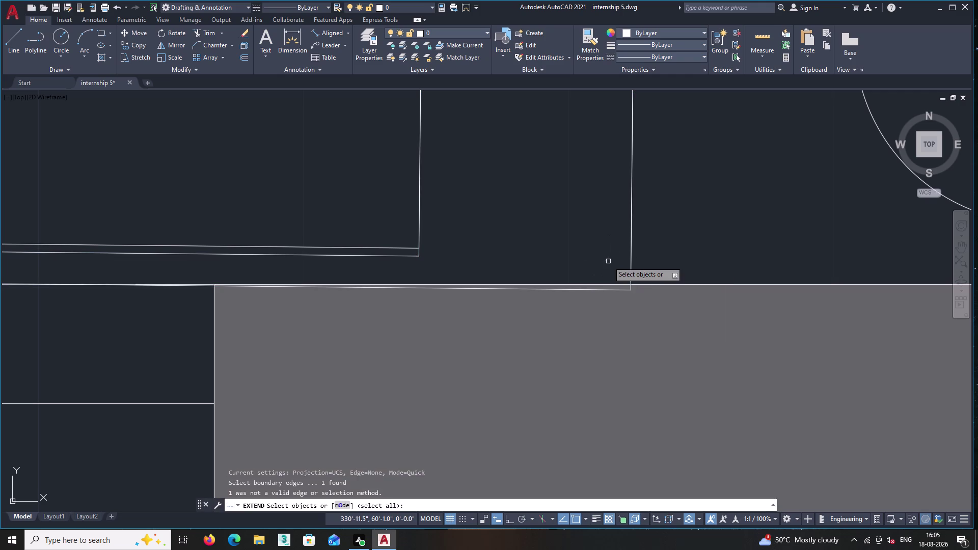
Cancel EXTEND and try trimming the wall-corner line ends with TR, then cancel.
key(Escape)
text(tr)
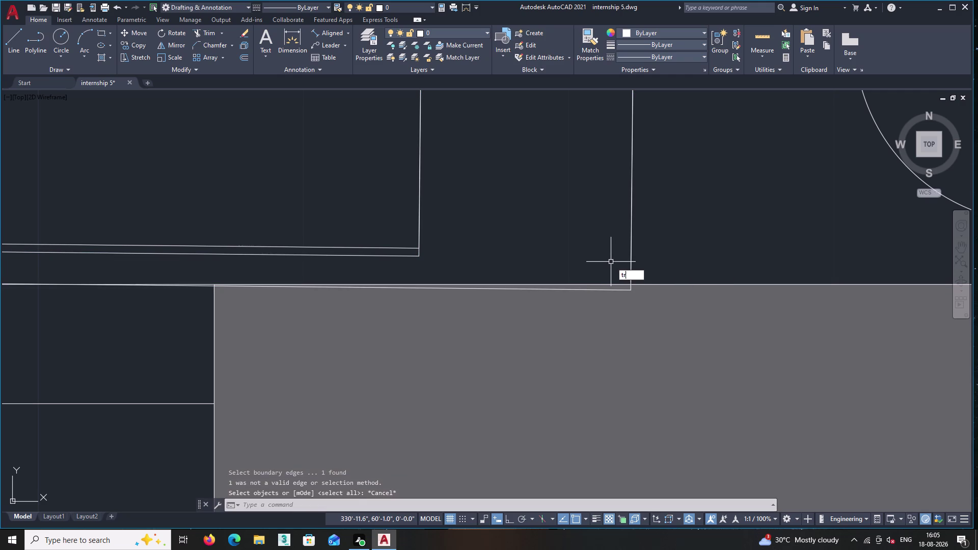
key(Return)
click(611, 291)
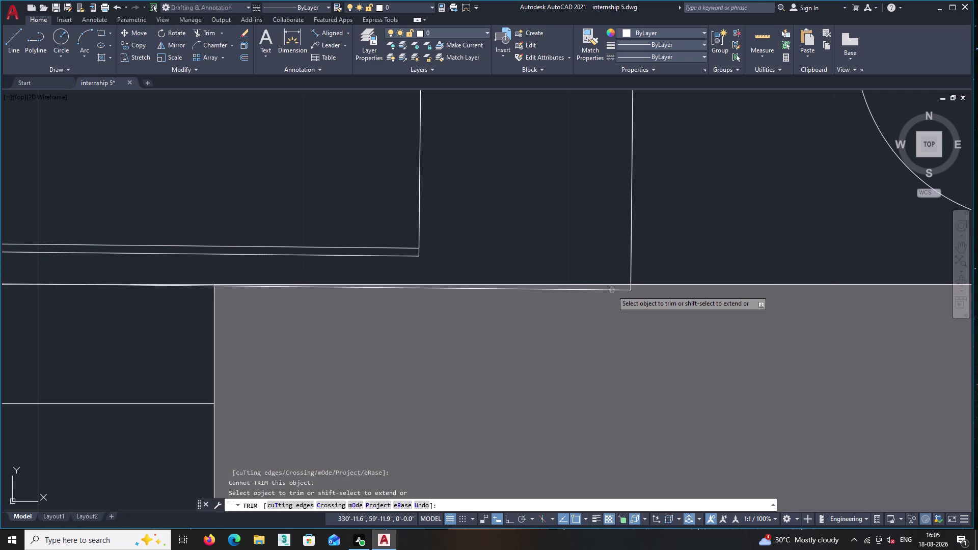
scroll(up, 3)
scroll(up, 3)
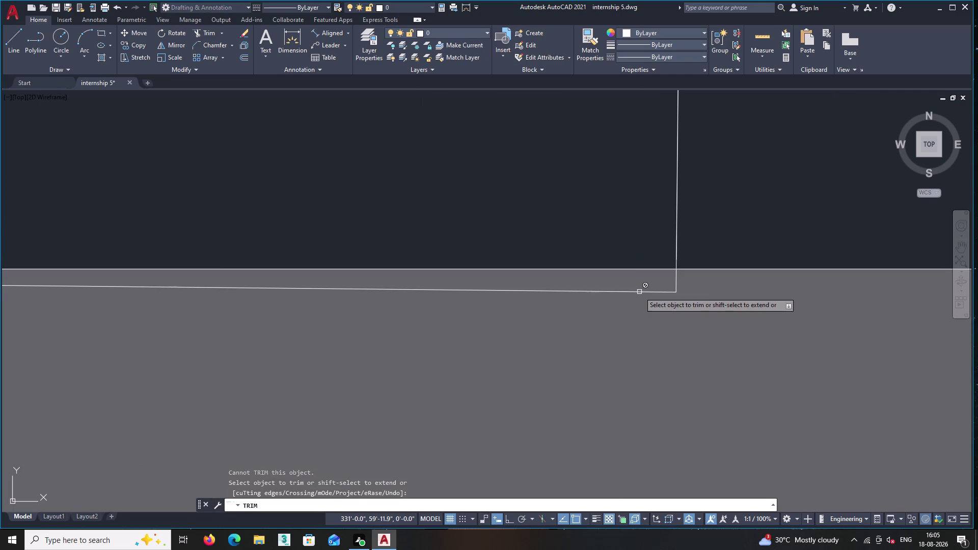
double_click(639, 292)
key(Escape)
Erase the stray line along the bedroom's wall opening.
scroll(down, 3)
scroll(down, 3)
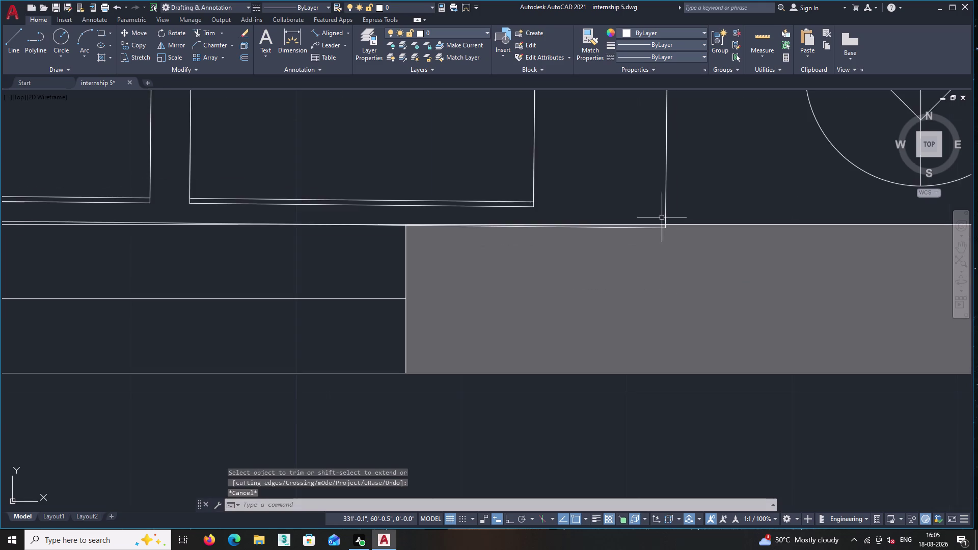
scroll(down, 3)
scroll(up, 3)
scroll(up, 3)
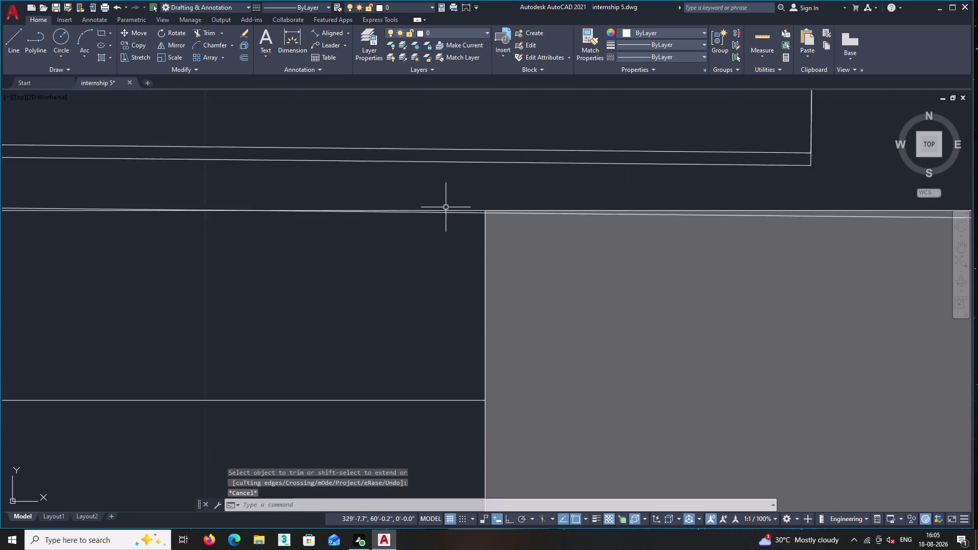
scroll(up, 3)
click(446, 216)
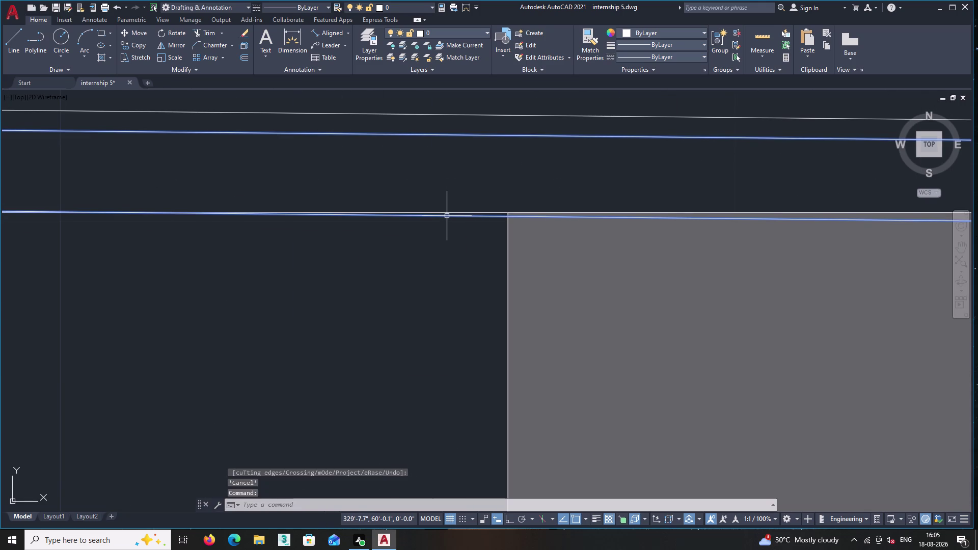
key(Delete)
scroll(down, 3)
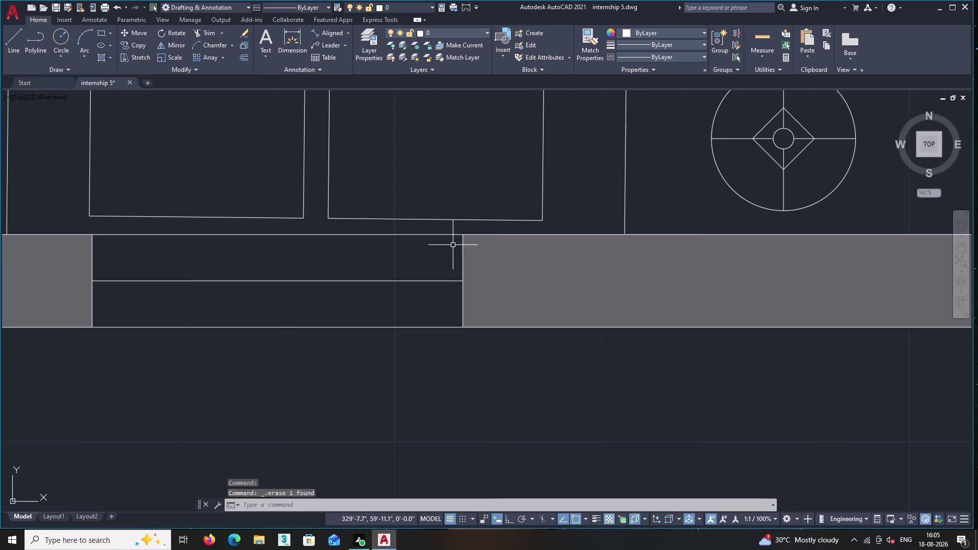
scroll(down, 3)
scroll(down, 3)
middle_drag(440, 251, 480, 335)
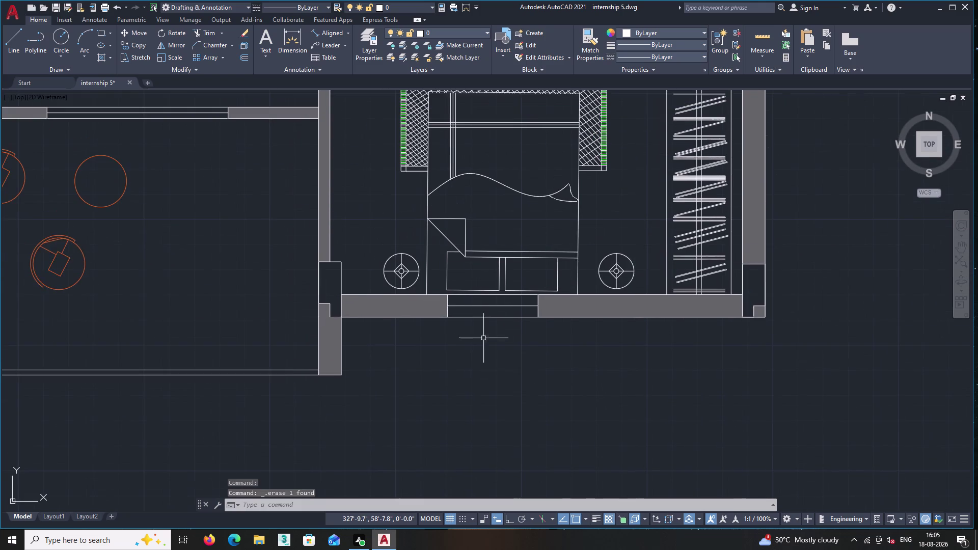
middle_drag(532, 376, 620, 422)
middle_click(572, 385)
scroll(down, 3)
middle_drag(438, 376, 510, 367)
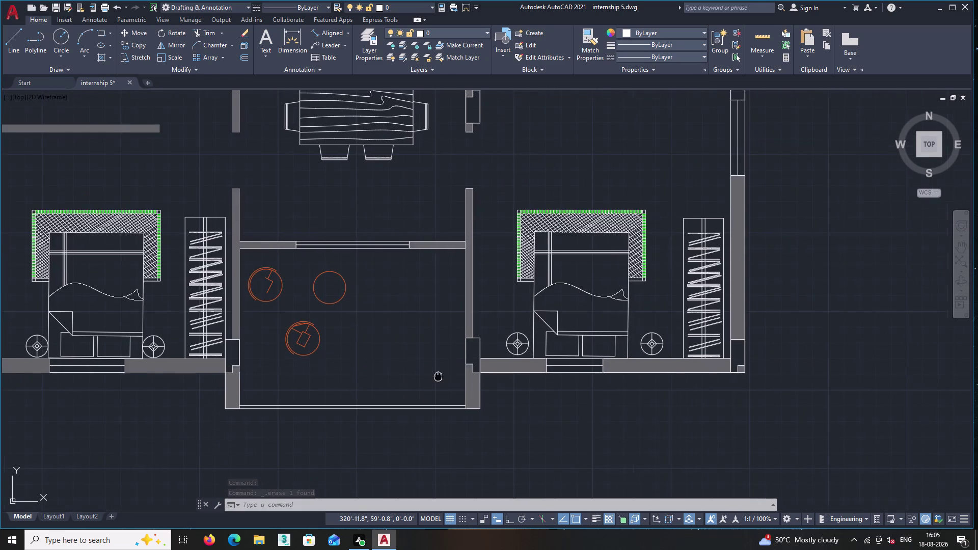
middle_drag(510, 367, 560, 365)
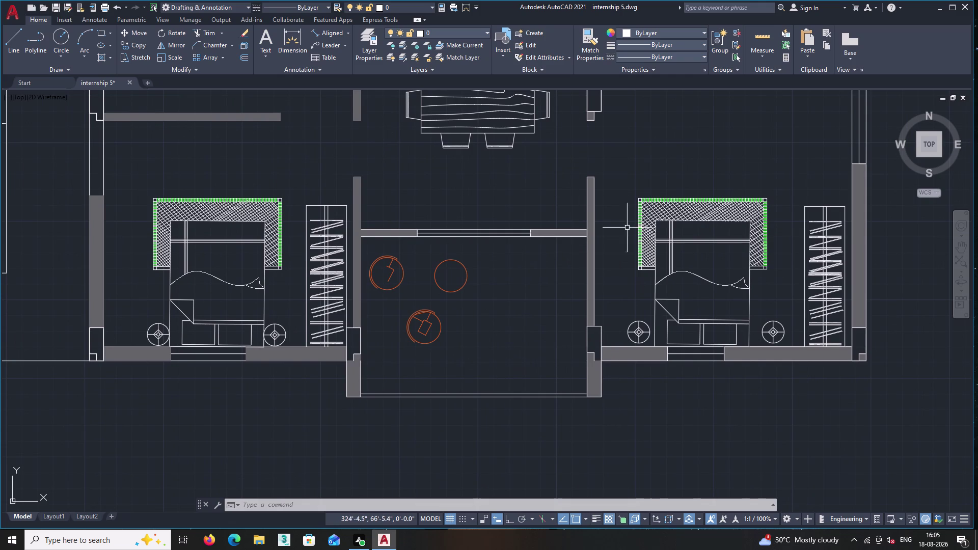
middle_drag(686, 309, 637, 322)
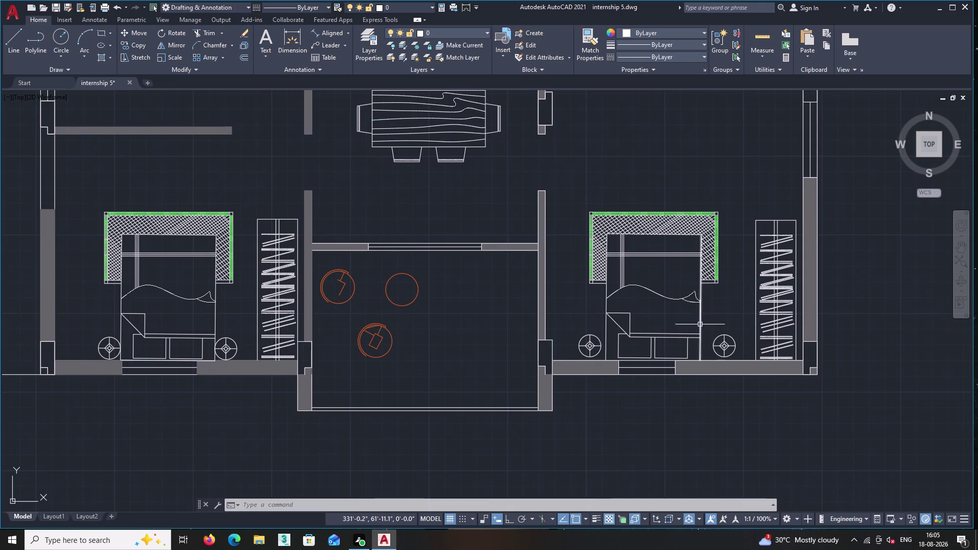
scroll(up, 3)
double_click(693, 361)
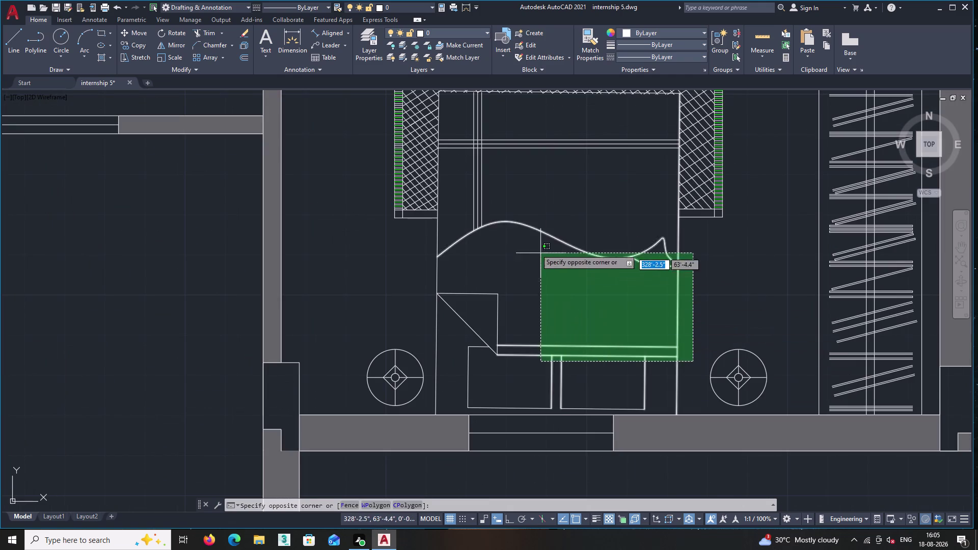
middle_drag(384, 166, 460, 222)
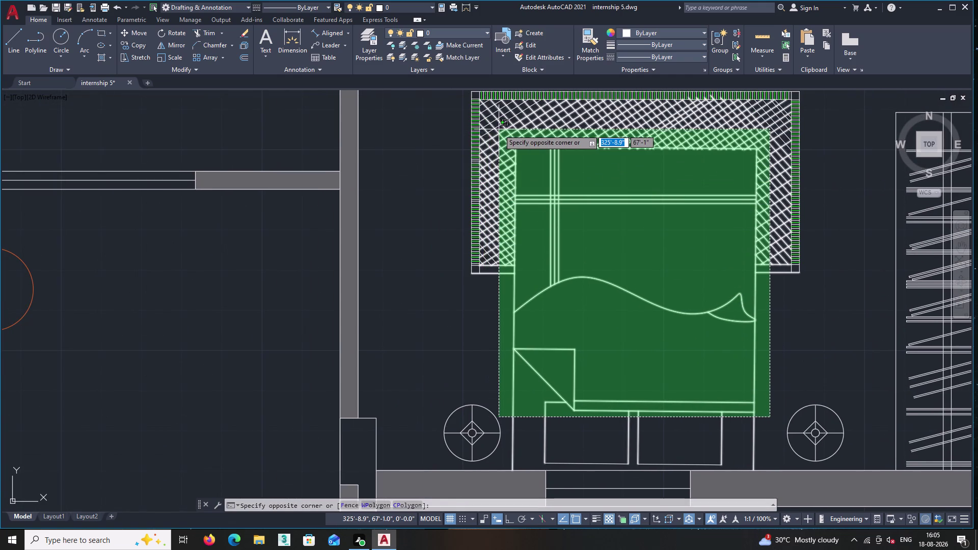
click(498, 129)
scroll(up, 3)
middle_drag(633, 426, 622, 311)
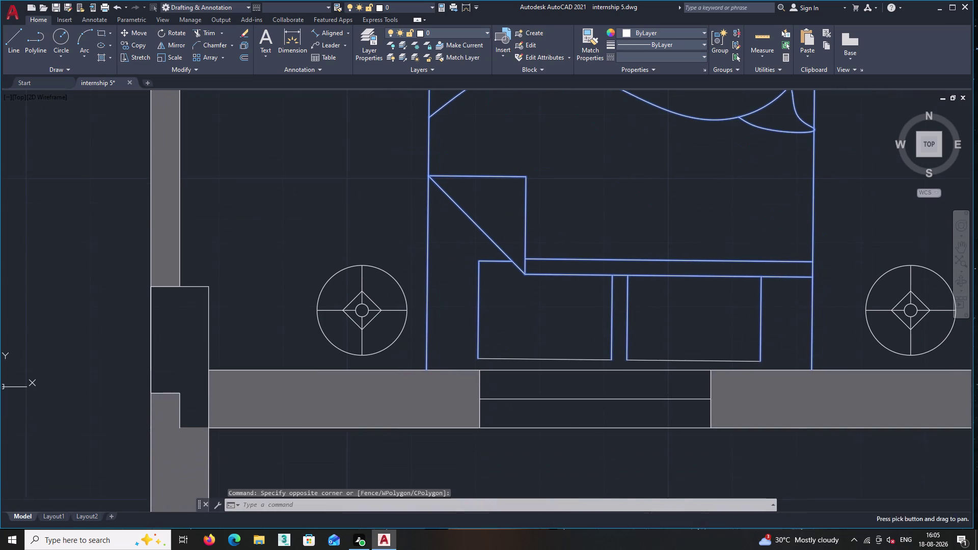
scroll(up, 3)
scroll(down, 3)
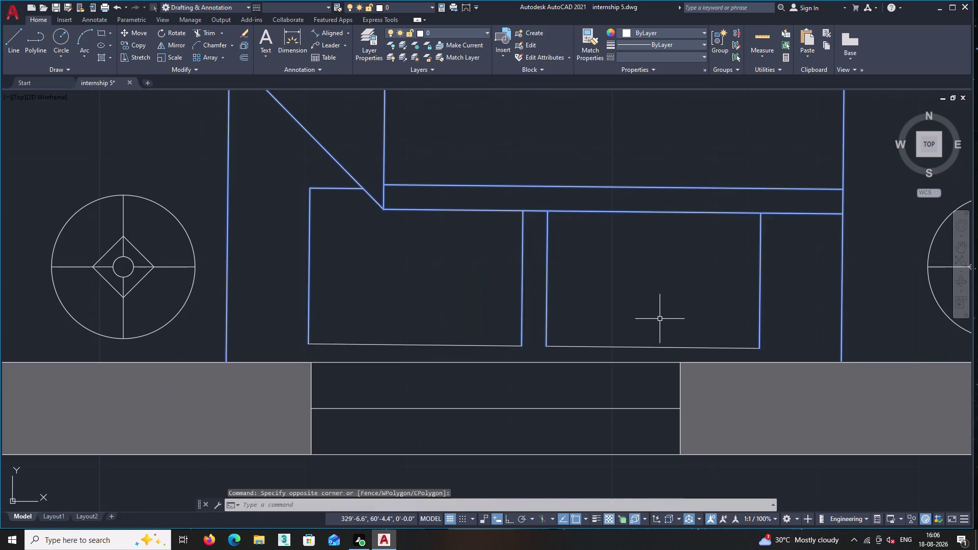
key(Escape)
scroll(down, 3)
scroll(down, 3)
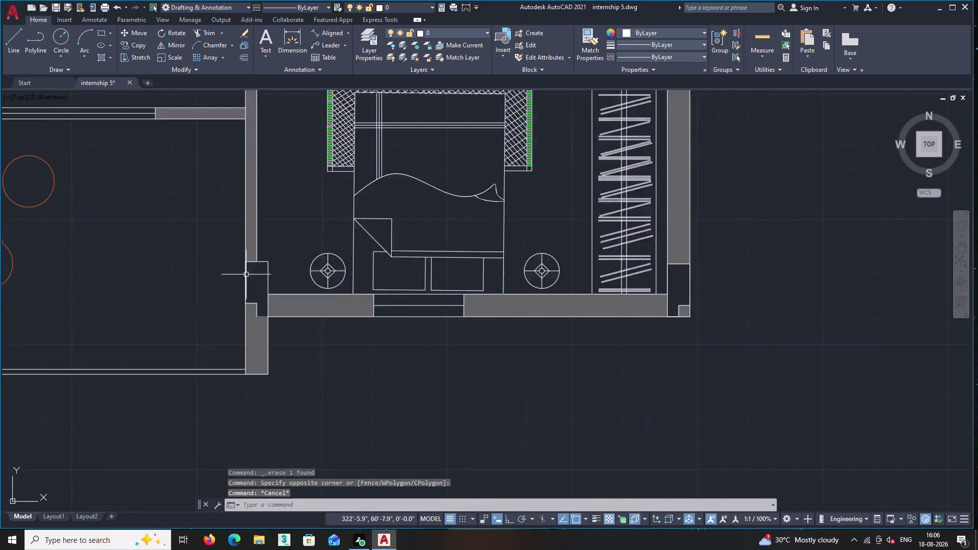
scroll(down, 3)
middle_drag(200, 285, 754, 294)
scroll(up, 3)
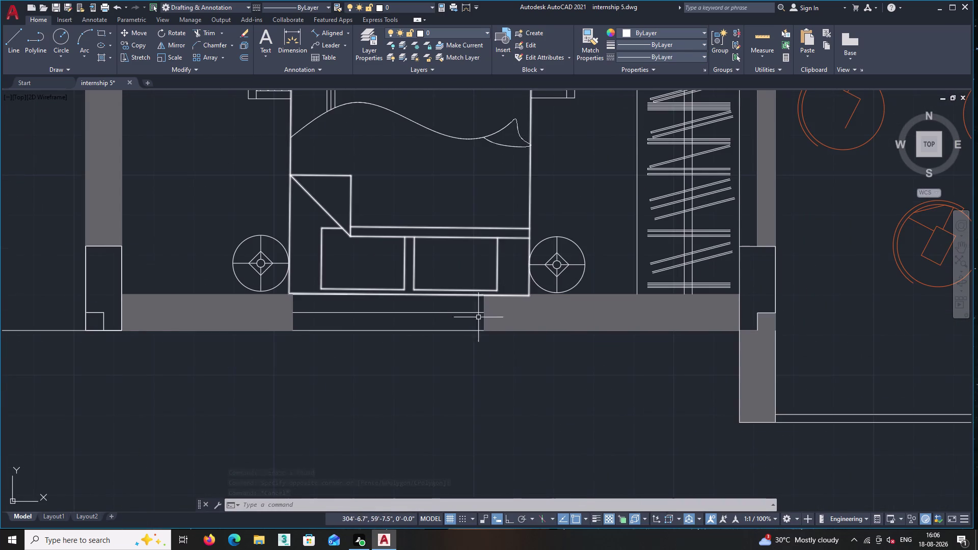
scroll(up, 3)
middle_drag(428, 301, 569, 298)
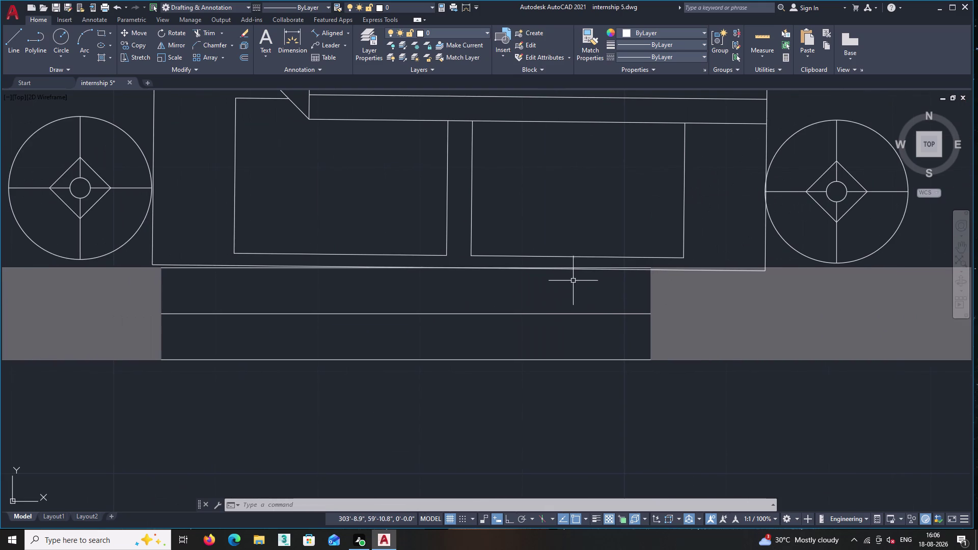
scroll(up, 3)
Break the long wall line above the door-stop box into separate pieces.
click(636, 272)
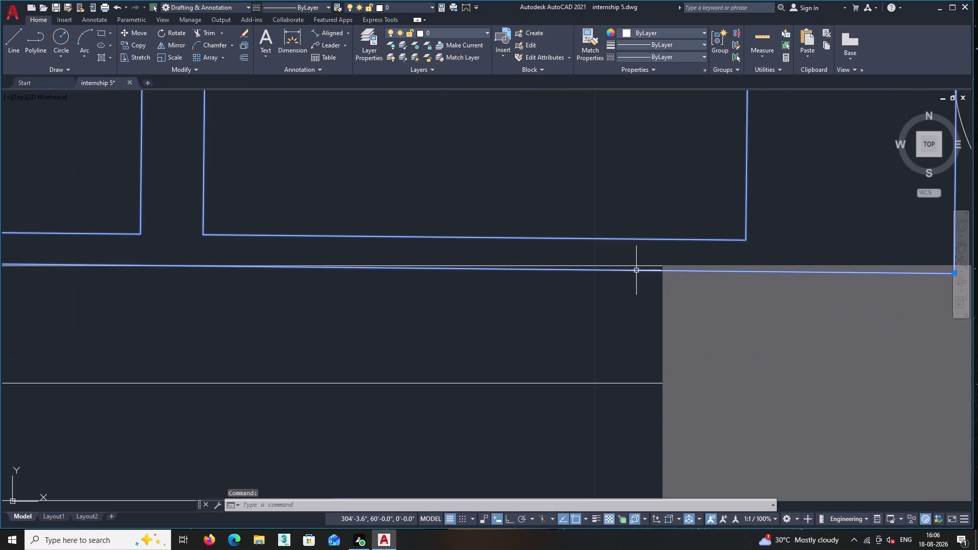
key(Escape)
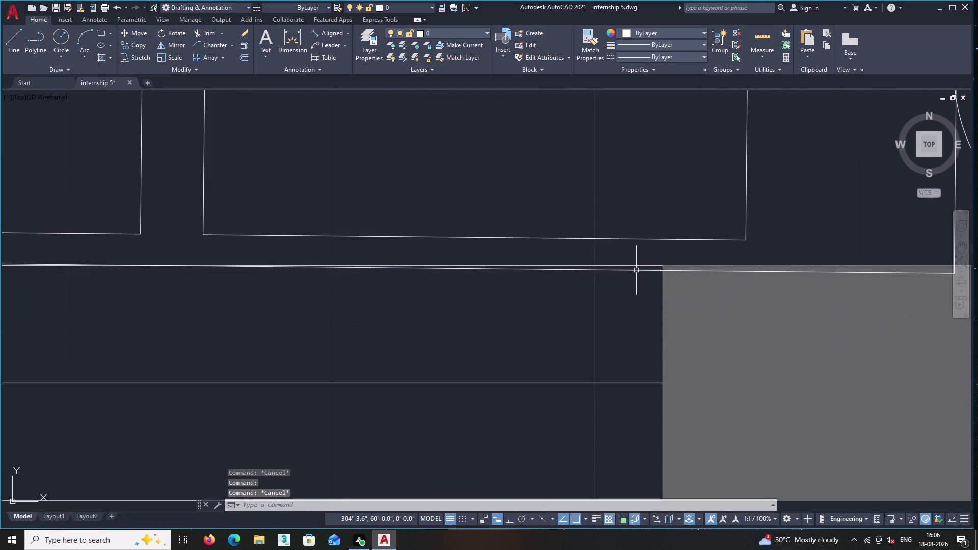
click(610, 271)
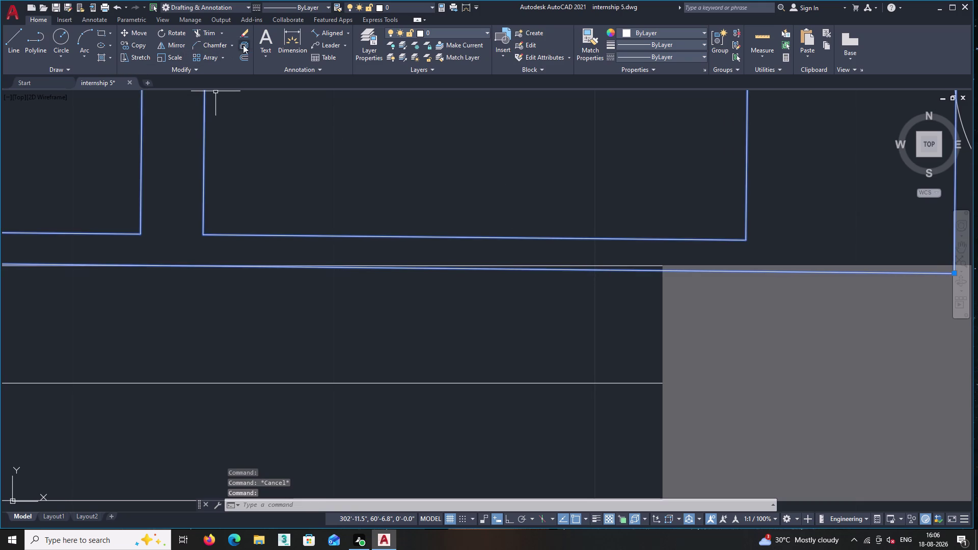
click(244, 44)
key(Return)
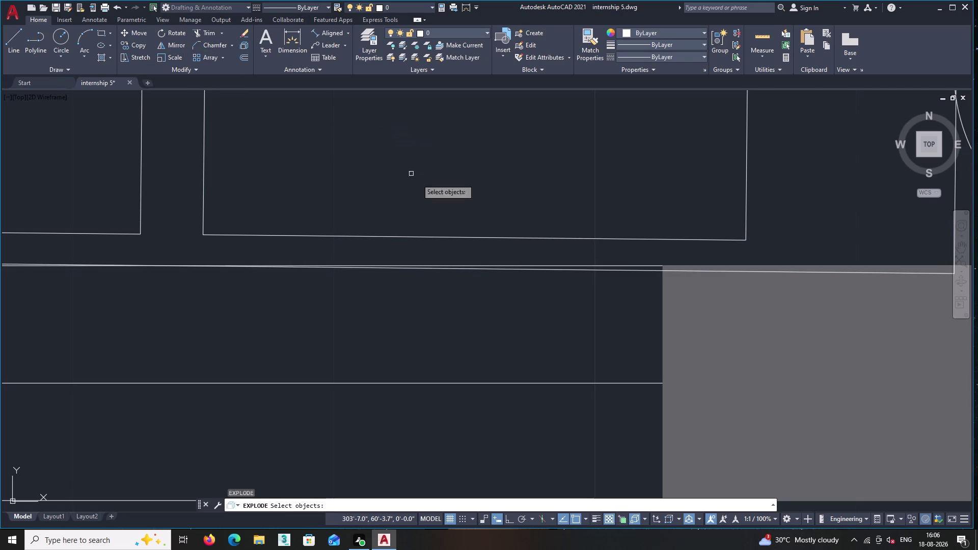
click(586, 269)
key(Return)
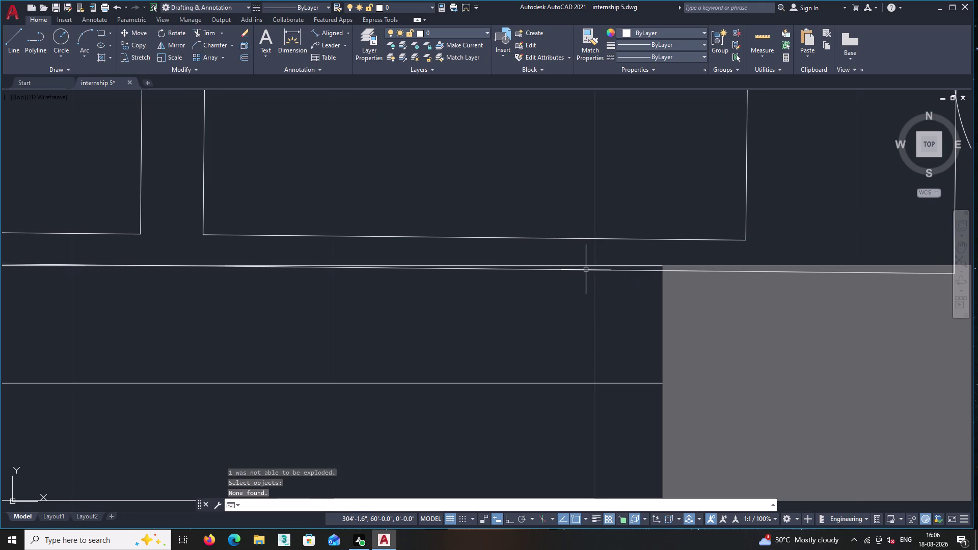
Trim the line pieces over the door-stop box, beside it, and at the right wall.
text(tr)
key(Return)
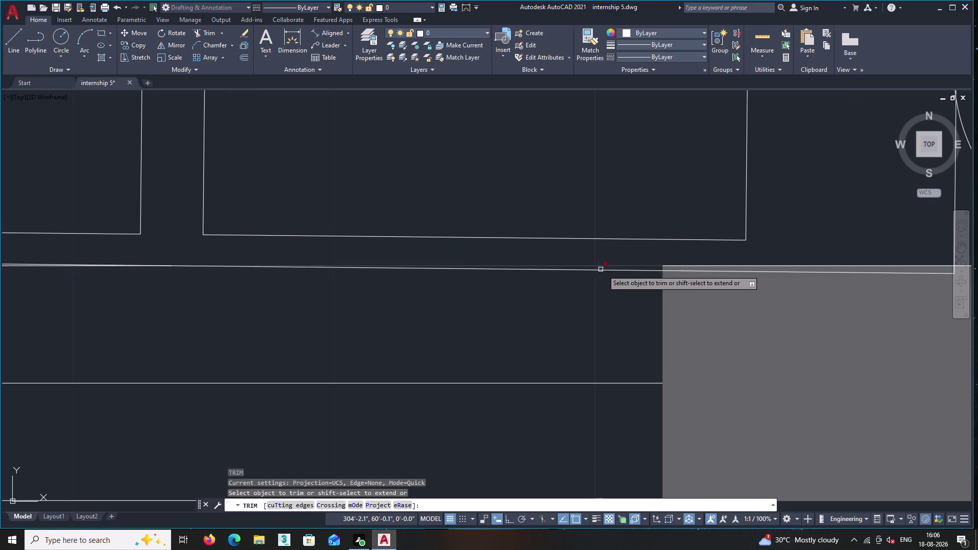
click(657, 269)
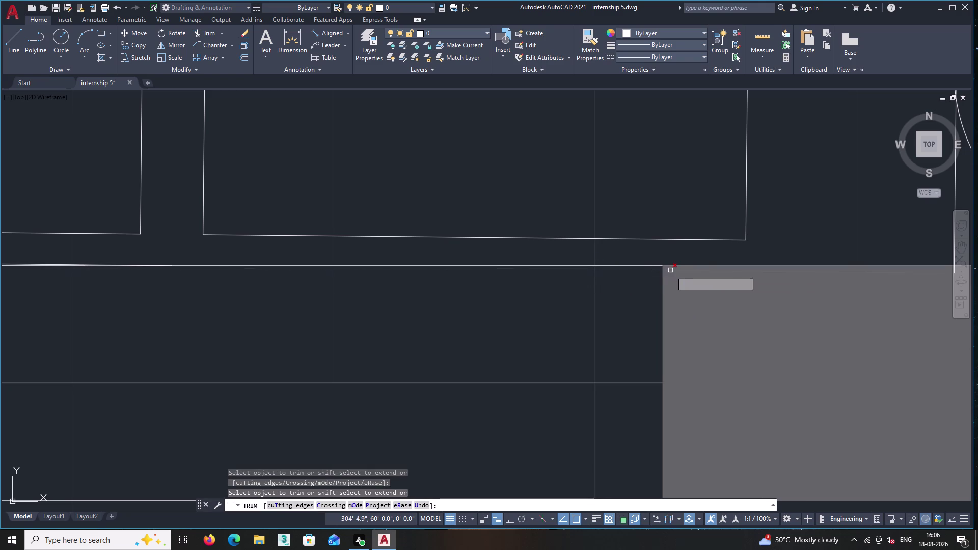
click(670, 270)
scroll(down, 3)
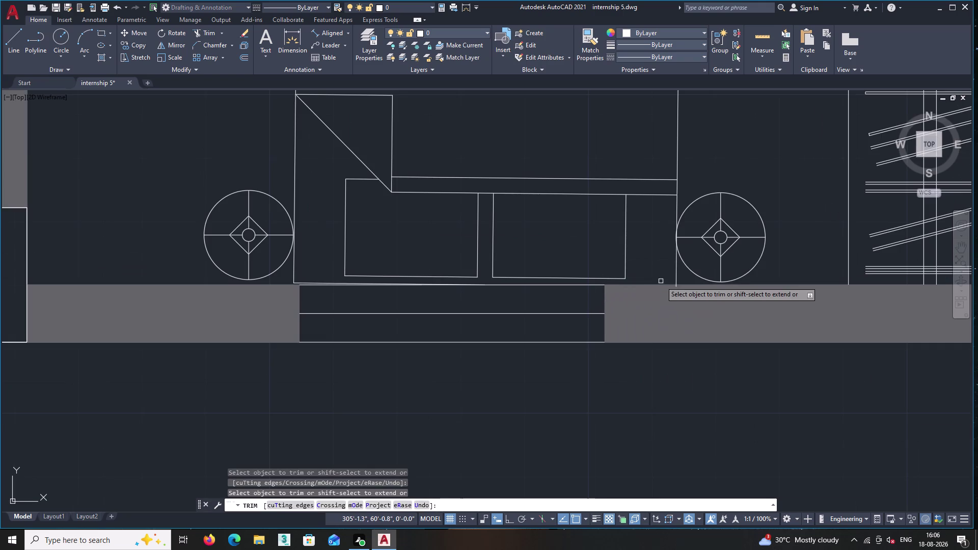
scroll(up, 3)
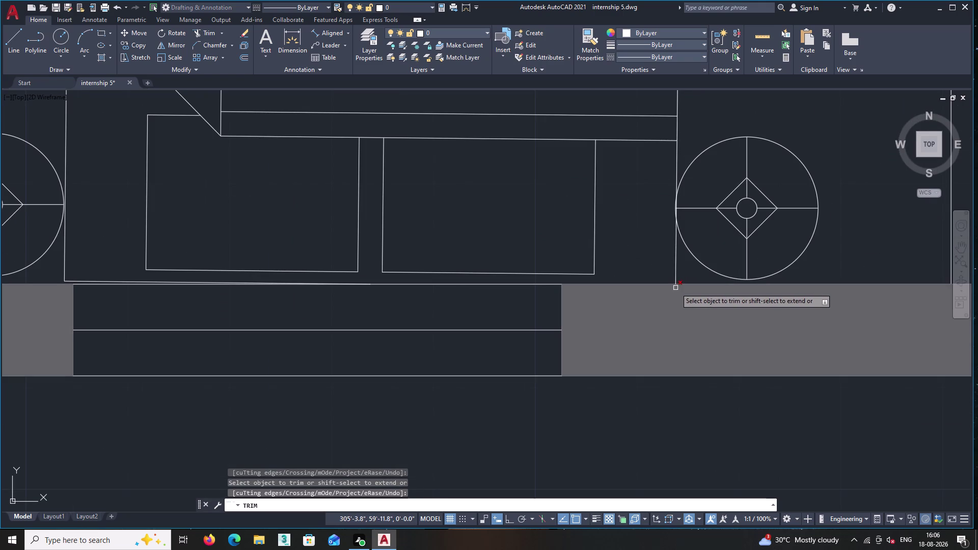
click(675, 288)
key(Return)
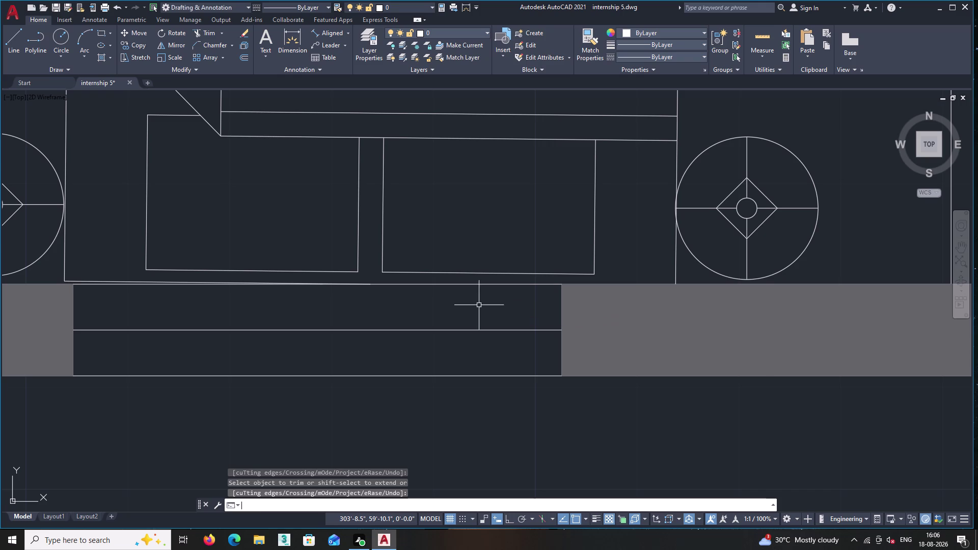
scroll(down, 3)
scroll(up, 3)
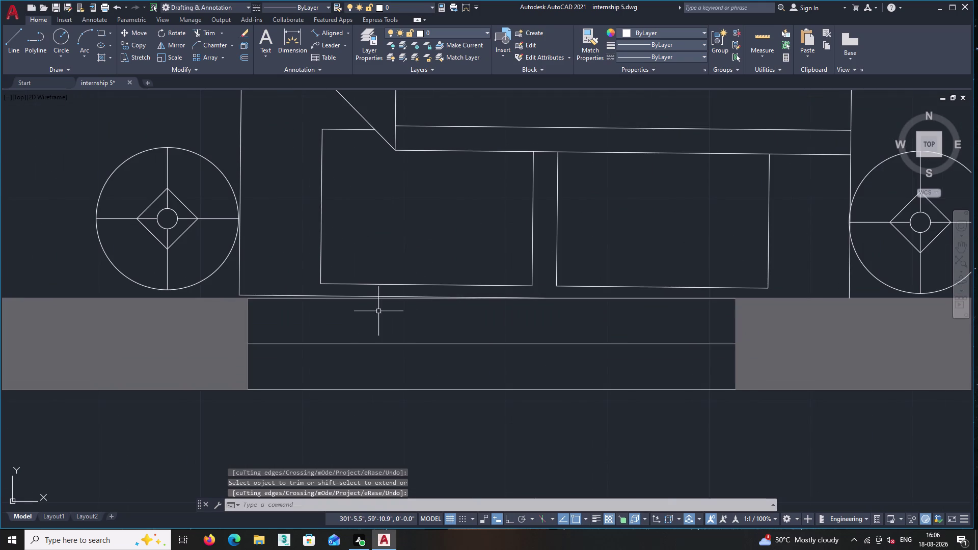
scroll(up, 3)
Erase the line across the door-stop box's top edge.
click(382, 294)
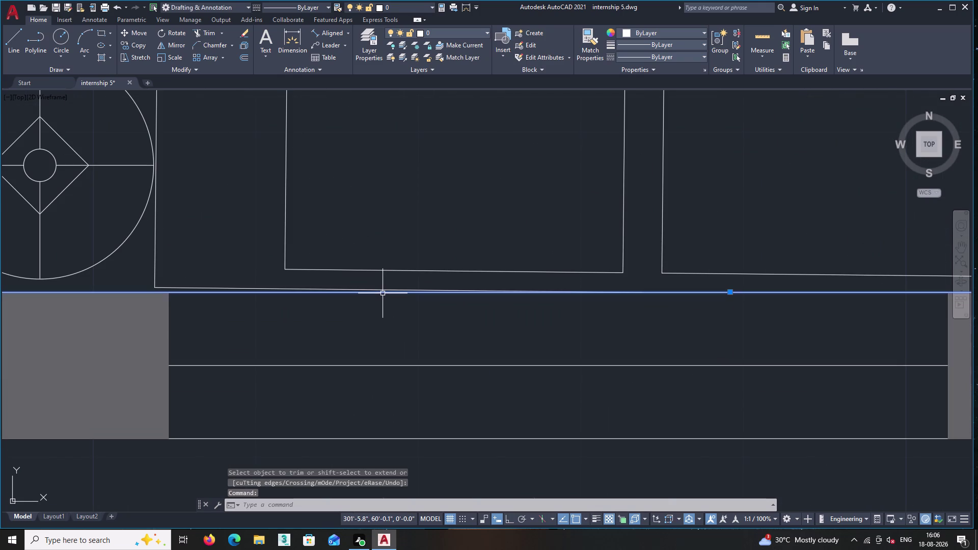
key(Delete)
scroll(down, 3)
scroll(down, 3)
scroll(down, 3)
scroll(up, 3)
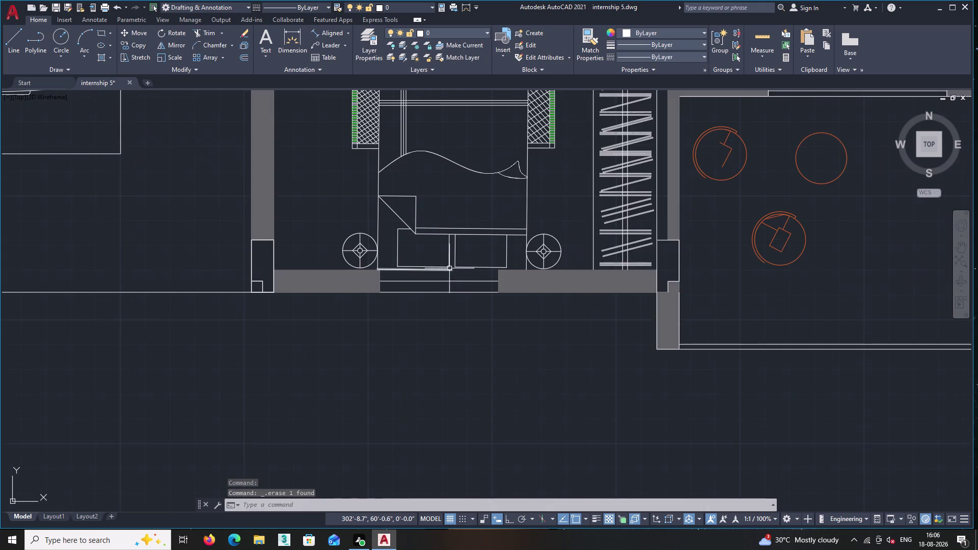
scroll(up, 3)
Draw a line from the bed's left foot point to its right foot corner.
click(6, 41)
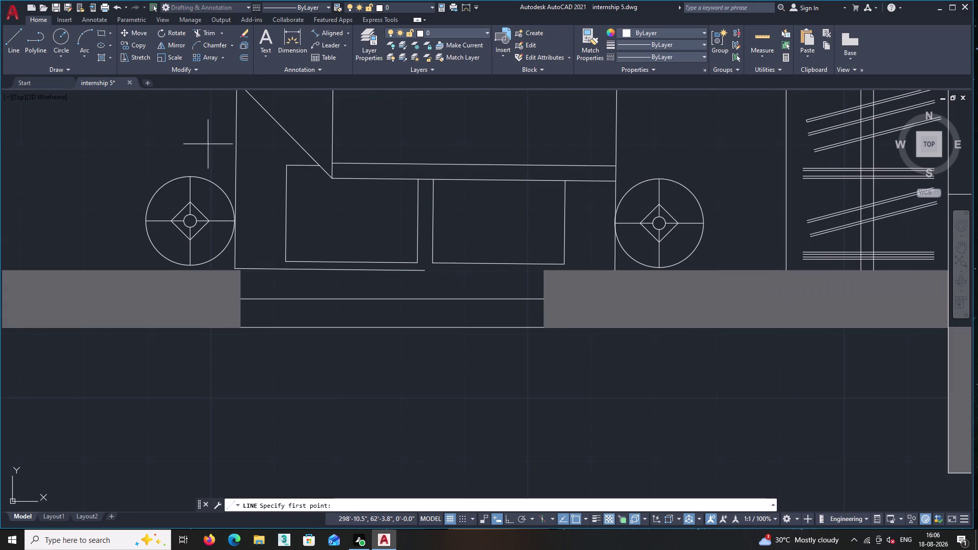
click(425, 271)
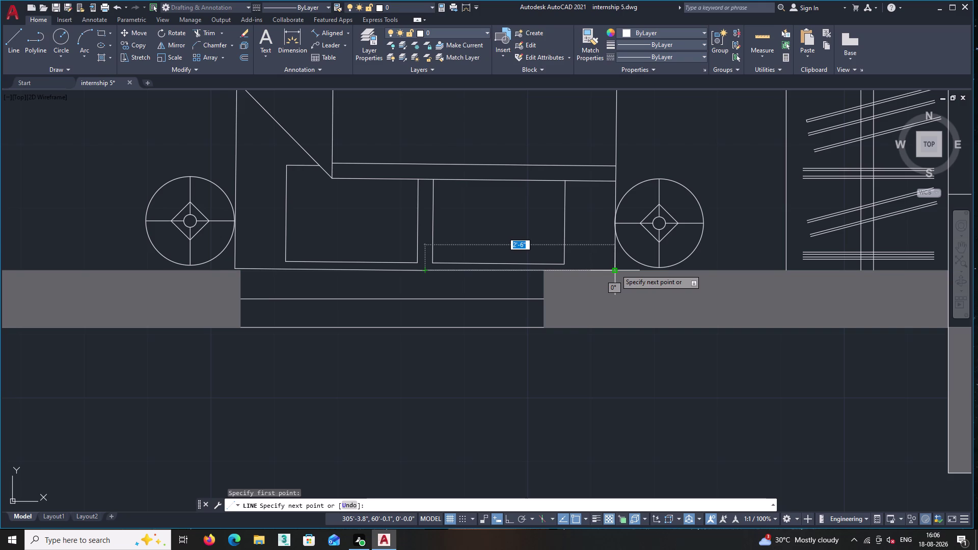
click(615, 269)
key(Return)
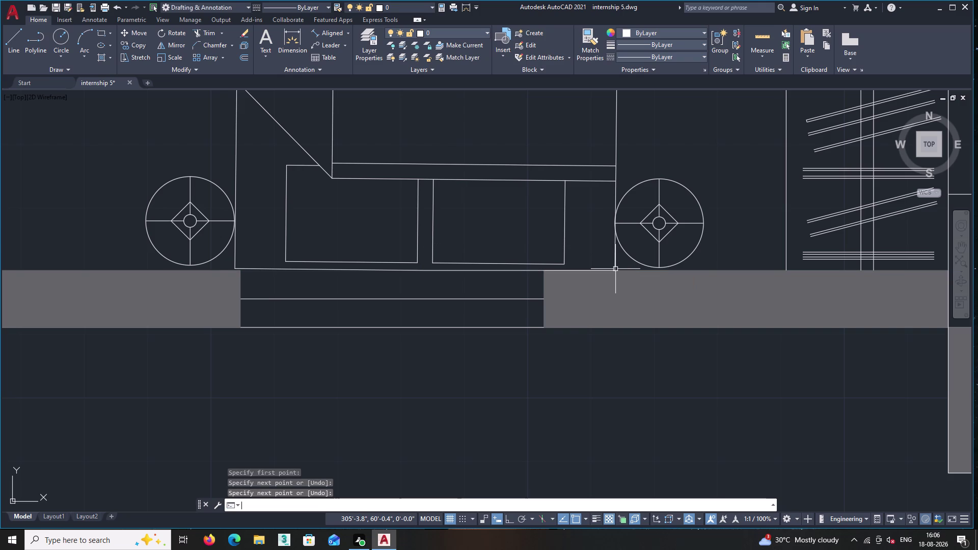
scroll(down, 3)
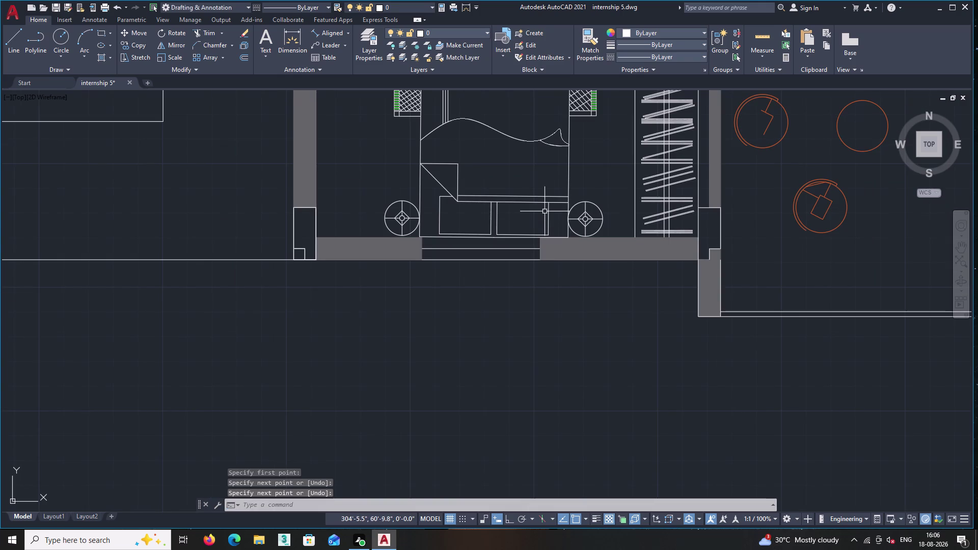
middle_drag(550, 205, 547, 390)
scroll(down, 3)
scroll(down, 3)
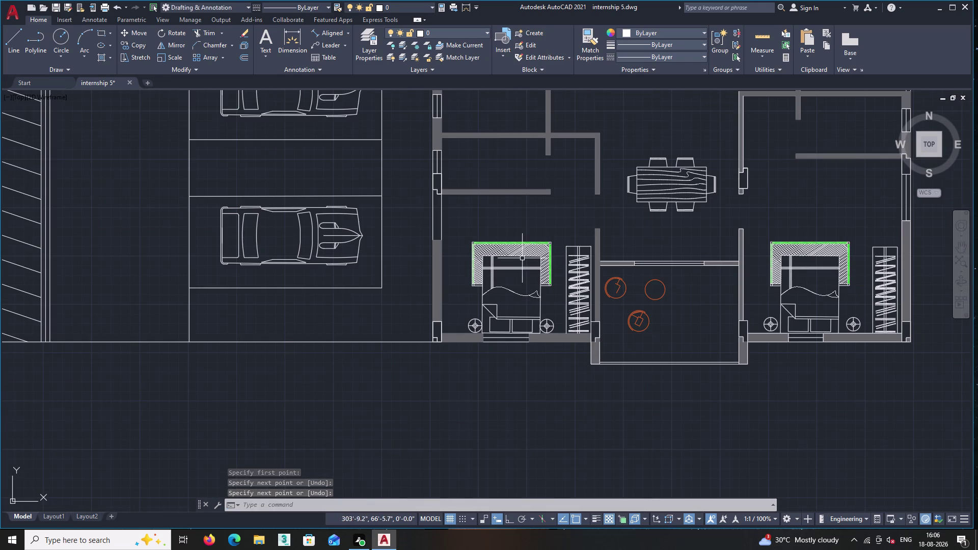
Window-select the bed and its cross-hatched headboard.
scroll(down, 3)
middle_drag(550, 250, 541, 297)
scroll(up, 3)
scroll(up, 3)
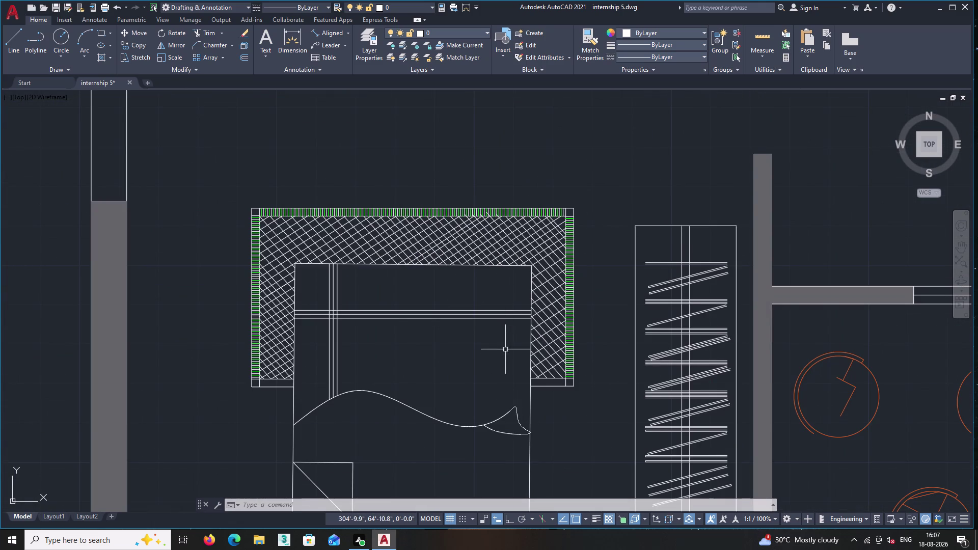
middle_drag(505, 355, 494, 293)
middle_drag(535, 435, 535, 359)
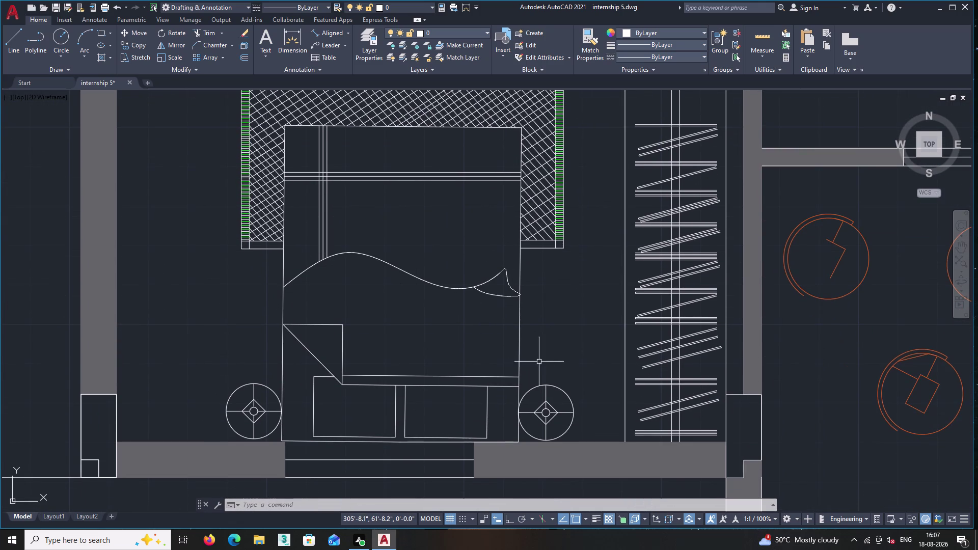
click(544, 364)
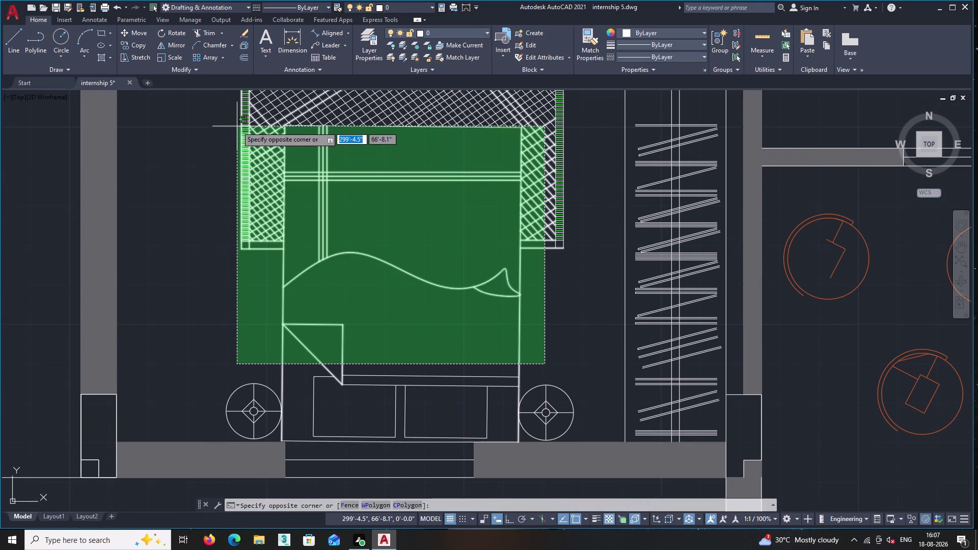
middle_drag(237, 126, 274, 250)
click(282, 179)
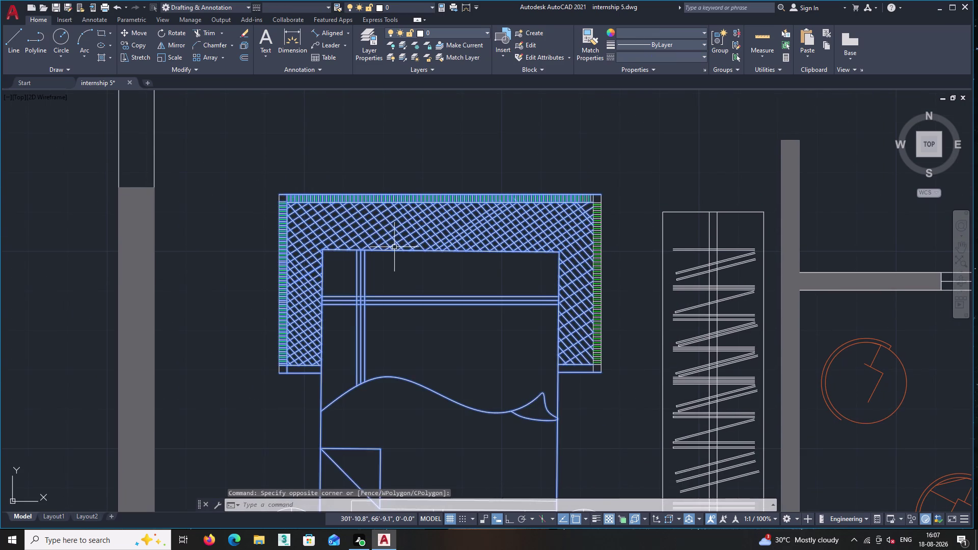
middle_drag(396, 245, 425, 124)
click(640, 275)
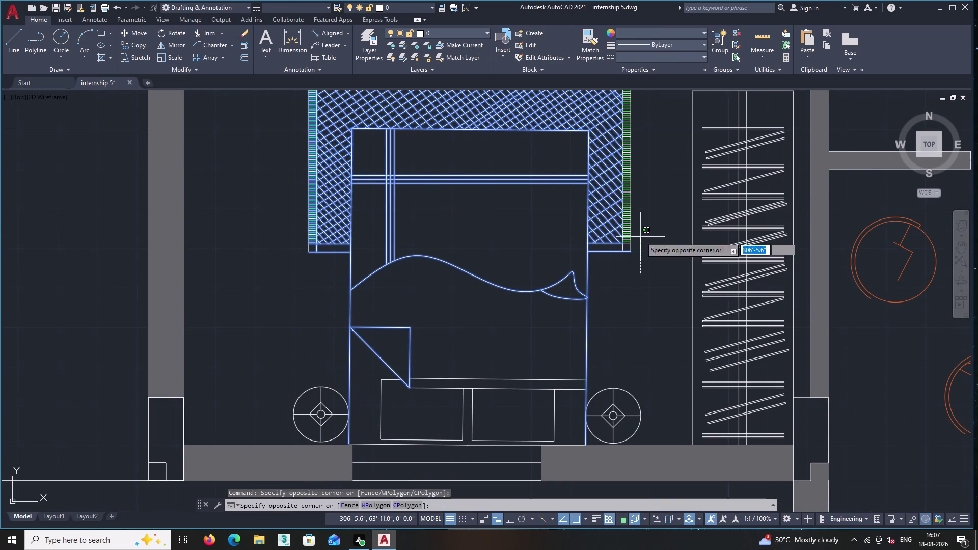
middle_drag(545, 127, 525, 234)
click(527, 166)
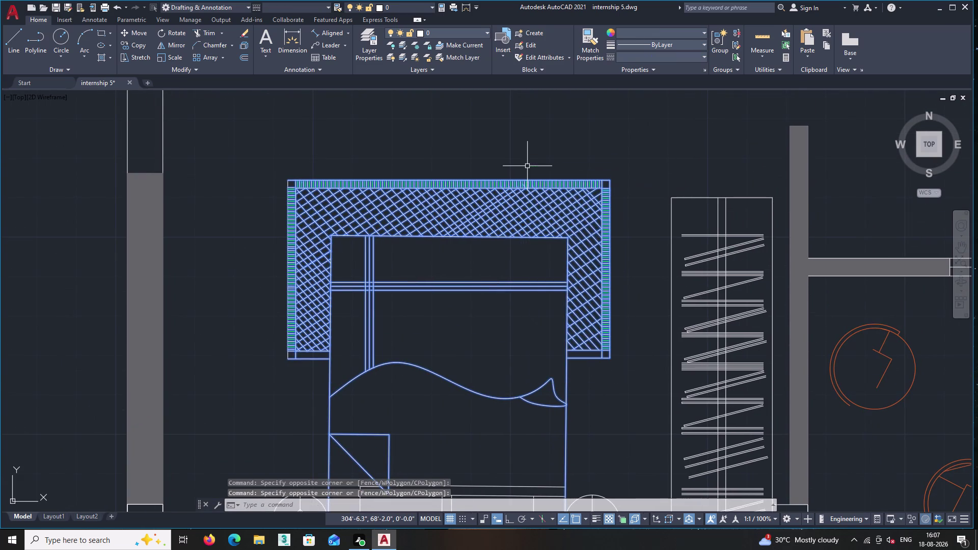
middle_drag(512, 288, 465, 91)
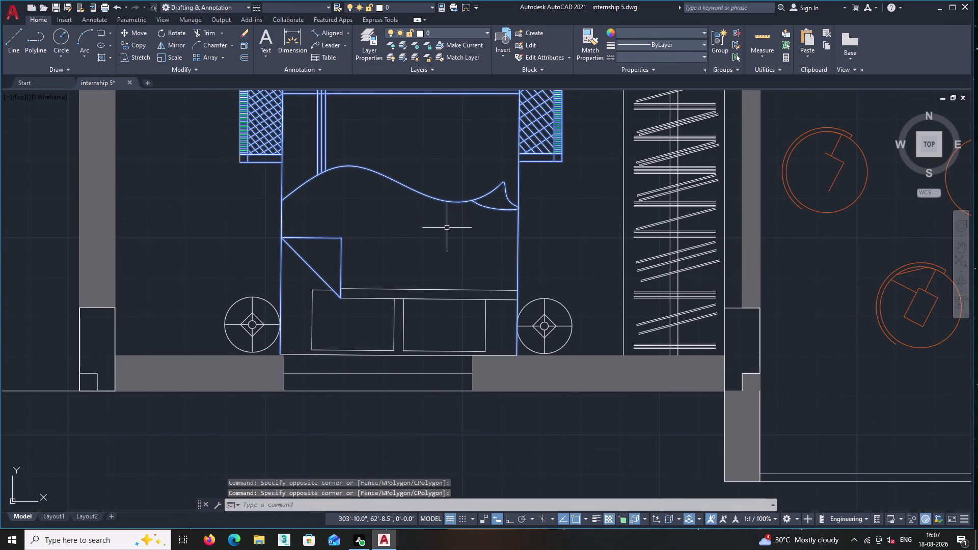
Copy the bed from its foot corner onto the upper-left bedroom bed's foot corner.
right_click(416, 229)
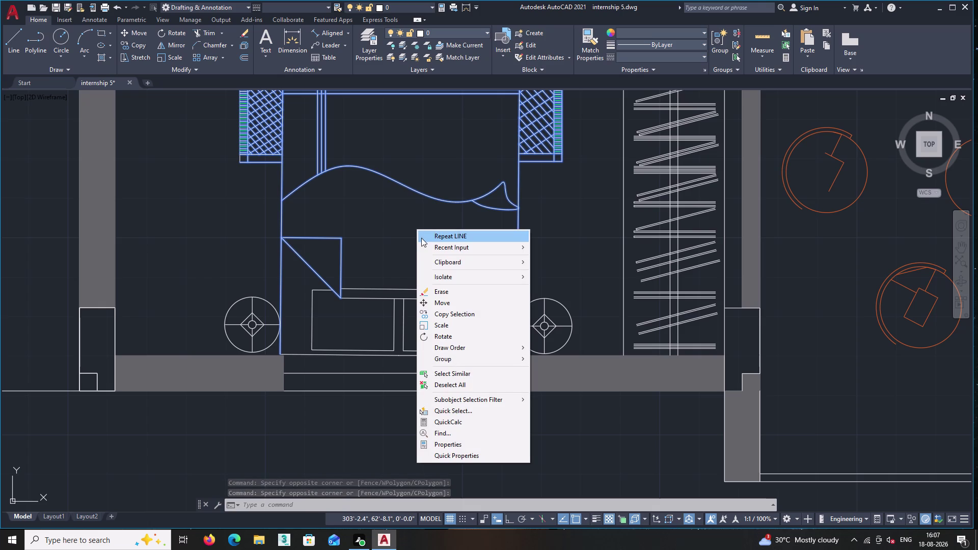
click(458, 314)
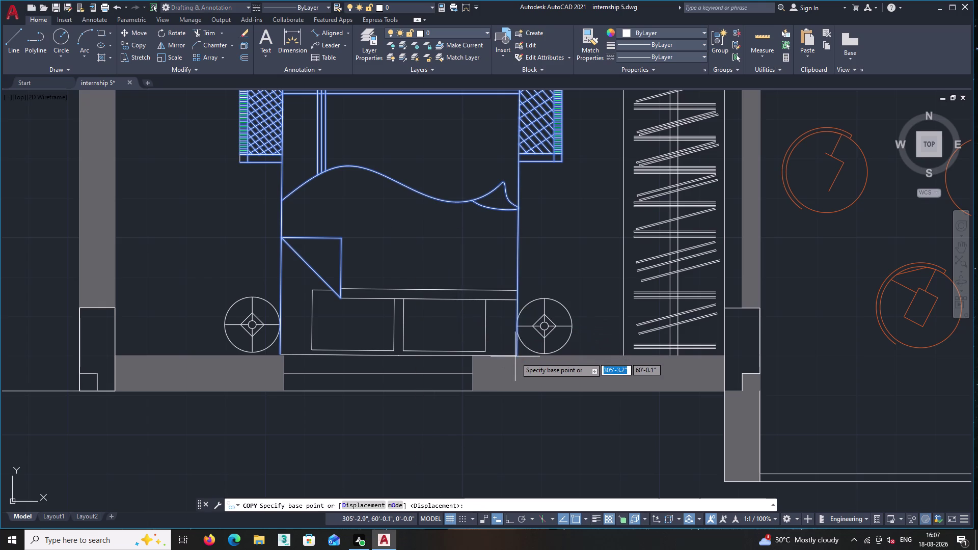
click(517, 355)
middle_drag(450, 247, 605, 549)
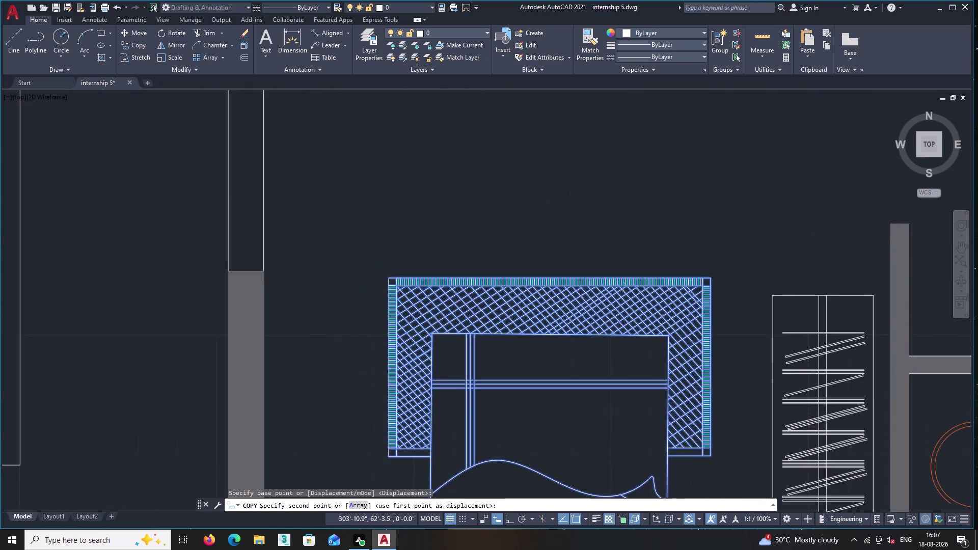
scroll(down, 3)
middle_drag(478, 257, 665, 549)
scroll(down, 3)
middle_drag(480, 215, 409, 311)
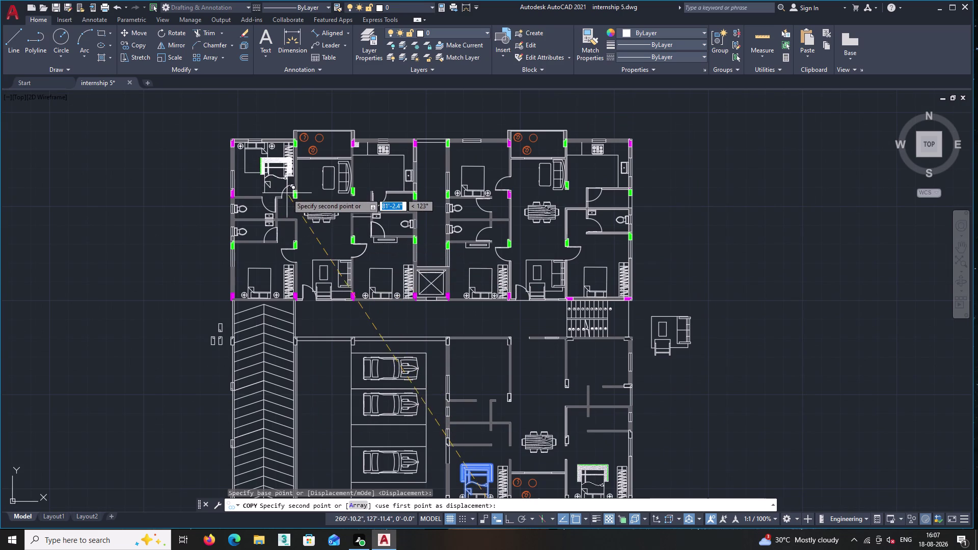
scroll(up, 3)
scroll(up, 3)
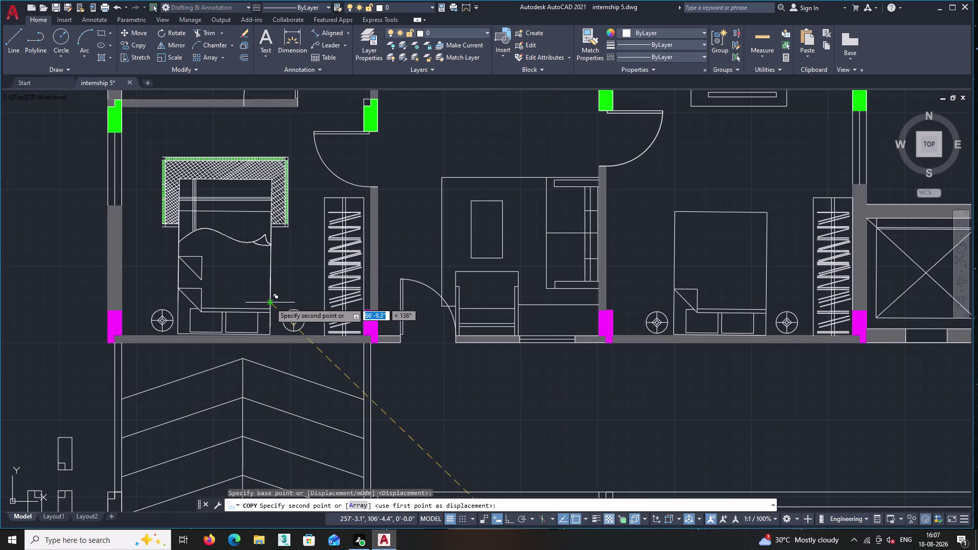
scroll(up, 3)
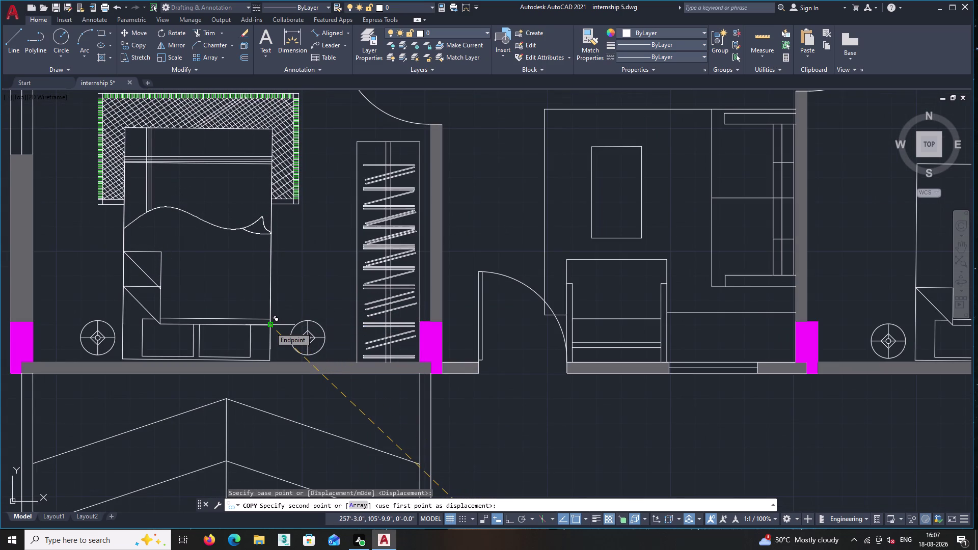
click(270, 327)
key(Escape)
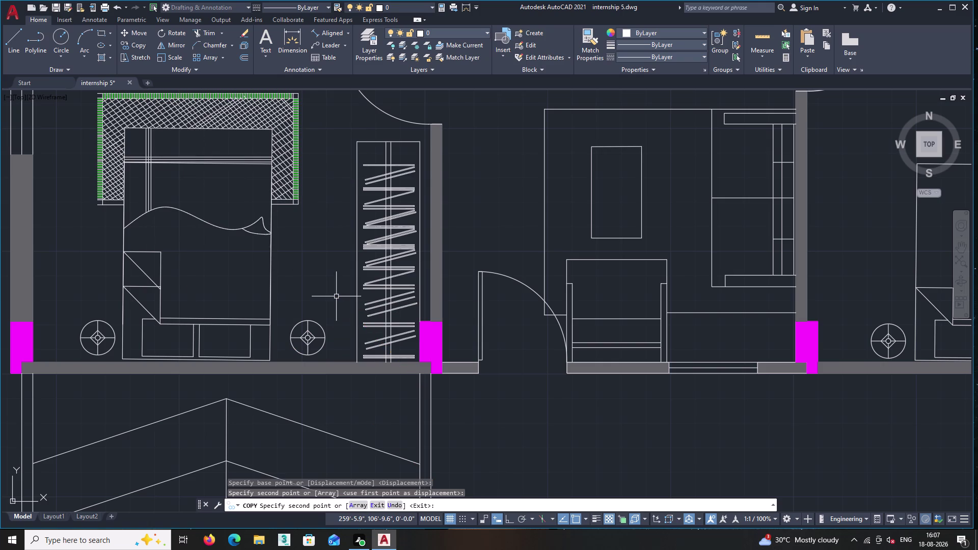
scroll(down, 3)
middle_drag(319, 283, 330, 309)
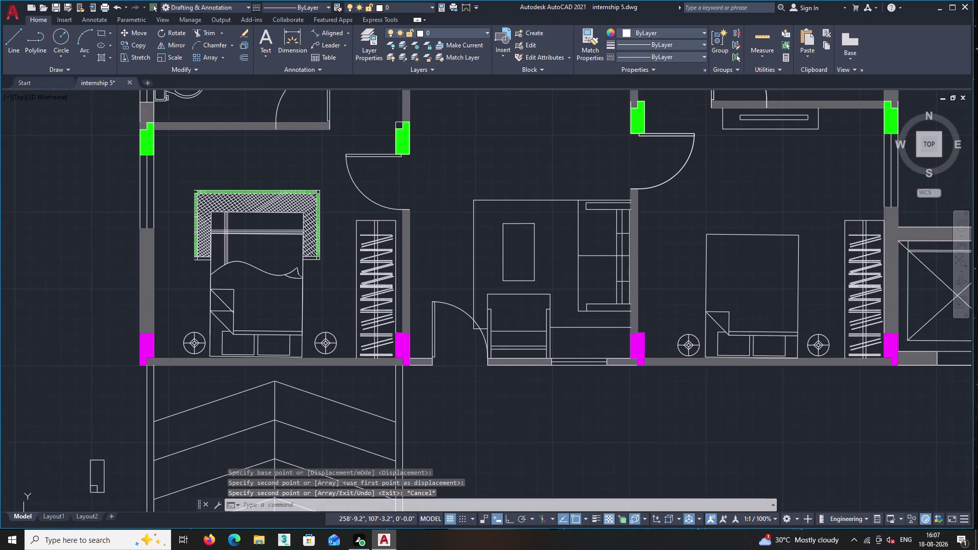
scroll(up, 3)
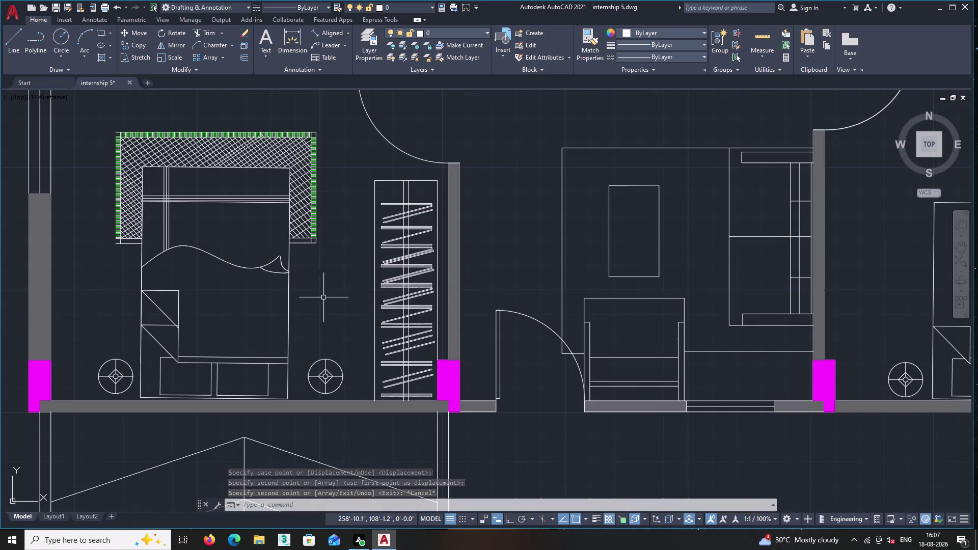
Draw a short line from the upper-left headboard's top-left corner, then start selecting the headboard.
click(7, 40)
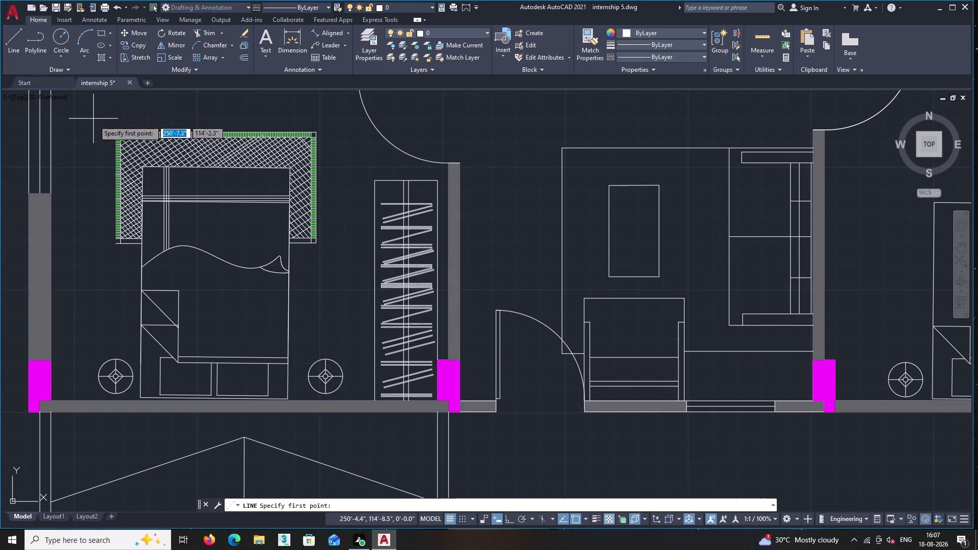
scroll(up, 3)
scroll(up, 3)
click(118, 139)
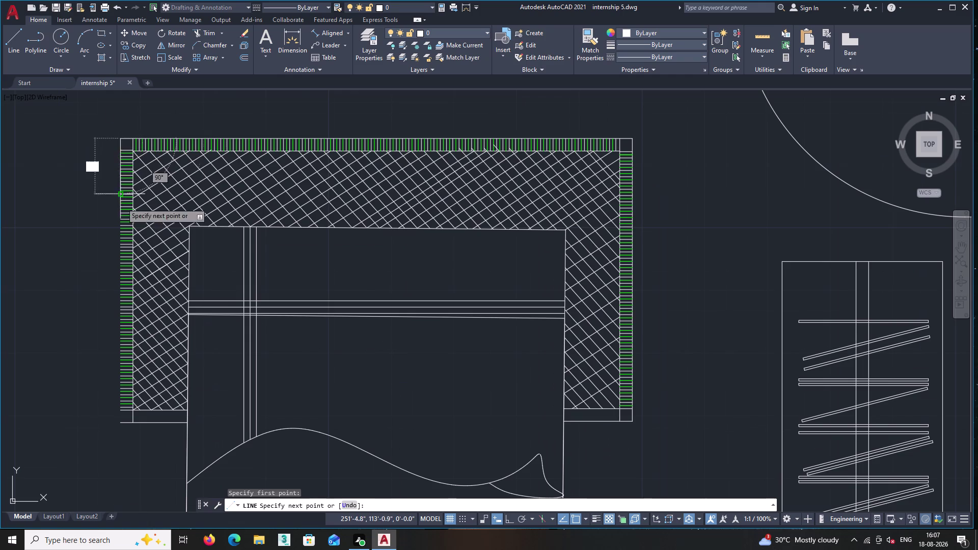
click(118, 425)
key(Return)
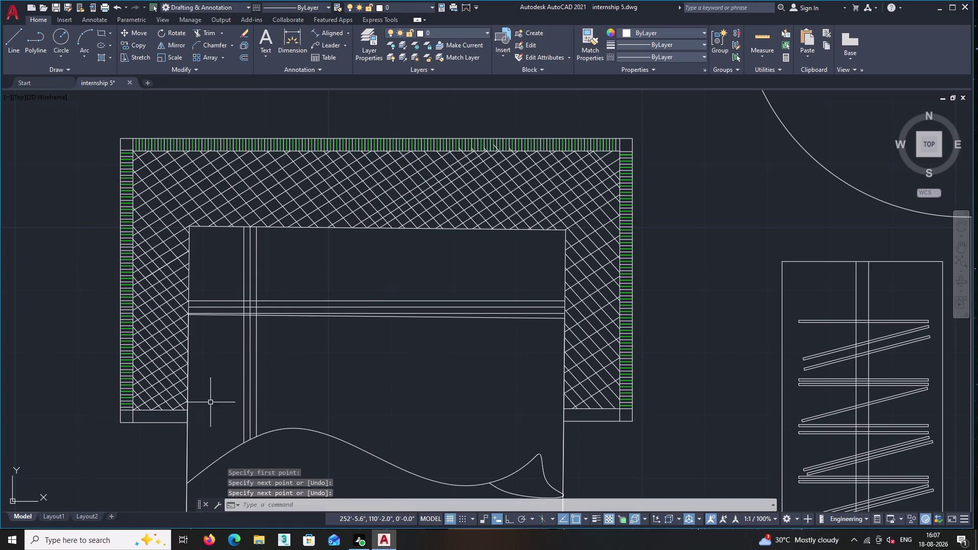
middle_drag(498, 411, 462, 254)
scroll(down, 3)
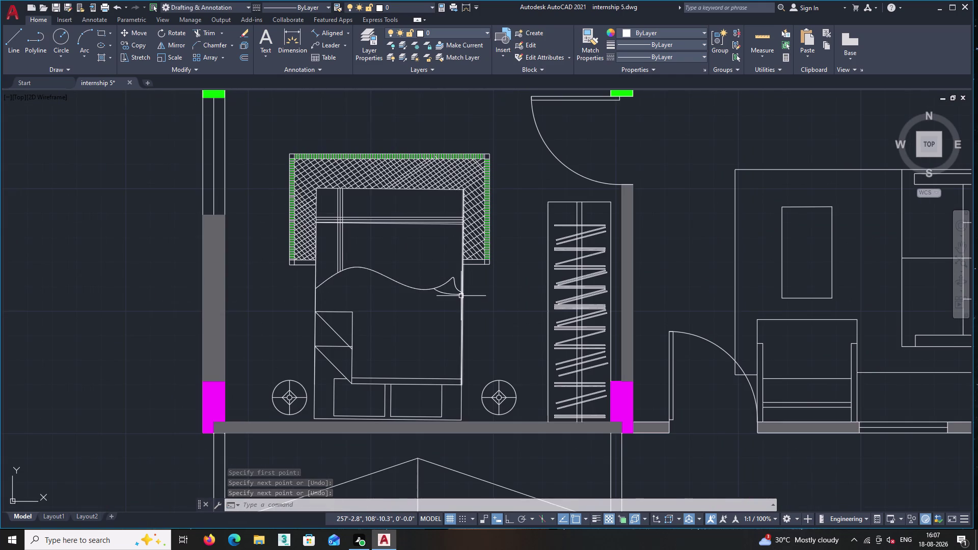
scroll(down, 3)
middle_drag(491, 290, 439, 305)
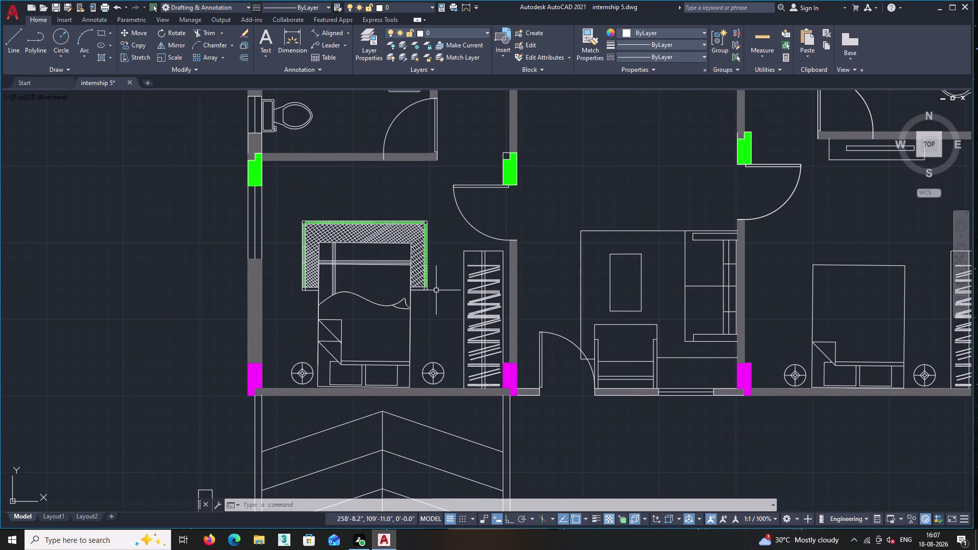
scroll(up, 3)
click(415, 293)
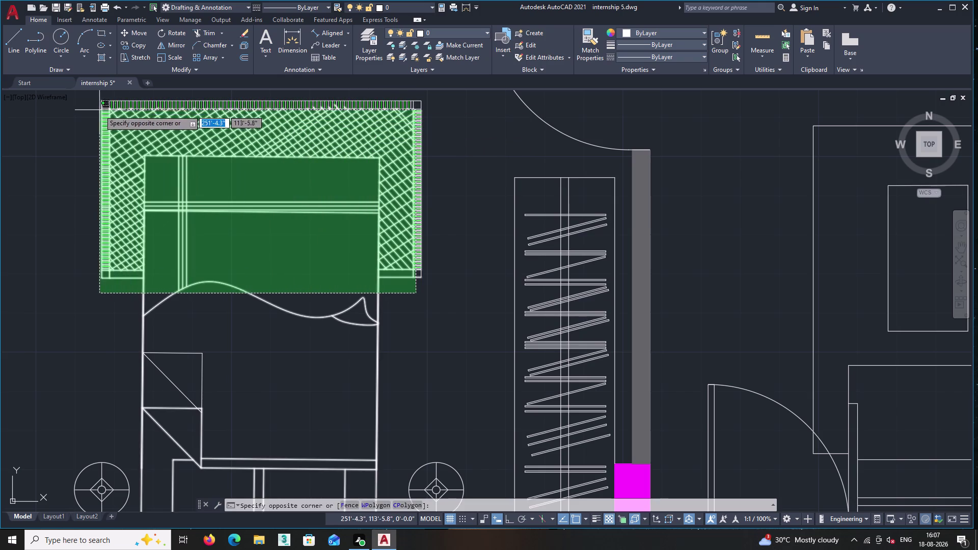
Select the headboard and bed top and copy them from the bed's foot.
click(97, 92)
middle_drag(416, 372, 419, 256)
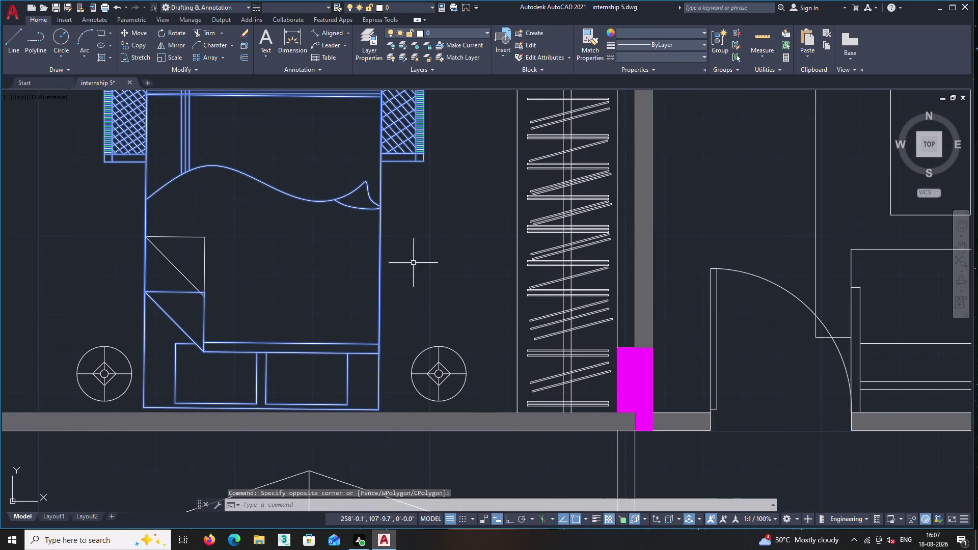
scroll(down, 3)
scroll(up, 3)
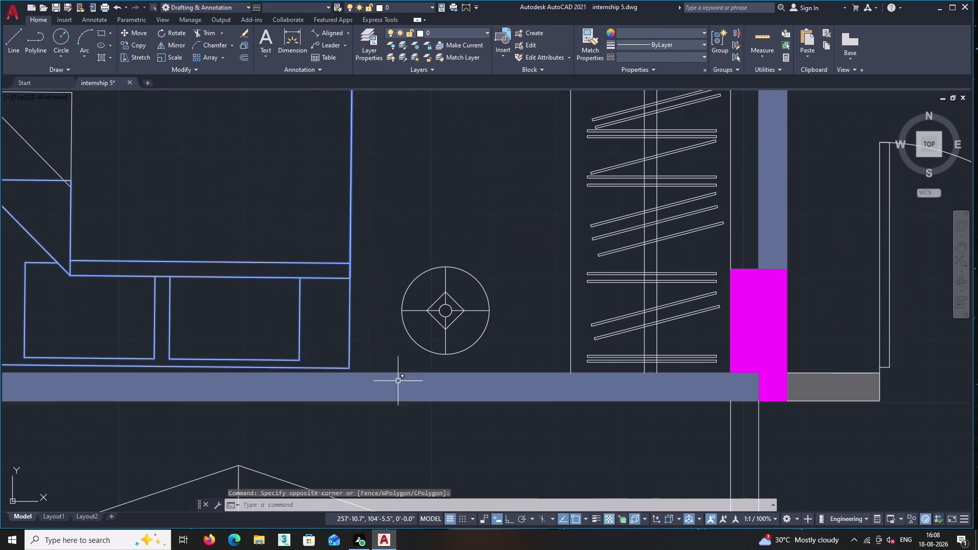
right_click(374, 349)
click(407, 198)
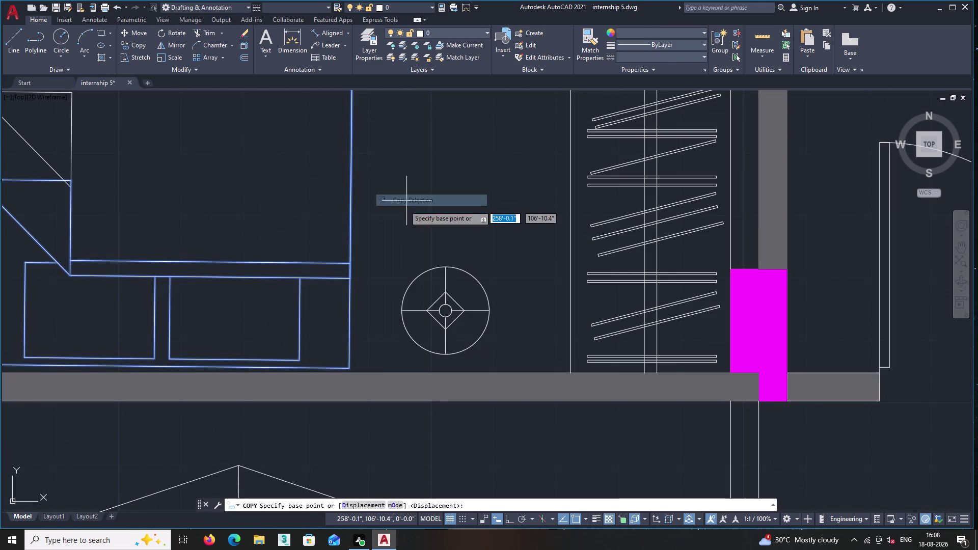
scroll(down, 3)
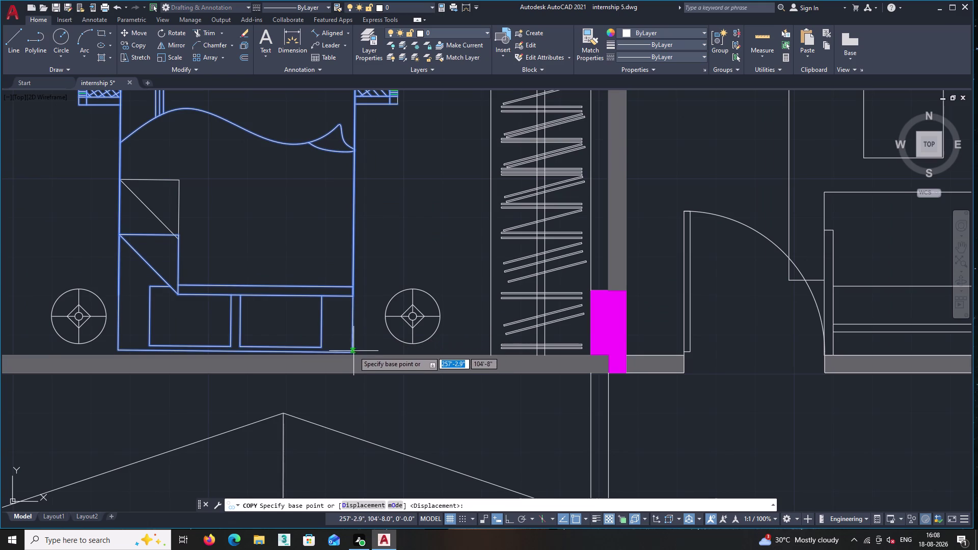
click(352, 352)
Place two copies at the bottom wall line's endpoint and end the copy command.
middle_drag(442, 350, 134, 296)
middle_drag(659, 316, 652, 316)
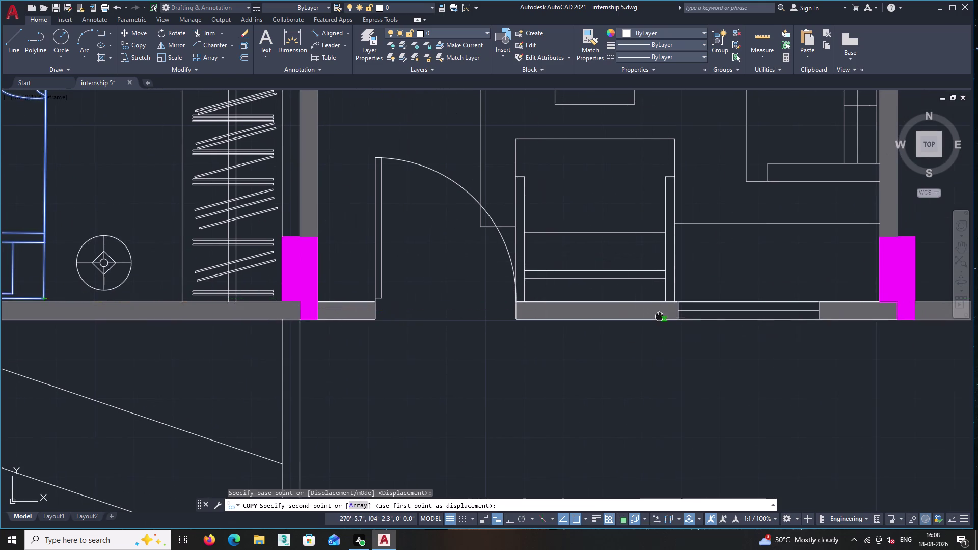
middle_drag(651, 316, 233, 297)
middle_drag(742, 294, 255, 288)
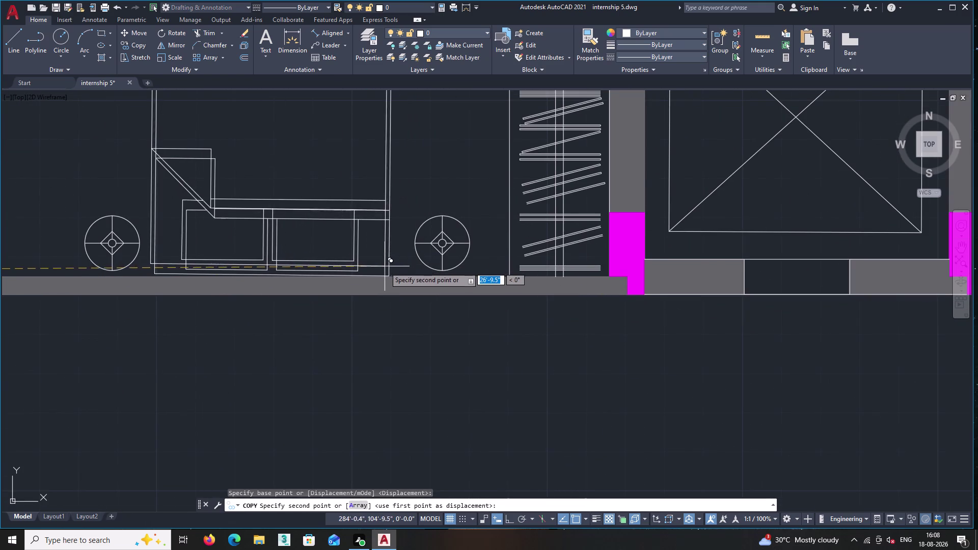
scroll(up, 3)
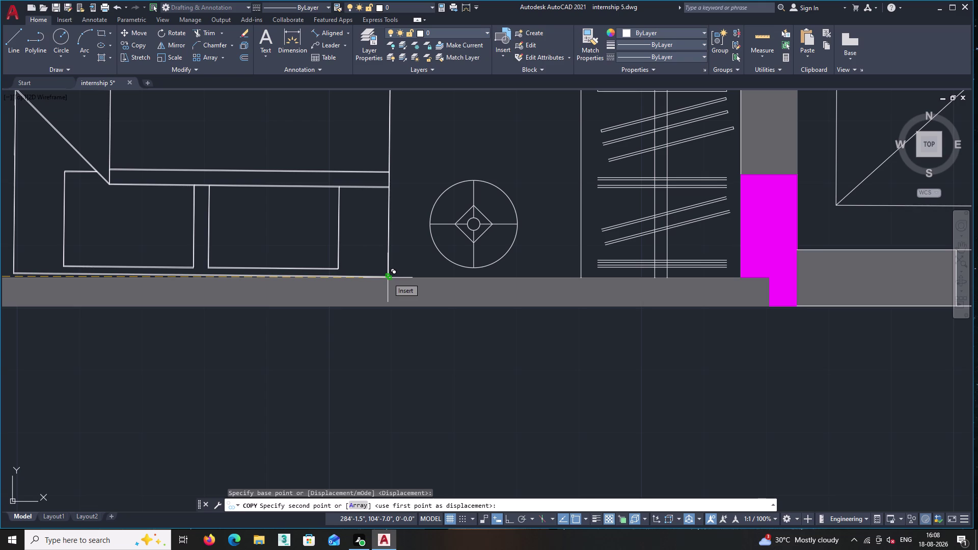
scroll(up, 3)
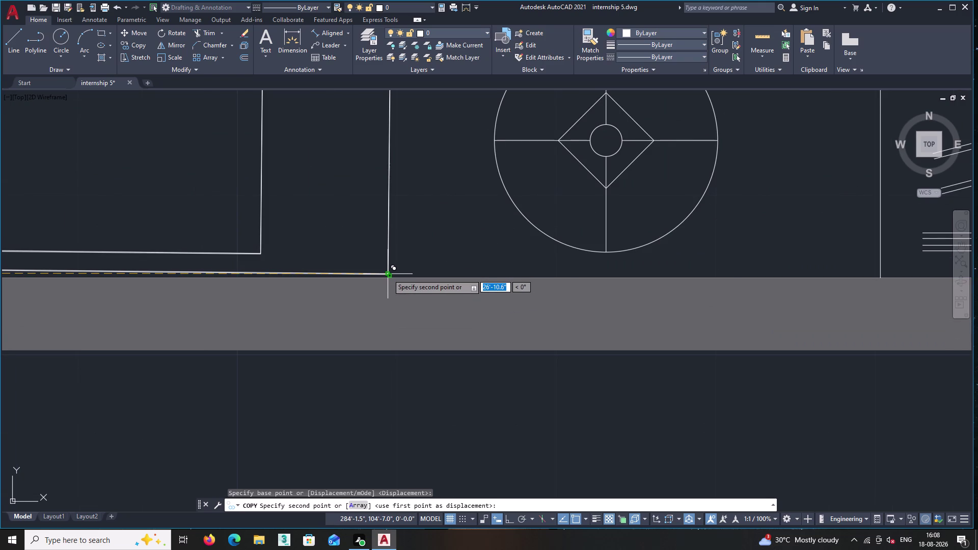
scroll(down, 3)
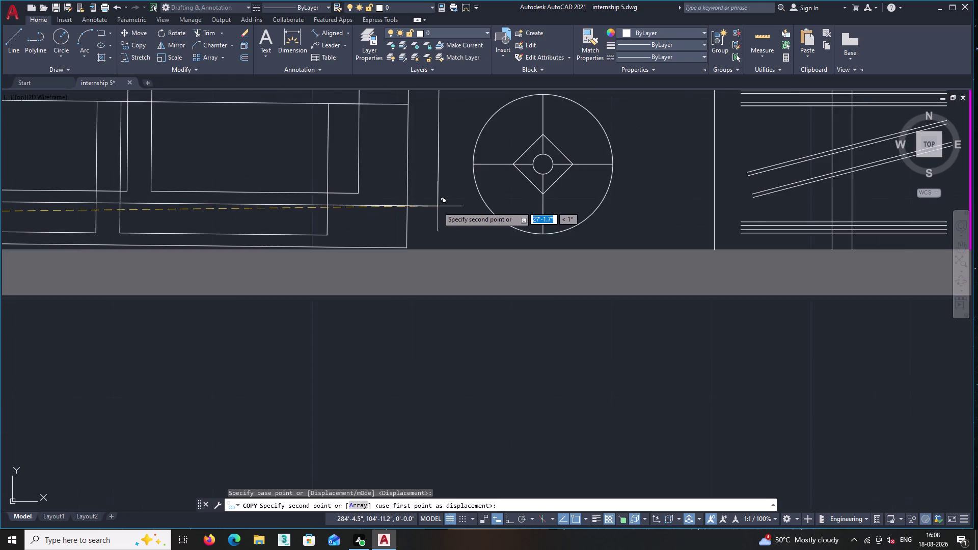
scroll(down, 3)
middle_drag(435, 233, 447, 386)
scroll(up, 3)
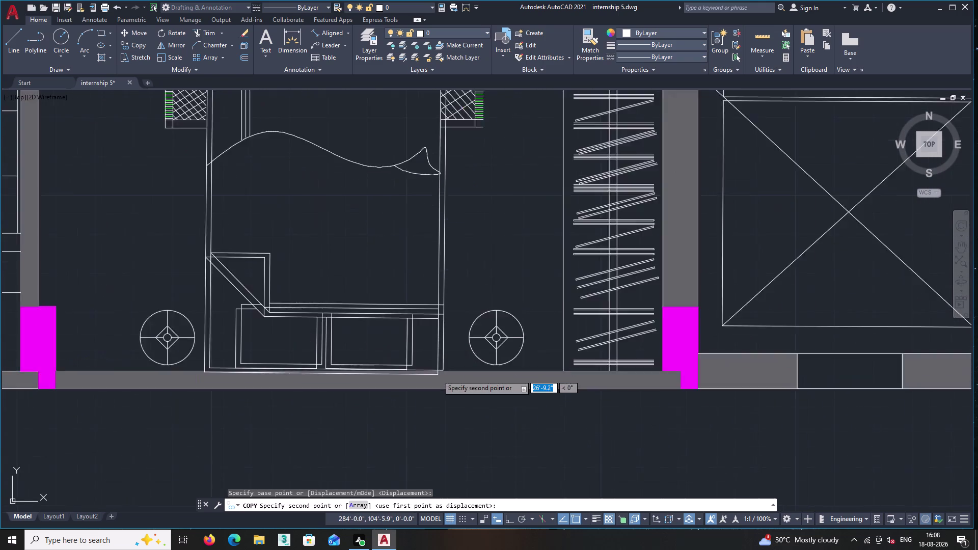
scroll(up, 3)
scroll(up, 3)
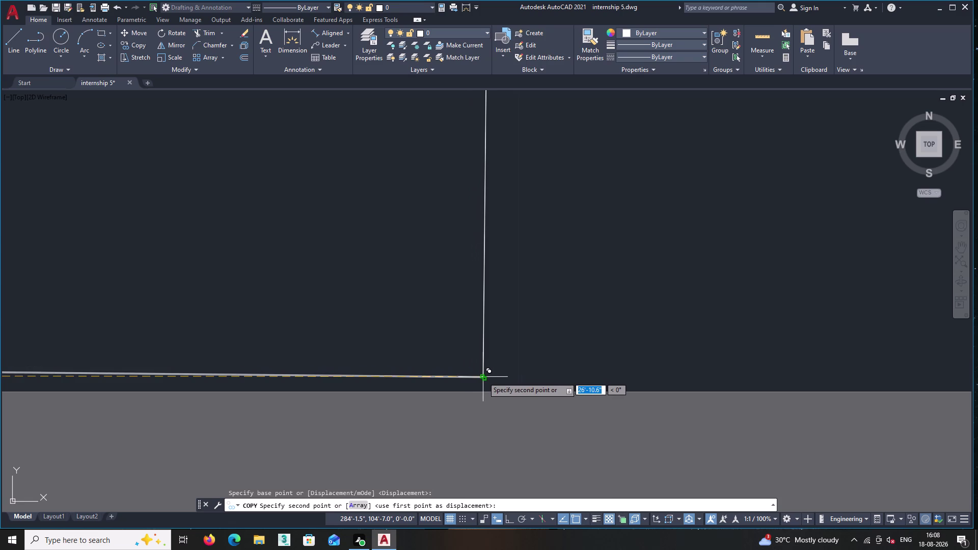
click(483, 379)
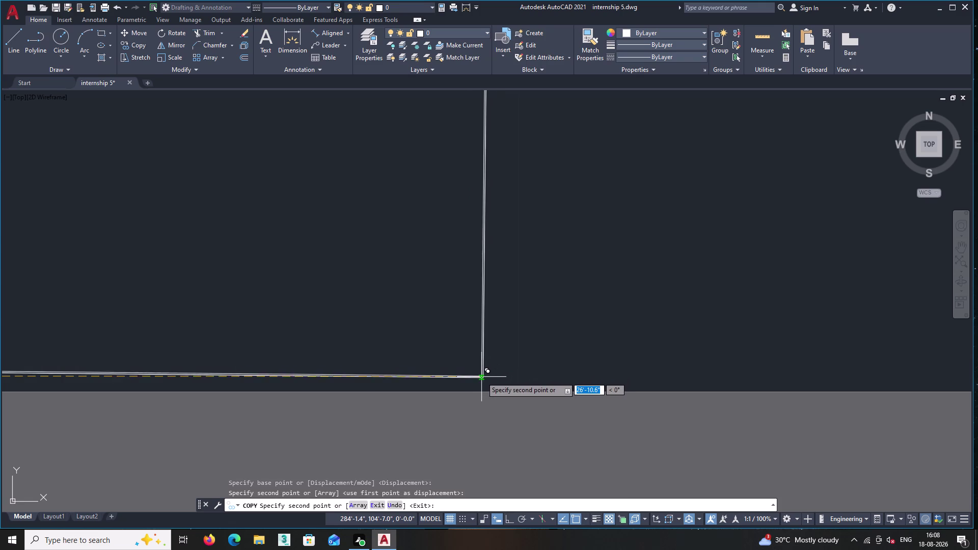
click(481, 377)
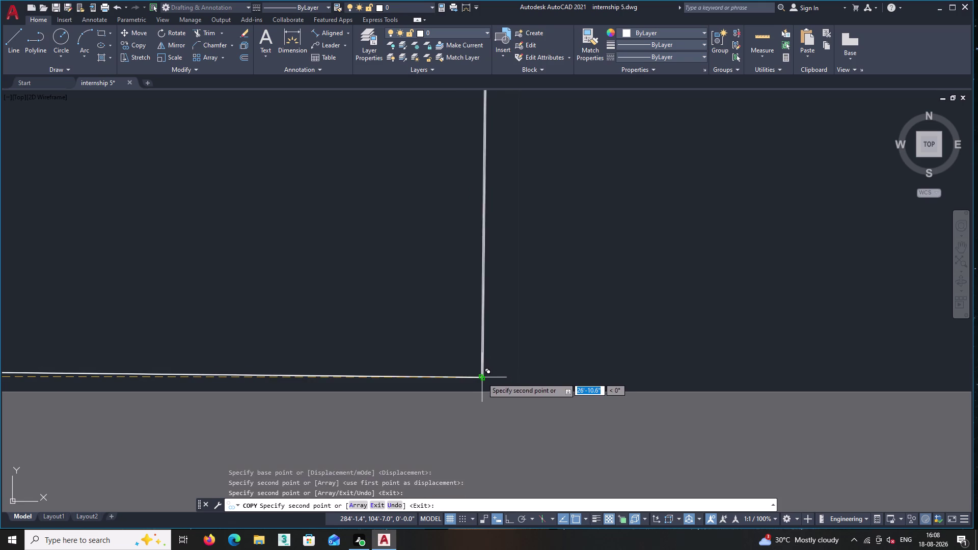
scroll(down, 3)
middle_click(509, 361)
middle_drag(512, 398, 543, 491)
scroll(down, 3)
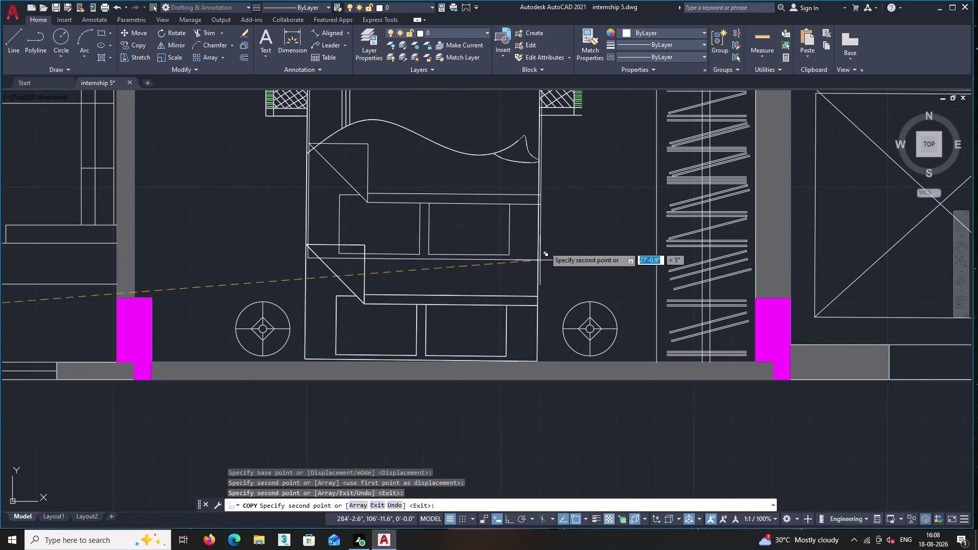
key(Escape)
scroll(down, 3)
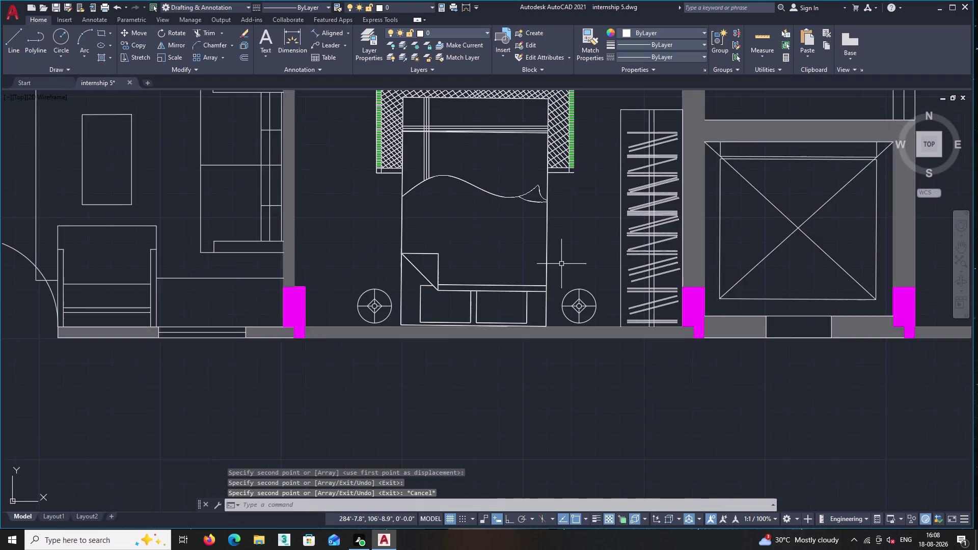
middle_drag(559, 269, 543, 341)
scroll(up, 3)
scroll(up, 3)
scroll(up, 3)
scroll(up, 3)
scroll(up, 3)
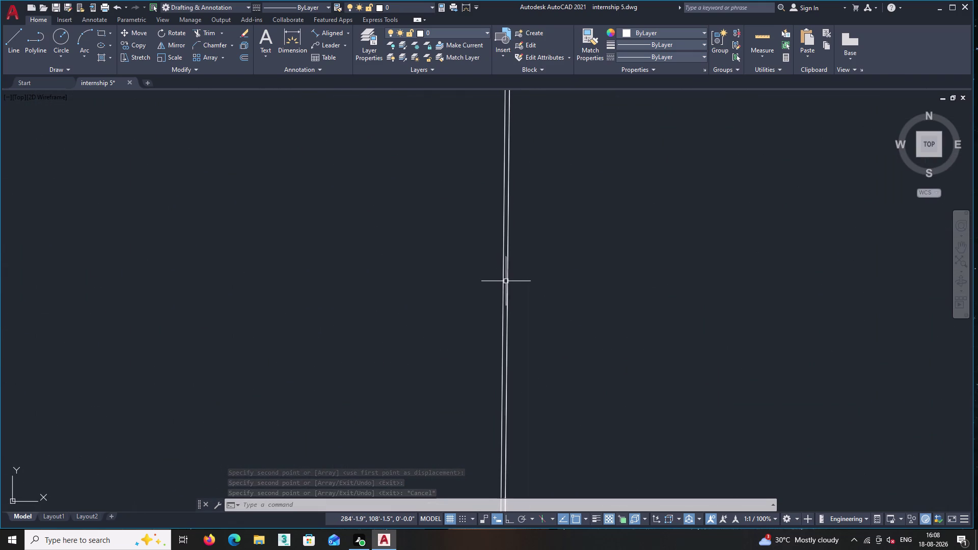
Start moving the short line at the wall corner, then cancel the move.
click(506, 282)
right_click(538, 231)
click(571, 304)
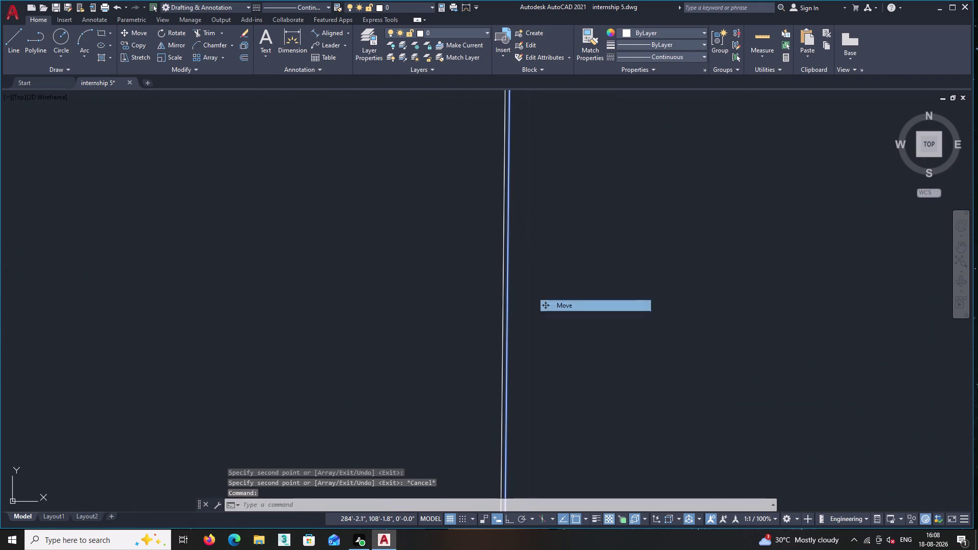
middle_drag(580, 349, 539, 76)
middle_drag(530, 393, 526, 207)
middle_drag(505, 324, 548, 116)
middle_drag(556, 361, 577, 12)
middle_drag(558, 325, 573, 0)
middle_drag(567, 406, 573, 51)
middle_click(559, 332)
scroll(down, 3)
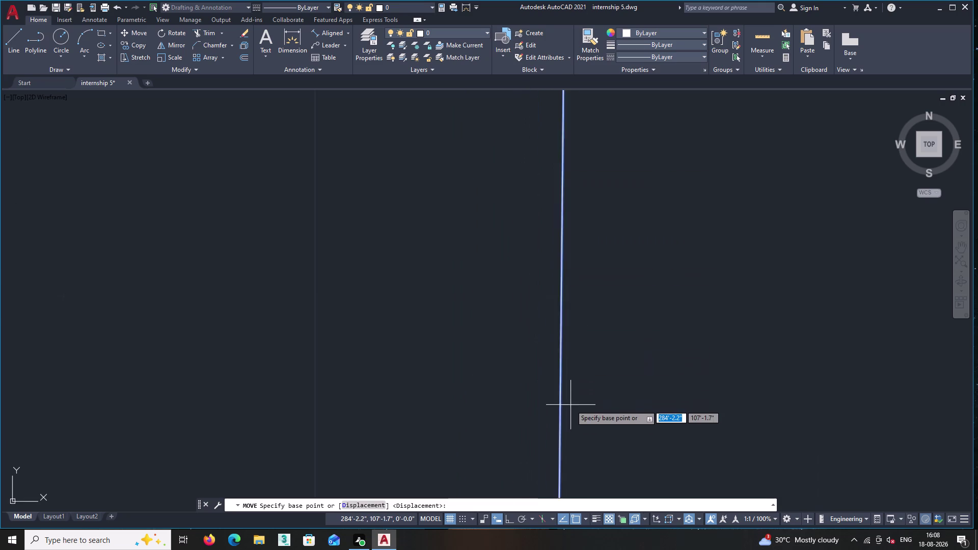
scroll(down, 3)
middle_drag(571, 406, 448, 0)
scroll(up, 3)
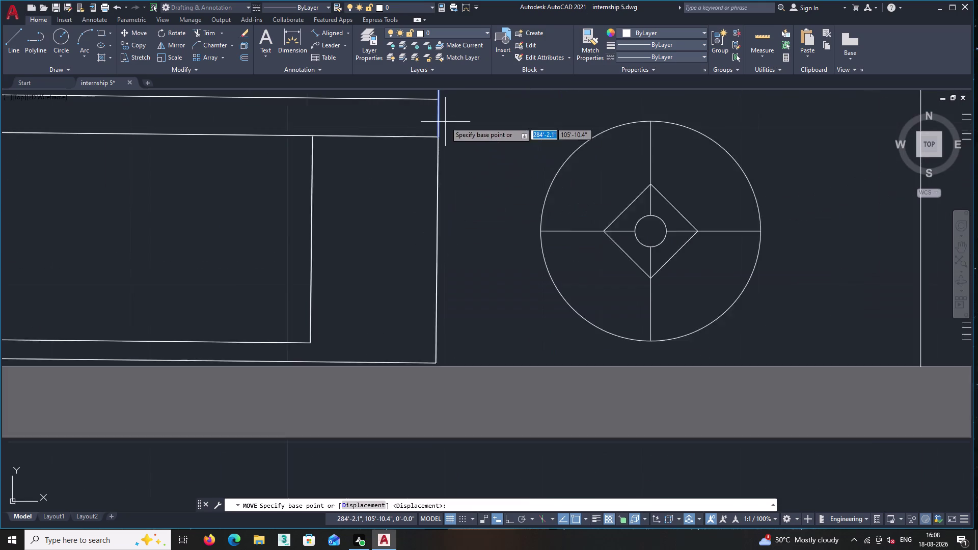
scroll(up, 3)
scroll(up, 3)
scroll(up, 3)
scroll(up, 3)
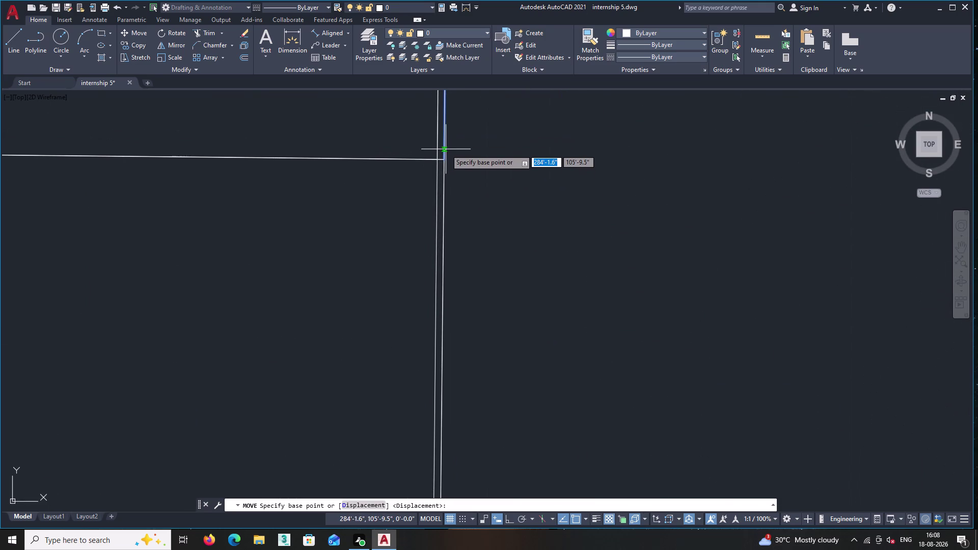
double_click(444, 161)
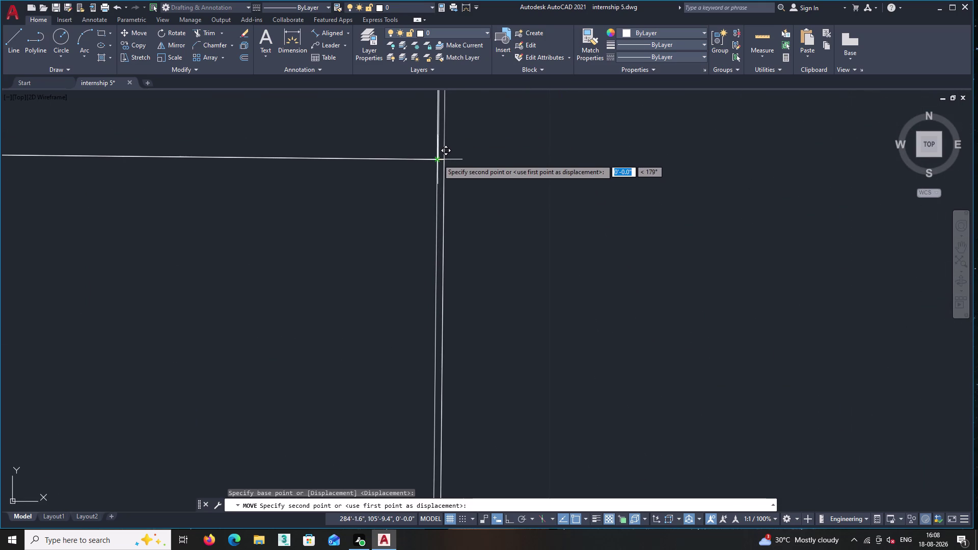
click(438, 159)
key(Escape)
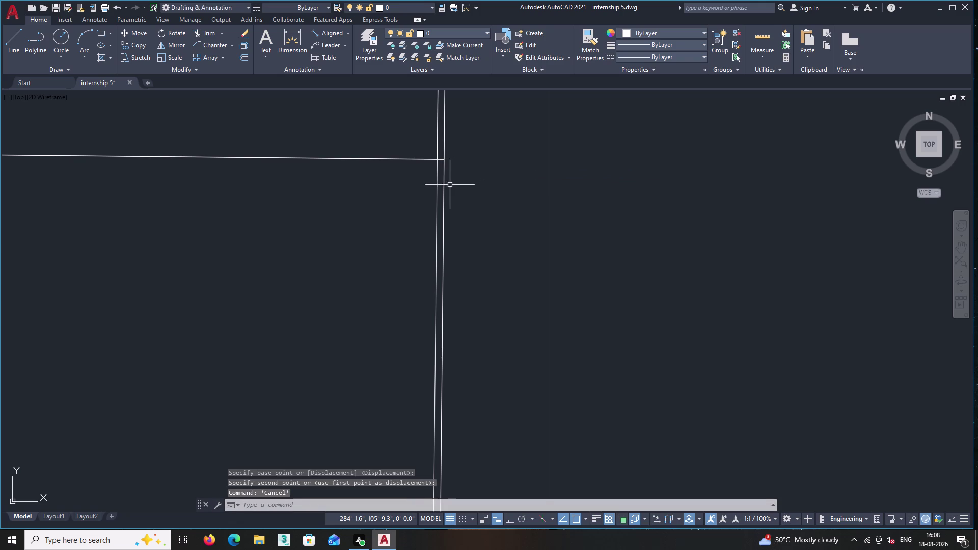
Delete the two short stray line pieces at the wall corner.
click(444, 196)
key(Delete)
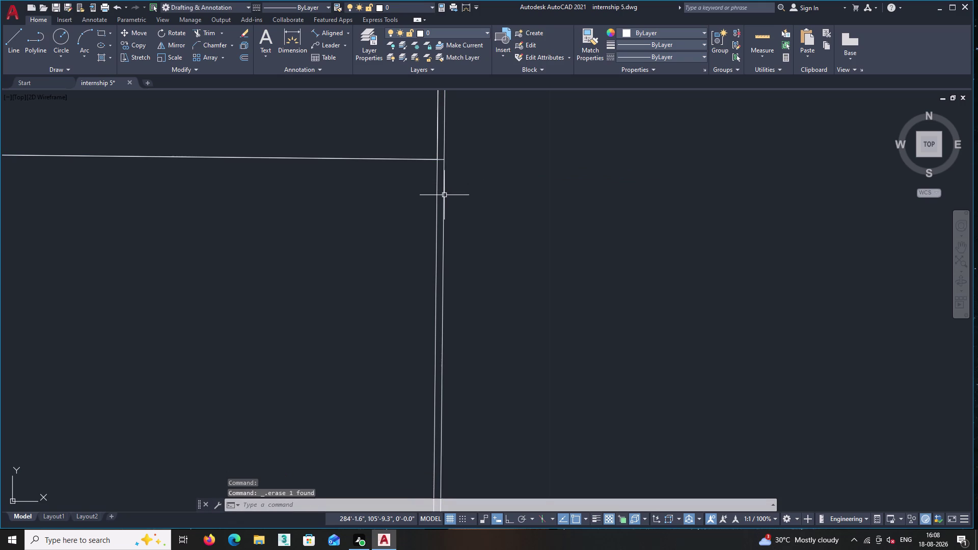
click(444, 195)
key(Delete)
Pan over the bedroom to inspect the bed's hatched headboard.
scroll(down, 3)
middle_click(459, 188)
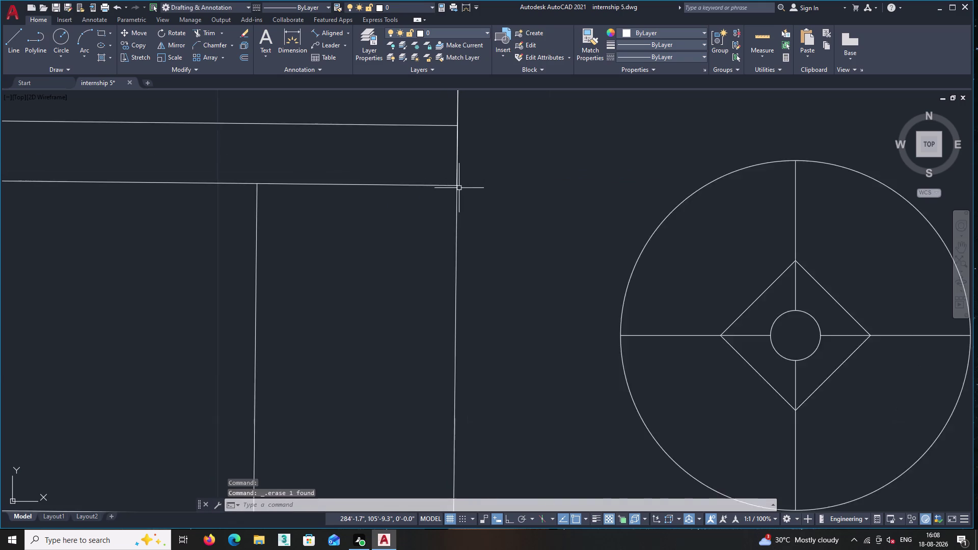
scroll(down, 3)
middle_drag(459, 163, 454, 235)
scroll(up, 3)
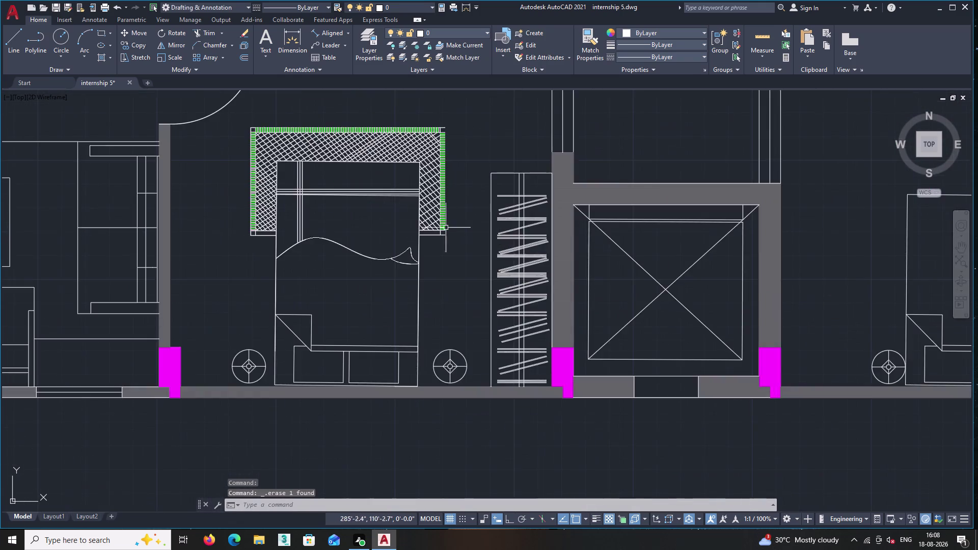
scroll(up, 3)
middle_drag(412, 280, 414, 172)
middle_drag(439, 163, 416, 249)
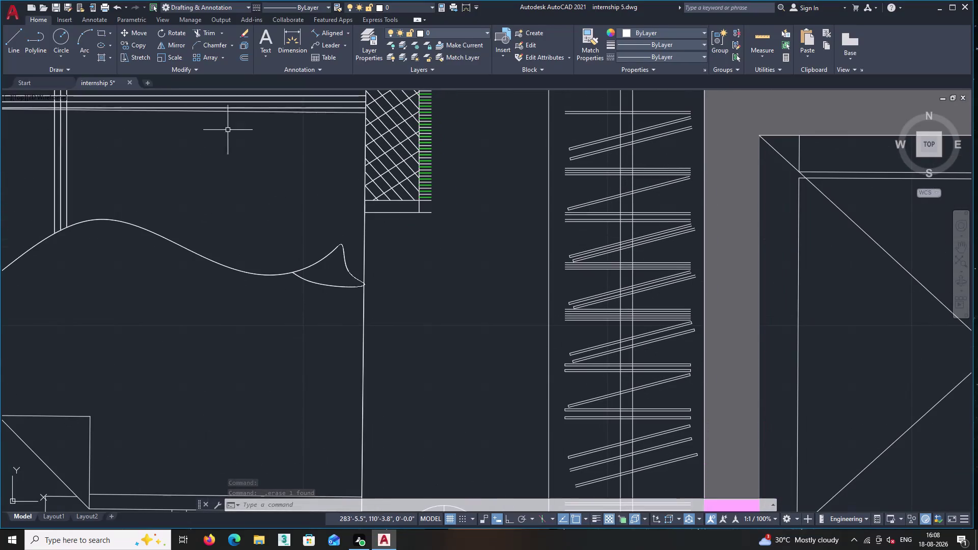
scroll(down, 3)
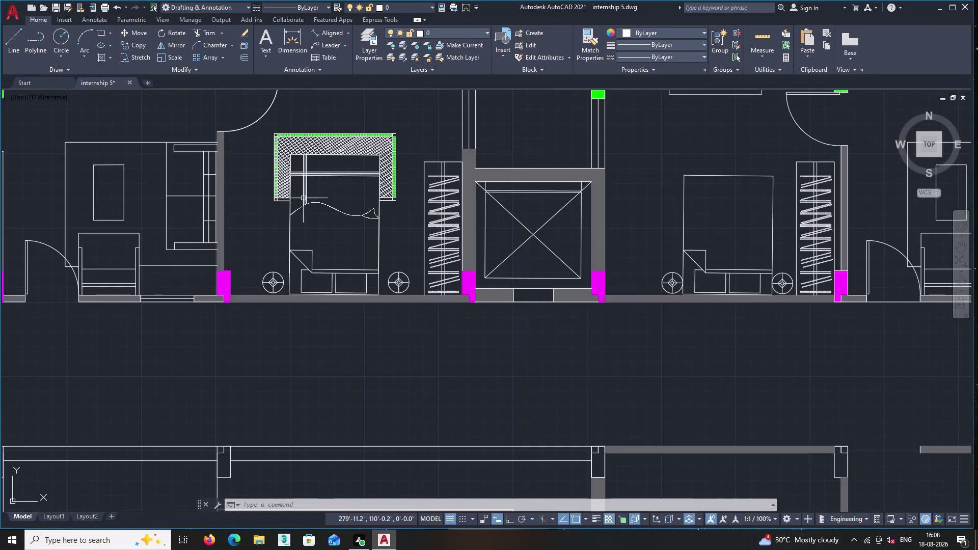
scroll(up, 3)
middle_drag(370, 184, 249, 332)
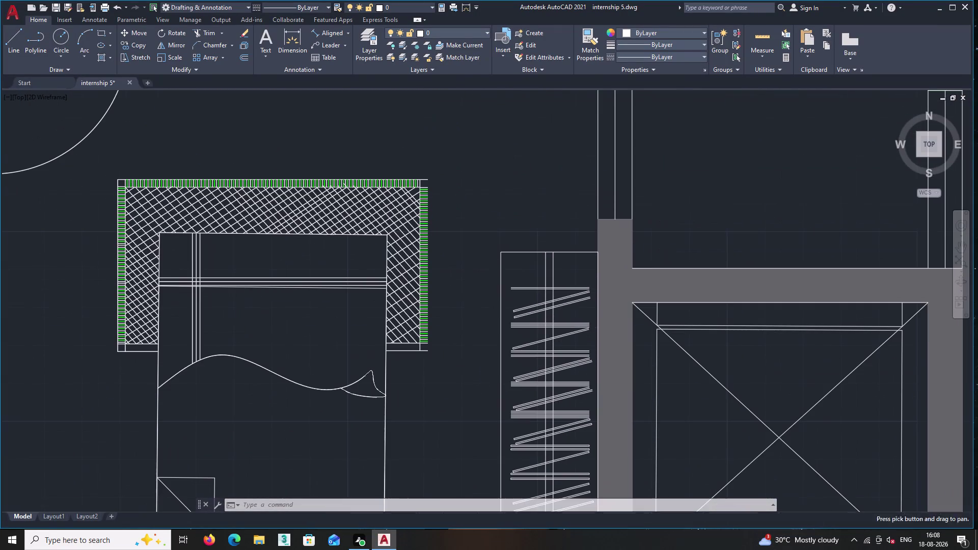
Draw a line from the headboard's top-right to bottom-right corner, then reselect the bed.
click(25, 45)
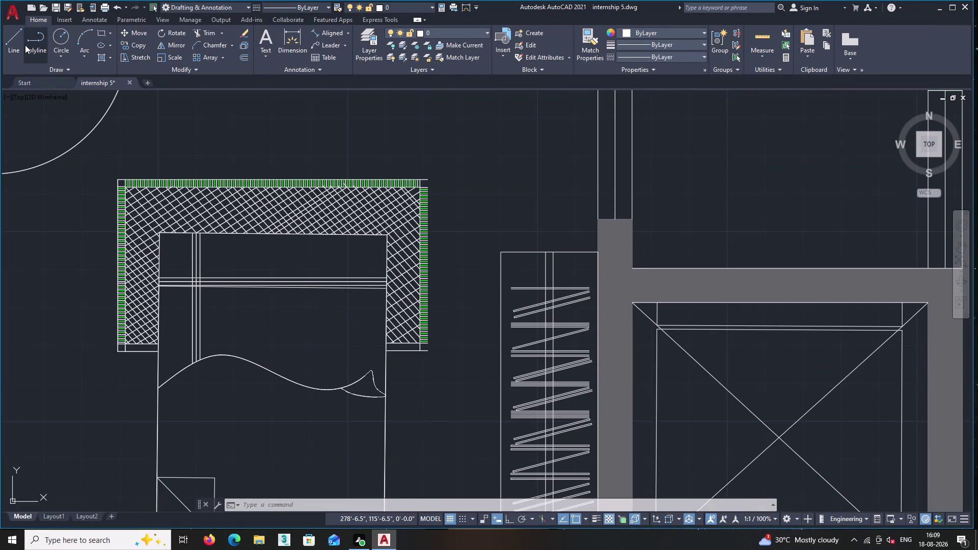
click(15, 45)
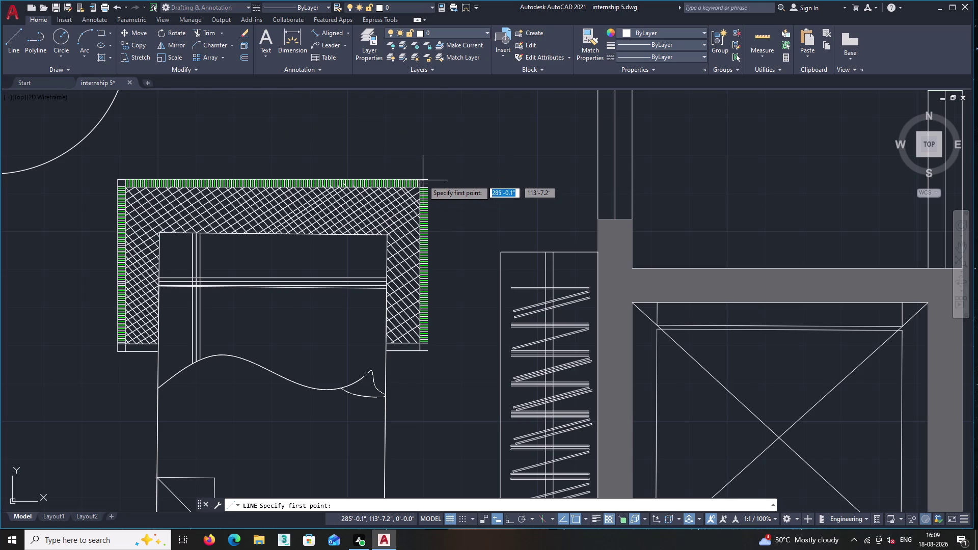
click(426, 180)
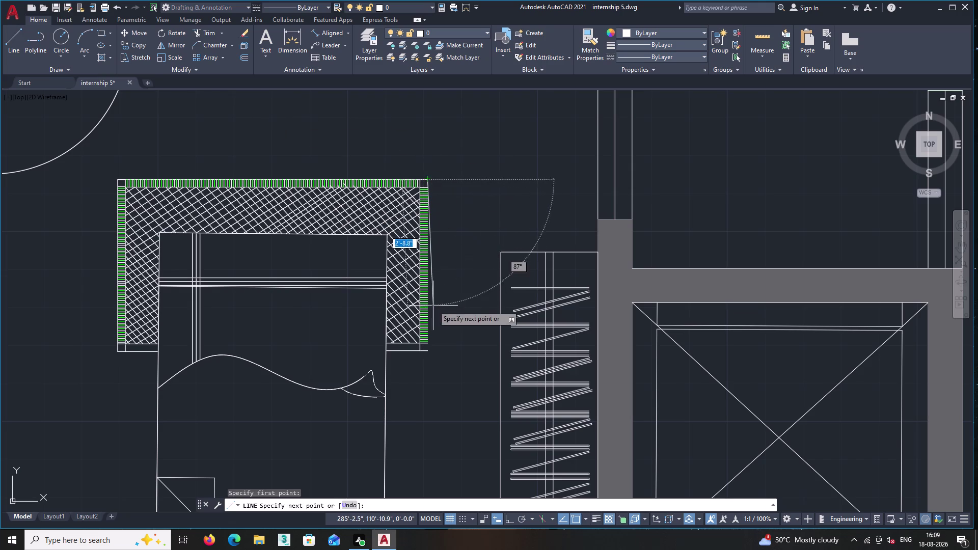
double_click(426, 351)
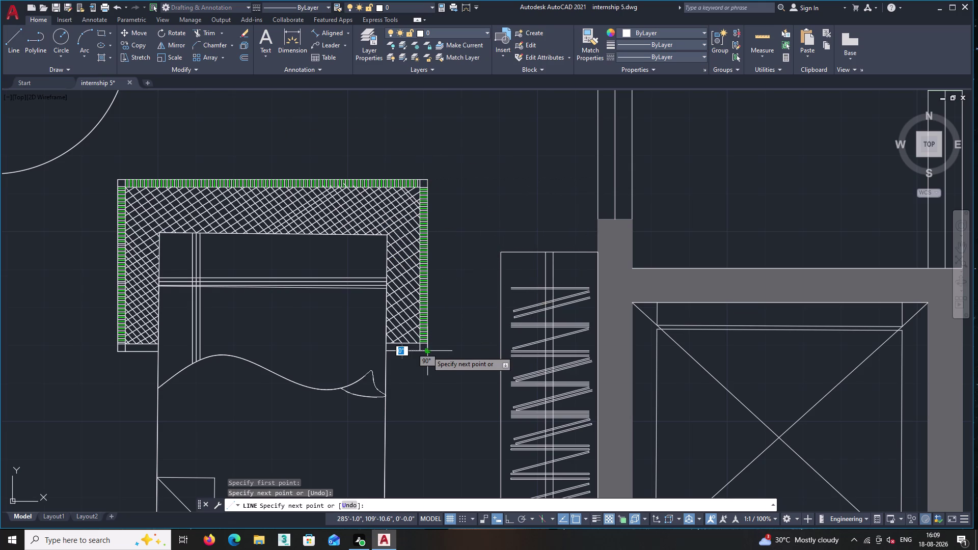
key(Return)
scroll(down, 3)
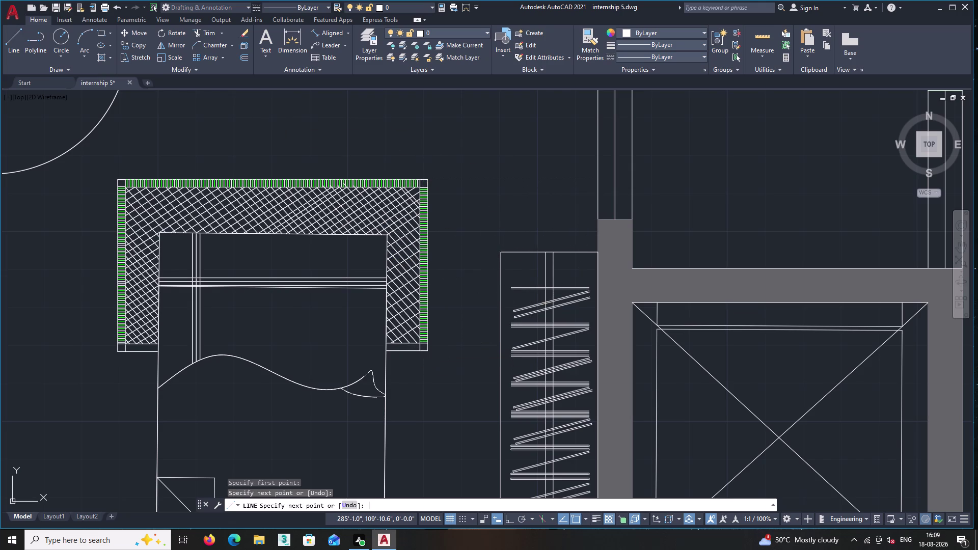
scroll(down, 3)
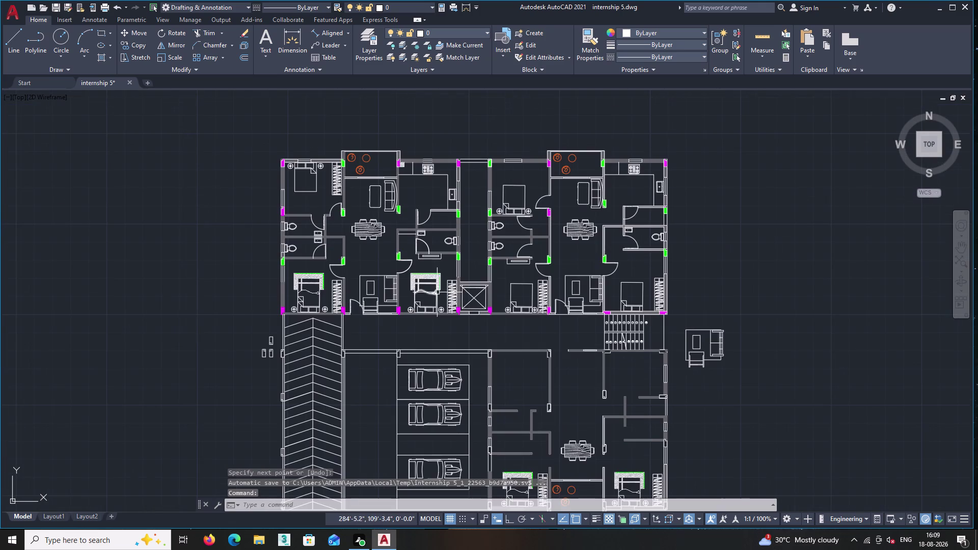
scroll(up, 3)
scroll(up, 3)
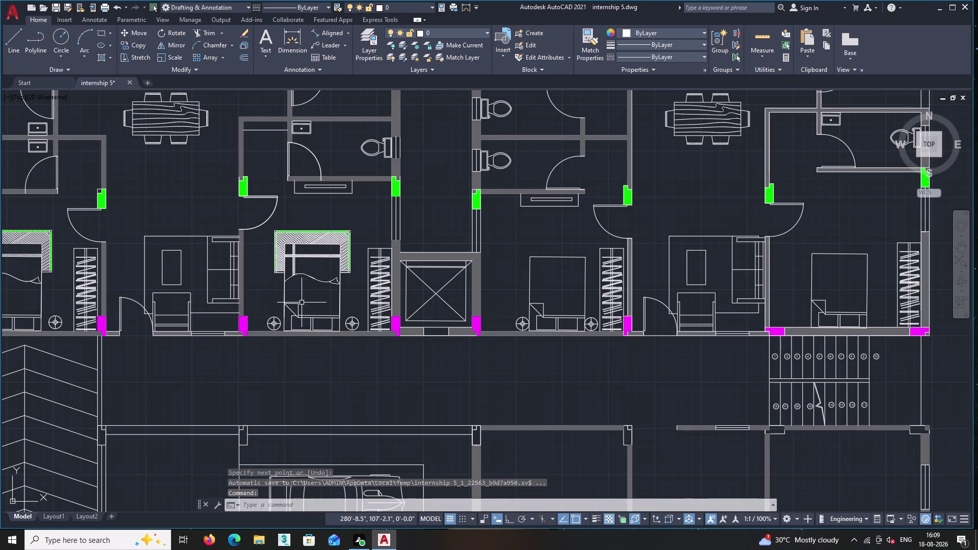
scroll(up, 3)
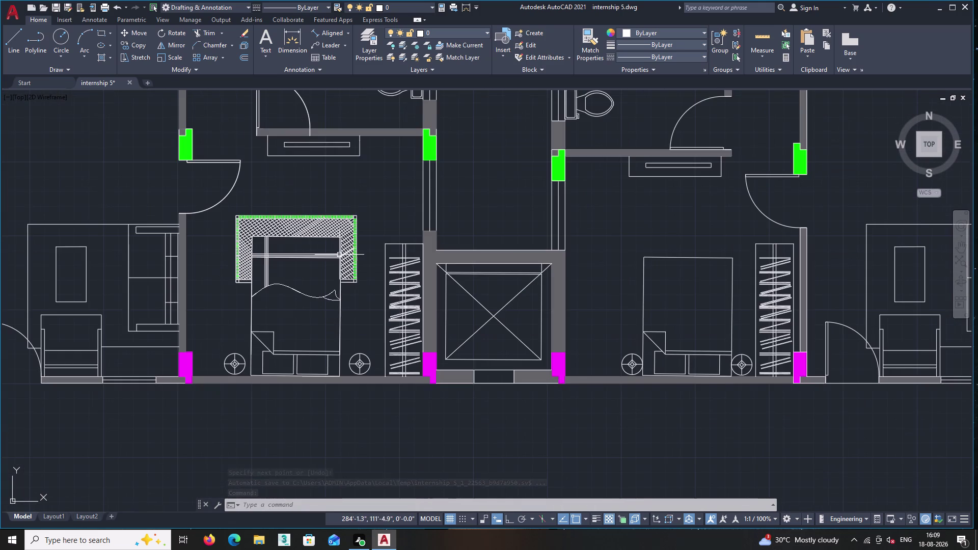
scroll(up, 3)
click(393, 360)
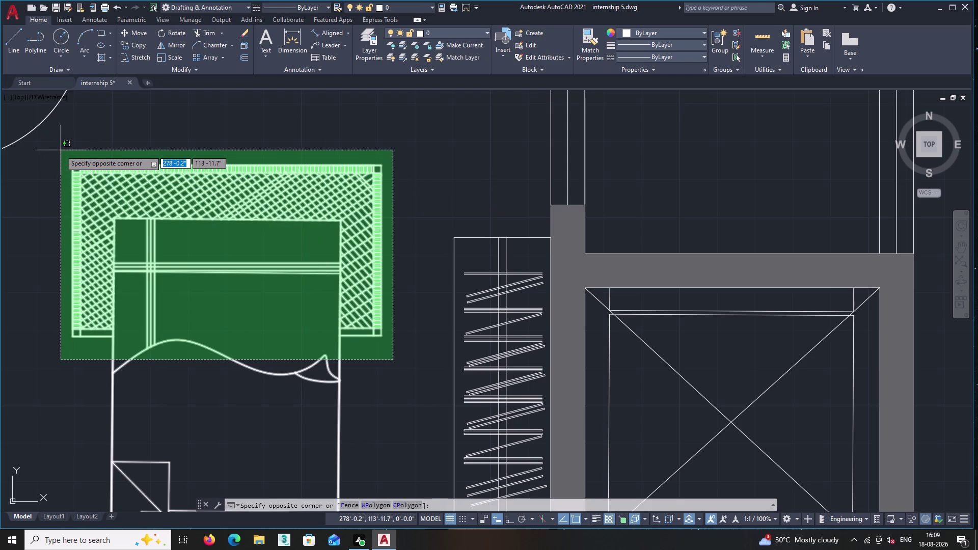
click(60, 150)
Copy the selected bed from its headboard corner, place one copy, and end the command.
right_click(209, 238)
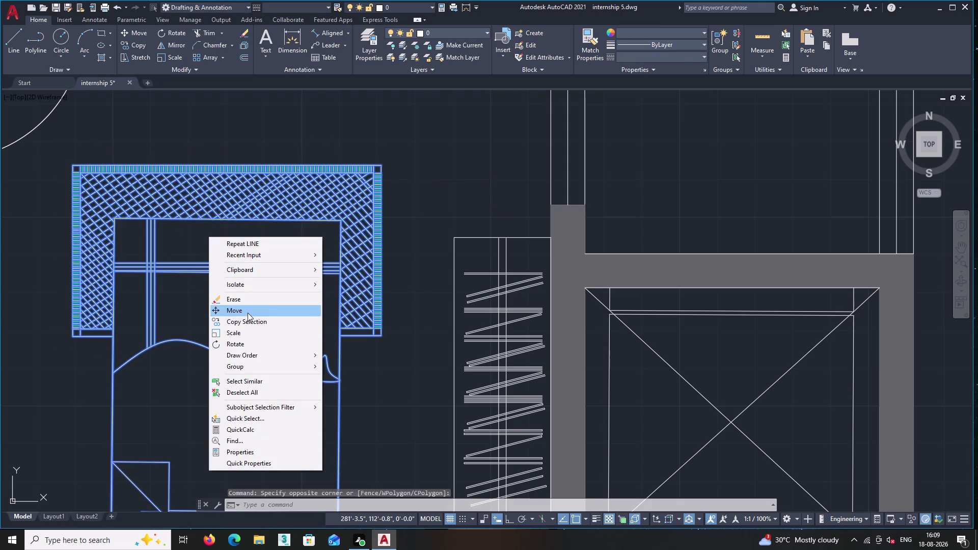
click(249, 323)
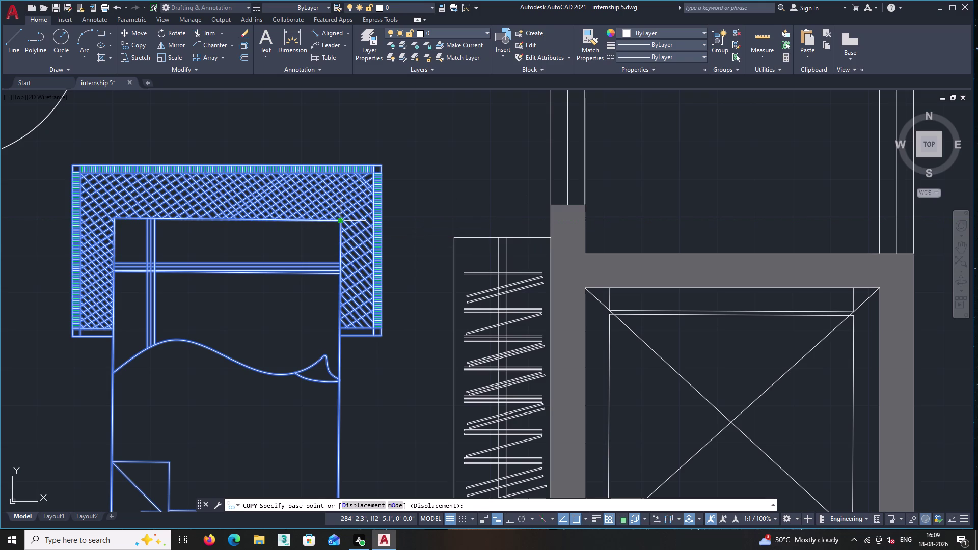
click(340, 219)
middle_drag(524, 222, 273, 170)
scroll(down, 3)
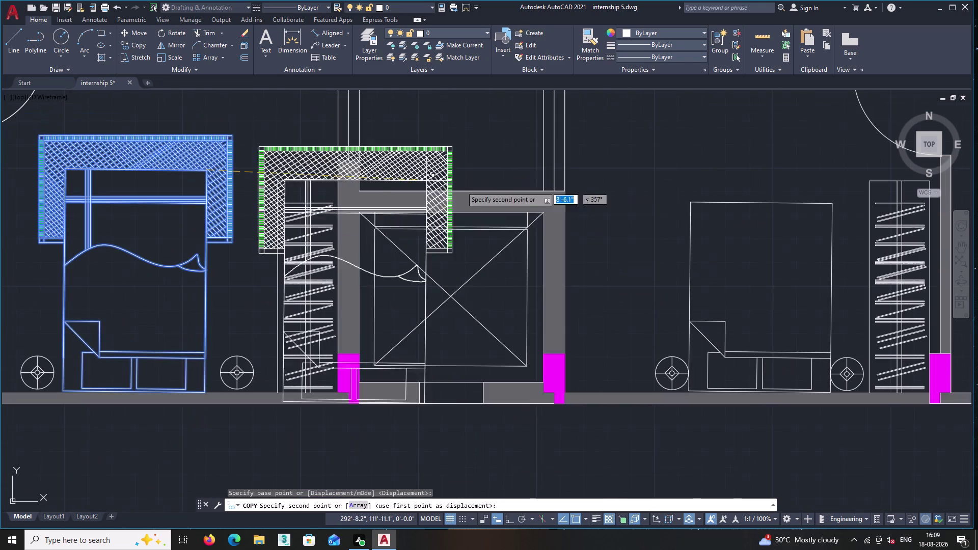
middle_drag(790, 202, 540, 167)
scroll(down, 3)
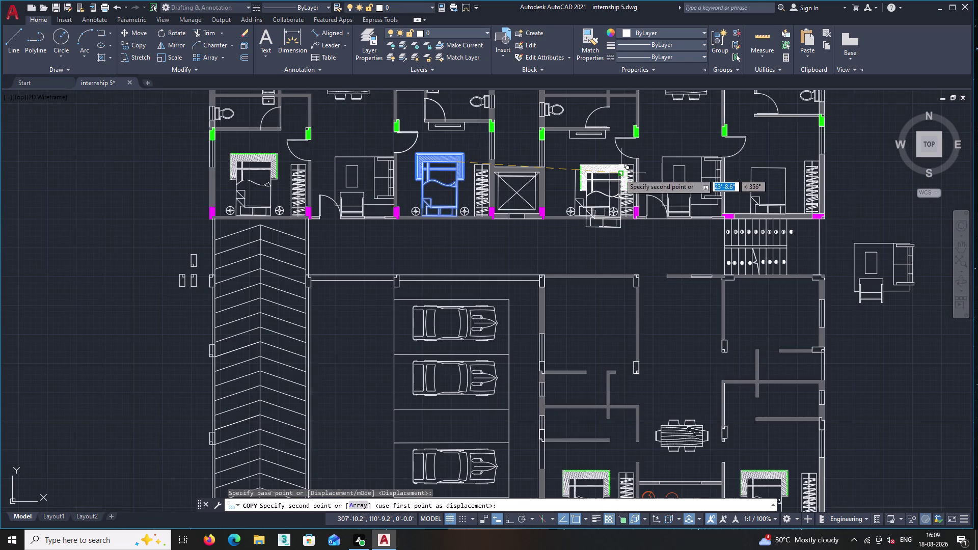
scroll(up, 3)
scroll(up, 3)
scroll(up, 3)
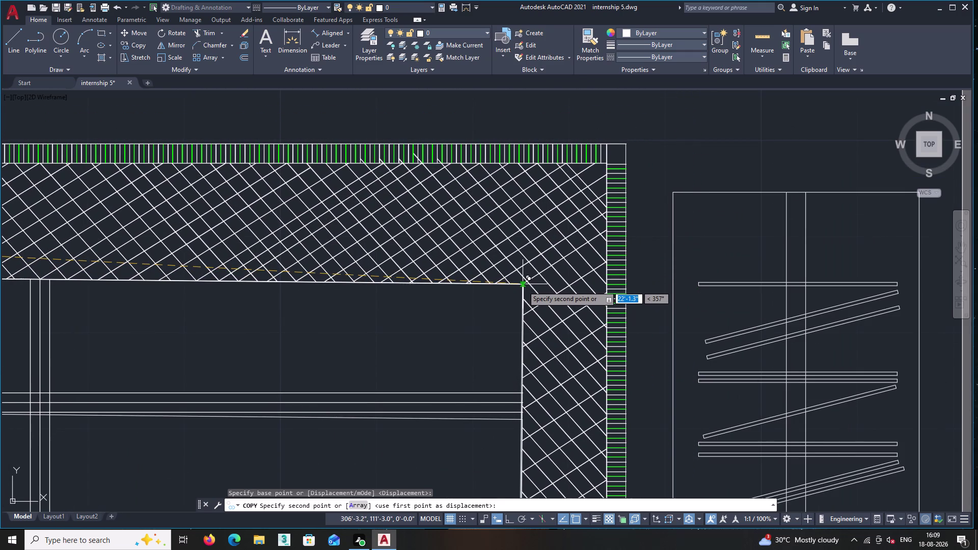
scroll(up, 3)
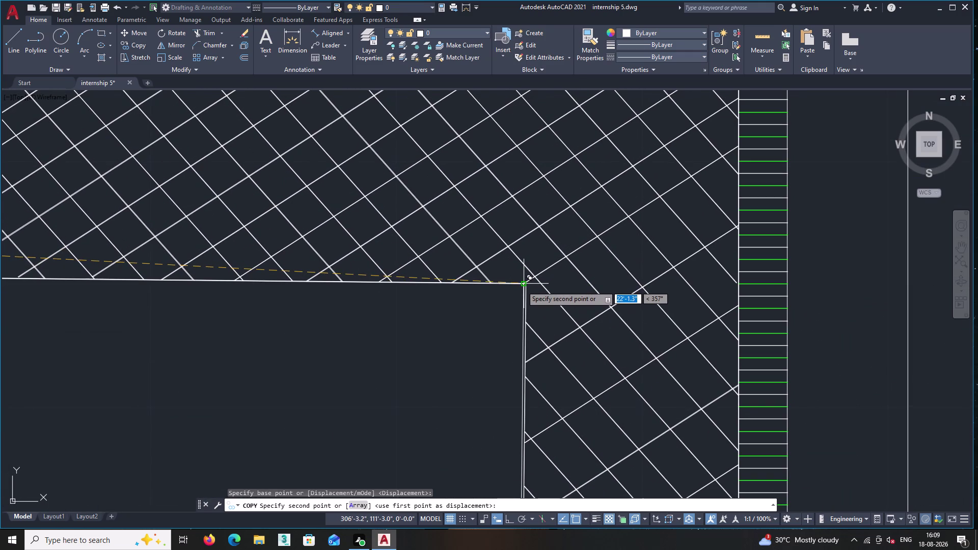
double_click(521, 286)
key(Escape)
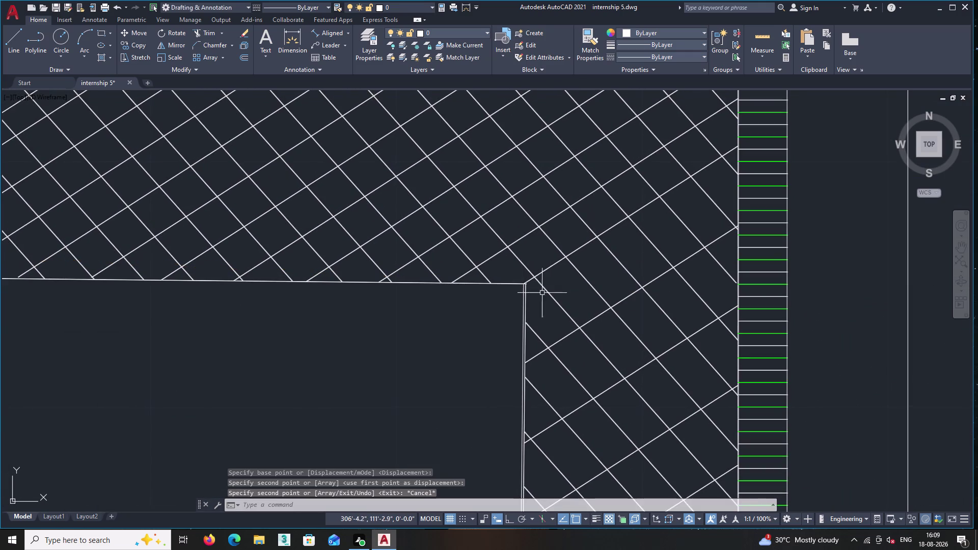
Delete the stray duplicate line at the headboard's inner corner.
scroll(up, 3)
click(514, 301)
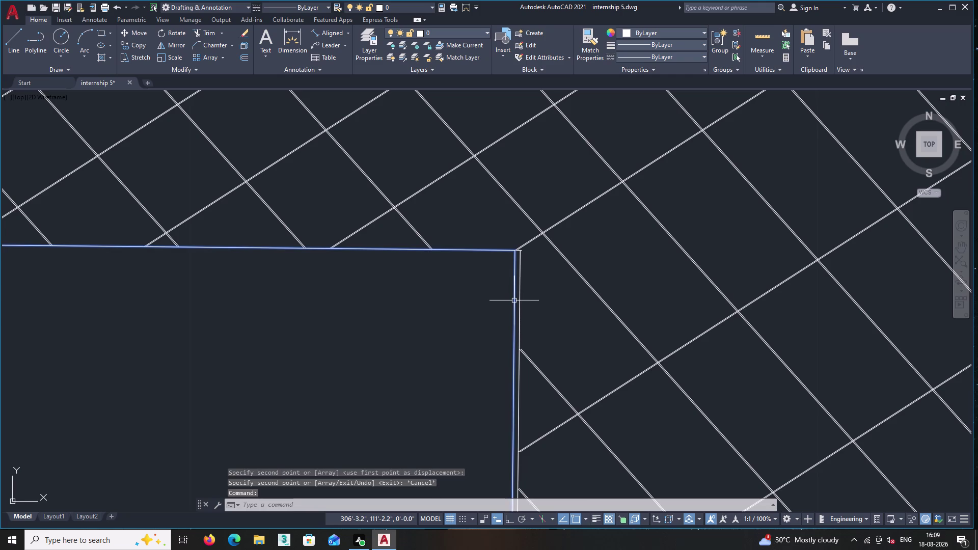
key(Delete)
scroll(down, 3)
Select the bed right of the lift and window-select its headboard.
scroll(down, 3)
middle_drag(504, 309, 519, 281)
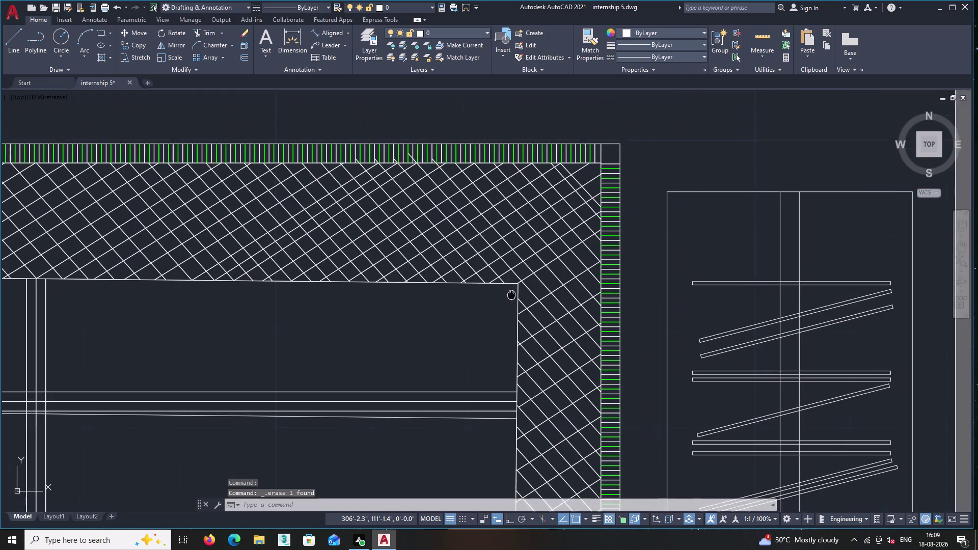
middle_drag(519, 281, 569, 175)
scroll(down, 3)
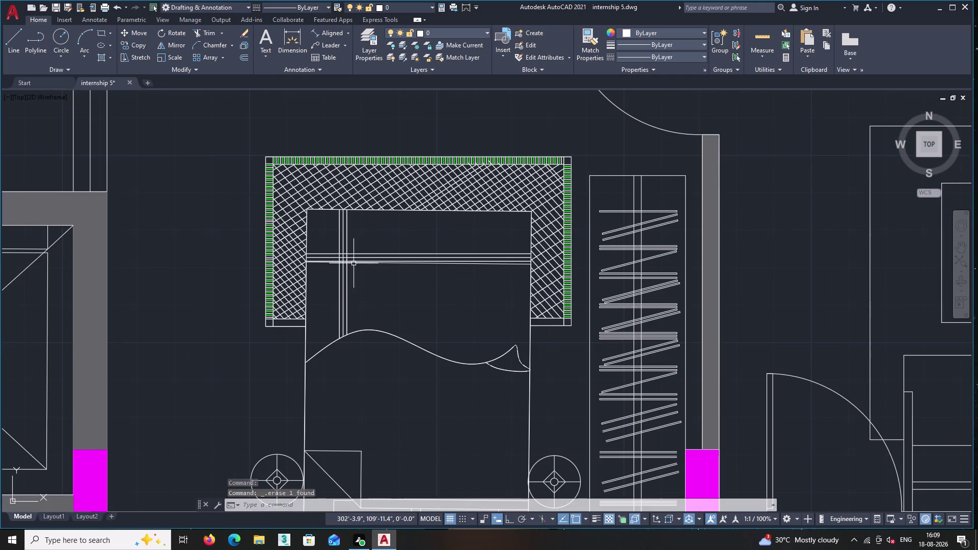
scroll(down, 3)
middle_drag(414, 297, 420, 319)
scroll(down, 3)
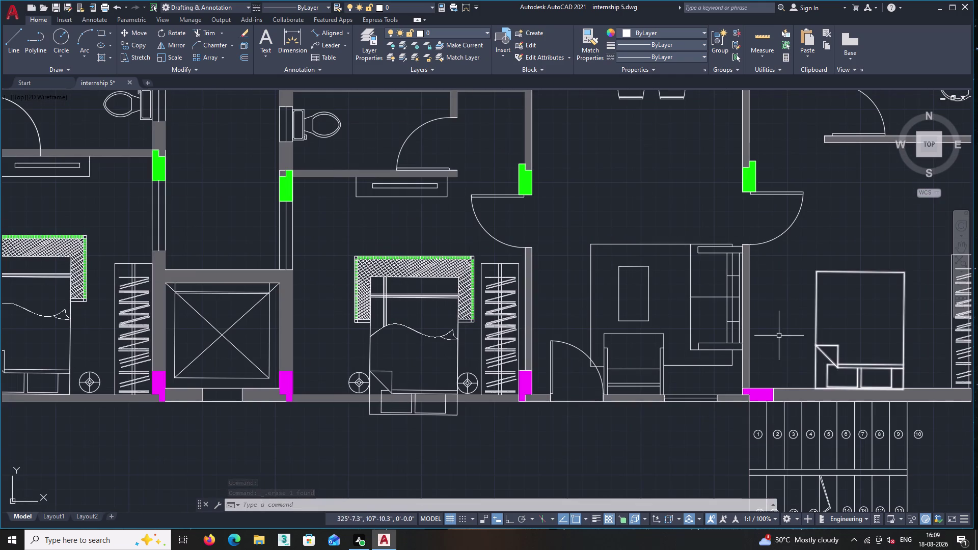
scroll(up, 3)
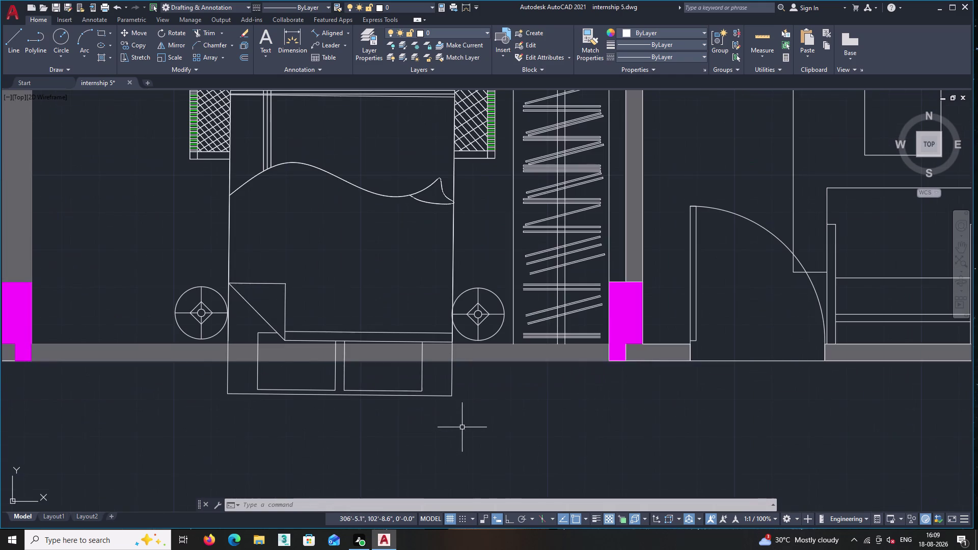
double_click(453, 416)
click(378, 378)
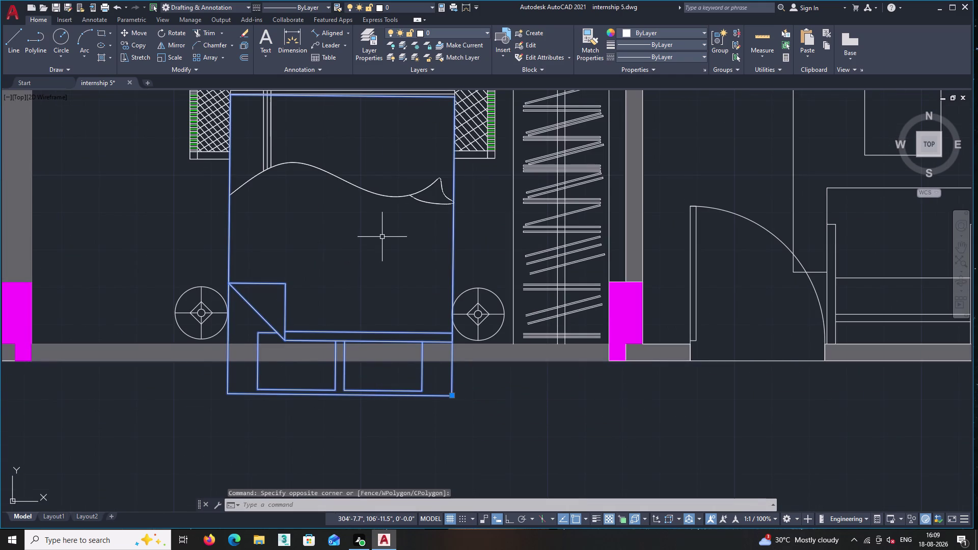
middle_drag(384, 248, 429, 316)
click(418, 296)
middle_drag(282, 144, 418, 370)
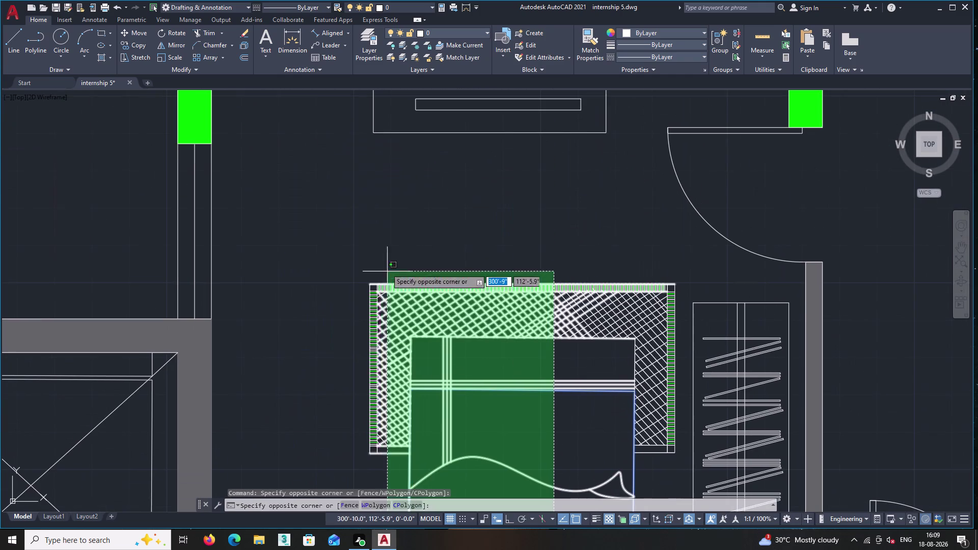
click(367, 245)
Add the remaining headboard hatch and its right-side strips to the selection.
click(665, 468)
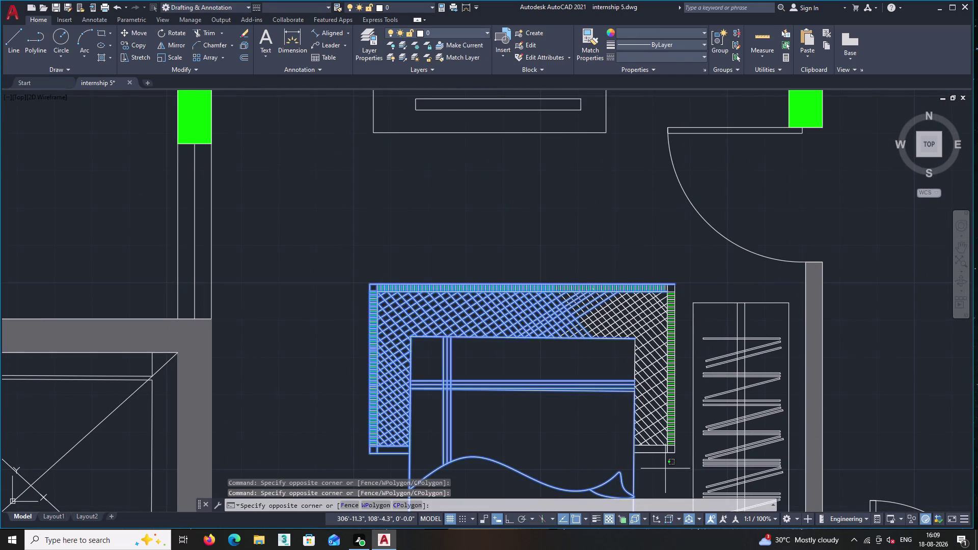
double_click(541, 262)
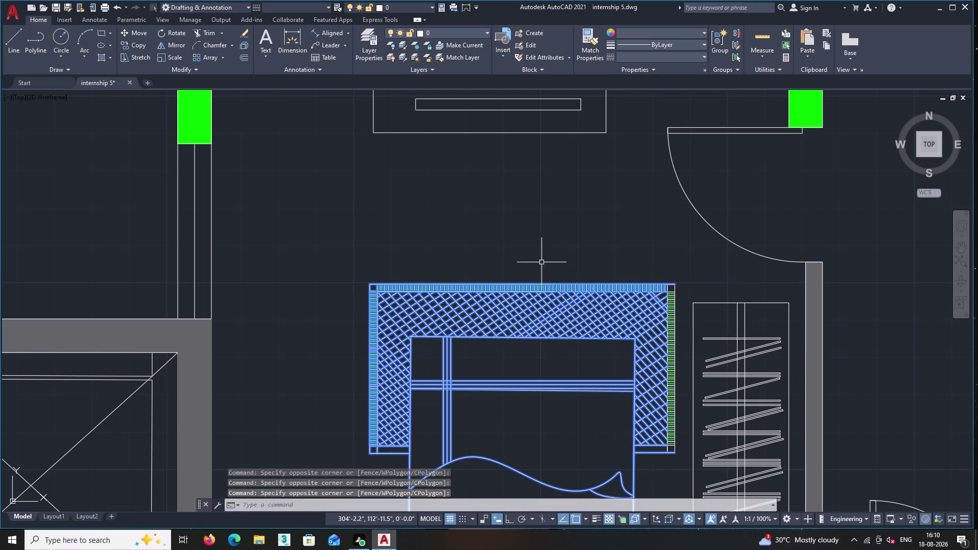
middle_drag(542, 262, 294, 121)
scroll(up, 3)
click(437, 294)
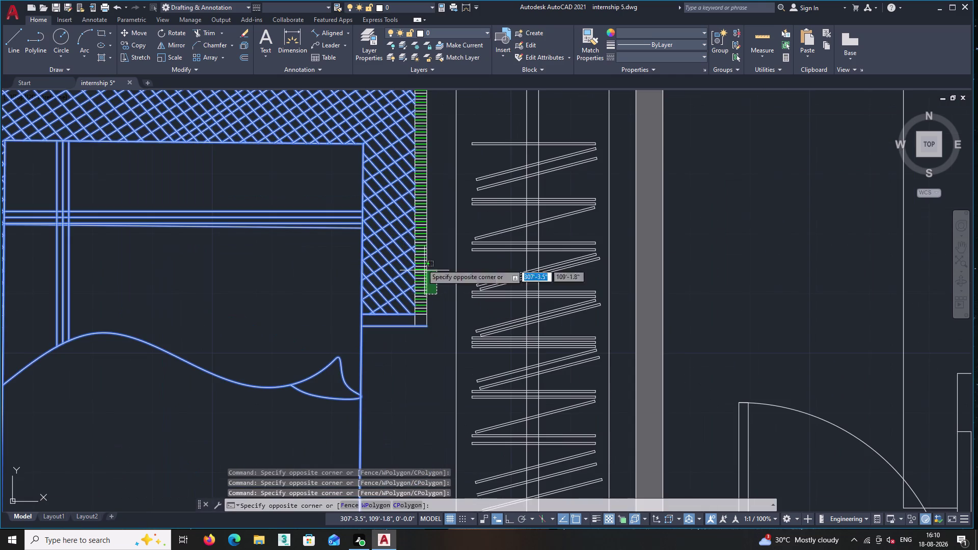
middle_drag(350, 117, 396, 327)
click(391, 236)
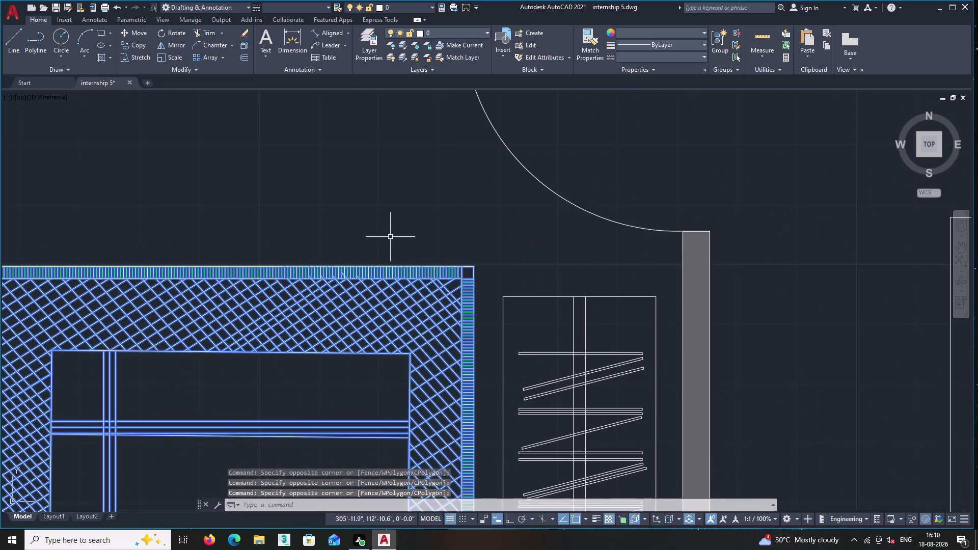
middle_click(390, 236)
scroll(down, 3)
middle_drag(390, 236, 389, 171)
scroll(up, 3)
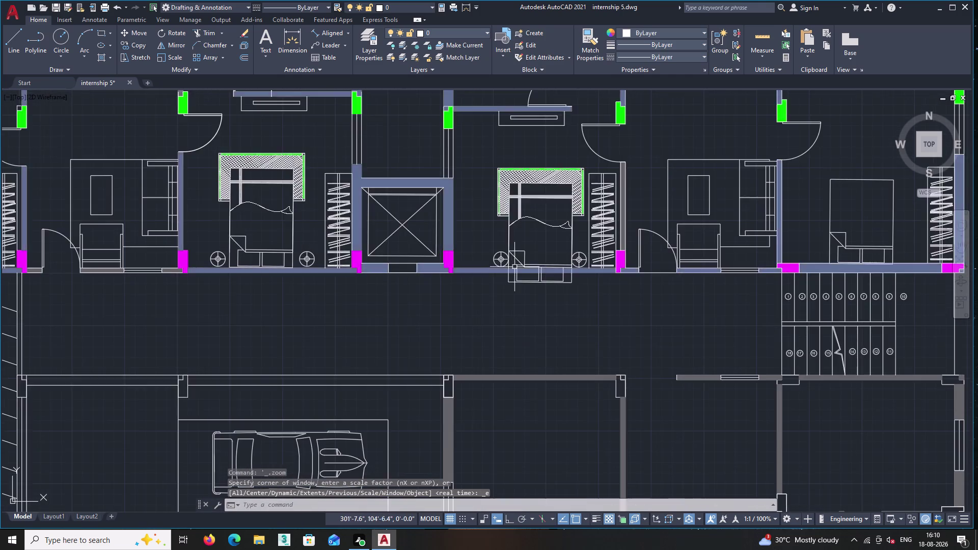
scroll(up, 3)
middle_drag(552, 234, 468, 262)
middle_drag(519, 247, 450, 274)
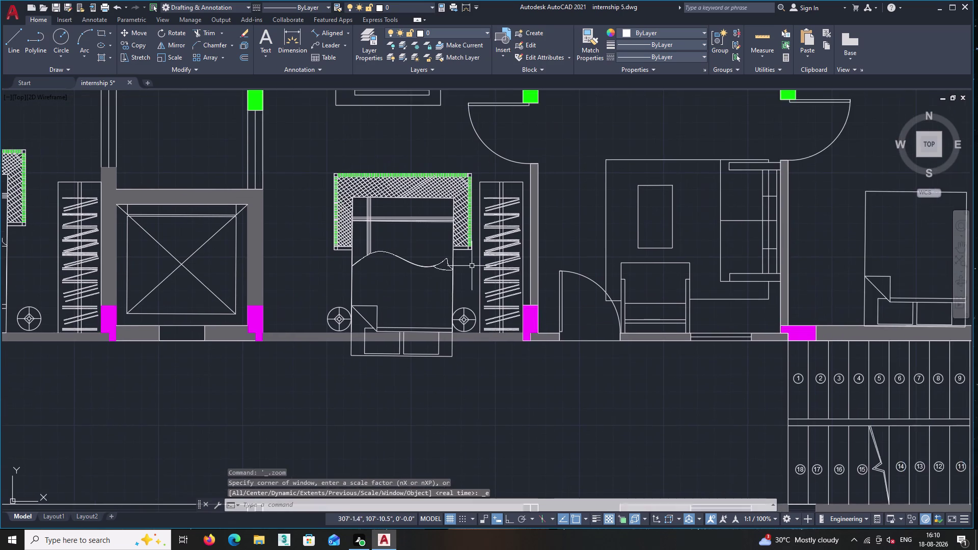
scroll(up, 3)
double_click(472, 258)
middle_drag(442, 172, 471, 296)
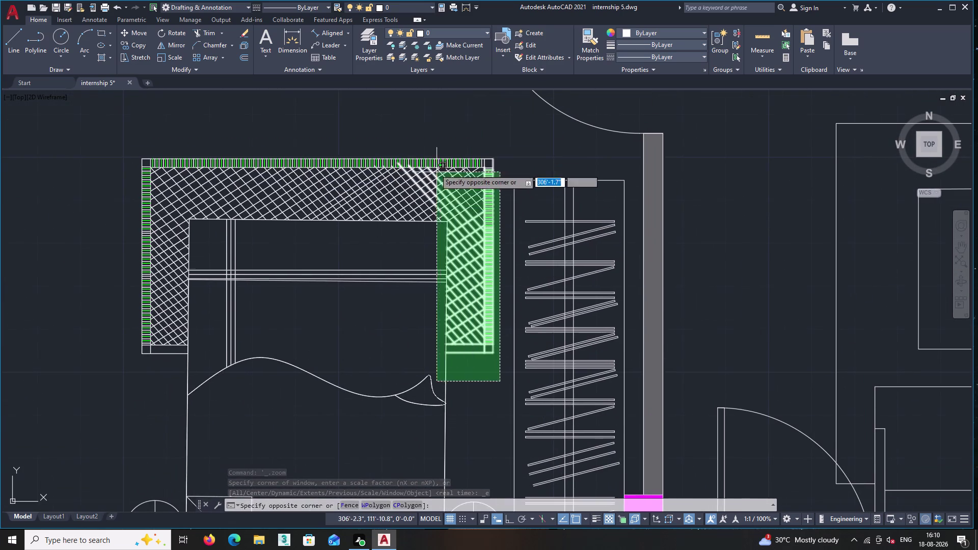
click(116, 122)
scroll(down, 3)
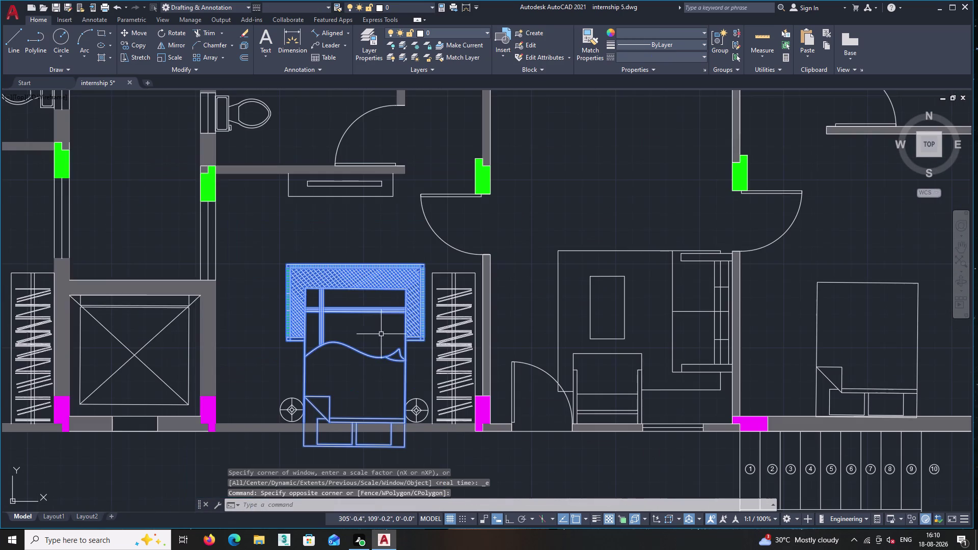
middle_drag(382, 401, 373, 332)
Move the bed by its bottom-right corner so its foot sits on the wall line.
right_click(342, 320)
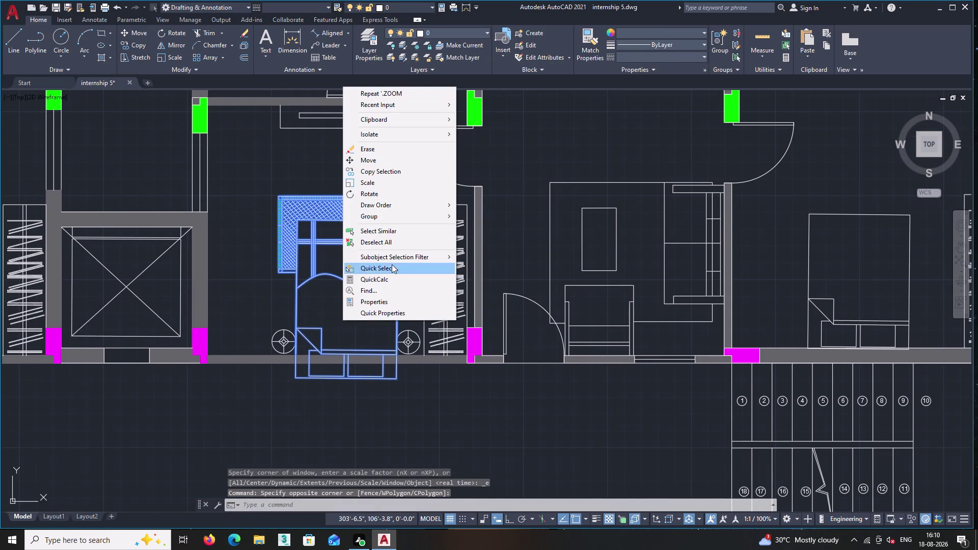
click(371, 162)
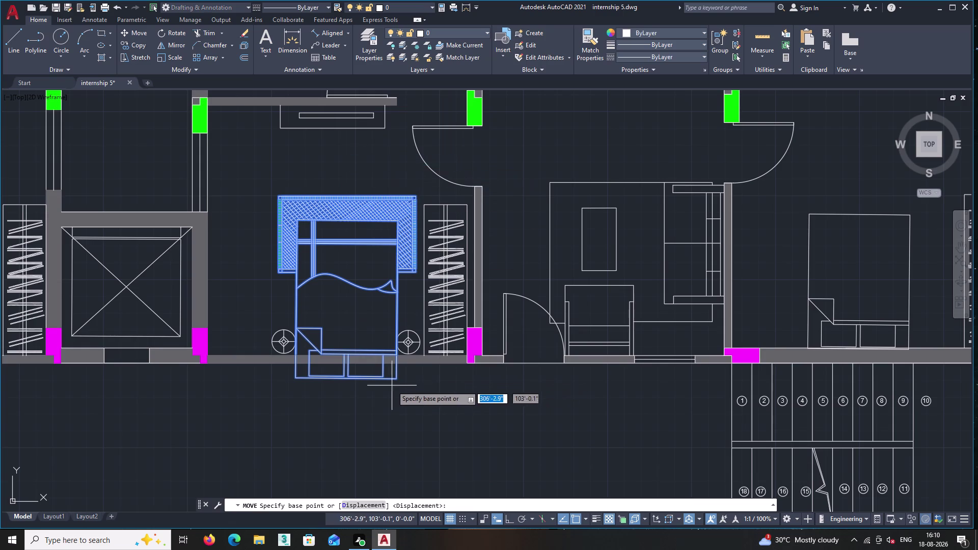
scroll(up, 3)
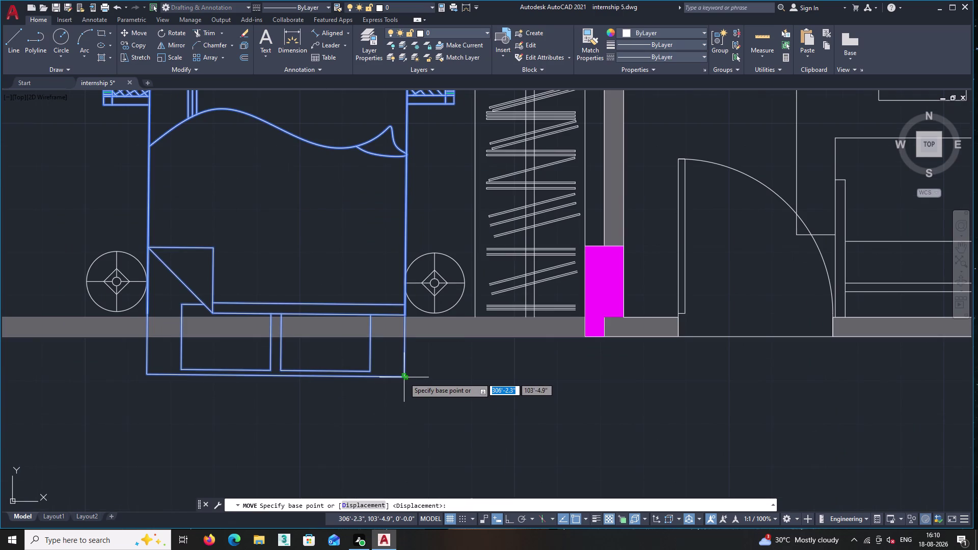
click(403, 377)
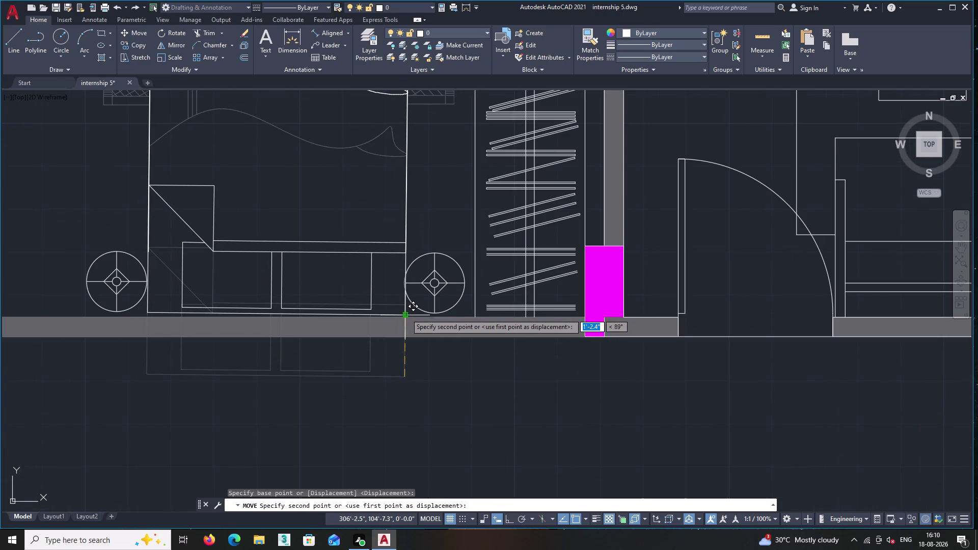
click(406, 313)
Reselect the bed, headboard and the headboard's right strip.
scroll(down, 3)
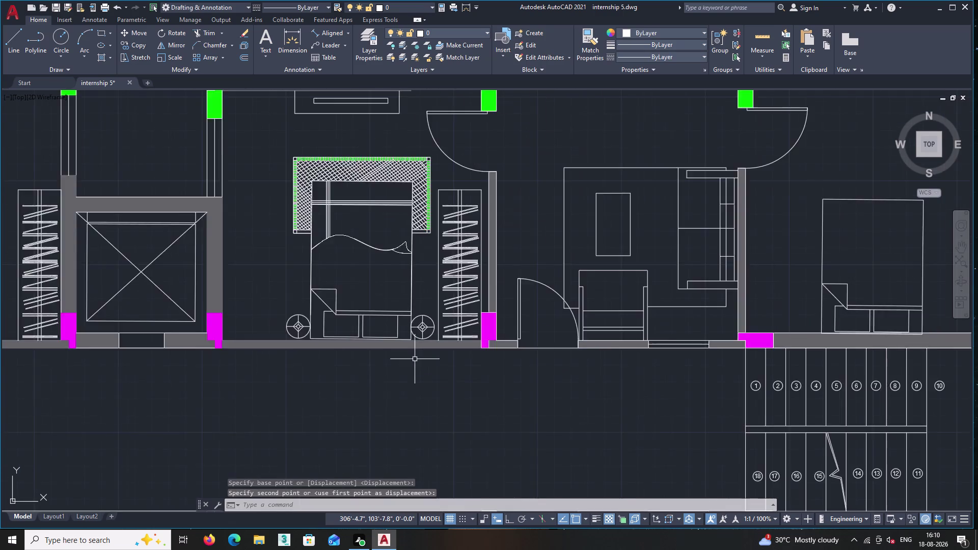
scroll(down, 3)
middle_drag(444, 349, 400, 366)
scroll(up, 3)
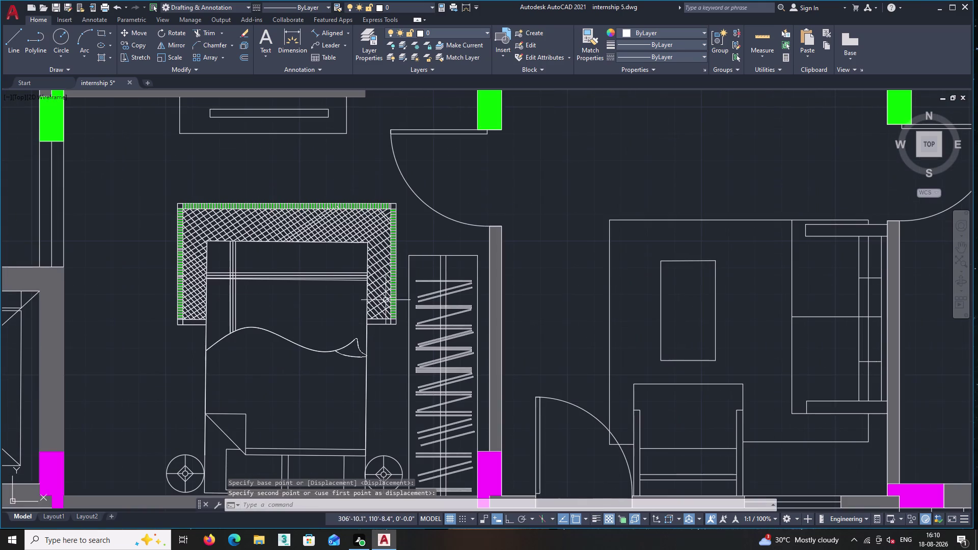
middle_drag(385, 373, 385, 288)
drag(378, 335, 372, 325)
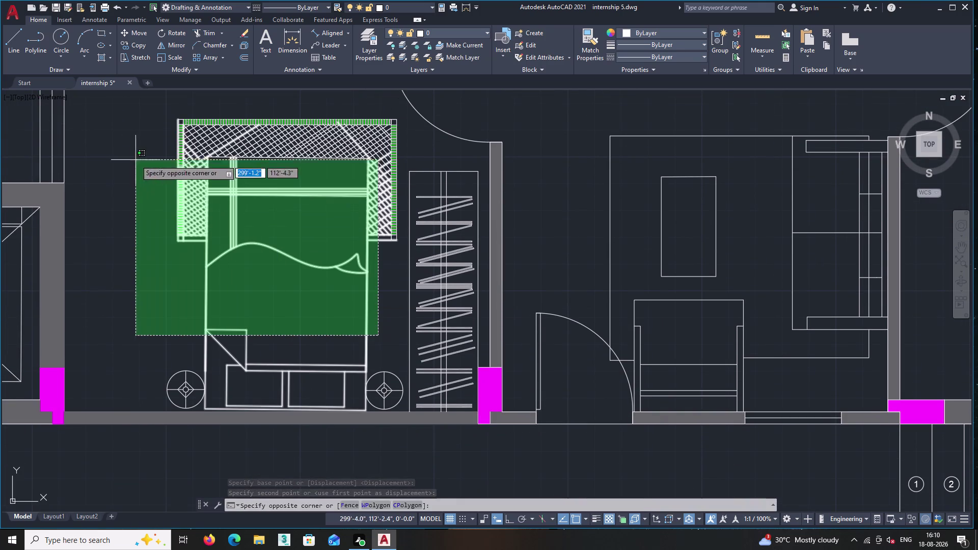
click(157, 104)
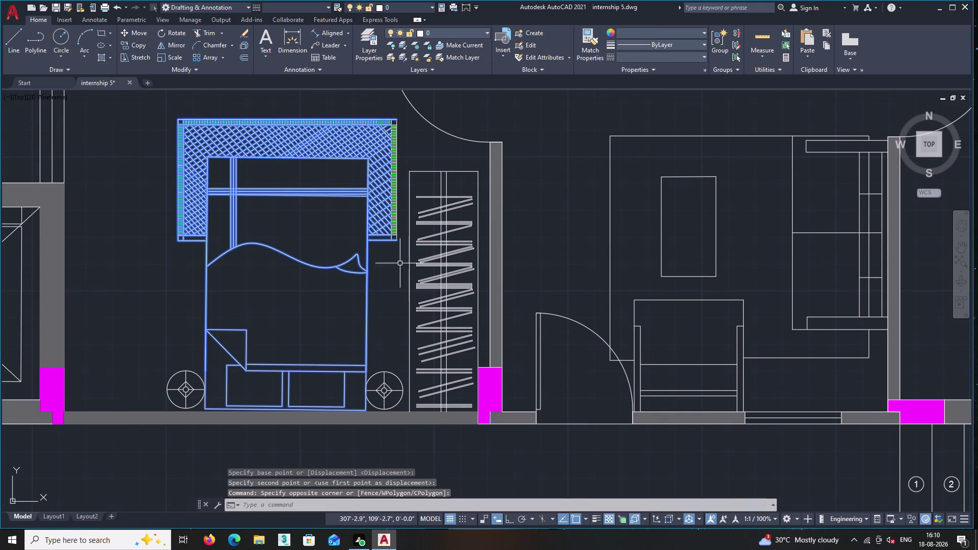
click(399, 253)
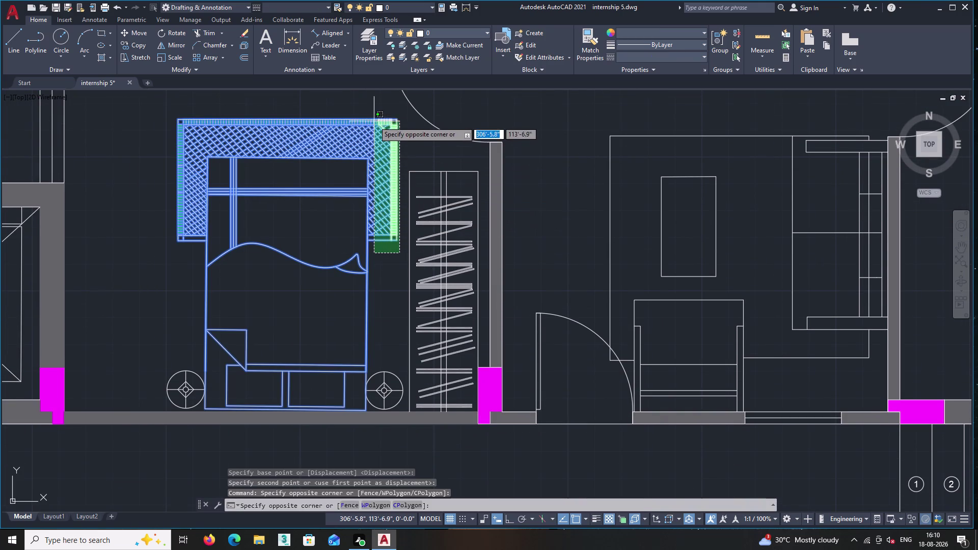
click(374, 115)
Copy the bed from its lower corner onto the bedroom's bottom wall line.
right_click(362, 114)
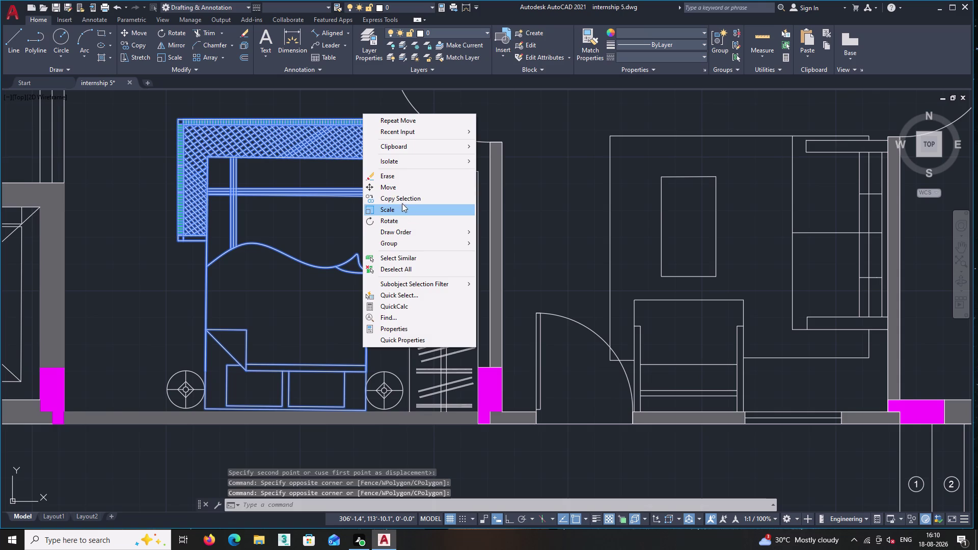
click(400, 196)
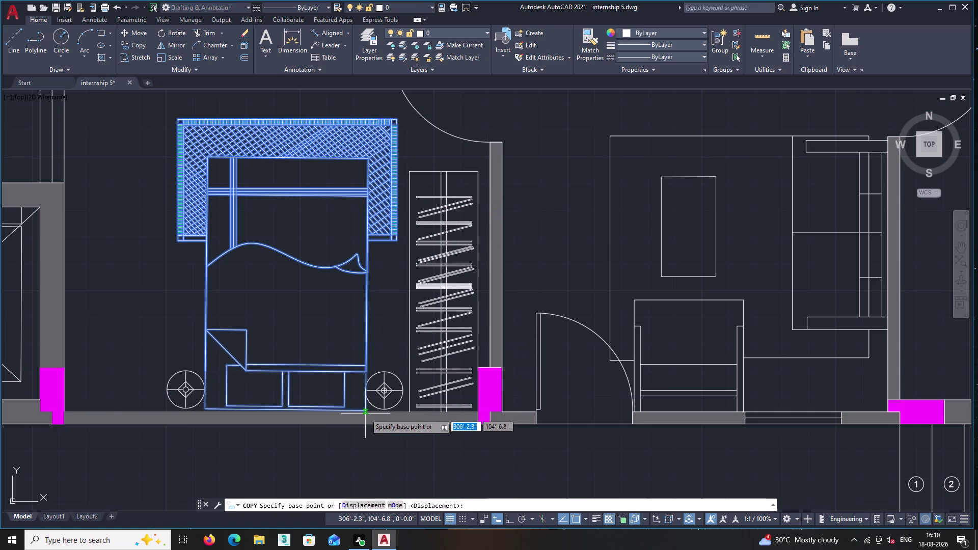
scroll(up, 3)
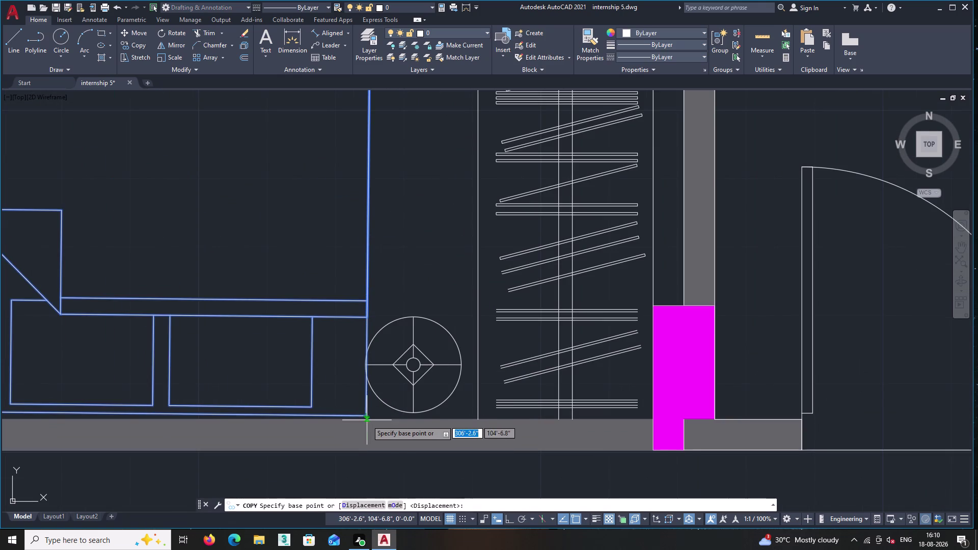
scroll(up, 3)
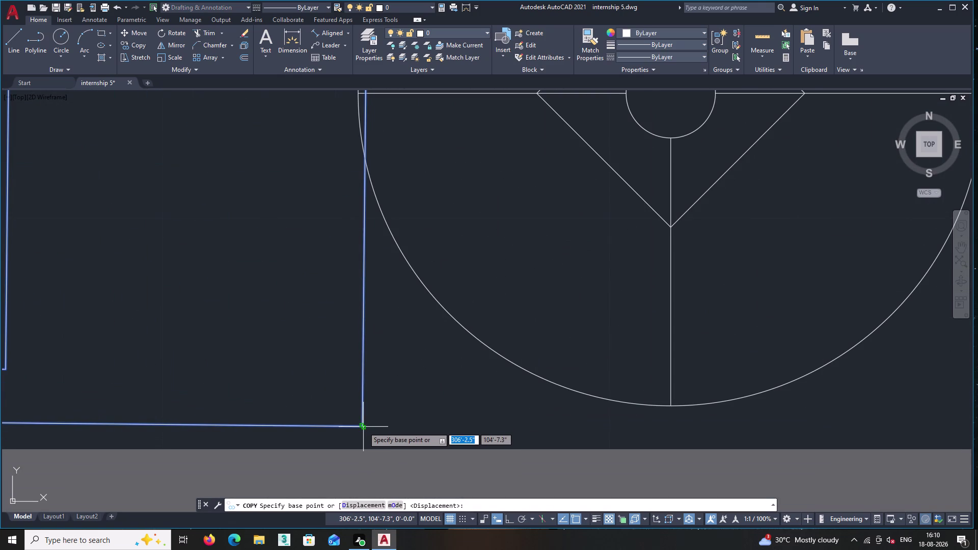
click(363, 428)
middle_drag(503, 427, 220, 334)
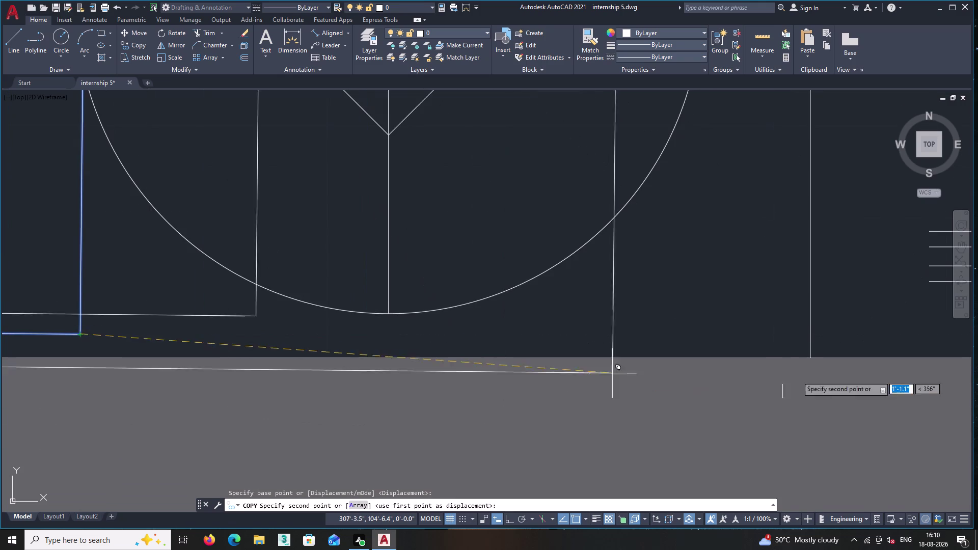
middle_drag(841, 366, 384, 331)
scroll(down, 3)
scroll(down, 3)
scroll(down, 3)
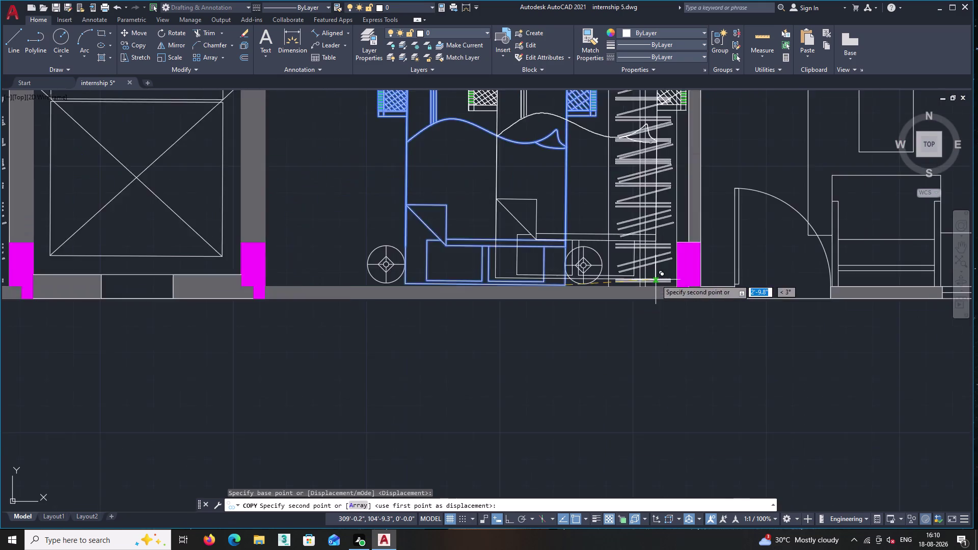
scroll(down, 3)
middle_drag(658, 278, 396, 279)
scroll(down, 3)
middle_drag(635, 279, 423, 276)
scroll(up, 3)
scroll(up, 3)
scroll(up, 3)
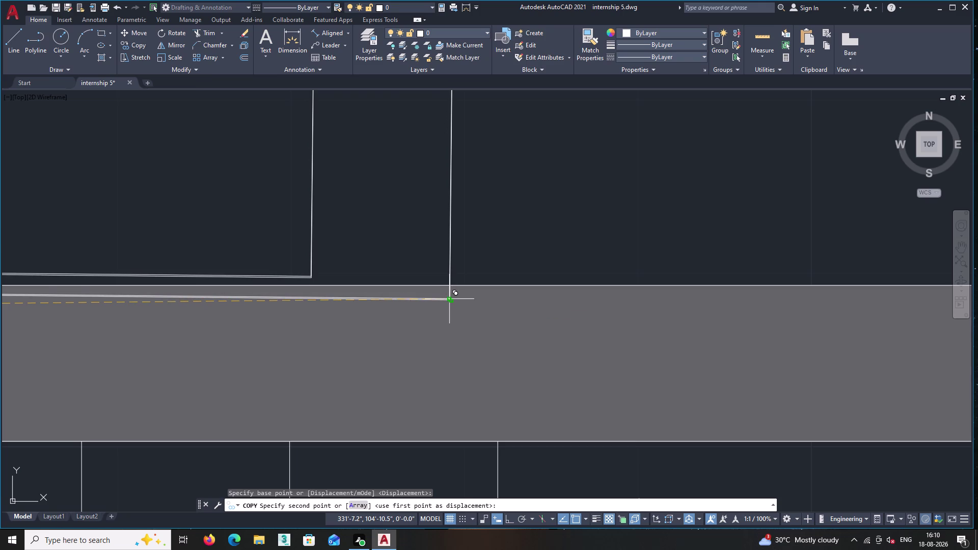
click(450, 300)
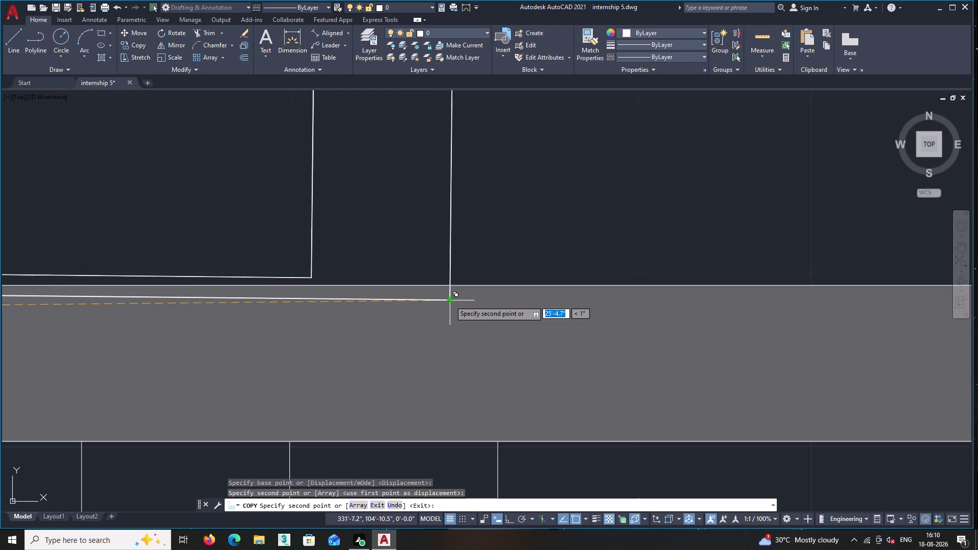
key(Escape)
Pan back to the bed and select the duplicate.
scroll(down, 3)
middle_drag(525, 206, 522, 227)
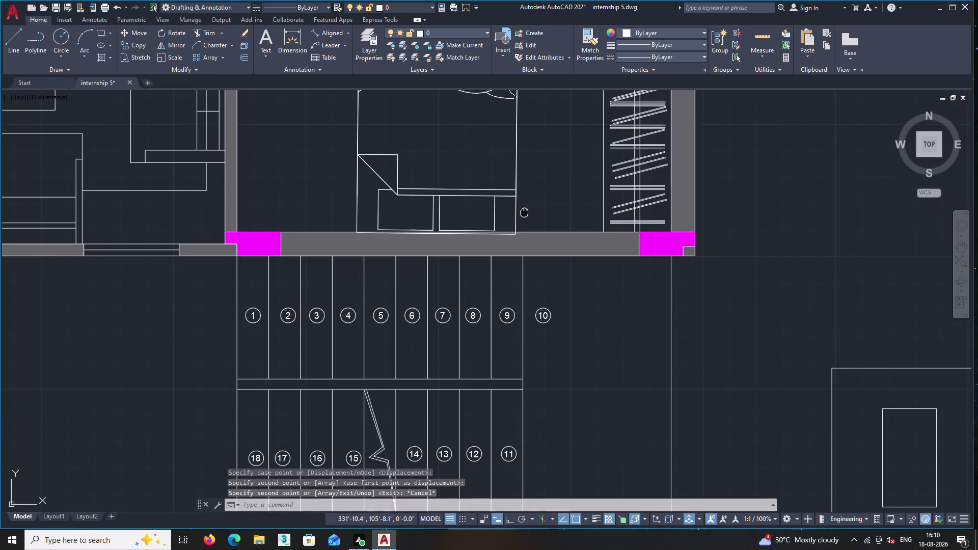
middle_drag(522, 227, 523, 297)
scroll(up, 3)
scroll(up, 3)
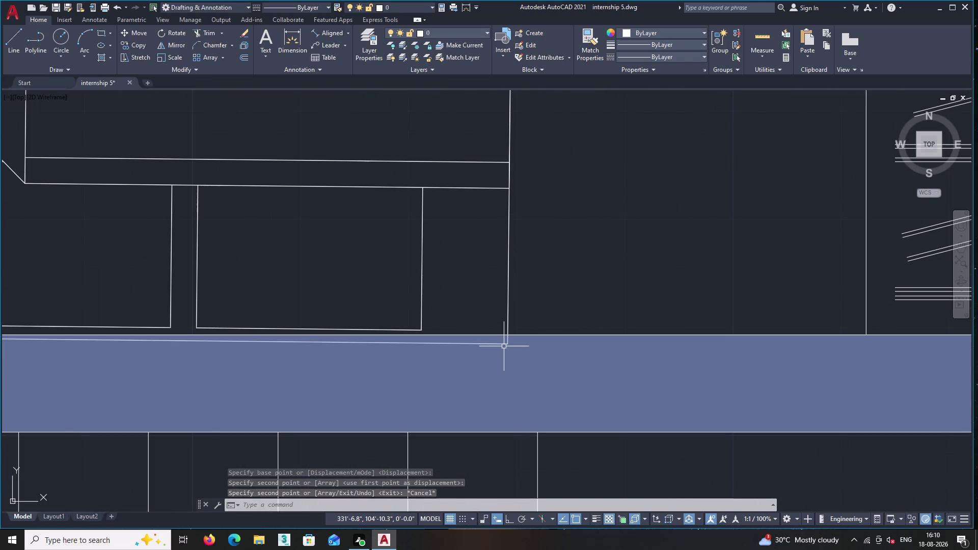
click(503, 345)
Move the selected bed a short distance upward.
right_click(532, 264)
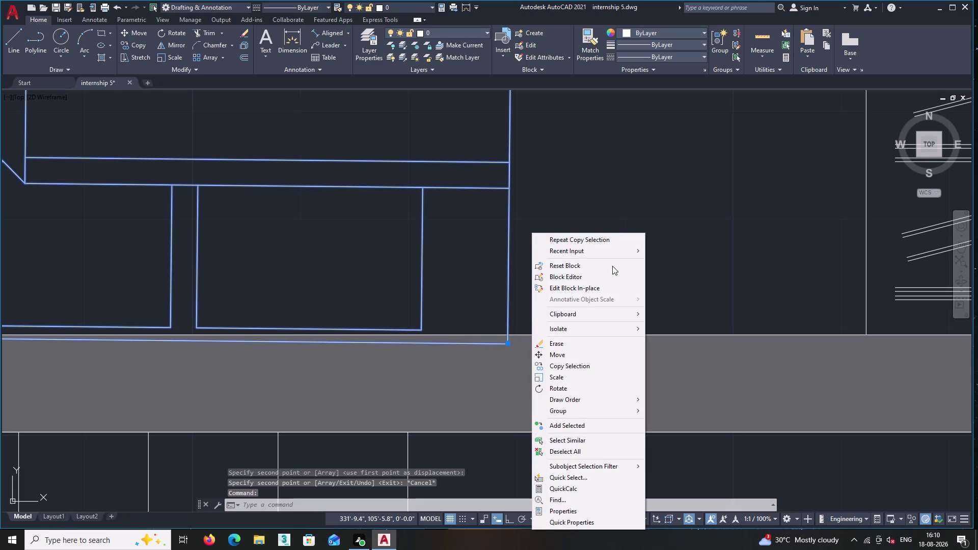
click(566, 353)
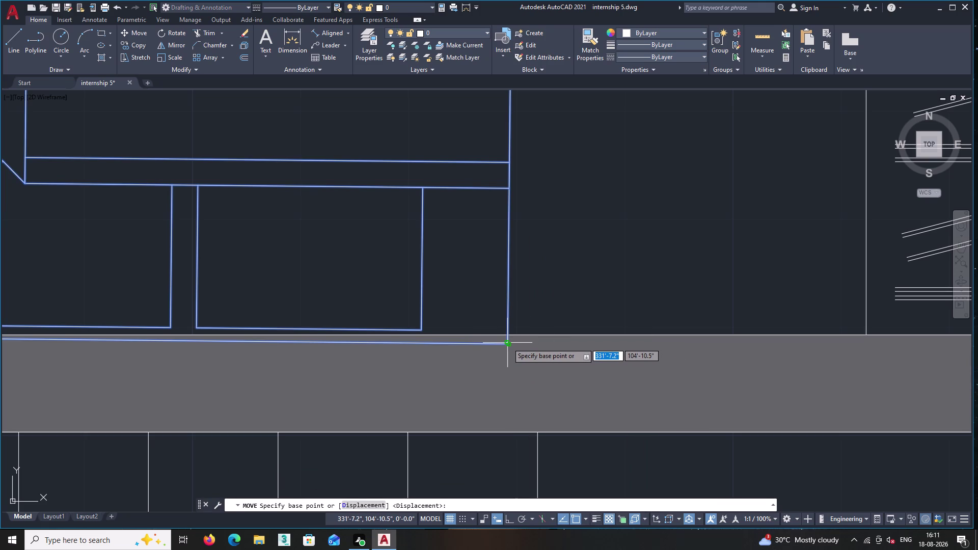
click(506, 343)
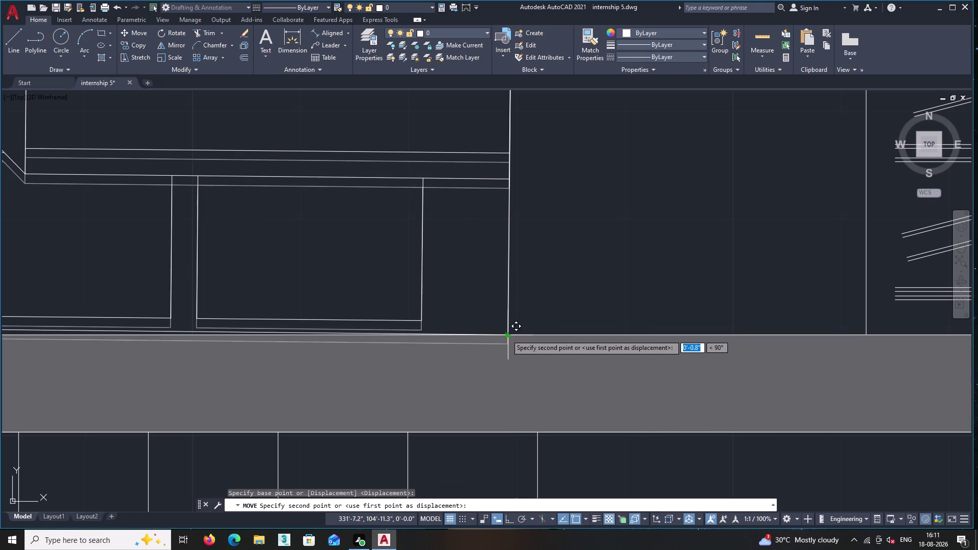
click(506, 334)
Select the extra bed copy and delete it.
scroll(up, 3)
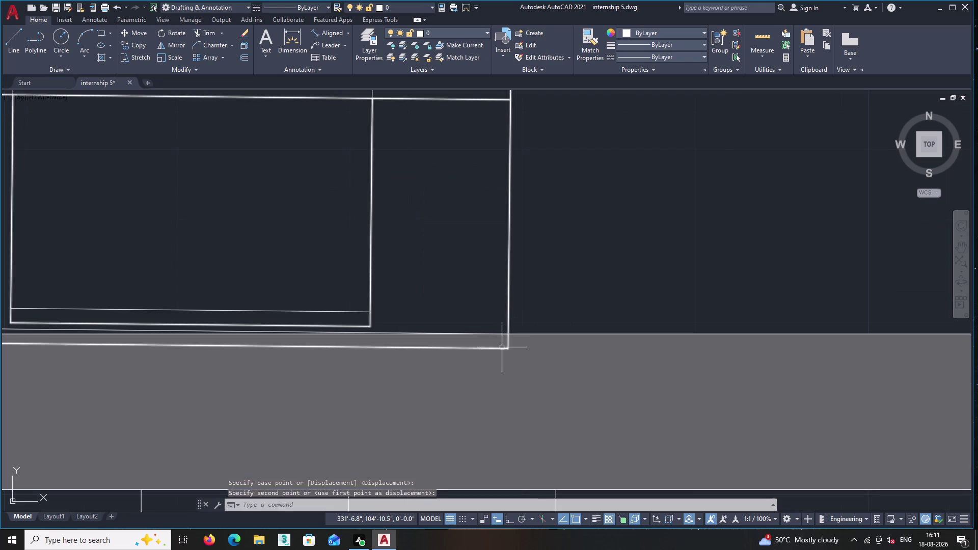
click(501, 348)
key(Delete)
Zoom out to the full plan, then select the bedroom bed to check for duplicates.
middle_click(576, 253)
scroll(down, 3)
middle_click(577, 253)
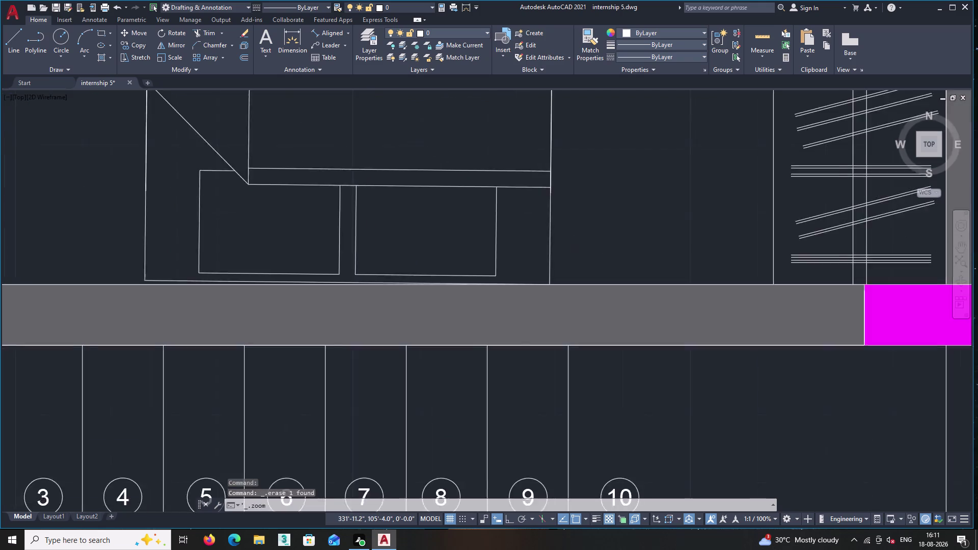
scroll(down, 3)
middle_click(577, 251)
scroll(up, 3)
scroll(up, 3)
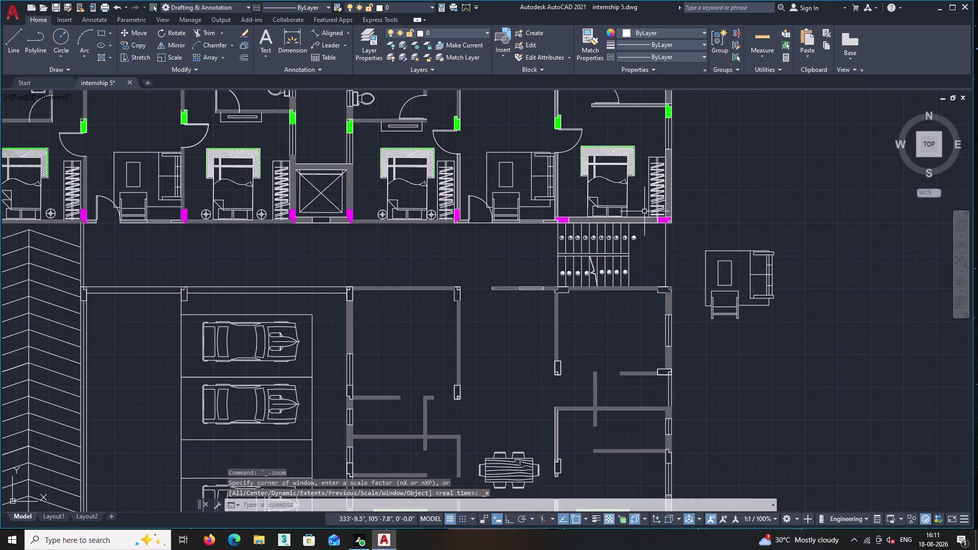
scroll(up, 3)
middle_drag(629, 200, 612, 238)
scroll(up, 3)
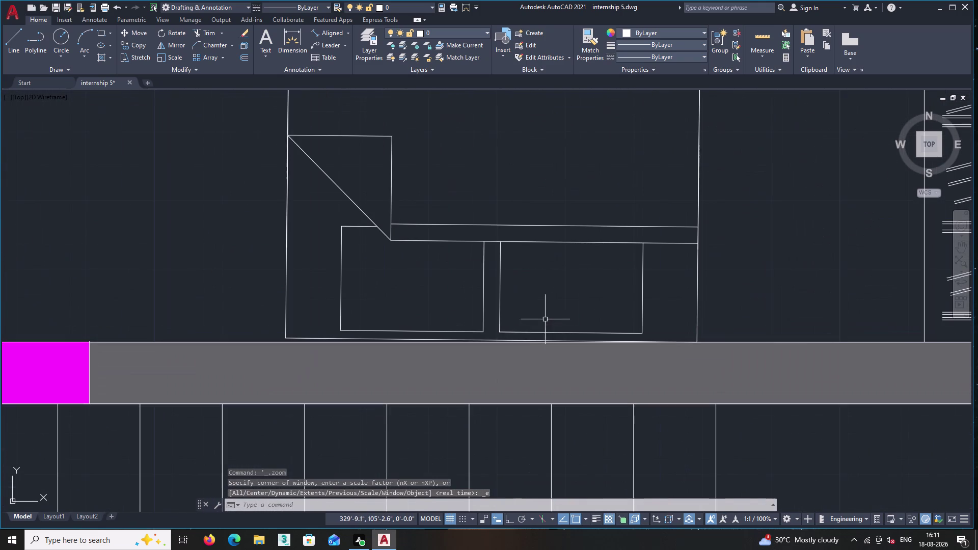
scroll(up, 3)
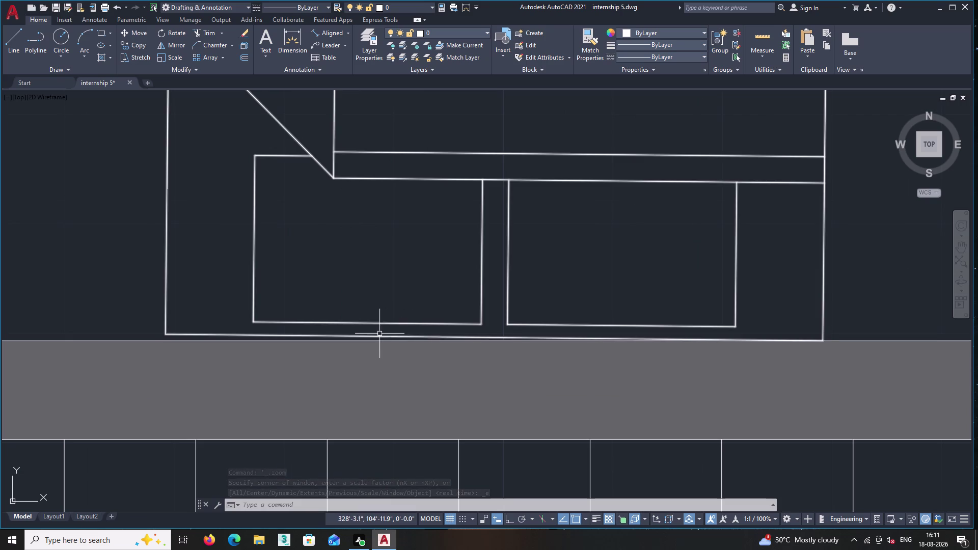
scroll(up, 3)
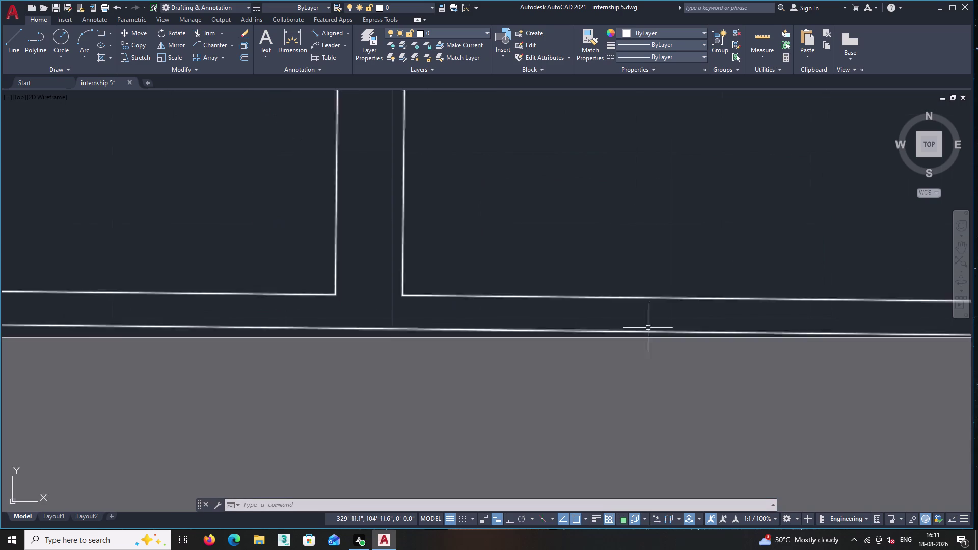
middle_drag(652, 326, 521, 314)
click(413, 319)
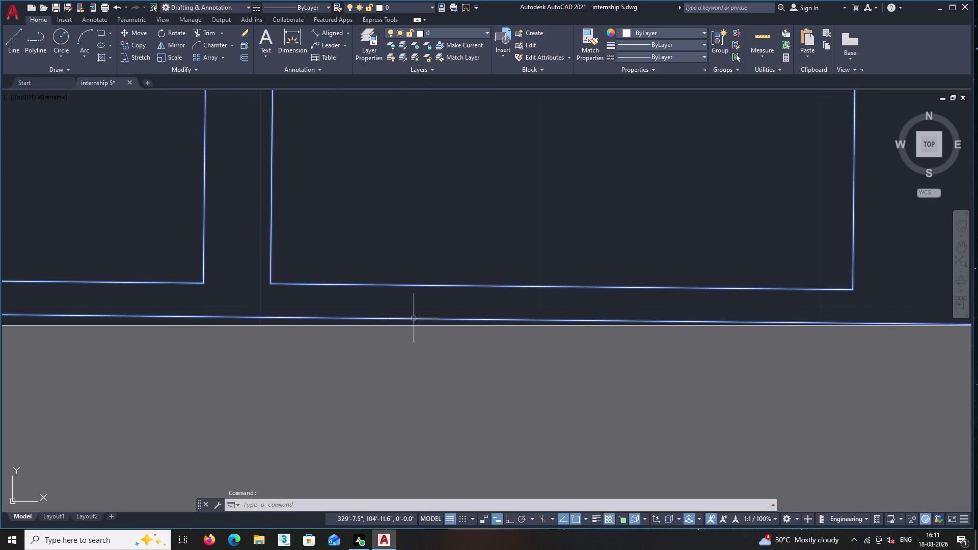
key(Escape)
Pan across the apartment plan and zoom in on the bedroom headboard.
scroll(down, 3)
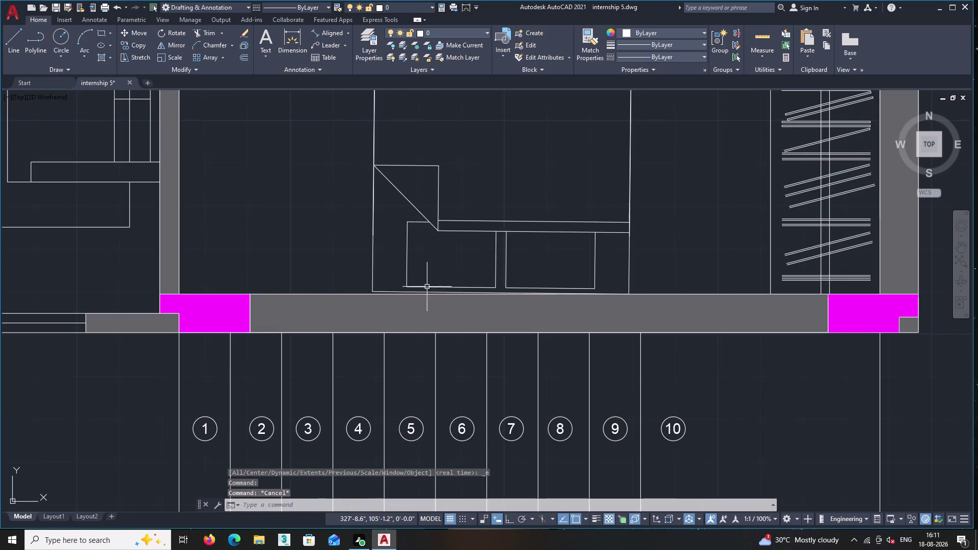
scroll(up, 3)
scroll(down, 3)
scroll(down, 3)
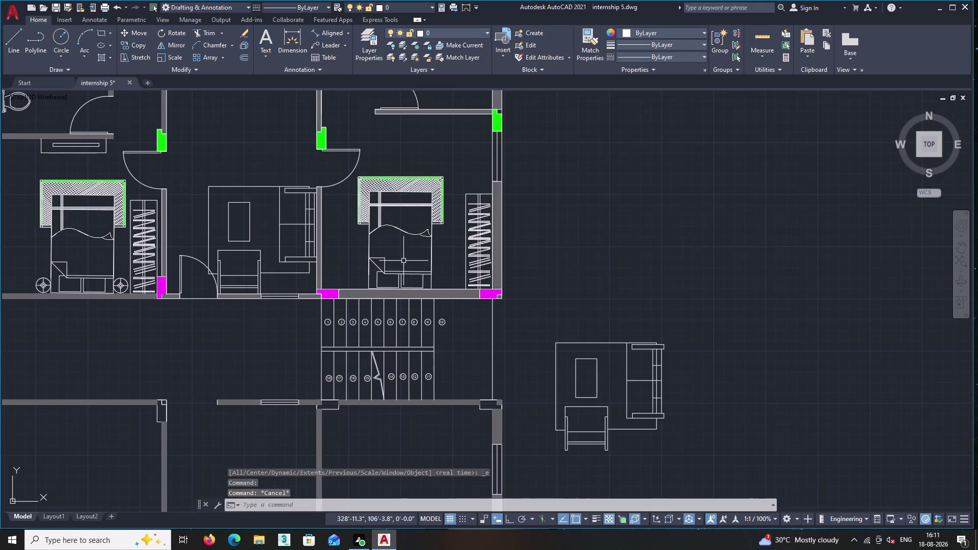
scroll(down, 3)
middle_drag(403, 254, 440, 416)
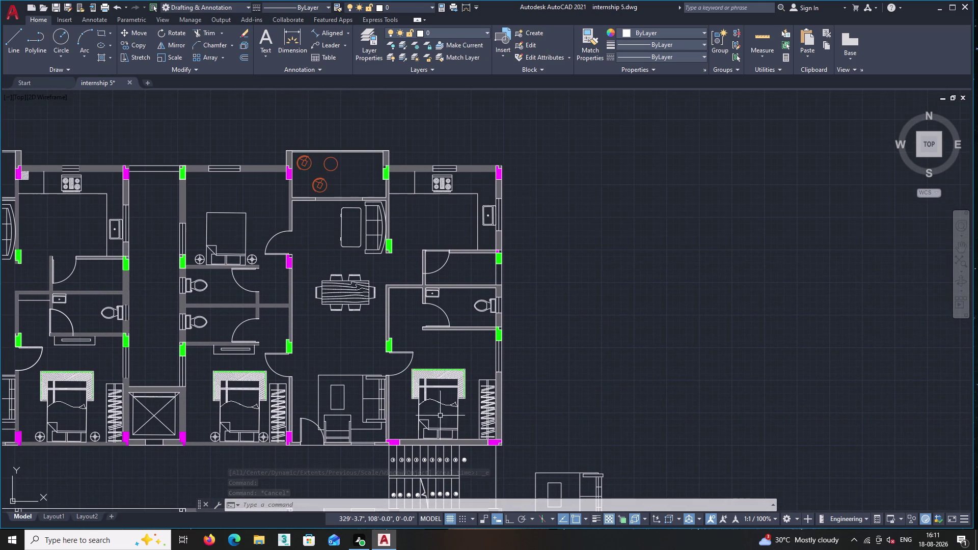
middle_drag(318, 293, 440, 276)
scroll(up, 3)
scroll(down, 3)
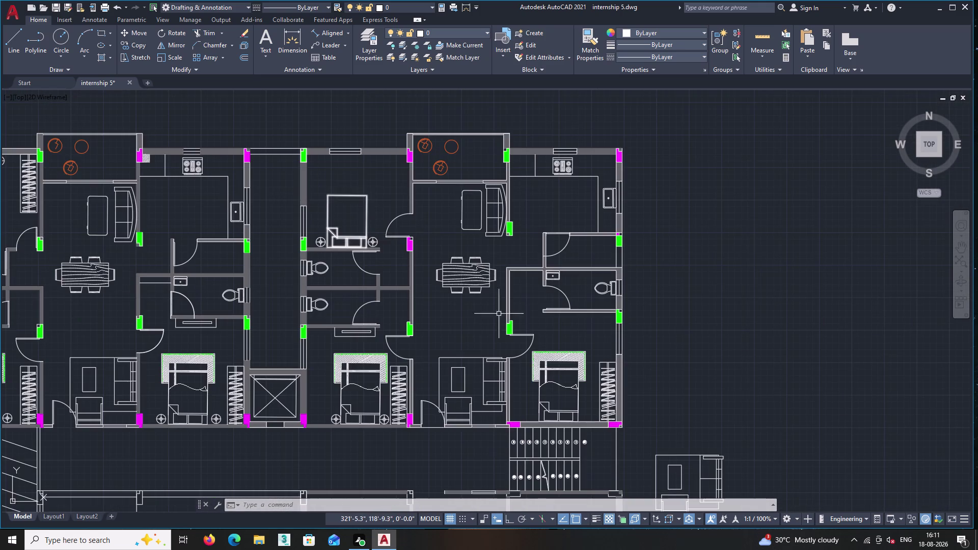
middle_drag(552, 359, 519, 290)
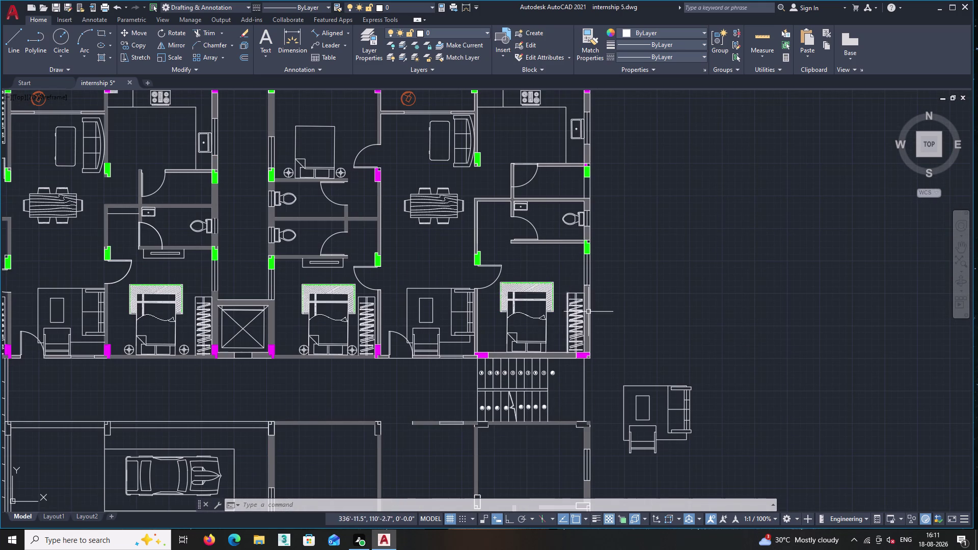
scroll(up, 3)
scroll(up, 3)
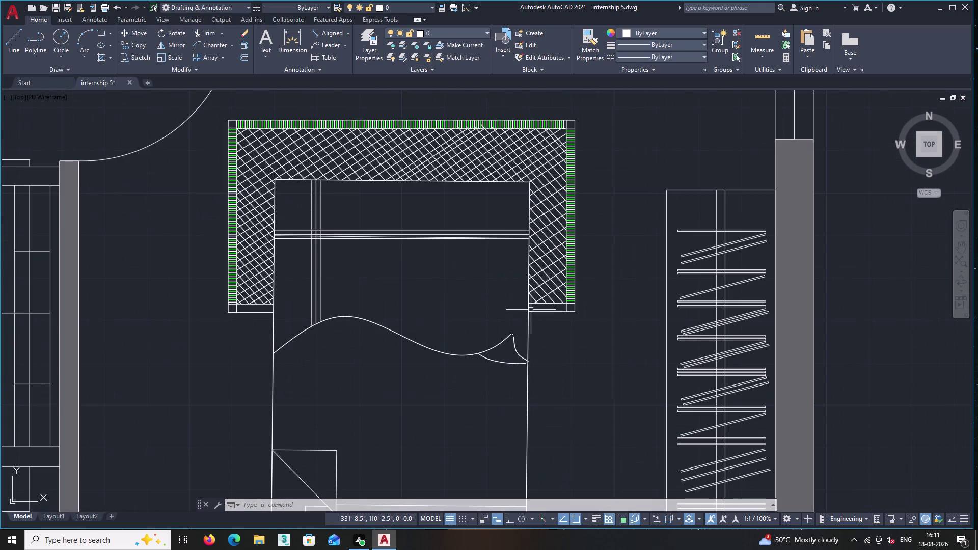
Pick parts of the headboard hatch, including its right edge strip.
double_click(532, 311)
click(535, 308)
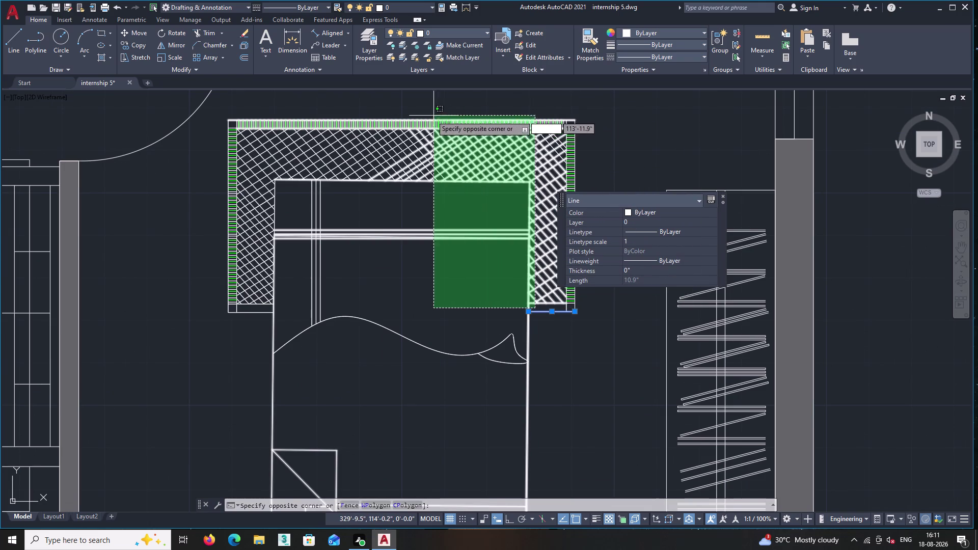
click(221, 113)
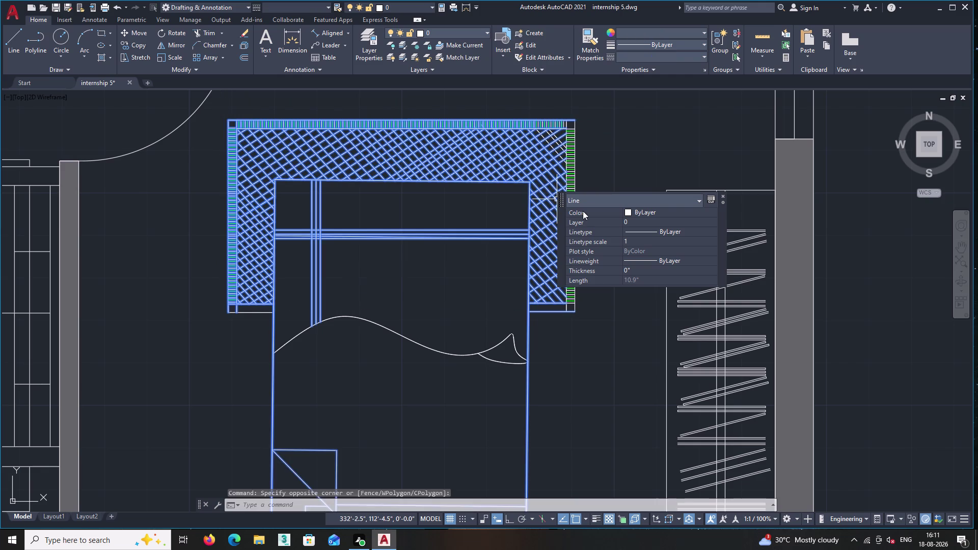
middle_drag(583, 211, 365, 149)
scroll(down, 3)
middle_drag(341, 180, 295, 173)
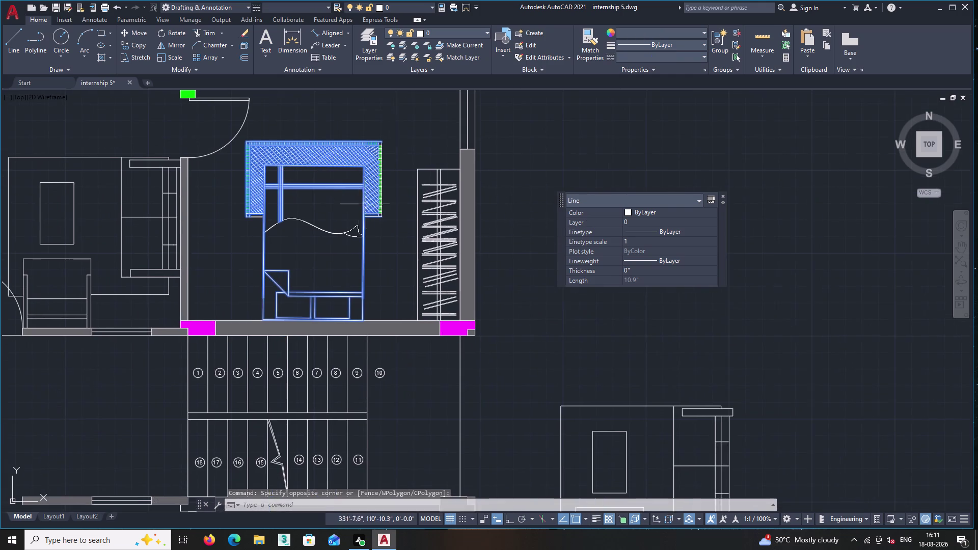
scroll(up, 3)
double_click(414, 246)
middle_drag(368, 109, 380, 197)
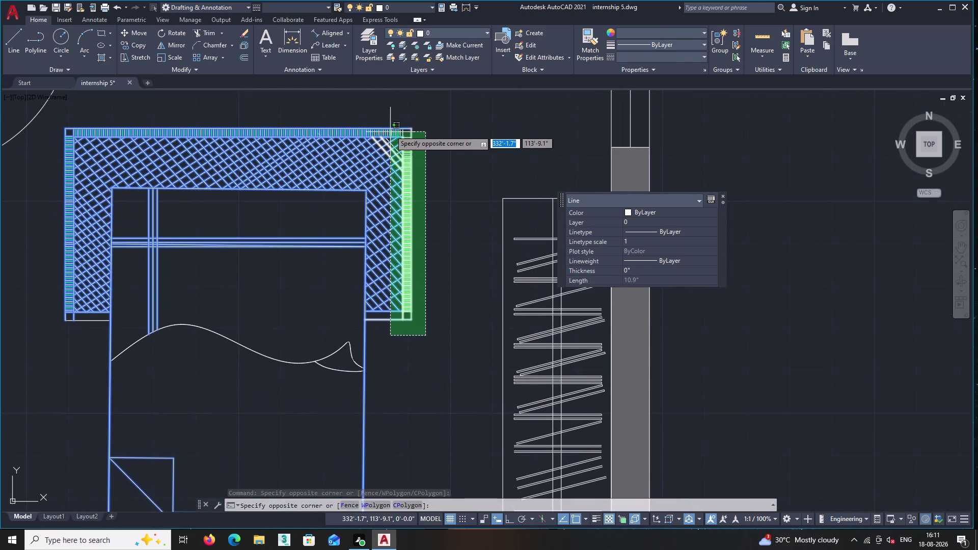
click(391, 113)
middle_drag(430, 163, 535, 101)
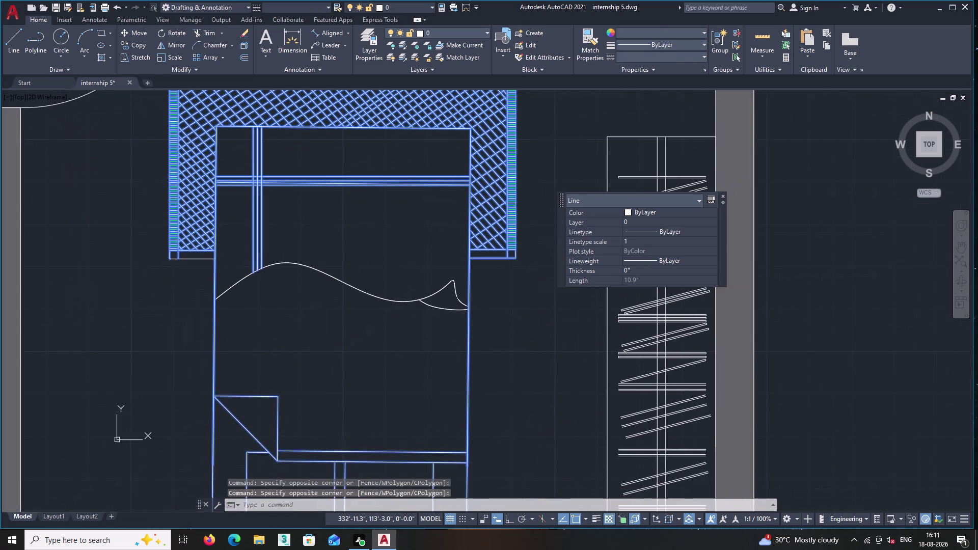
scroll(down, 3)
Window-select the bed with its headboard and show their Quick Properties.
click(455, 318)
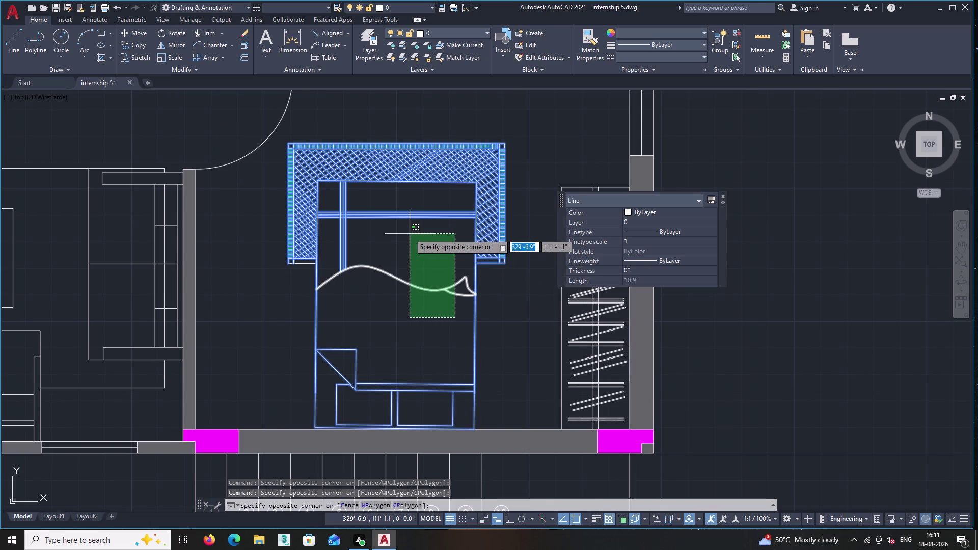
click(408, 234)
scroll(down, 3)
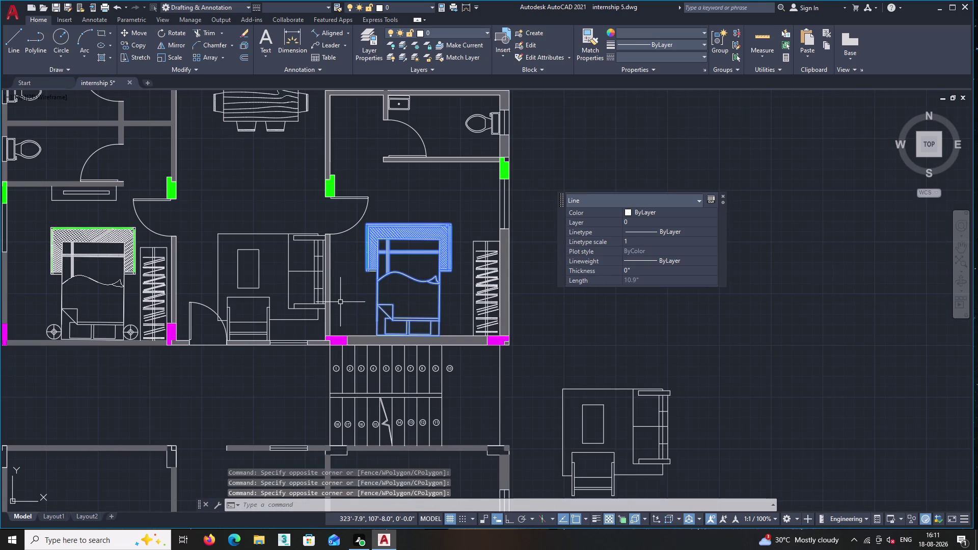
middle_drag(397, 293, 408, 265)
scroll(up, 3)
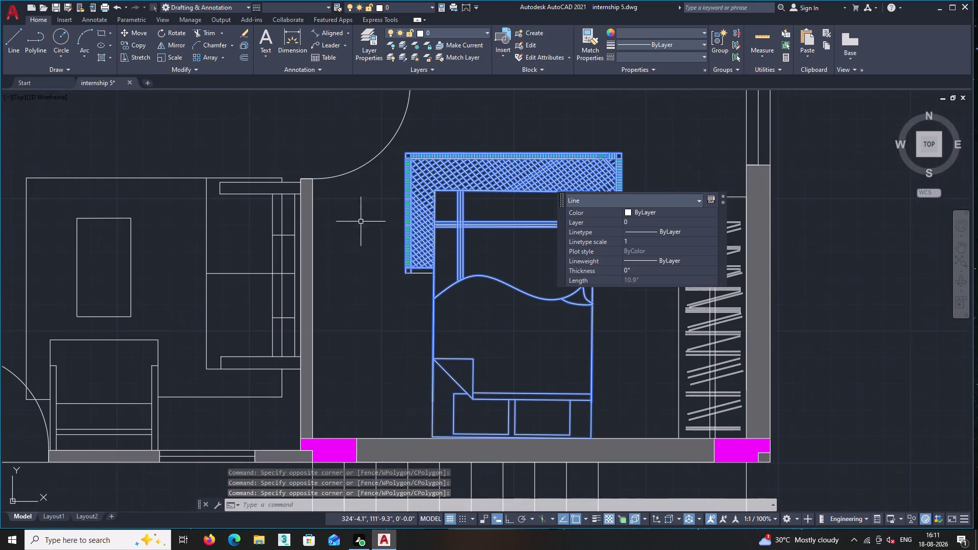
scroll(up, 3)
double_click(425, 277)
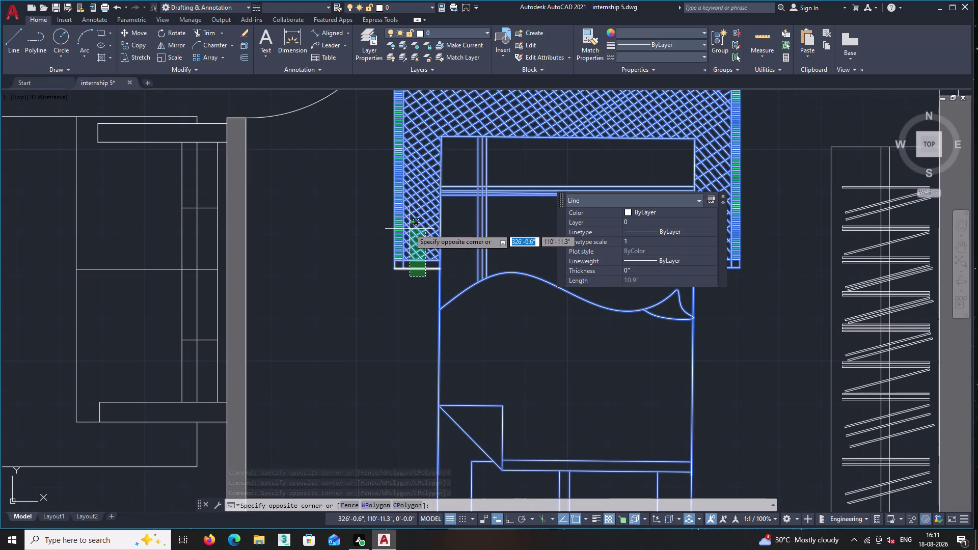
click(410, 229)
scroll(down, 3)
middle_drag(457, 312, 357, 250)
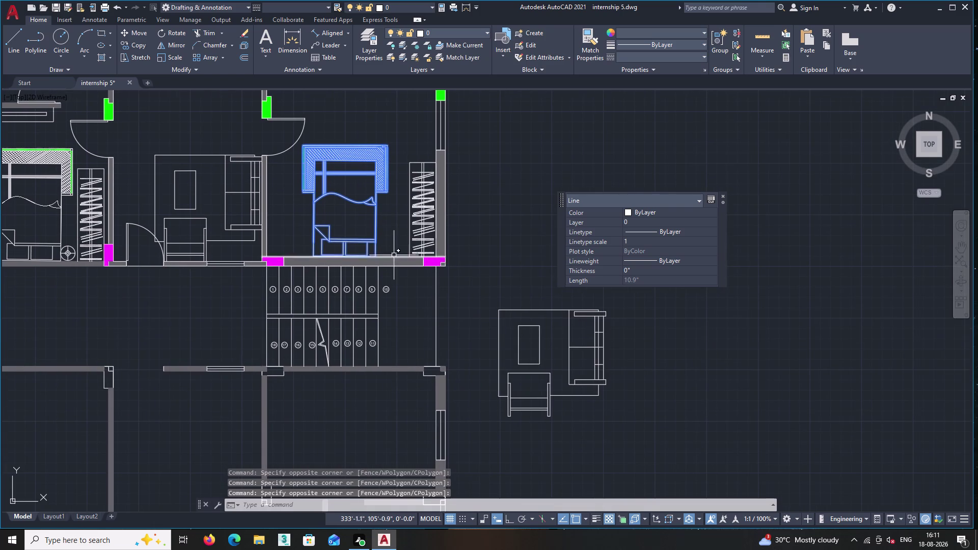
key(Return)
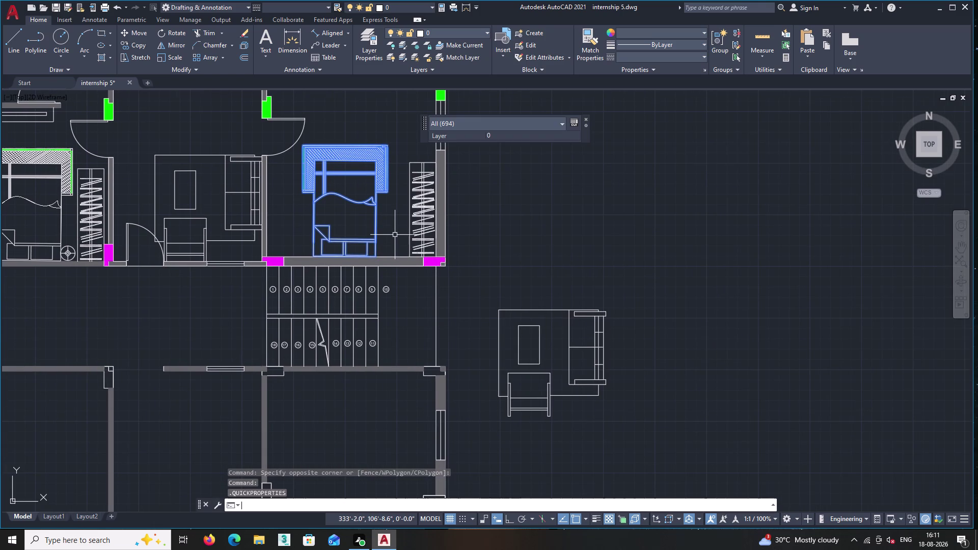
Copy the bed and hatched headboard to the lower-wall corner near another bedroom's door.
right_click(400, 235)
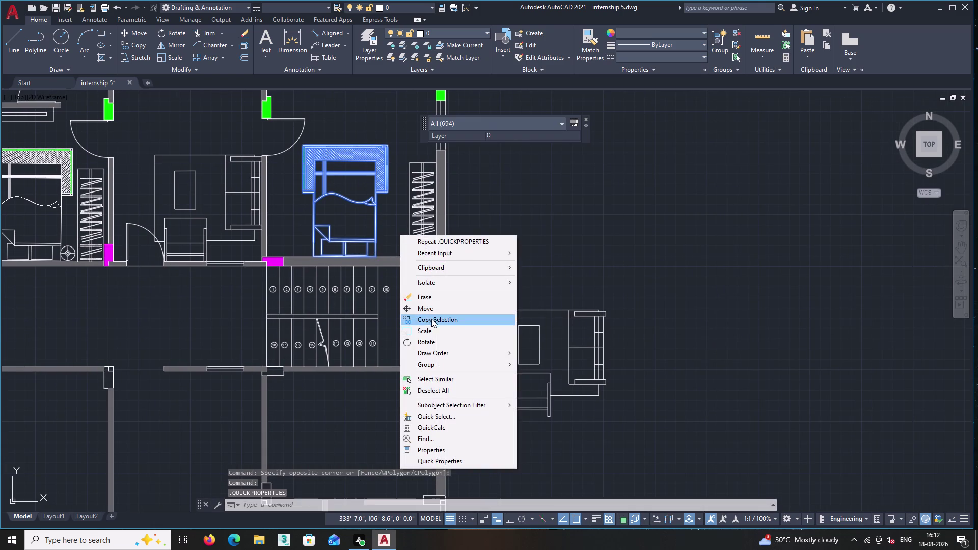
double_click(432, 318)
middle_drag(365, 246, 610, 533)
scroll(down, 3)
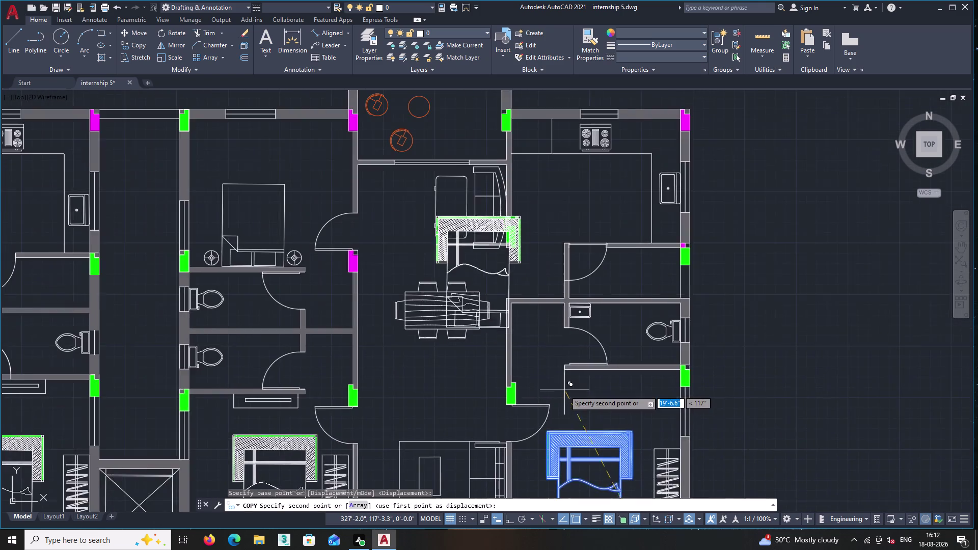
scroll(up, 3)
scroll(up, 3)
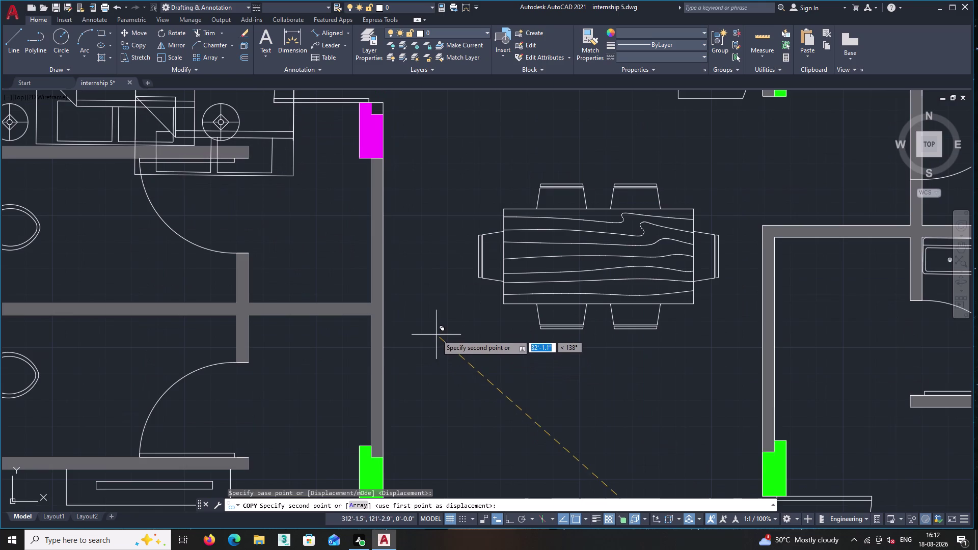
middle_drag(435, 336, 530, 512)
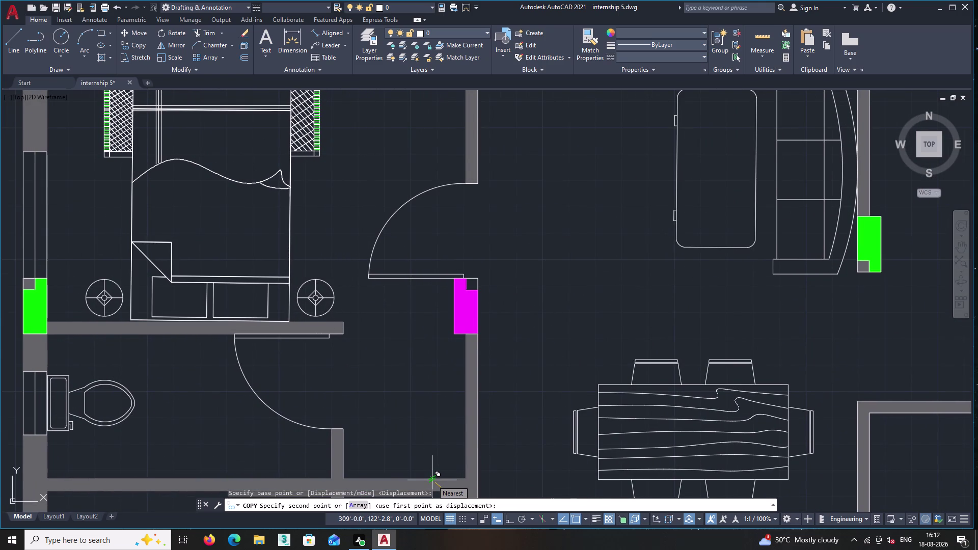
click(432, 480)
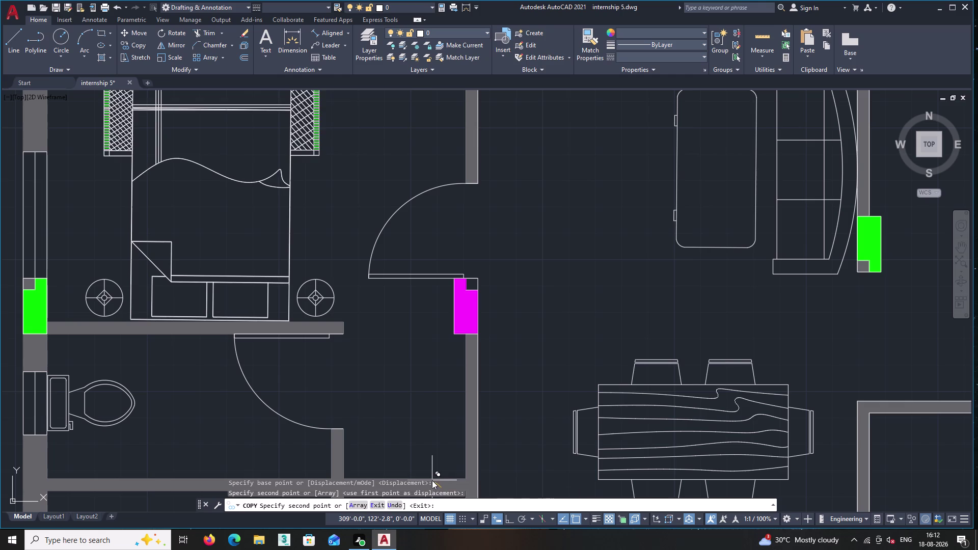
key(Escape)
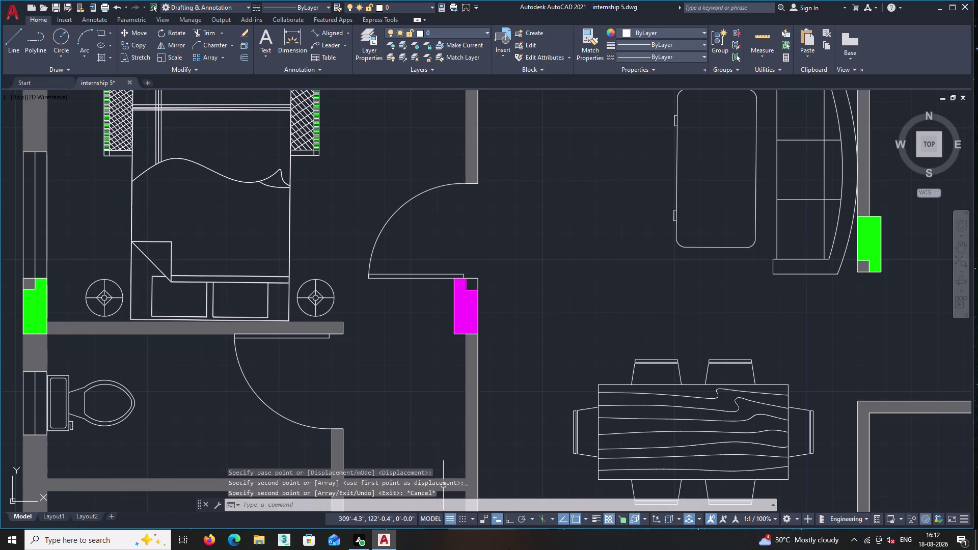
scroll(down, 3)
scroll(down, 3)
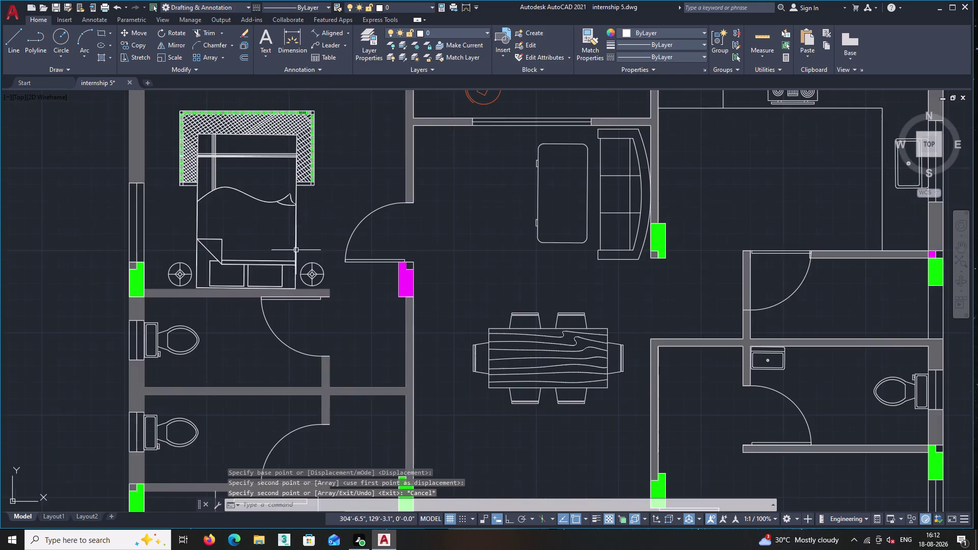
scroll(up, 3)
scroll(up, 3)
Move one corner line of the copied bed outline to a new position.
scroll(up, 3)
scroll(up, 3)
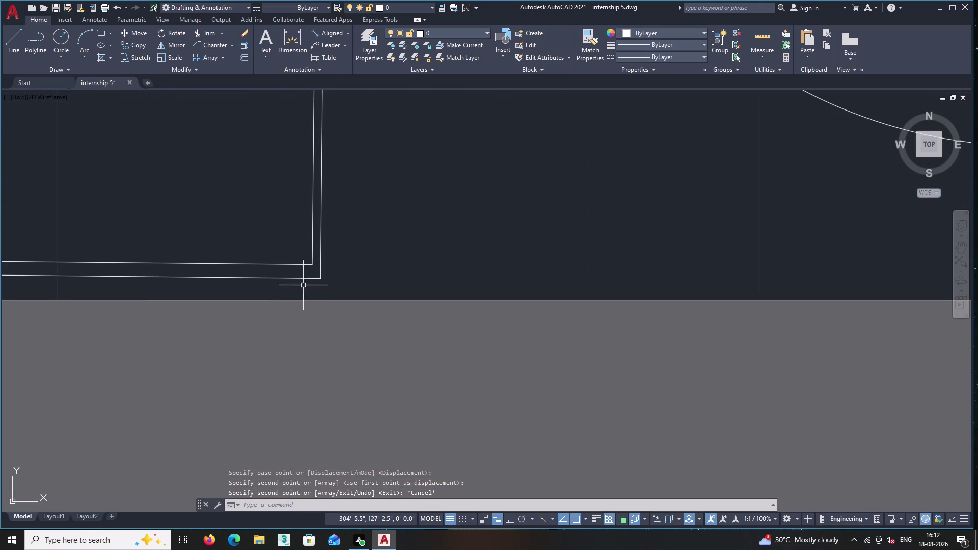
double_click(302, 276)
click(302, 282)
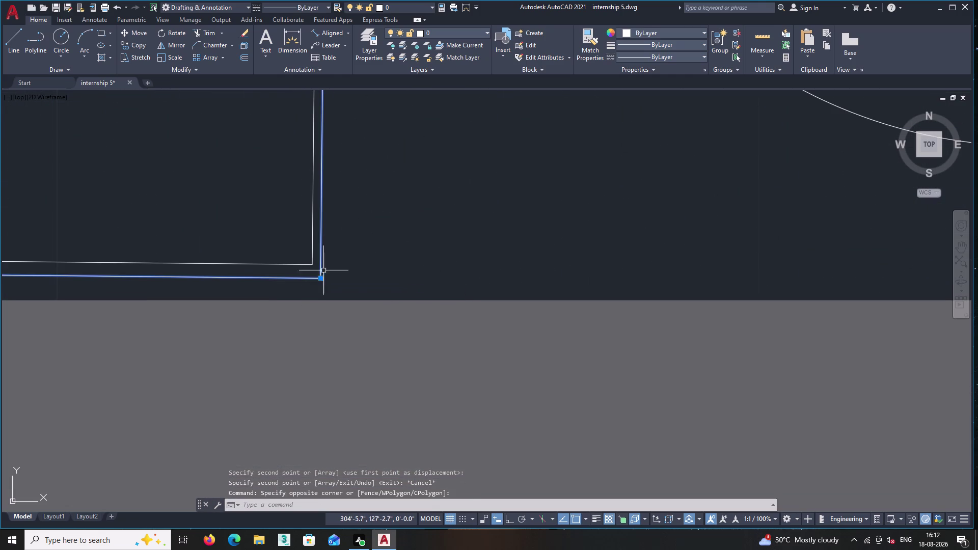
right_click(357, 246)
double_click(388, 352)
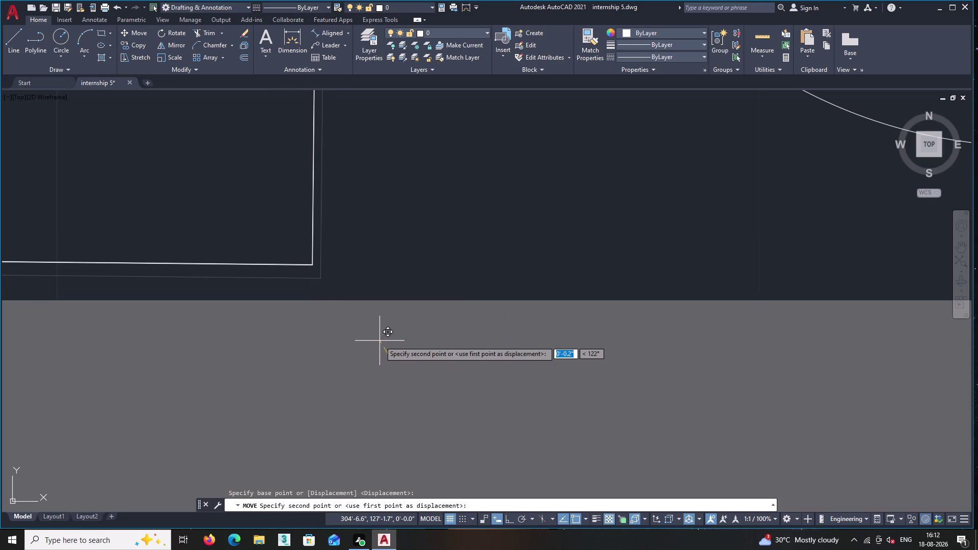
scroll(up, 3)
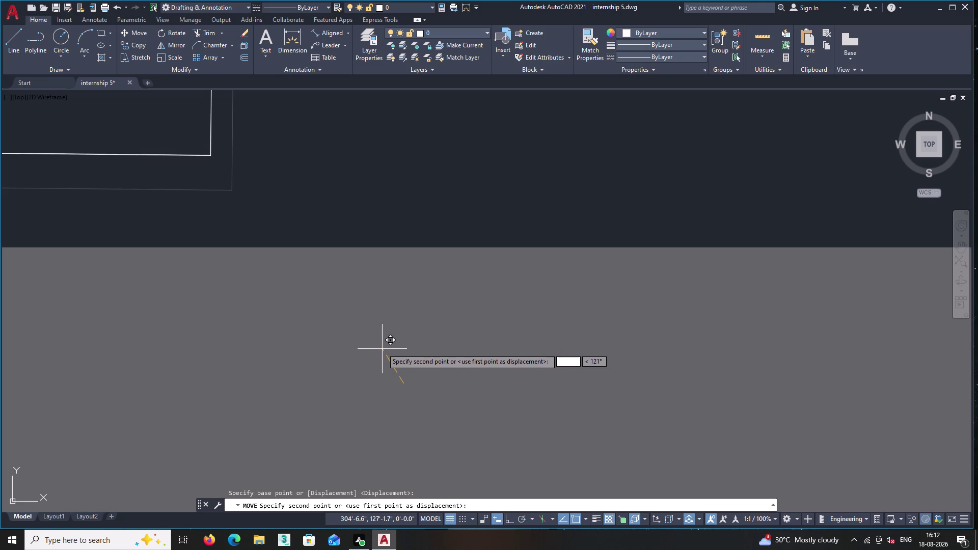
click(383, 354)
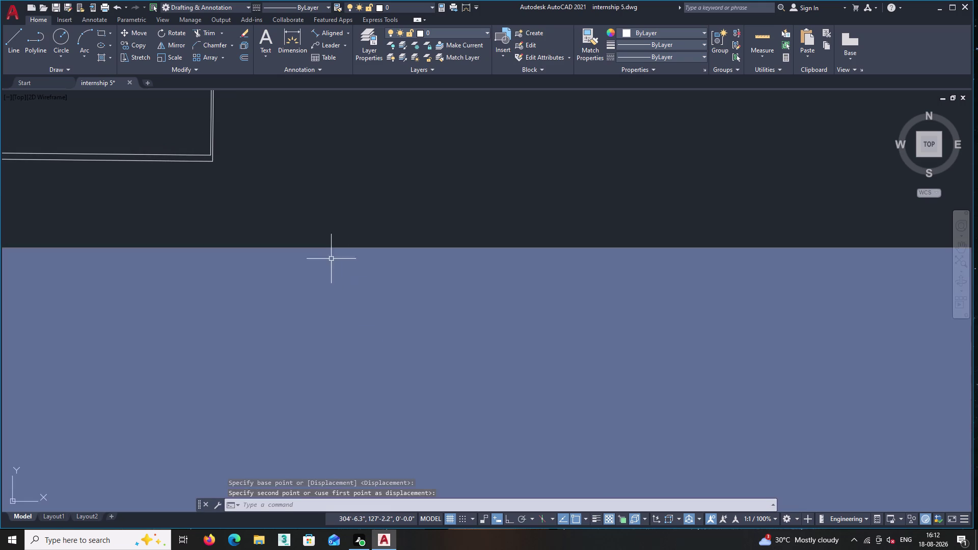
Move the bed's corner lines, snapping them onto the corner endpoint.
middle_drag(286, 199, 432, 363)
scroll(up, 3)
click(353, 332)
click(333, 299)
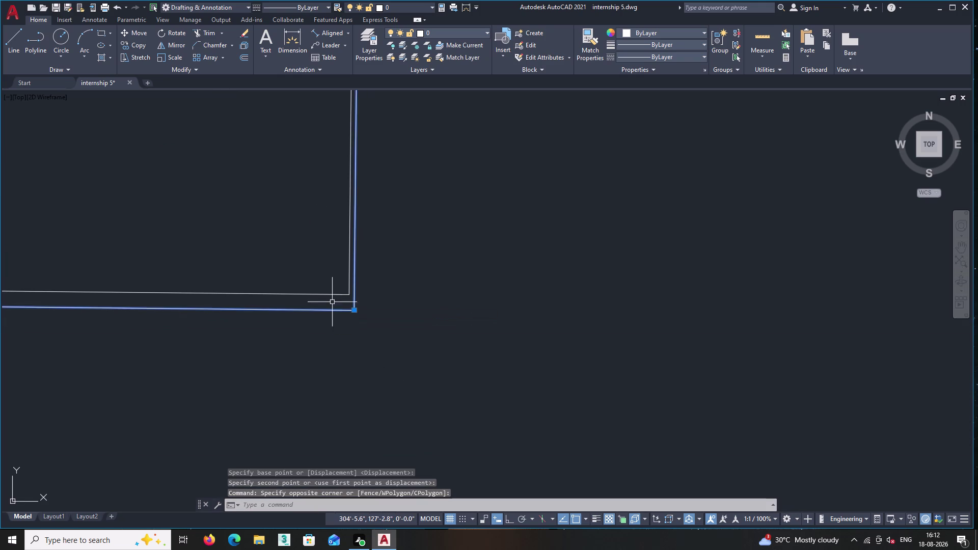
right_click(395, 296)
click(430, 354)
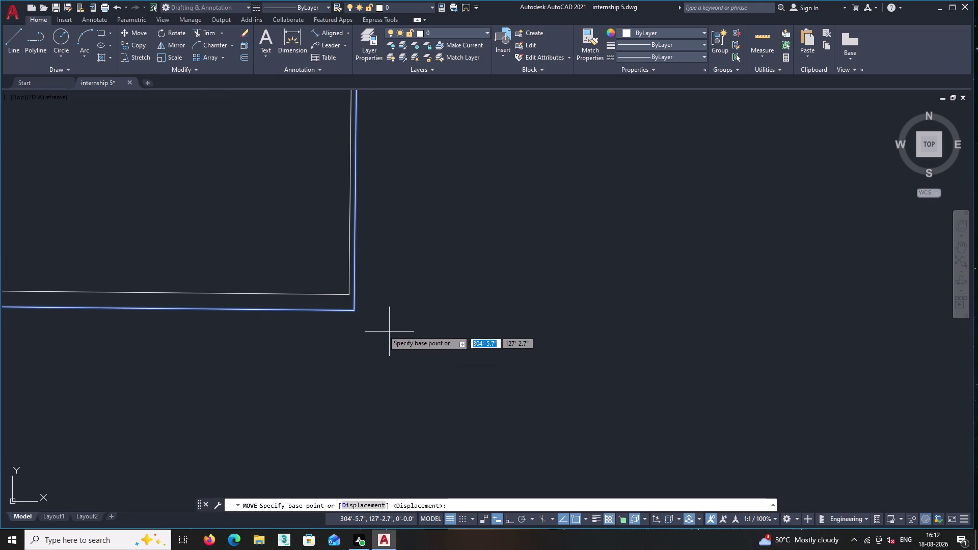
click(354, 311)
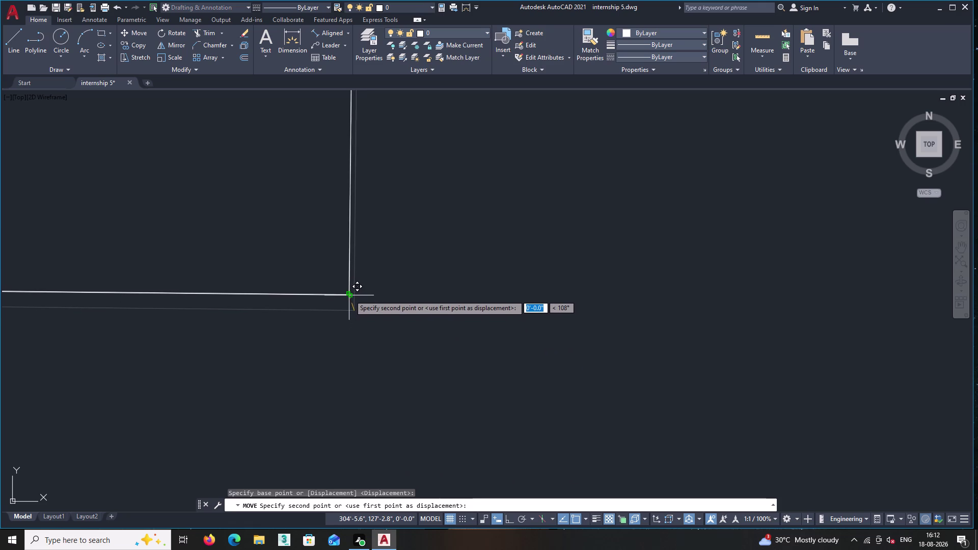
scroll(up, 3)
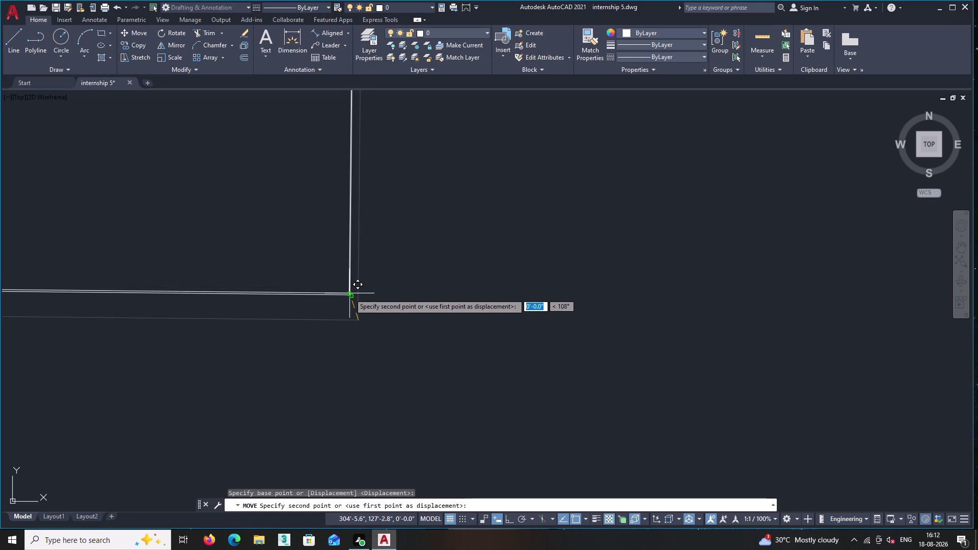
double_click(349, 294)
Pan and zoom around the bedroom to check the bed's corner alignment.
scroll(down, 3)
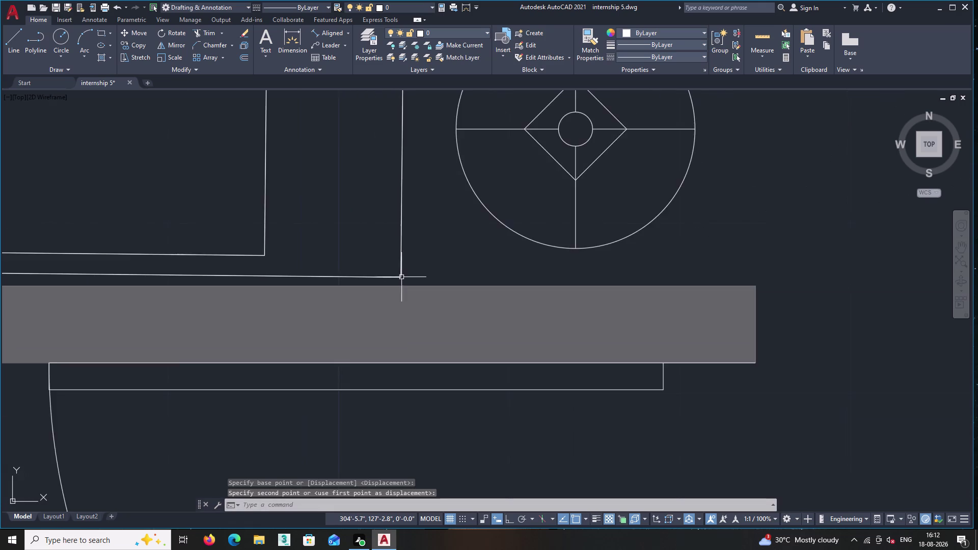
scroll(down, 3)
middle_drag(401, 269, 442, 414)
middle_click(411, 287)
scroll(down, 3)
middle_drag(427, 185, 435, 356)
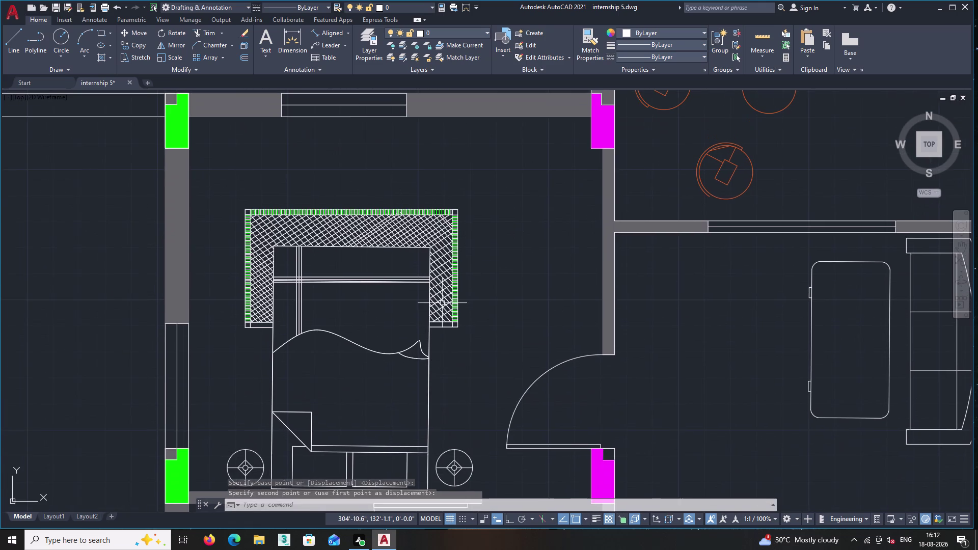
scroll(up, 3)
middle_drag(436, 292, 471, 15)
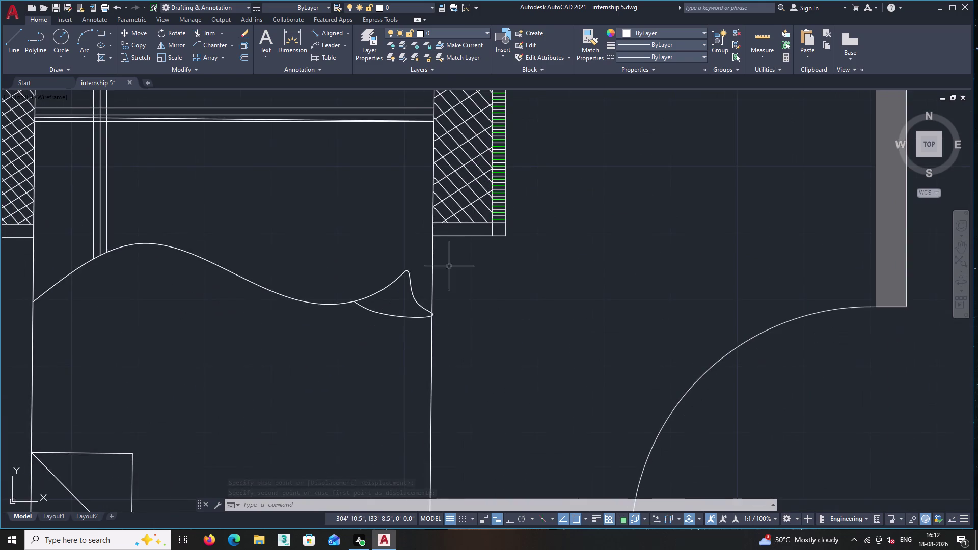
middle_drag(443, 347, 451, 27)
scroll(up, 3)
scroll(up, 3)
scroll(up, 3)
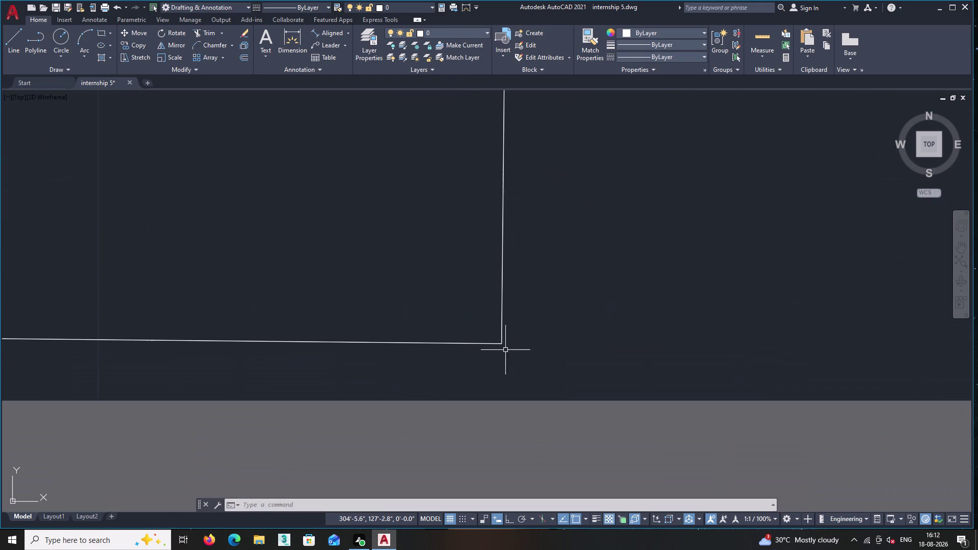
scroll(up, 3)
scroll(up, 3)
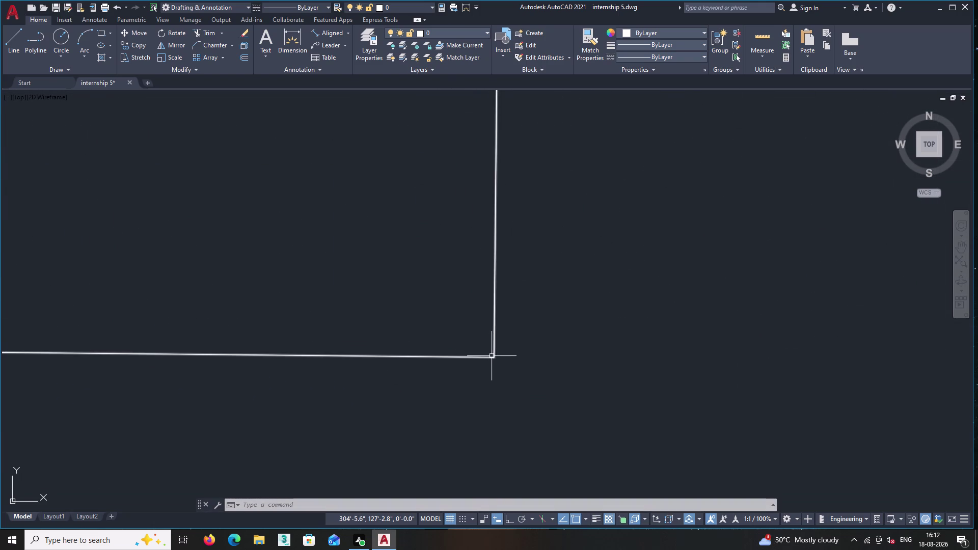
middle_click(535, 326)
scroll(down, 3)
scroll(down, 3)
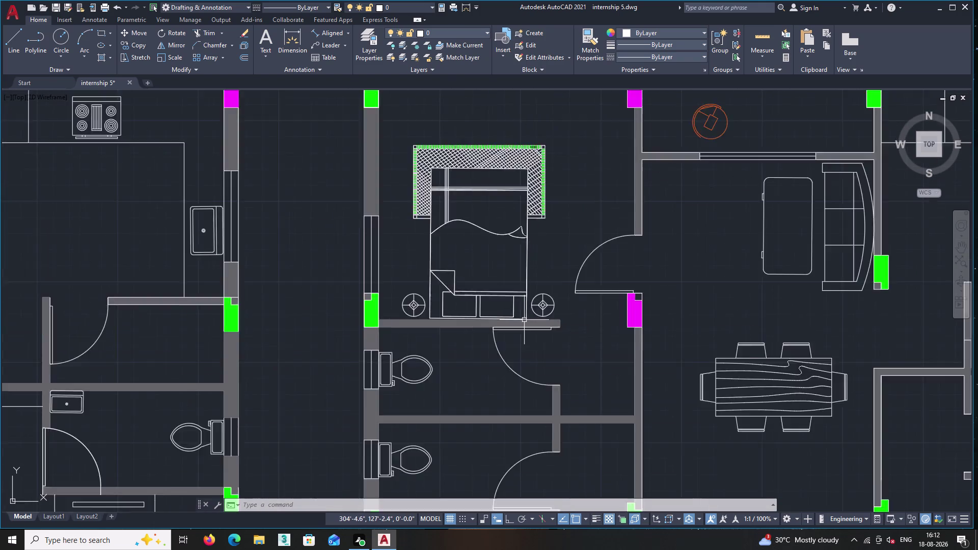
scroll(down, 3)
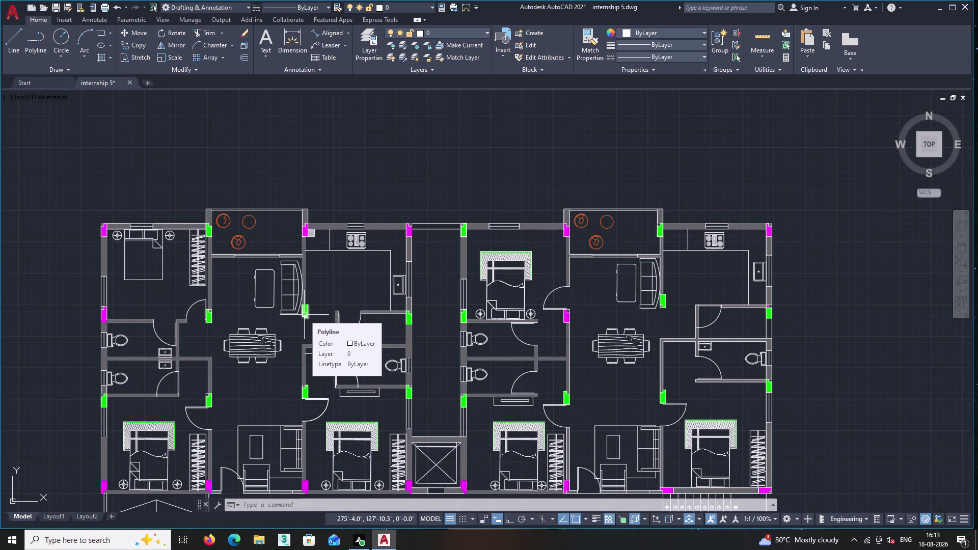
scroll(up, 3)
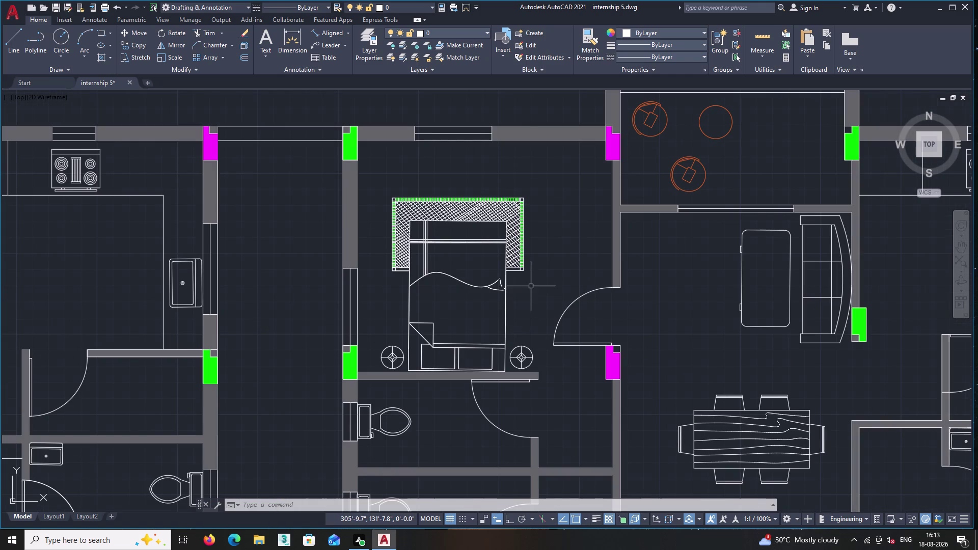
double_click(549, 306)
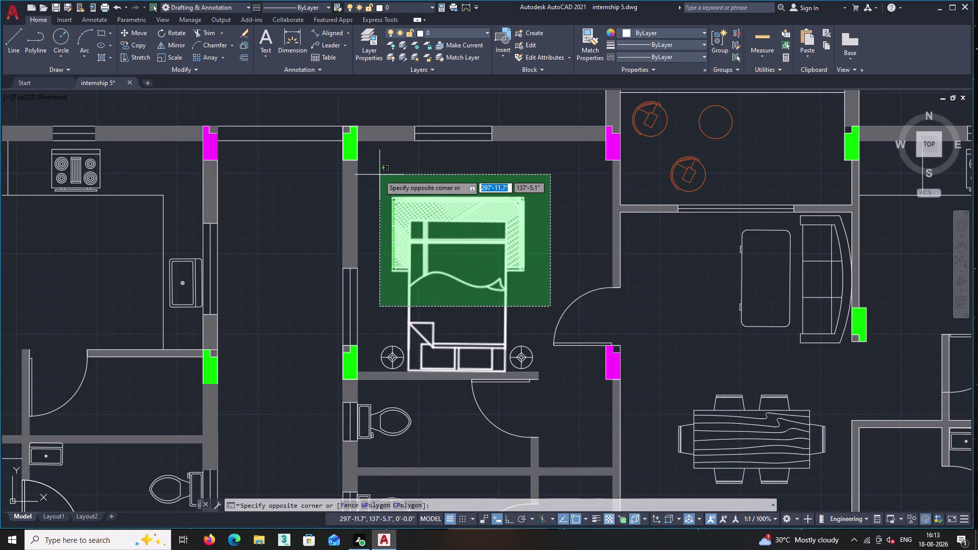
click(374, 174)
right_click(397, 171)
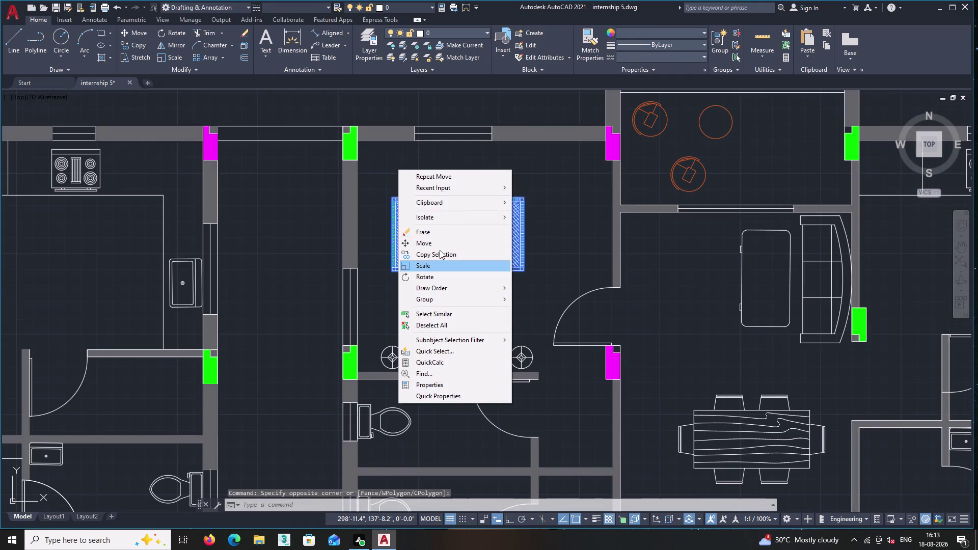
click(439, 250)
click(444, 248)
middle_drag(522, 189, 198, 372)
scroll(down, 3)
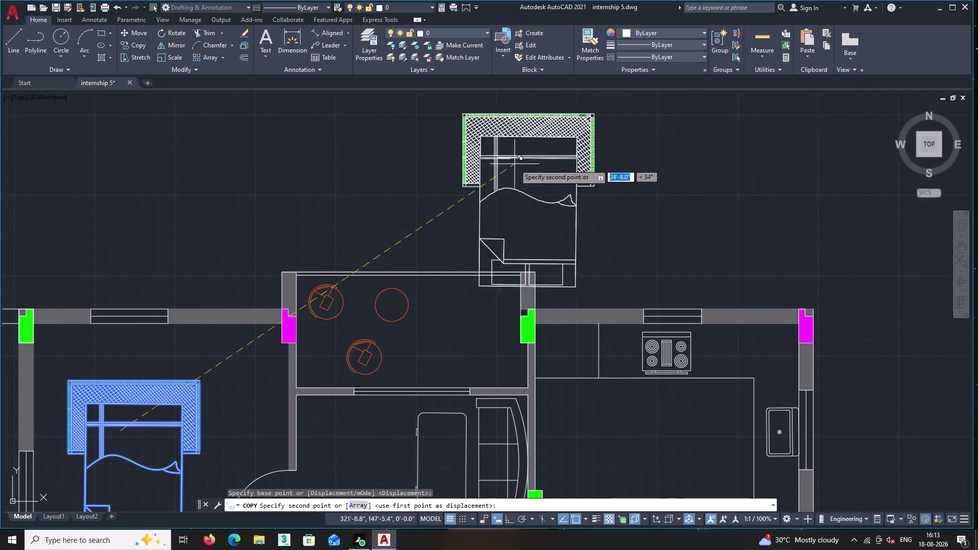
click(636, 128)
key(Escape)
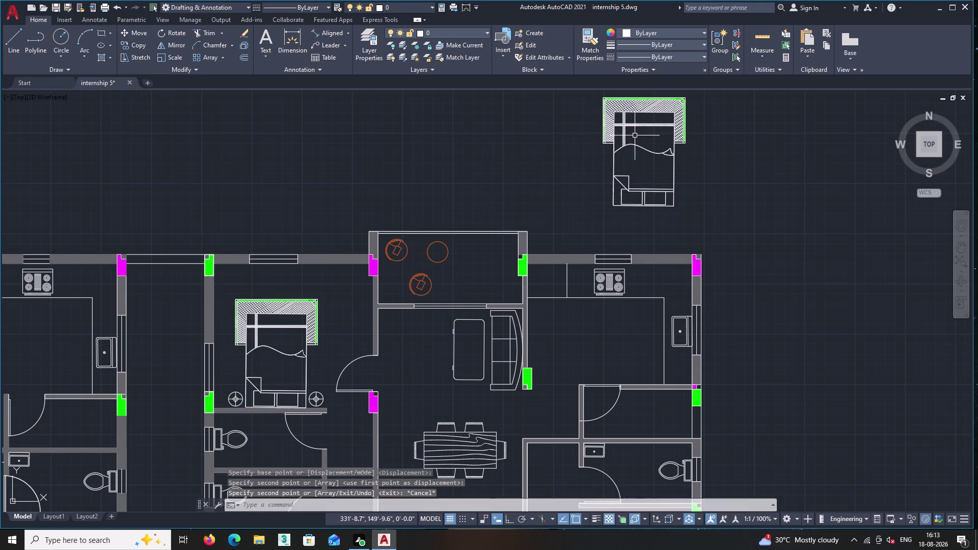
middle_drag(684, 167, 761, 223)
scroll(down, 3)
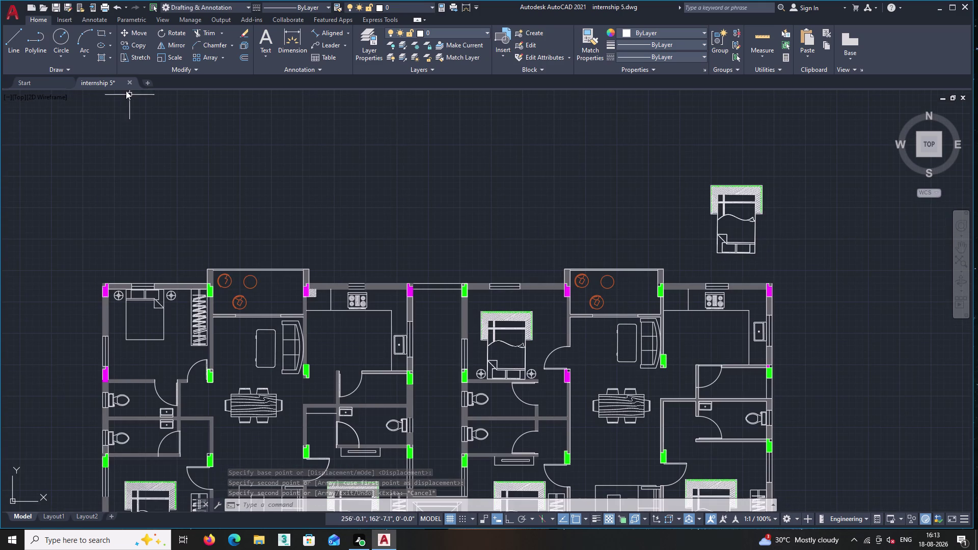
click(17, 42)
scroll(up, 3)
scroll(up, 3)
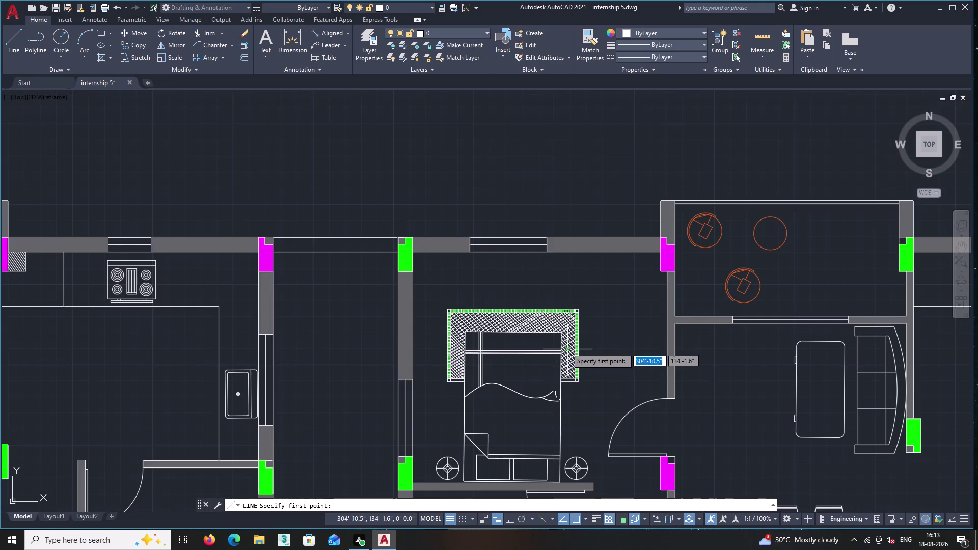
scroll(up, 3)
scroll(up, 3)
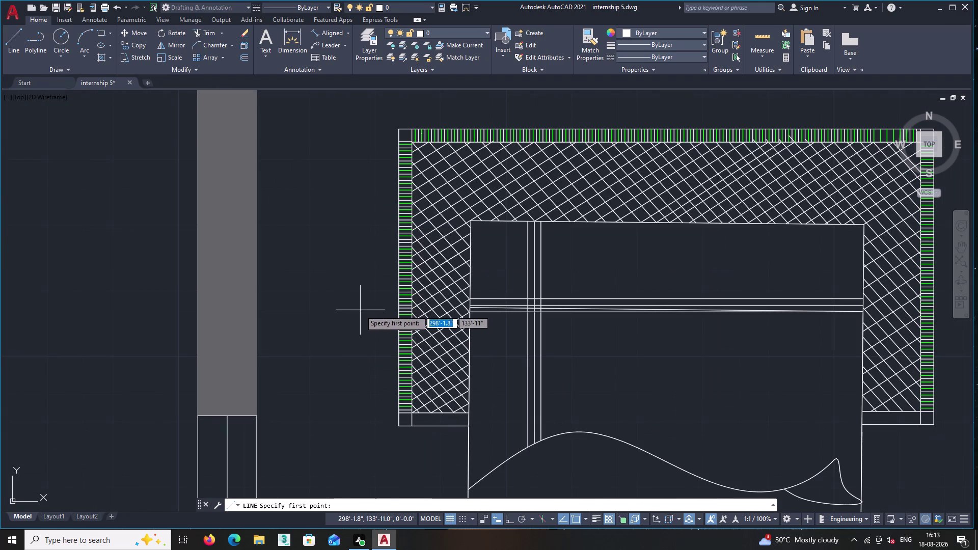
scroll(down, 3)
middle_drag(611, 363, 575, 114)
middle_drag(643, 363, 612, 55)
middle_drag(602, 277, 590, 131)
key(Escape)
middle_drag(572, 165, 545, 448)
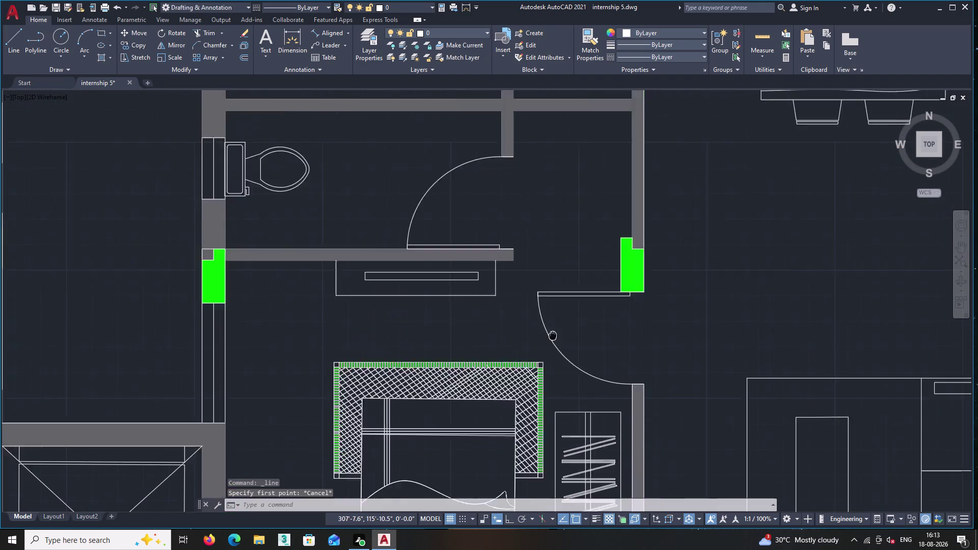
middle_drag(544, 448, 546, 505)
scroll(down, 3)
middle_drag(608, 255, 529, 438)
scroll(up, 3)
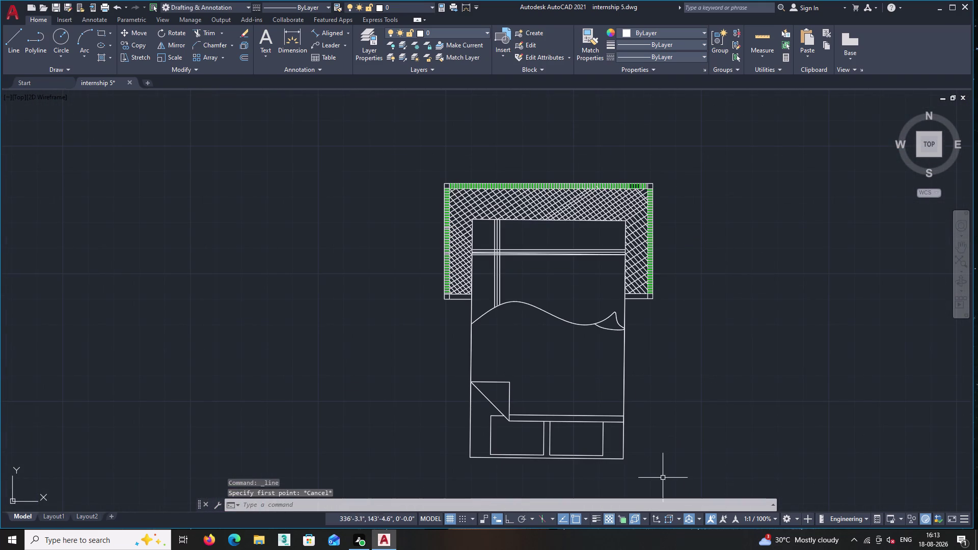
drag(660, 480, 658, 469)
click(371, 141)
Rotate the spare bed 180 degrees about a pivot point with Ortho on.
right_click(369, 123)
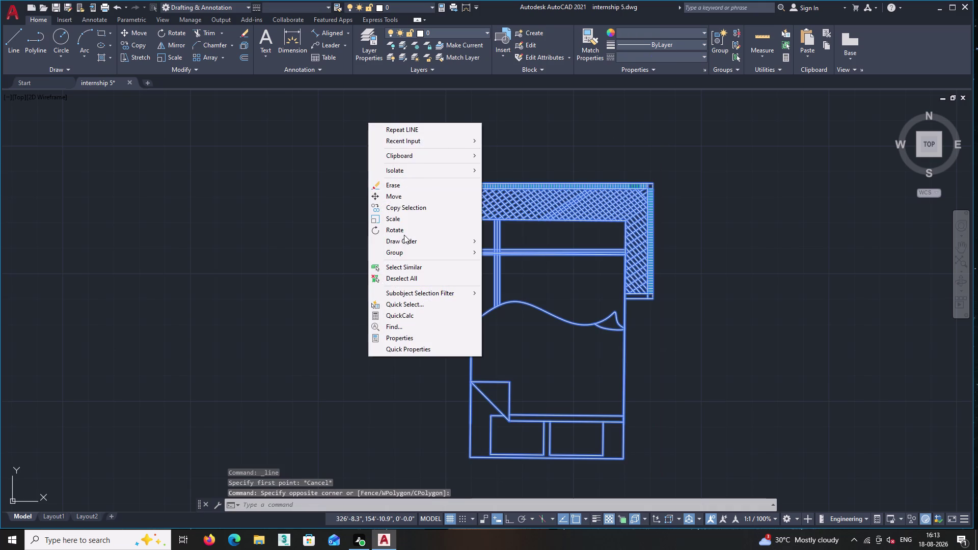
click(404, 229)
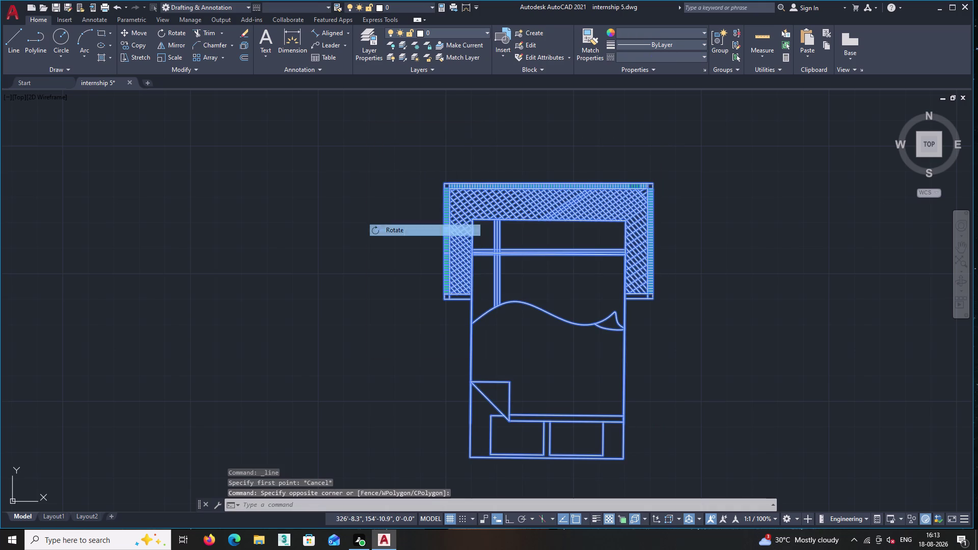
click(444, 183)
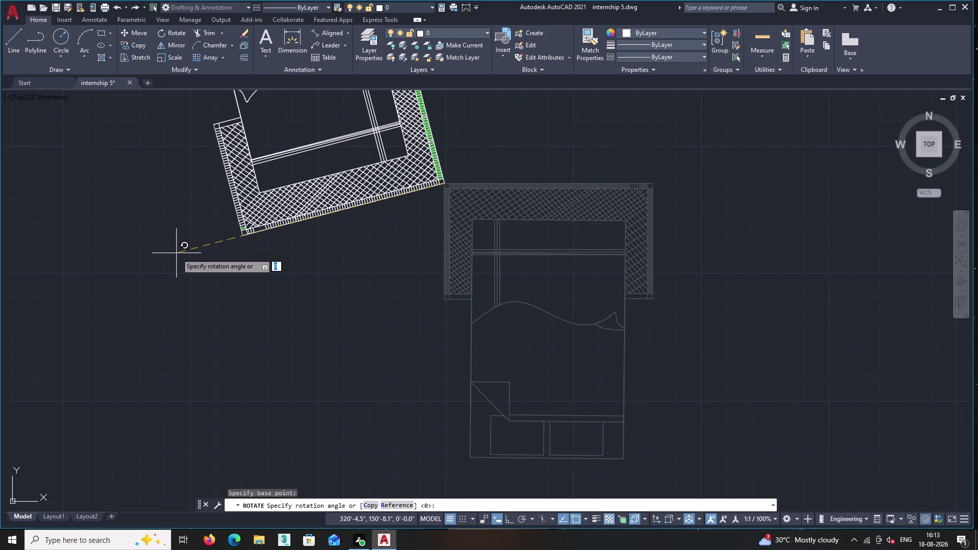
key(F8)
middle_drag(194, 186, 245, 285)
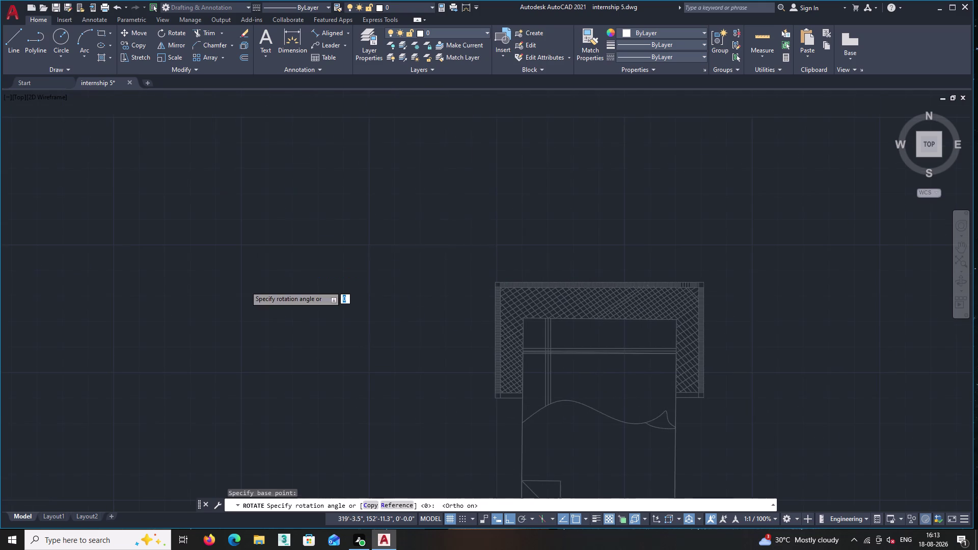
double_click(243, 279)
scroll(down, 3)
middle_click(529, 295)
scroll(up, 3)
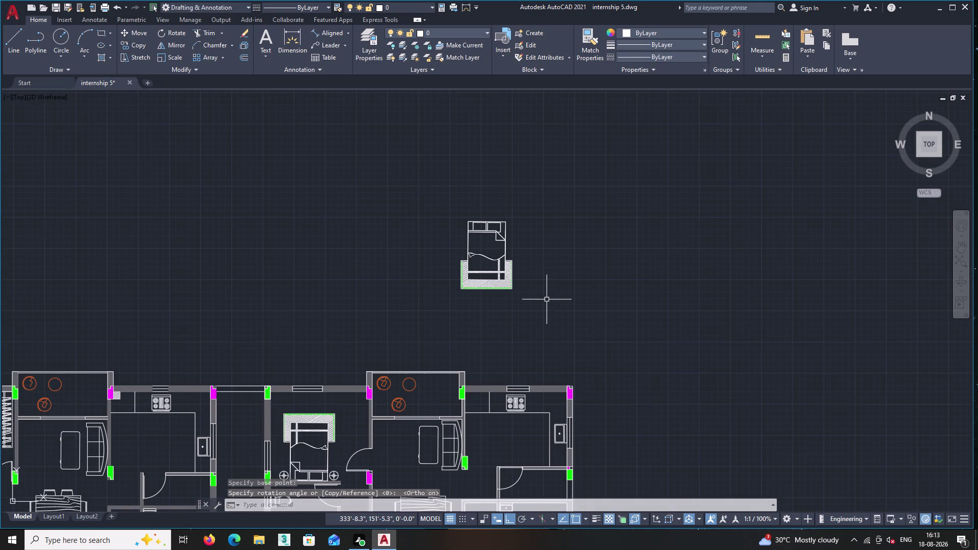
Window-select the rotated bed and start moving it.
click(543, 307)
click(410, 169)
right_click(429, 152)
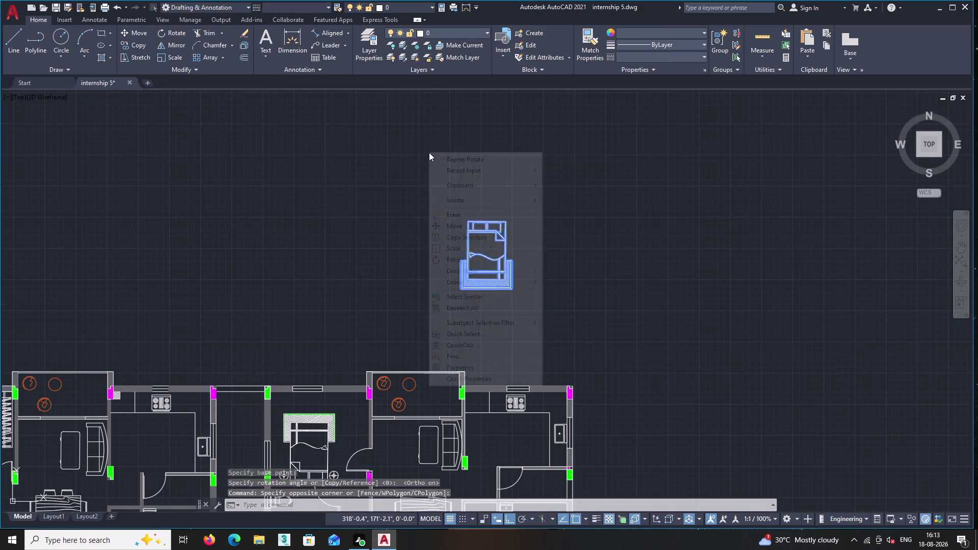
click(465, 226)
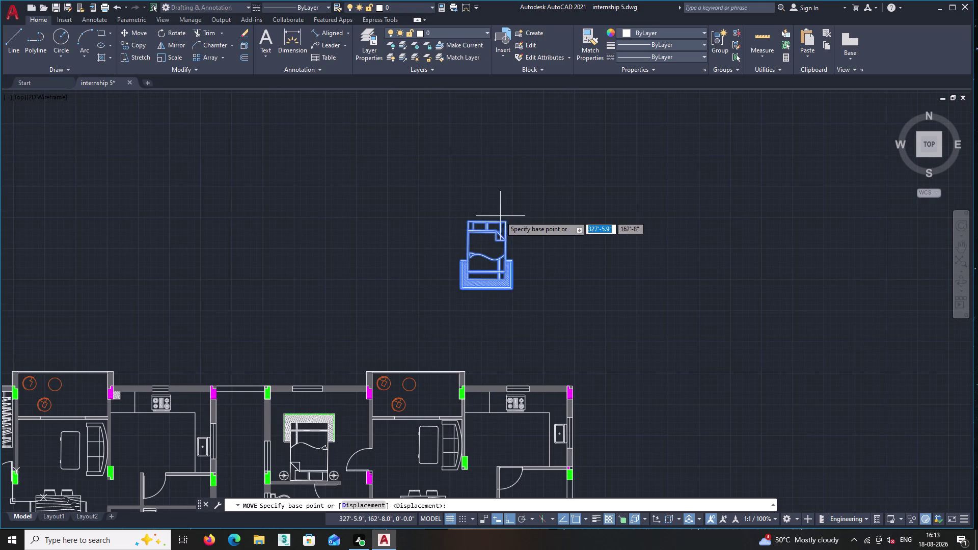
With Ortho off, place the rotated bed against the bedroom wall between the bedside lamps.
scroll(up, 3)
click(504, 219)
middle_drag(380, 219, 613, 198)
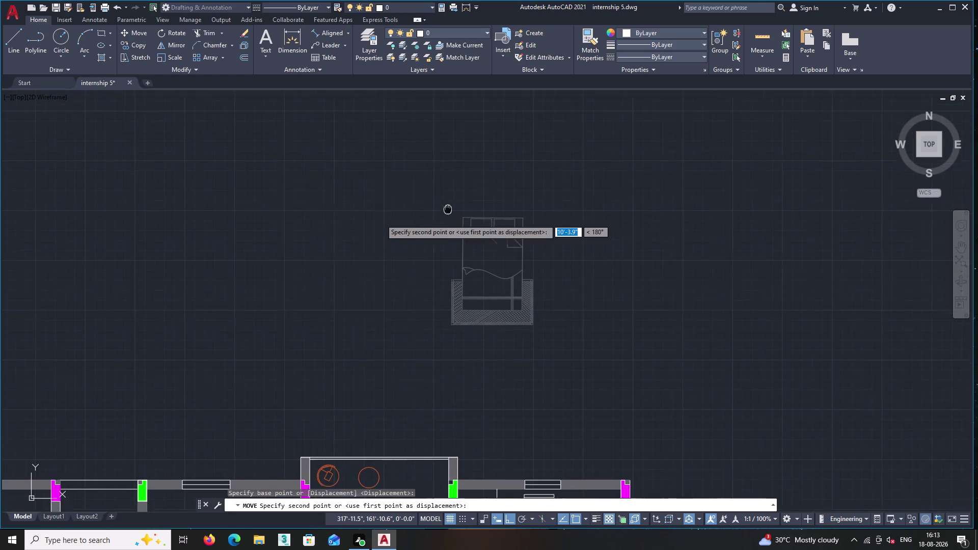
middle_drag(613, 198, 828, 146)
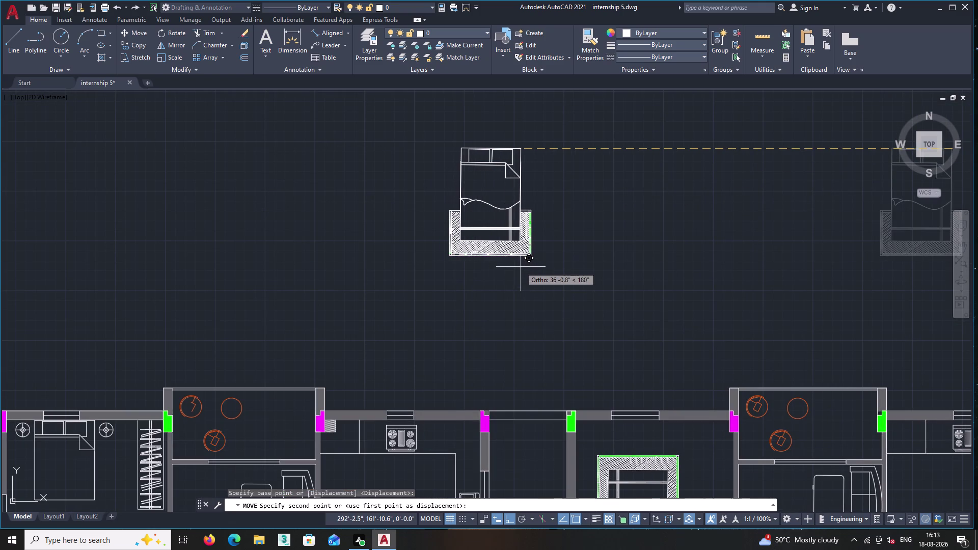
key(F8)
middle_drag(461, 281, 977, 112)
middle_drag(633, 209, 922, 161)
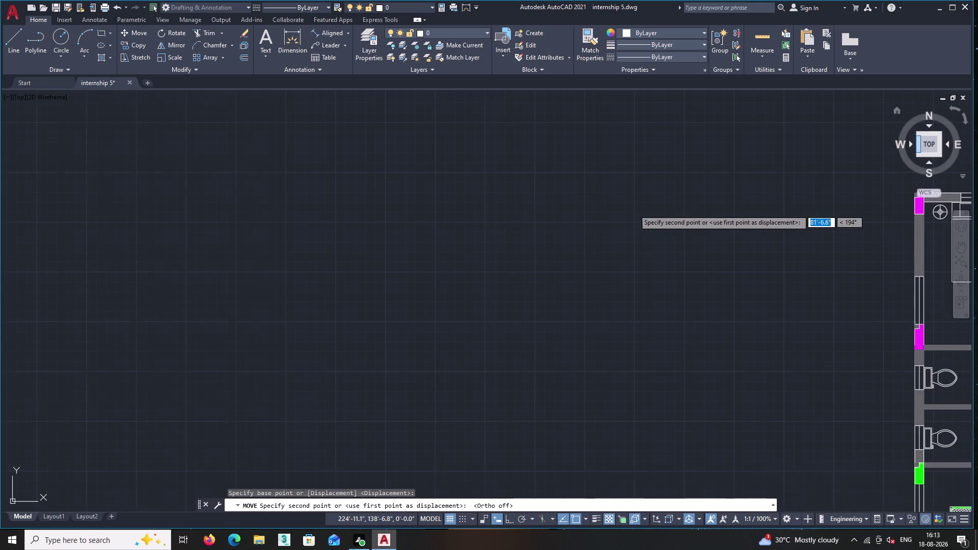
scroll(down, 3)
middle_drag(765, 279, 596, 220)
scroll(up, 3)
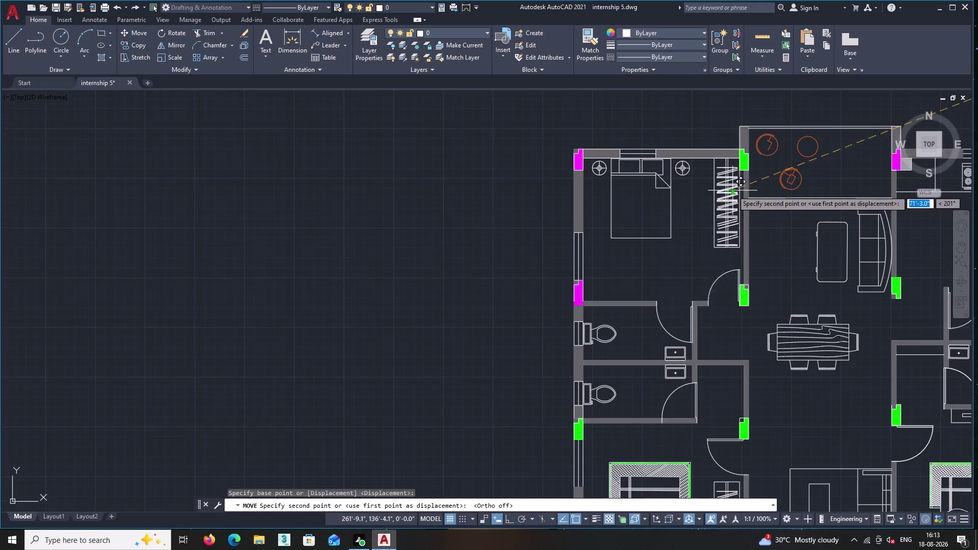
middle_drag(731, 191, 745, 306)
scroll(up, 3)
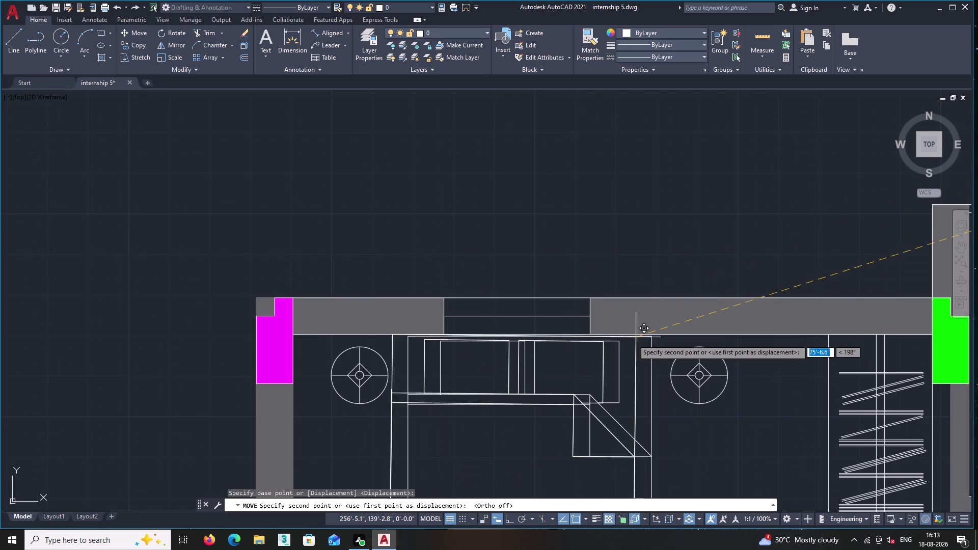
scroll(up, 3)
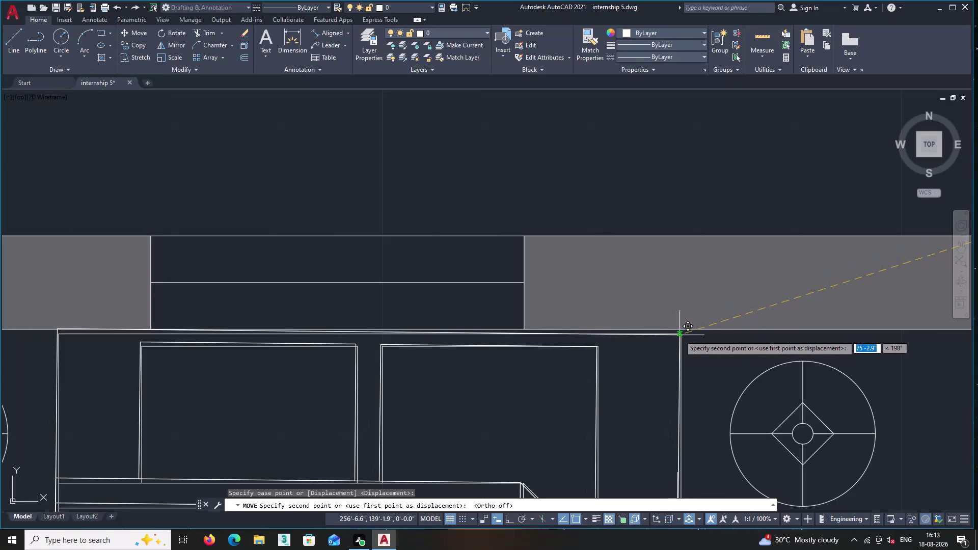
double_click(680, 335)
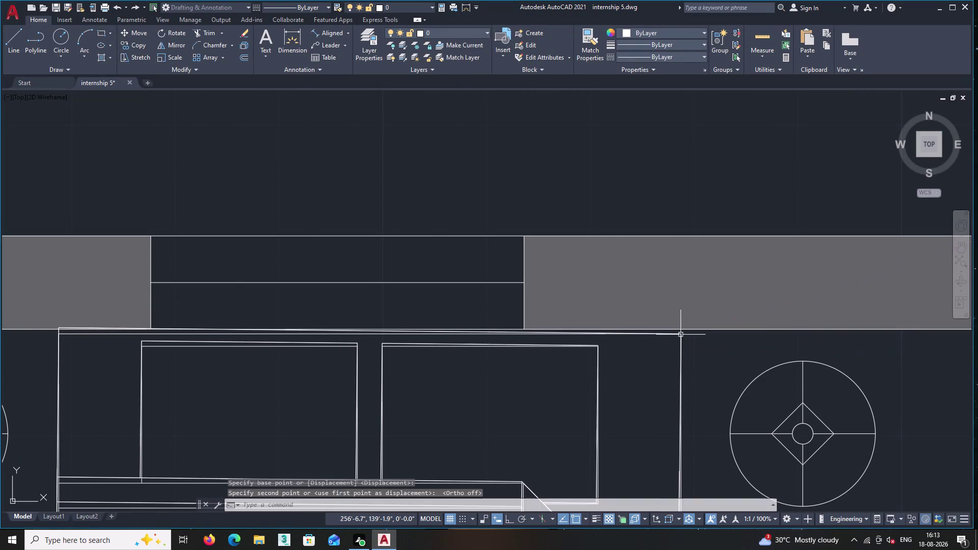
key(Escape)
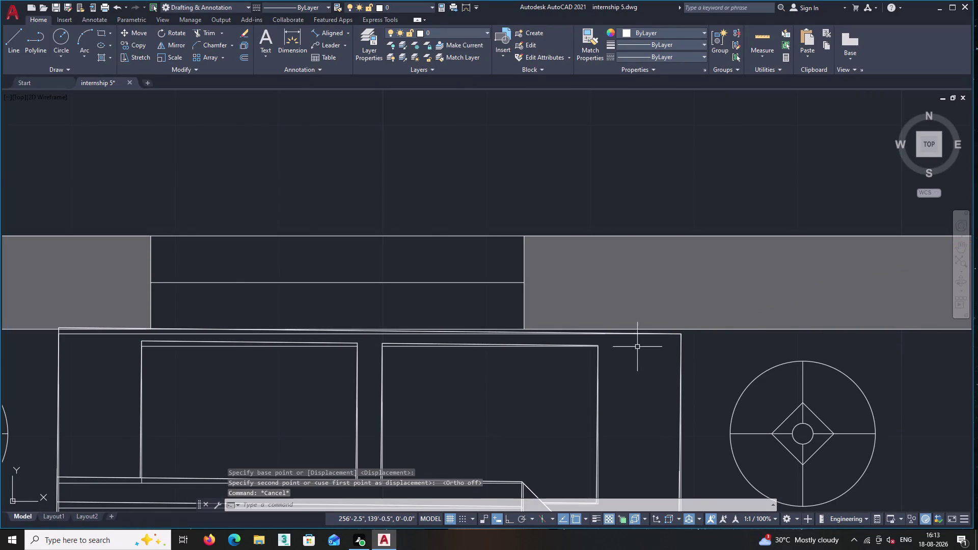
Delete two leftover lines below the wall along the bed's top edge.
scroll(up, 3)
scroll(up, 3)
middle_drag(546, 345, 661, 336)
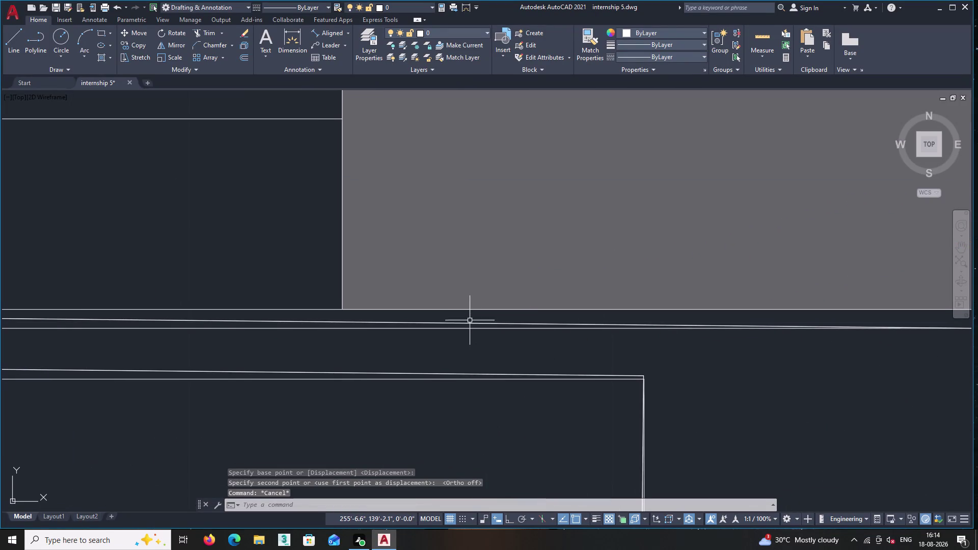
click(469, 323)
key(Delete)
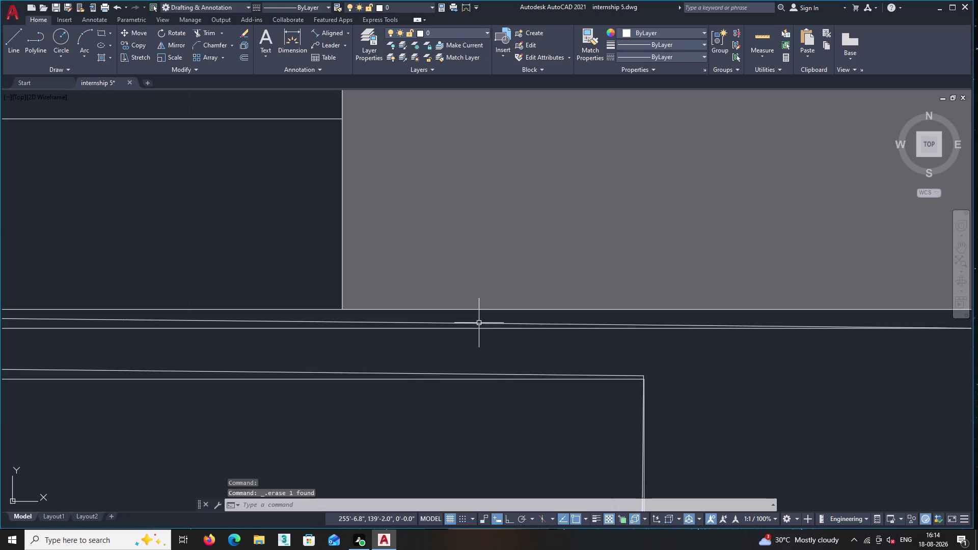
click(495, 321)
click(494, 325)
key(Delete)
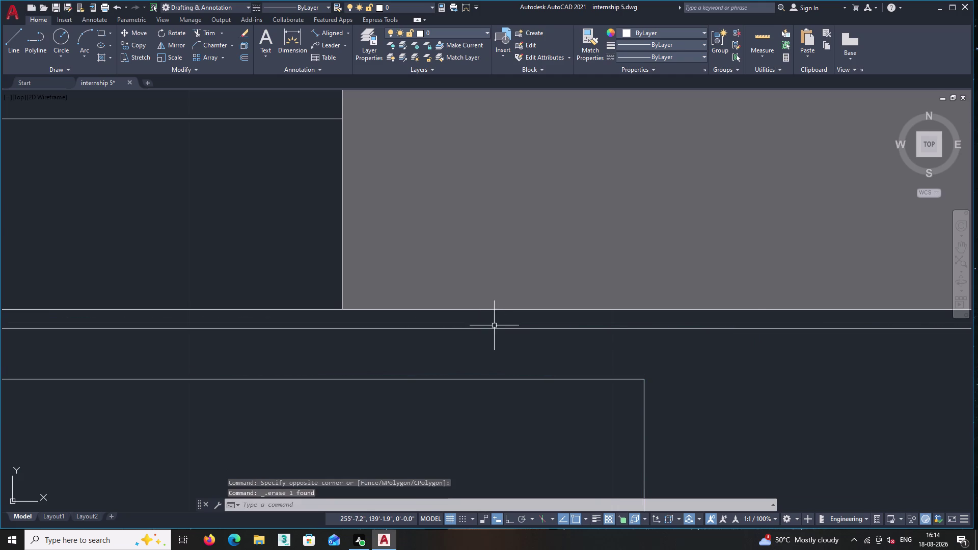
scroll(down, 3)
scroll(down, 3)
scroll(up, 3)
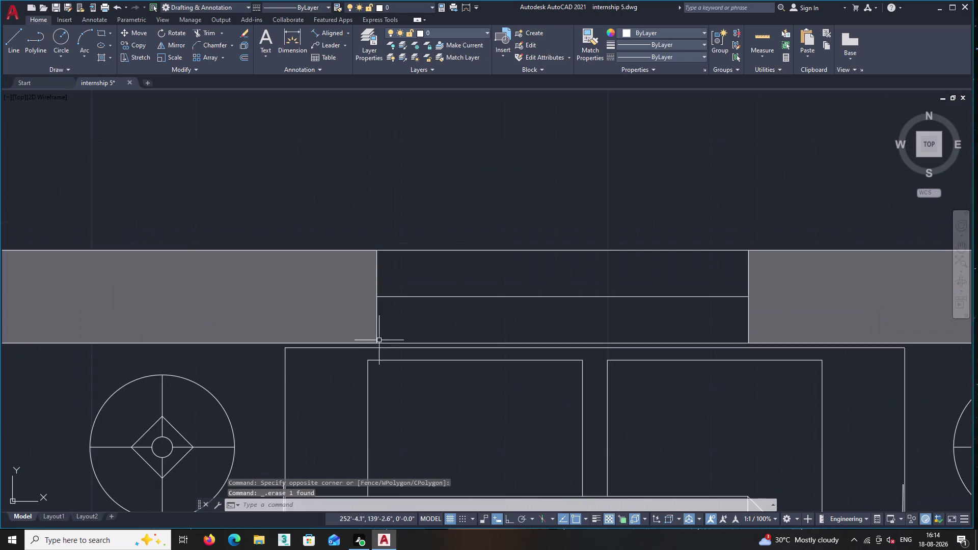
Delete the duplicate vertical edge lines on the bed's left side.
middle_drag(325, 380, 416, 272)
scroll(up, 3)
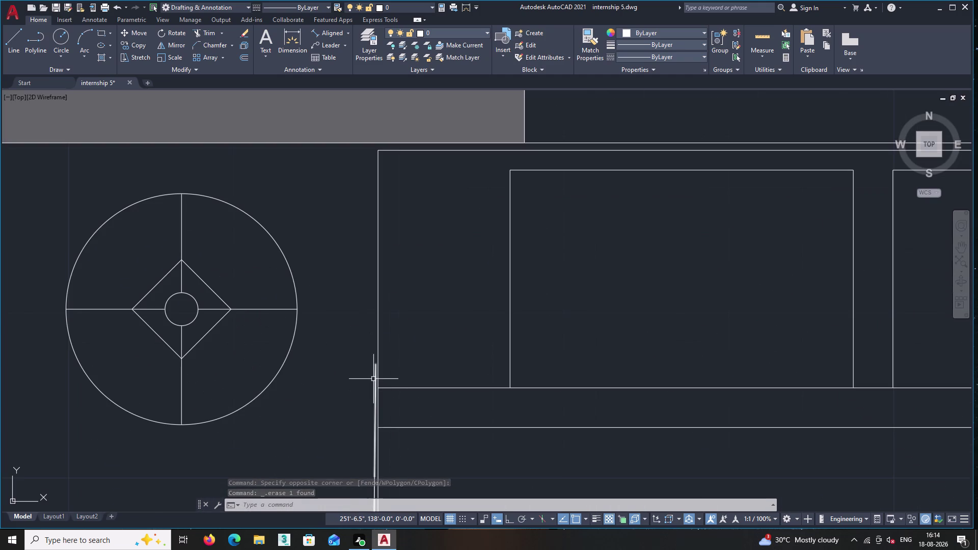
double_click(374, 378)
key(Delete)
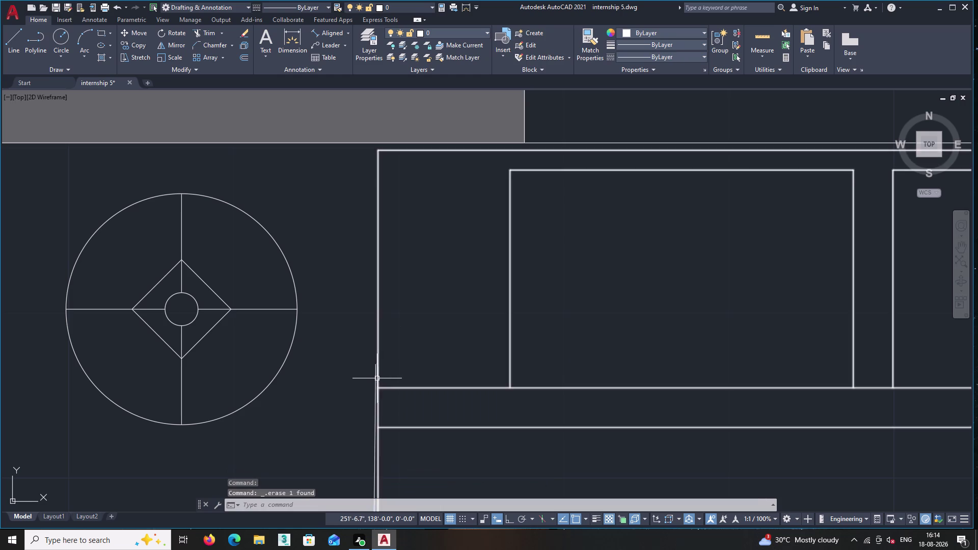
click(375, 382)
key(Delete)
scroll(down, 3)
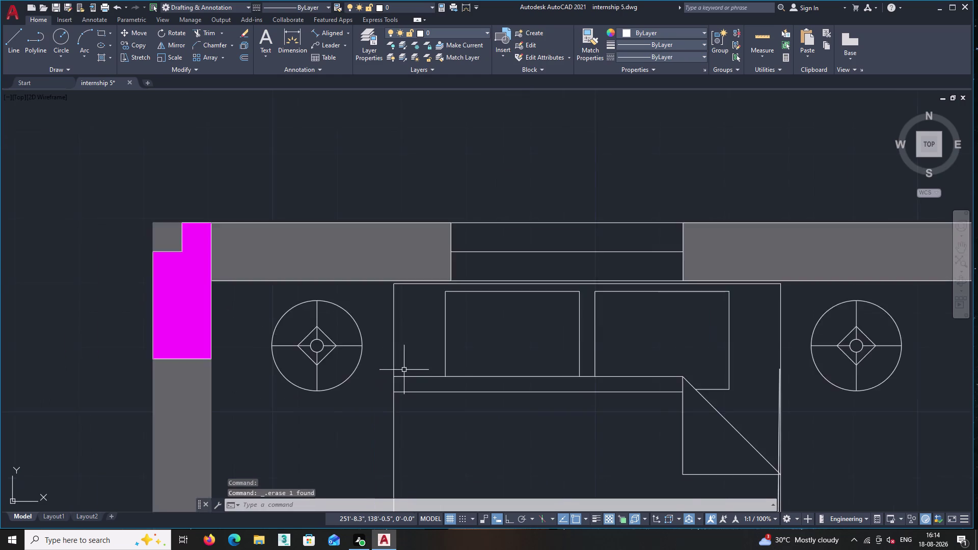
scroll(down, 3)
scroll(down, 3)
Delete the overlapping lines around the bed's headboard corner.
middle_drag(422, 400, 434, 302)
scroll(up, 3)
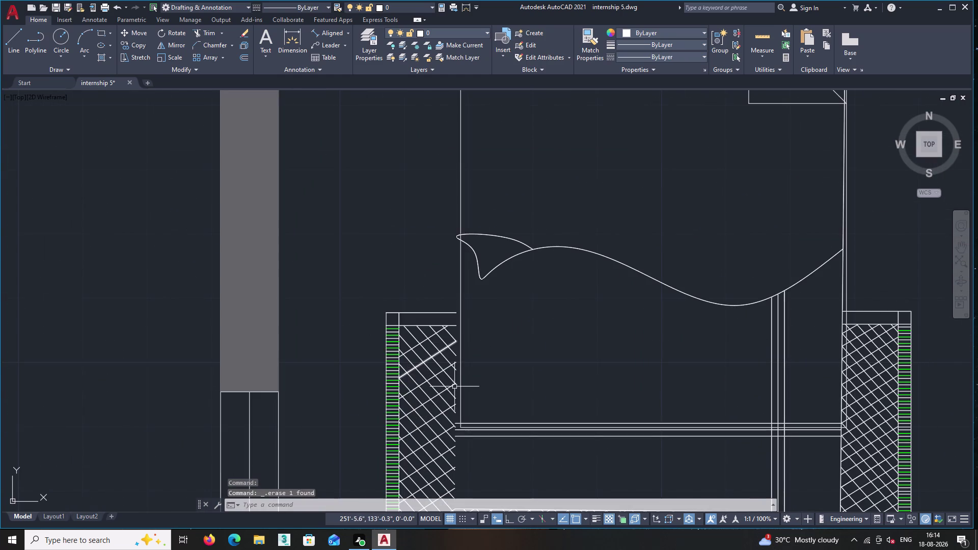
scroll(up, 3)
middle_drag(467, 423, 429, 300)
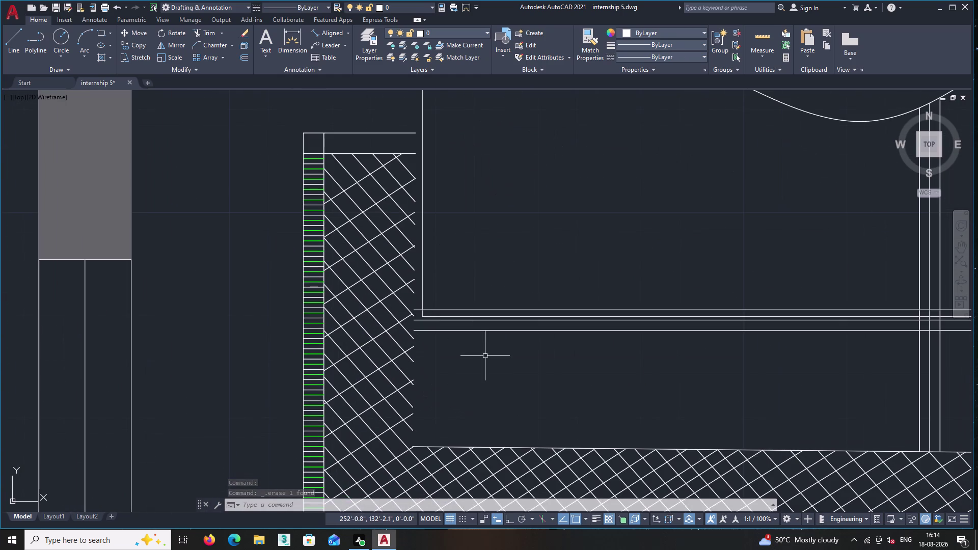
click(501, 352)
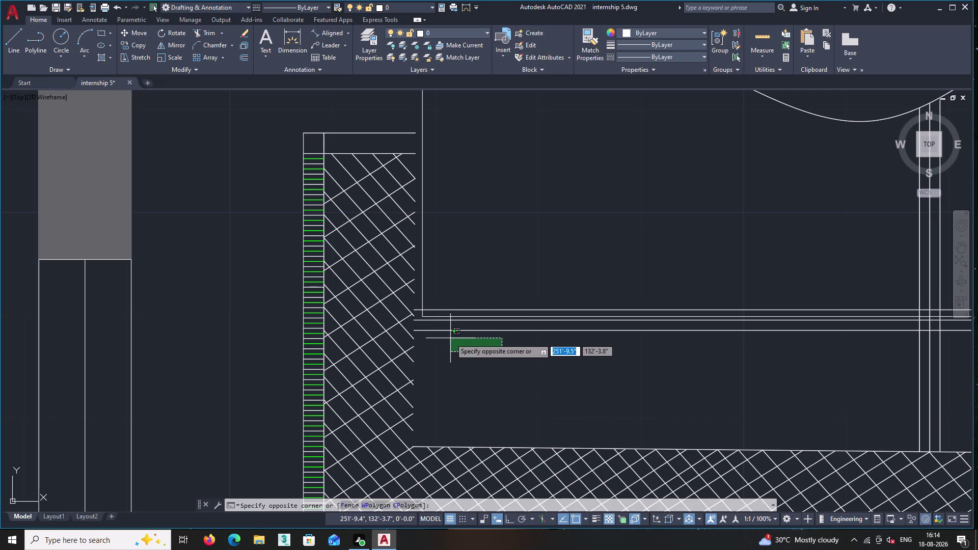
click(450, 338)
click(460, 308)
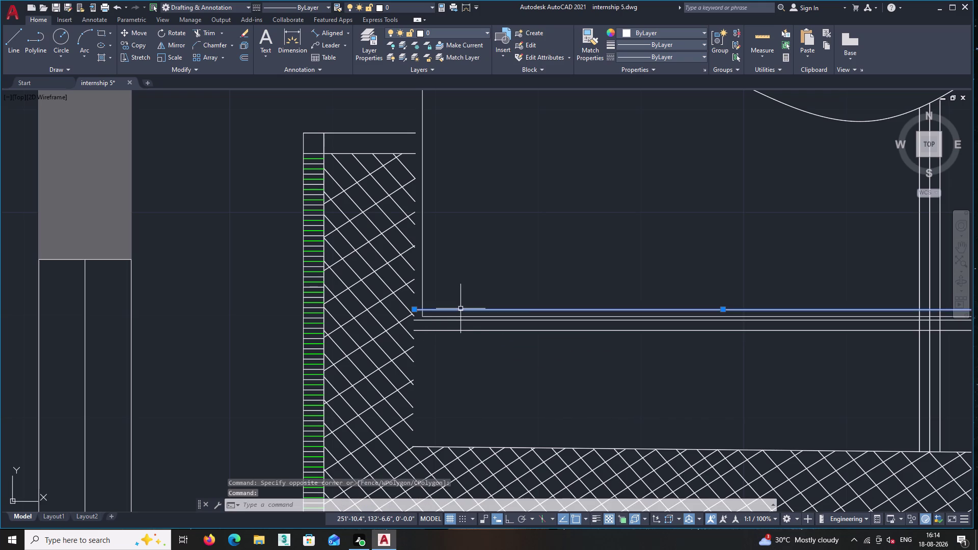
key(Delete)
key(Delete)
click(461, 311)
key(Delete)
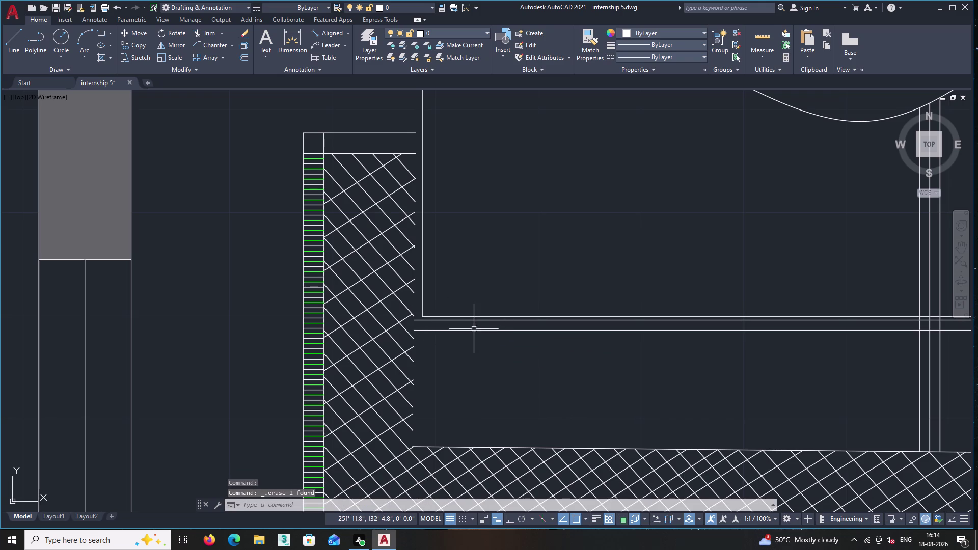
scroll(down, 3)
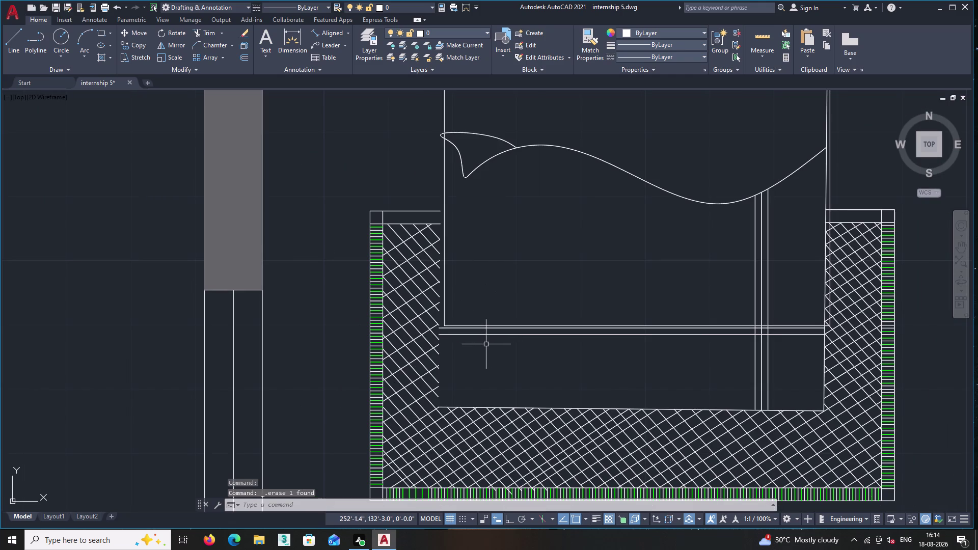
scroll(up, 3)
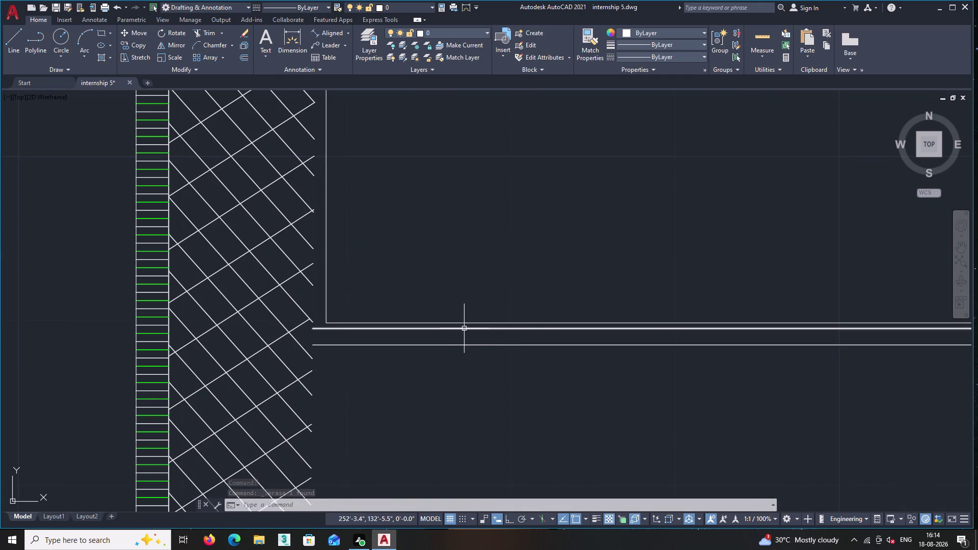
scroll(down, 3)
scroll(down, 3)
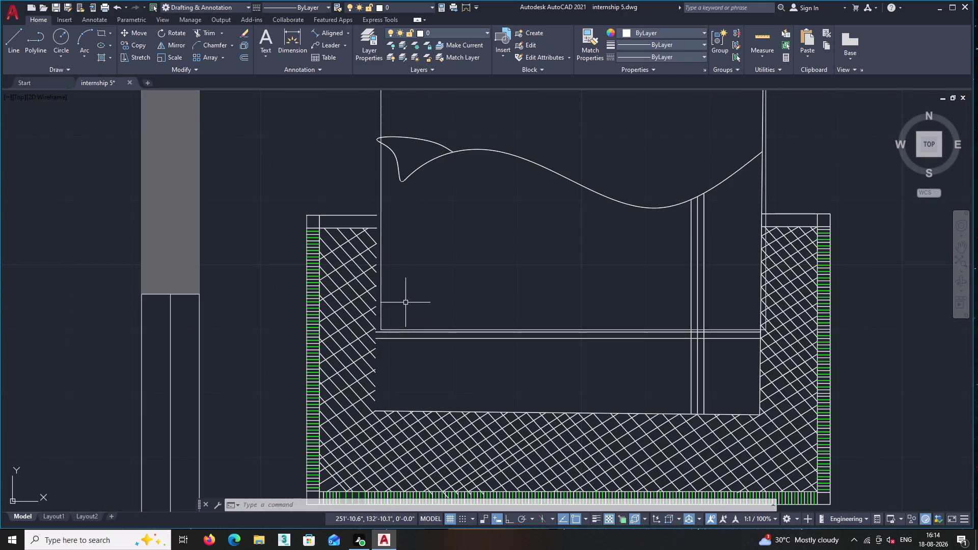
Undo the recent erases, the IntelliZoom and the bed group move.
key(ctrl+z)
key(ctrl+z)
key(ctrl+z)
key(ctrl+z)
key(ctrl+z)
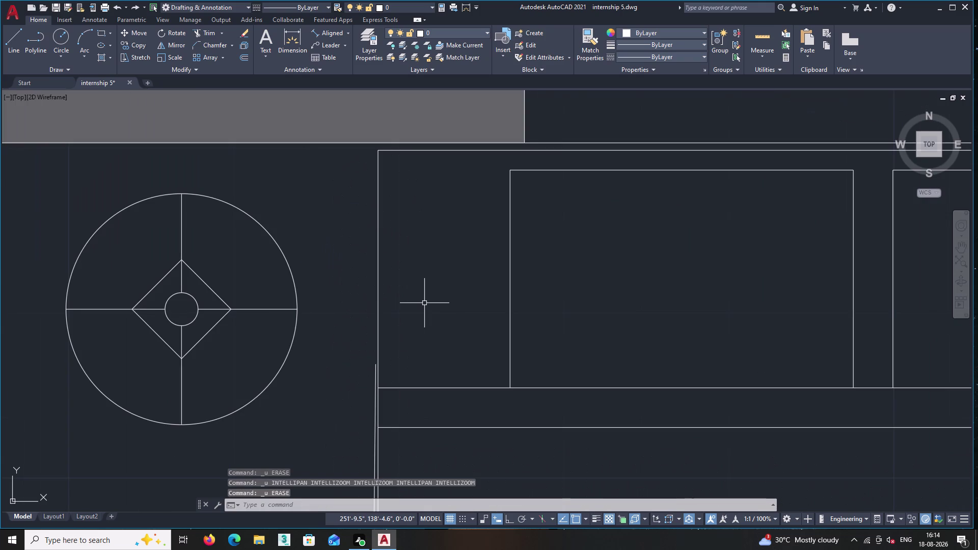
key(ctrl+z)
key(ctrl+z)
key(ctrl+z)
key(ctrl+z)
key(ctrl+z)
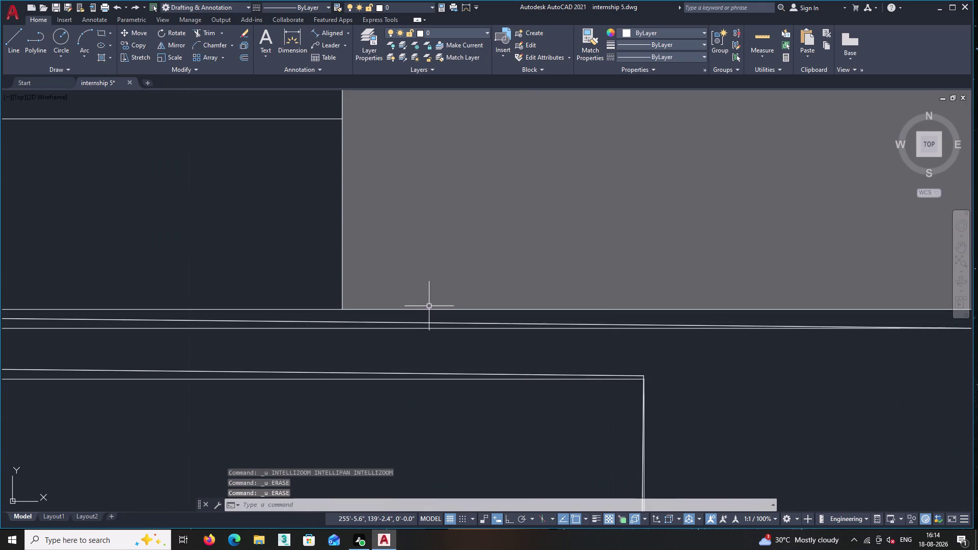
key(ctrl+z)
key(ctrl+z)
scroll(down, 3)
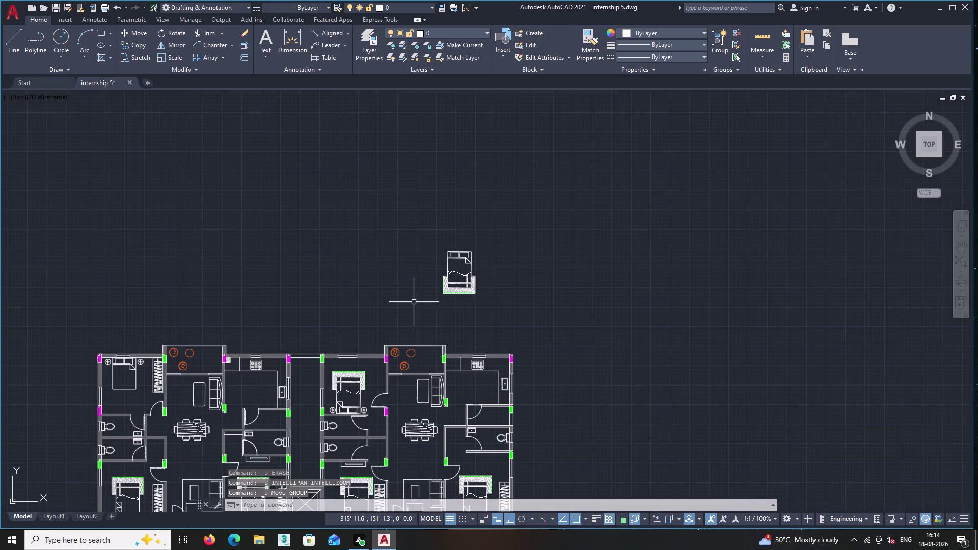
middle_drag(469, 287, 692, 257)
scroll(up, 3)
scroll(up, 3)
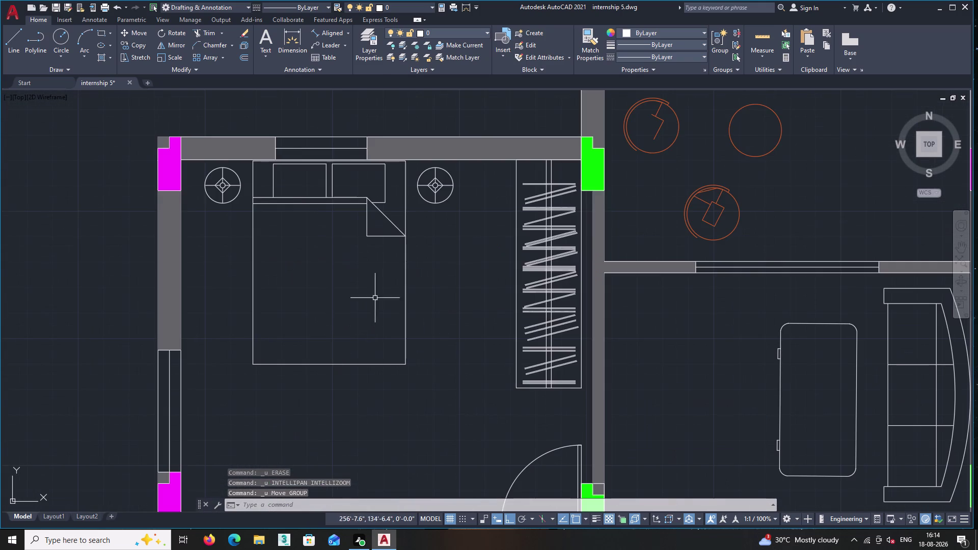
scroll(up, 3)
scroll(down, 3)
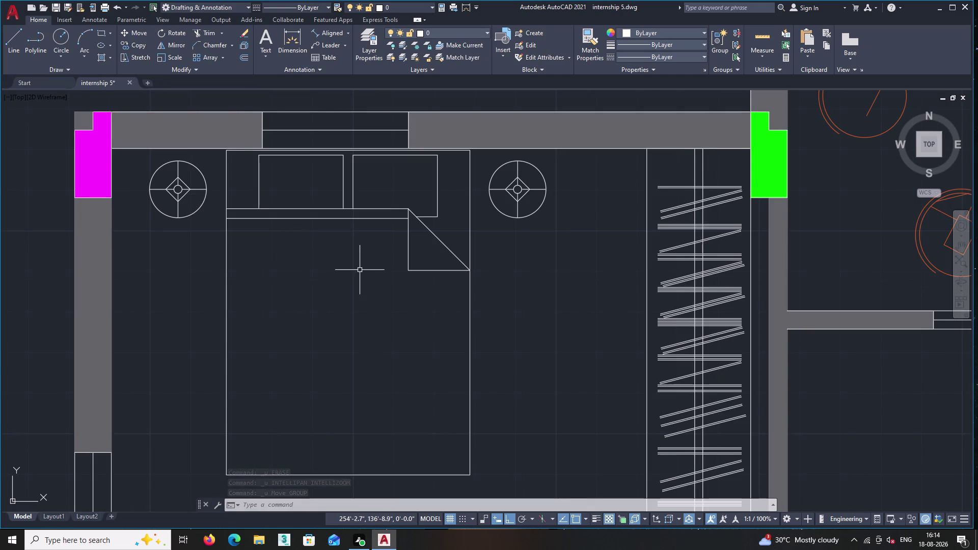
middle_drag(366, 274, 260, 264)
scroll(down, 3)
middle_drag(414, 244, 328, 256)
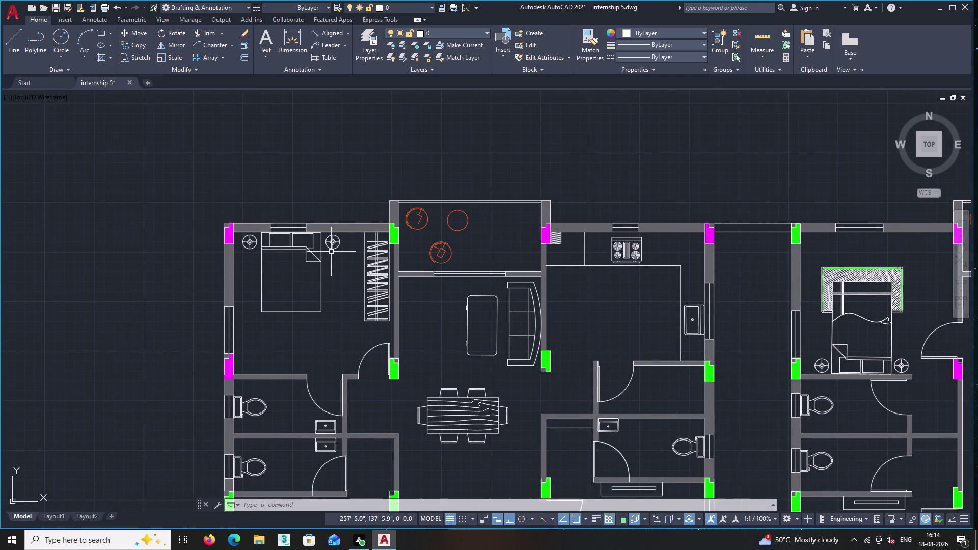
scroll(up, 3)
middle_drag(446, 169, 302, 334)
middle_drag(645, 207, 450, 266)
scroll(down, 3)
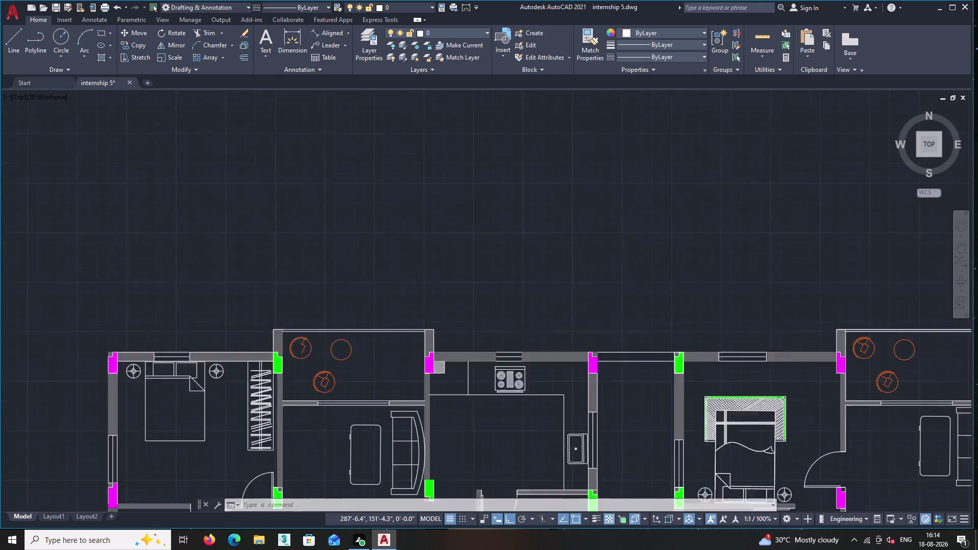
scroll(down, 3)
middle_drag(732, 210, 487, 282)
scroll(up, 3)
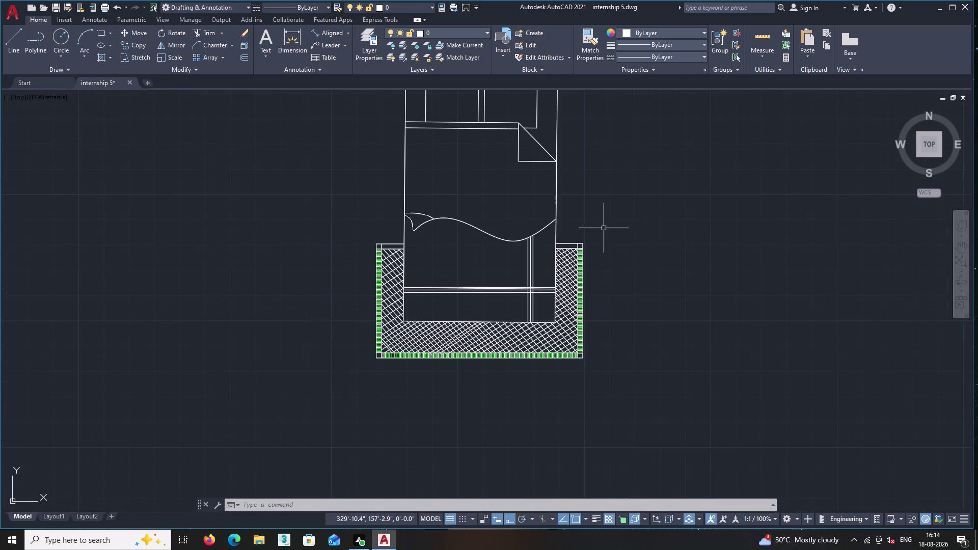
click(555, 228)
key(Escape)
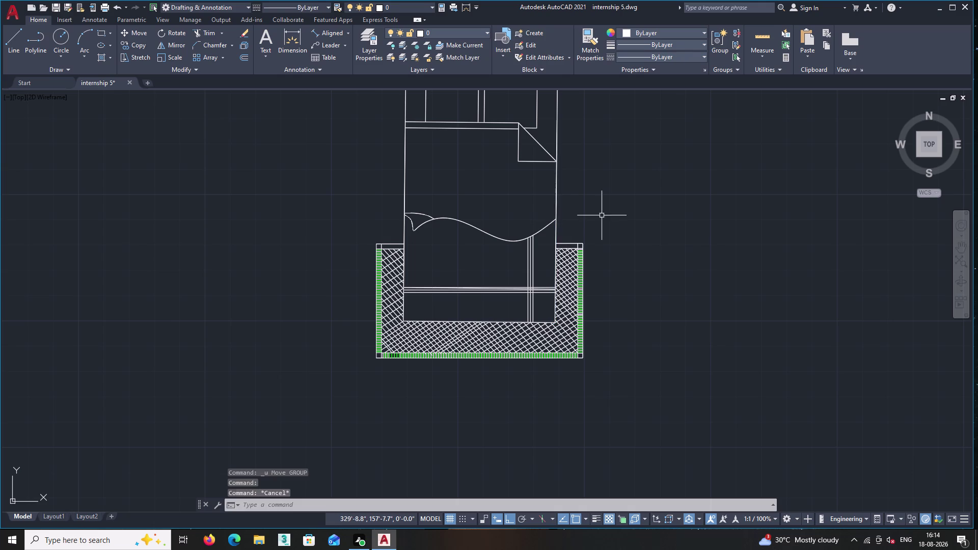
middle_drag(563, 198, 581, 302)
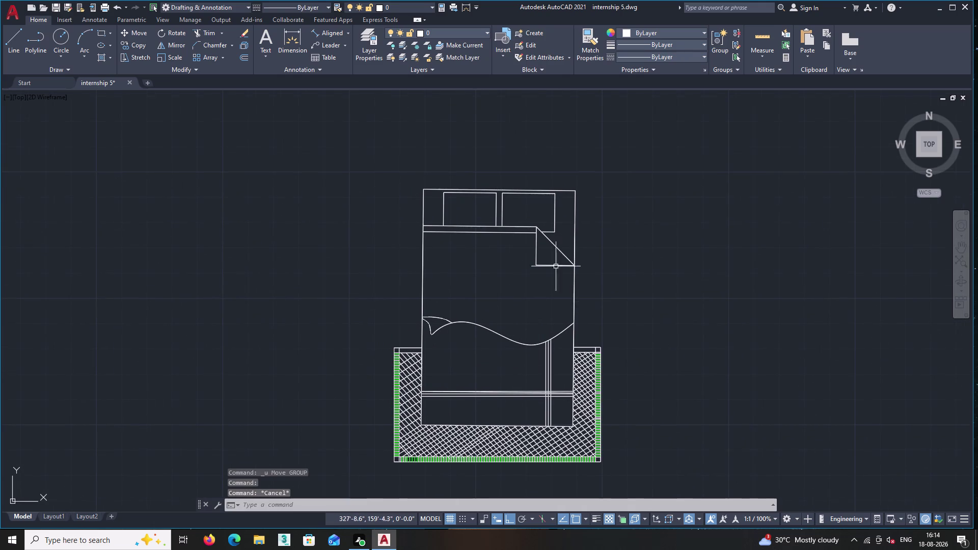
Explode the separate bed drawing into individual lines.
click(509, 244)
key(Escape)
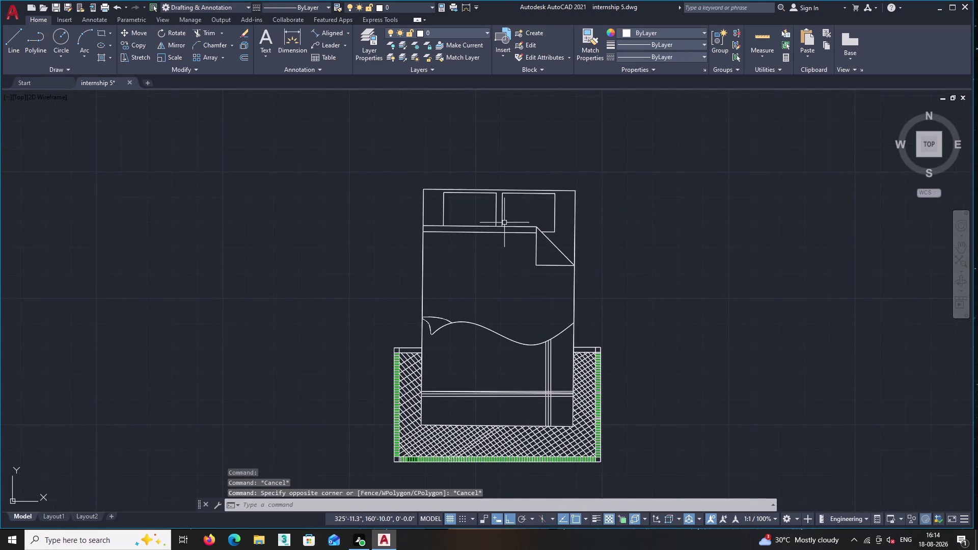
text(tr)
key(Return)
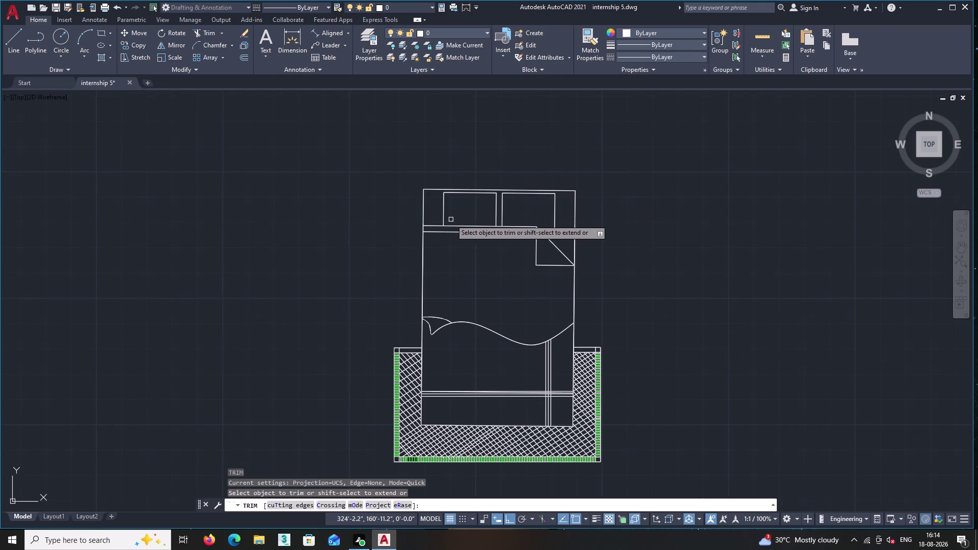
scroll(up, 3)
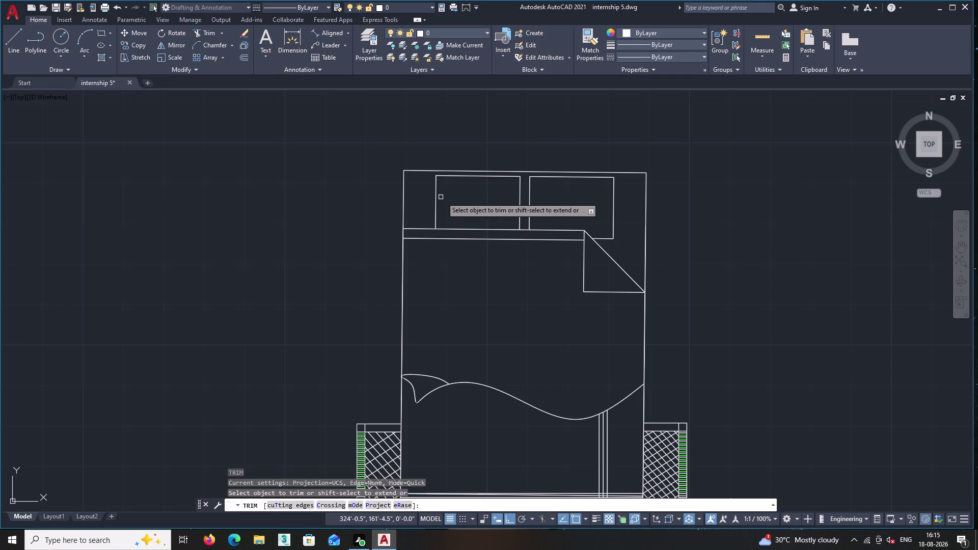
key(Escape)
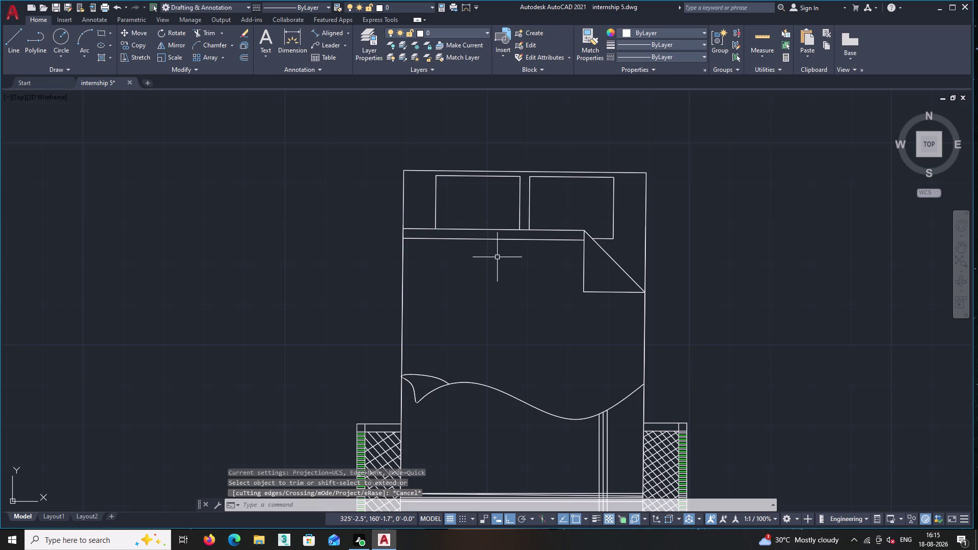
drag(720, 380, 718, 375)
click(507, 157)
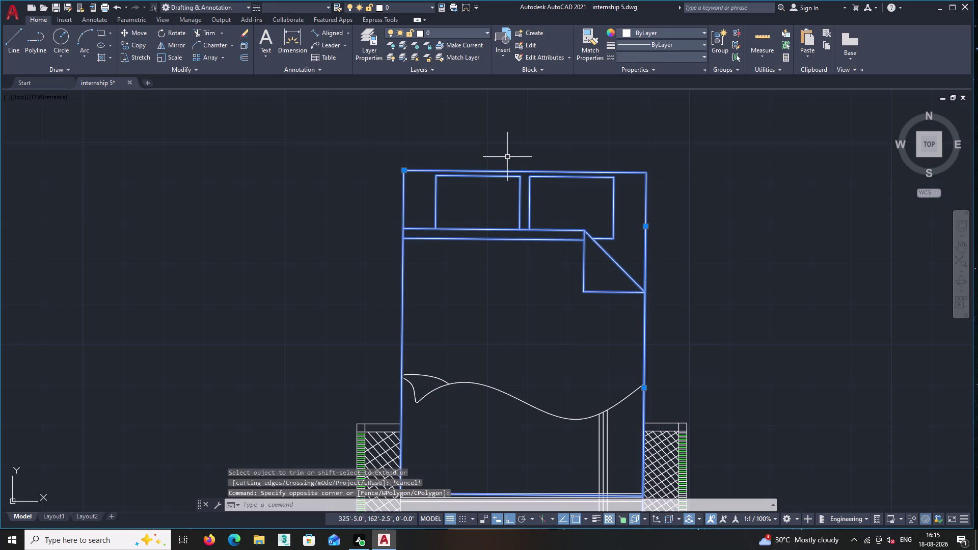
double_click(244, 45)
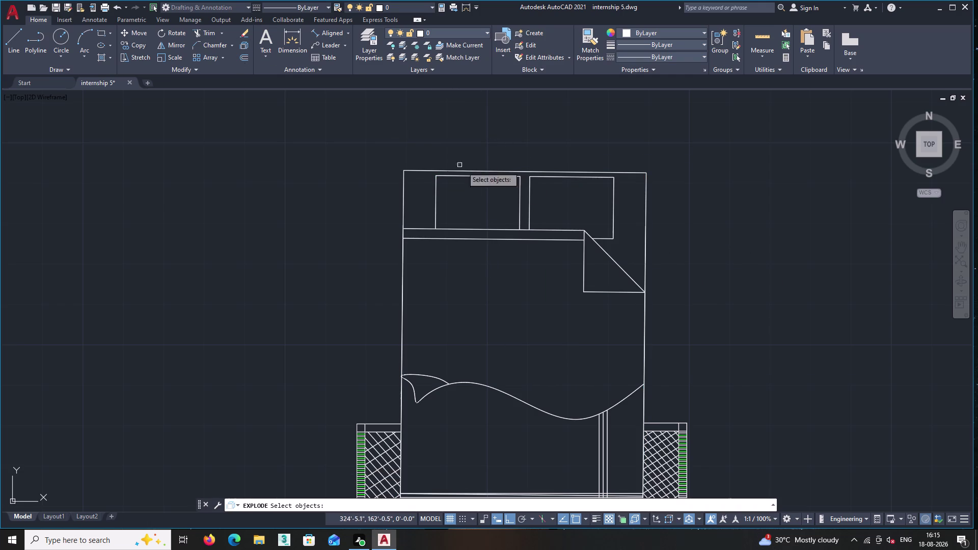
click(554, 293)
click(367, 131)
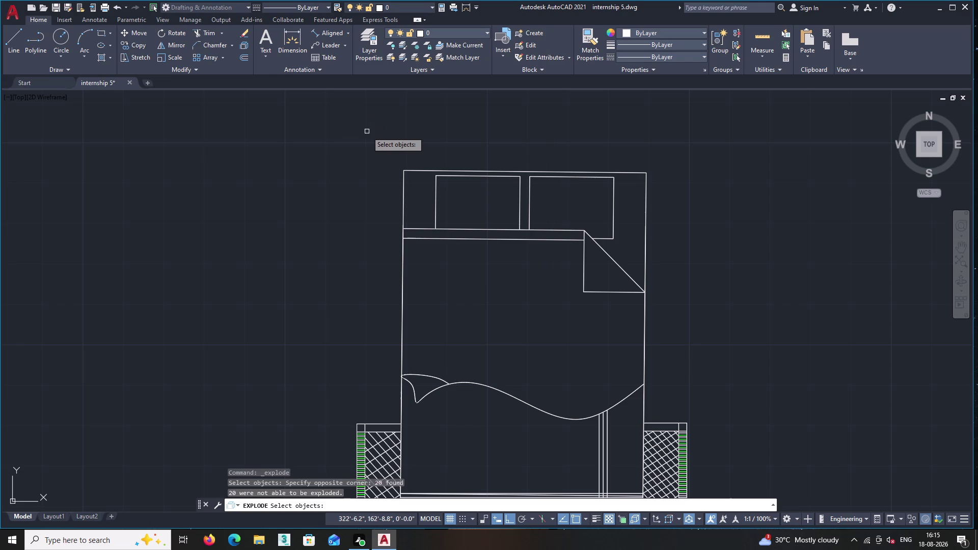
key(Return)
Trim away the left and right pillow lines using fence selections.
text(tr)
key(Return)
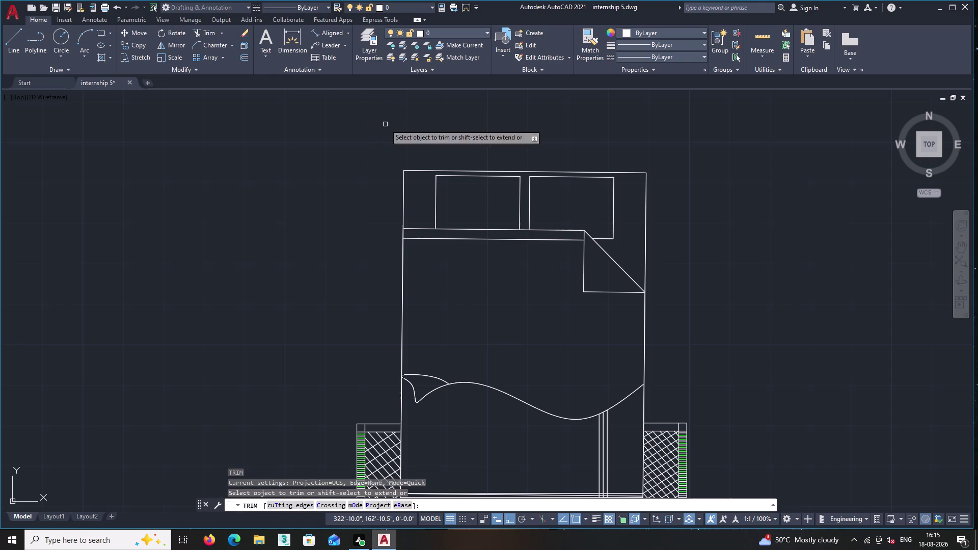
click(500, 252)
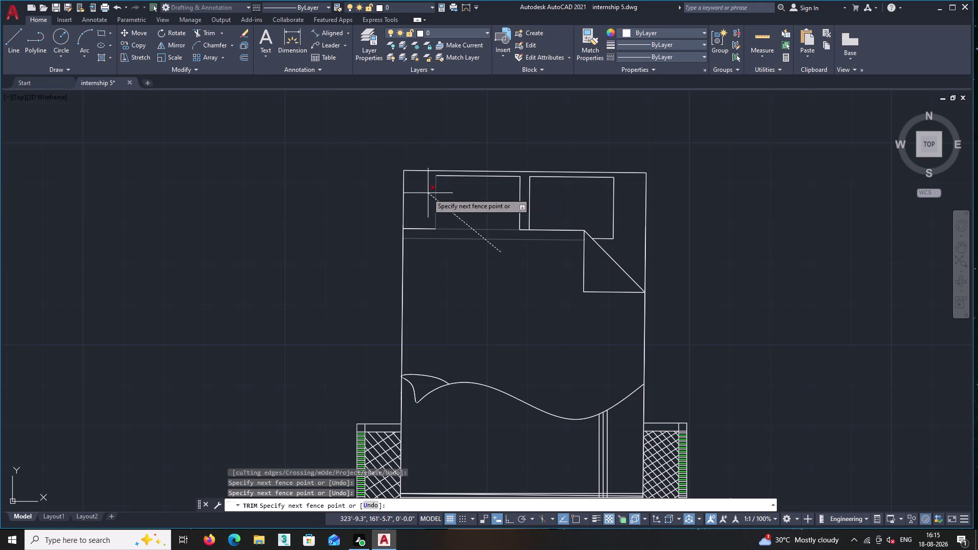
click(427, 193)
click(412, 252)
click(416, 219)
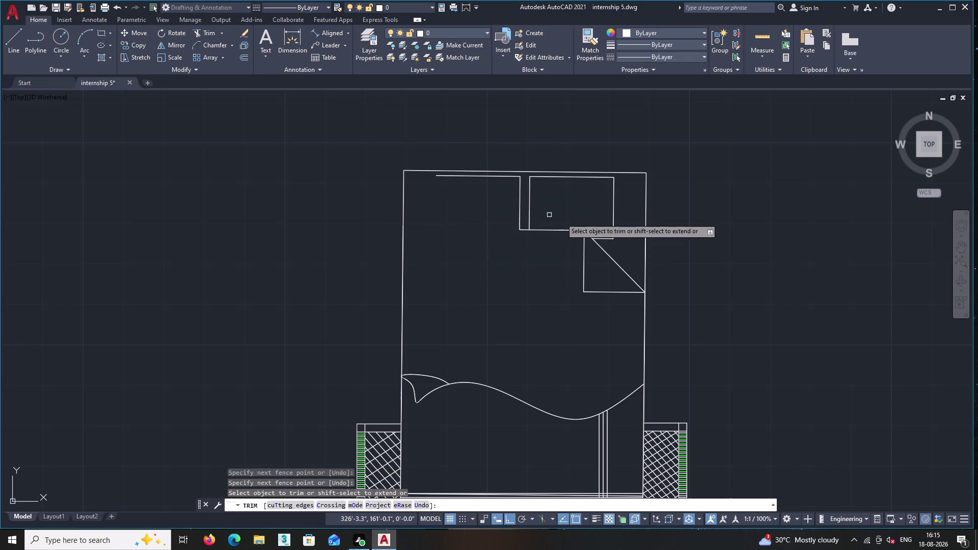
scroll(down, 3)
click(619, 256)
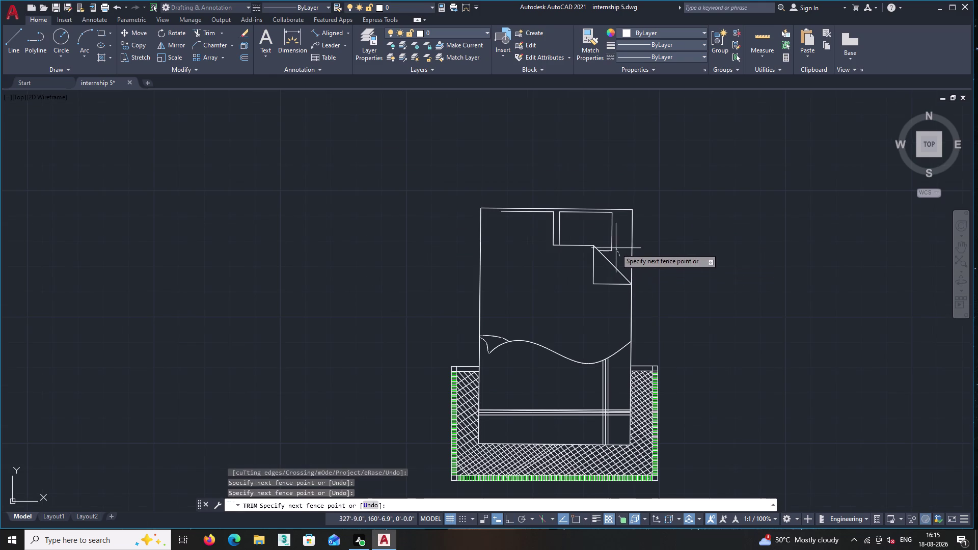
click(524, 218)
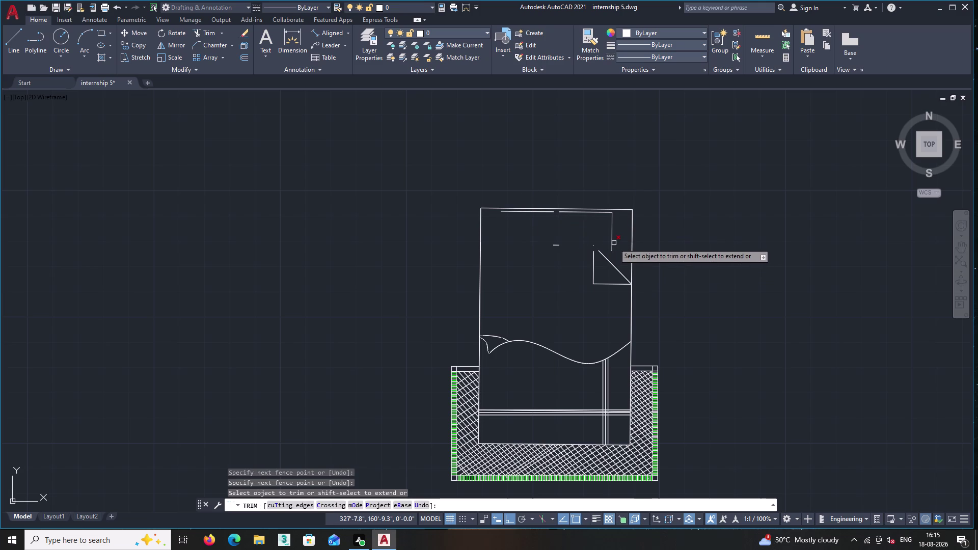
Trim the headboard top lines and the remaining leftover pillow fragments.
double_click(619, 239)
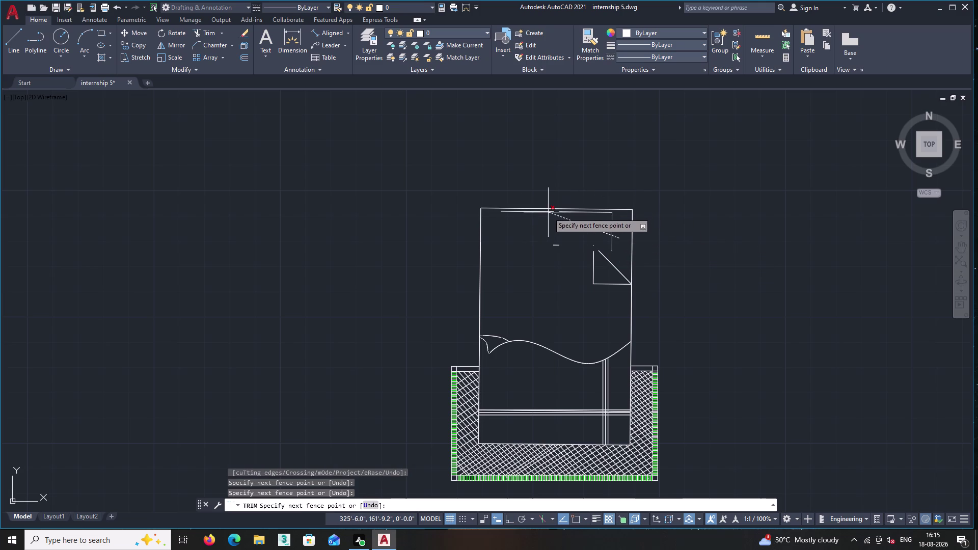
click(539, 192)
click(546, 239)
click(534, 183)
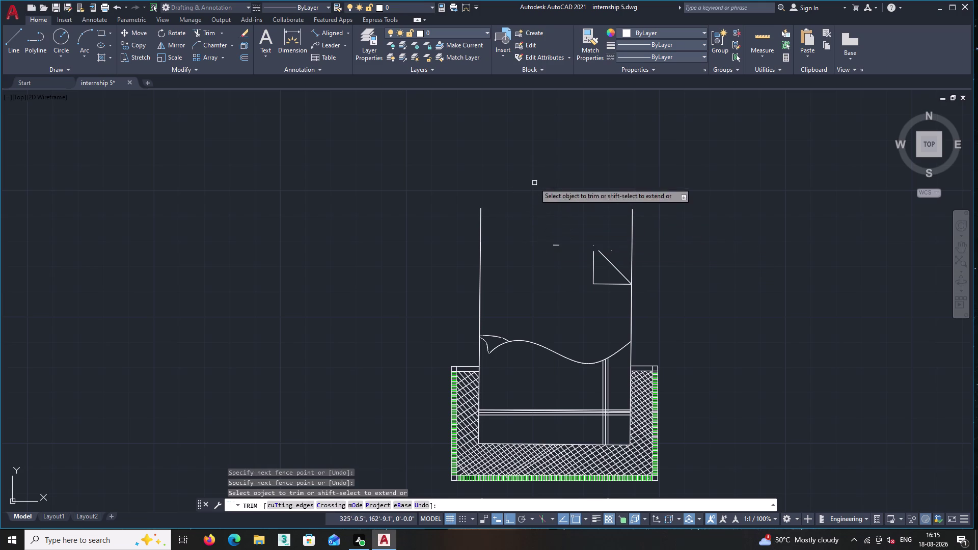
click(565, 247)
click(541, 240)
click(566, 265)
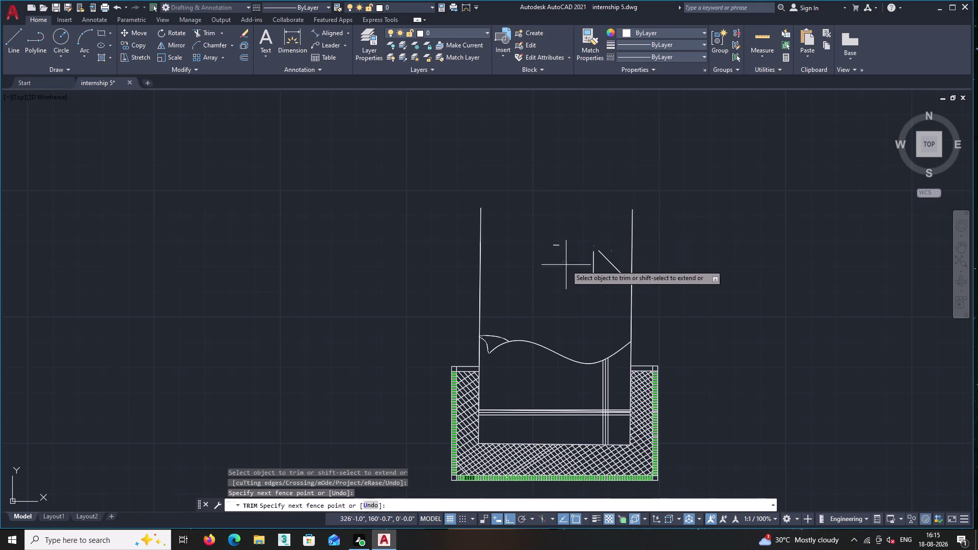
click(471, 227)
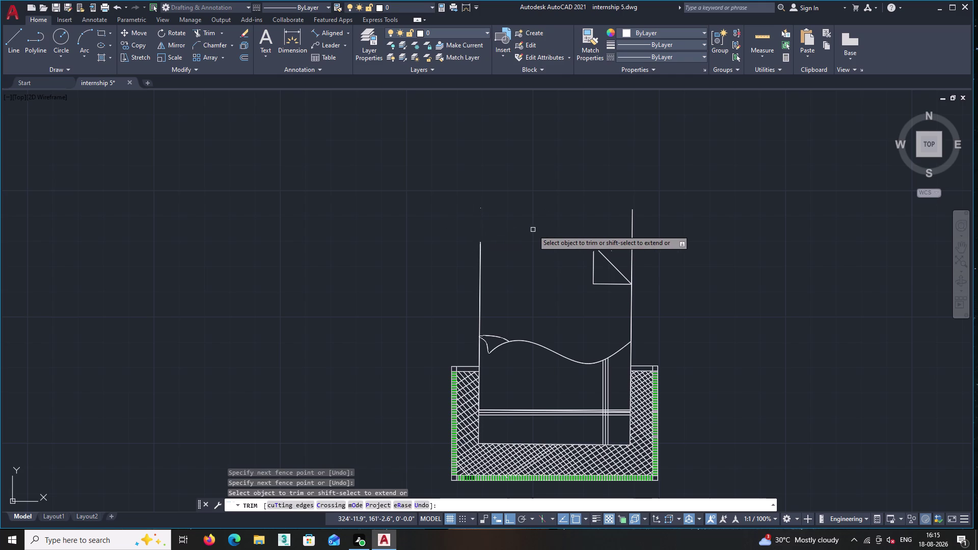
key(Return)
scroll(up, 3)
double_click(573, 257)
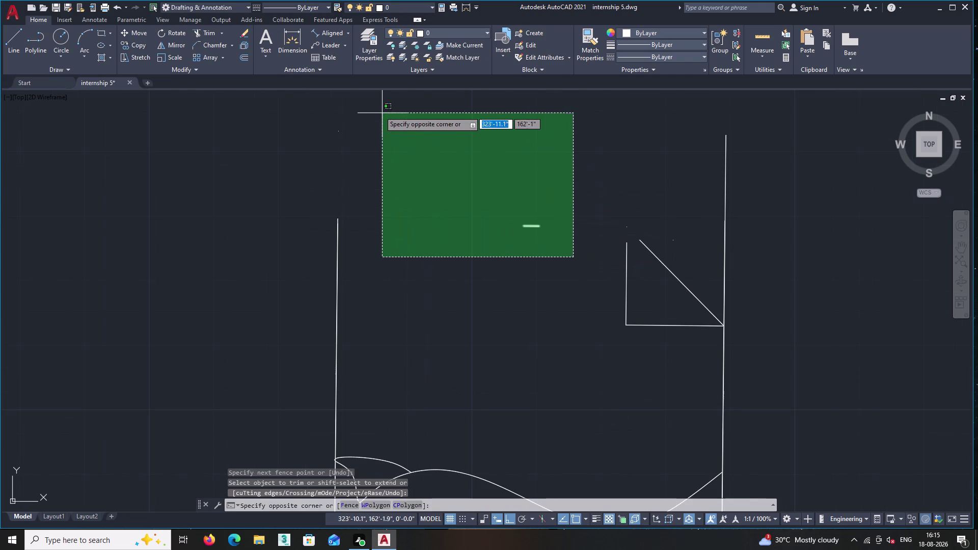
Erase the leftover line fragments and a stray line near the bed's fold.
double_click(374, 111)
key(Delete)
middle_drag(477, 166, 538, 259)
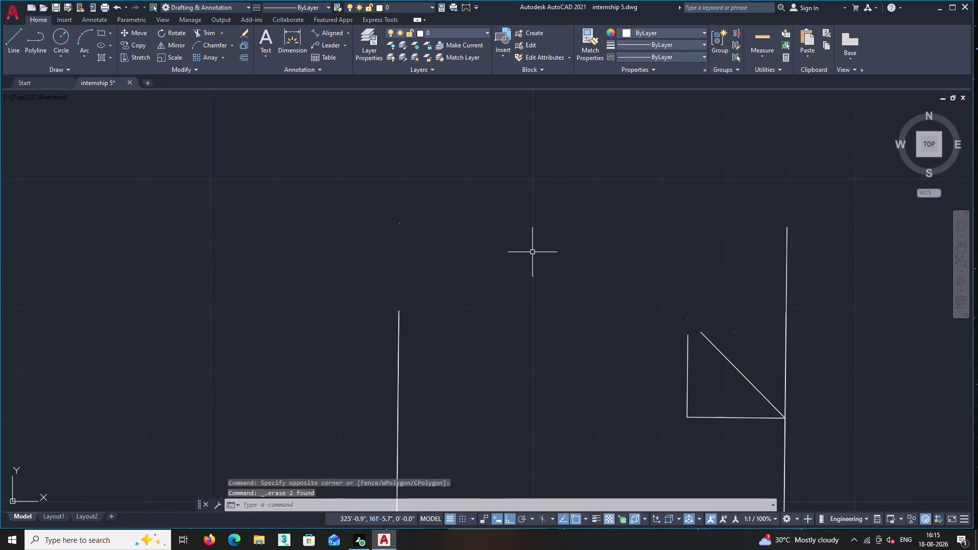
click(456, 246)
click(356, 198)
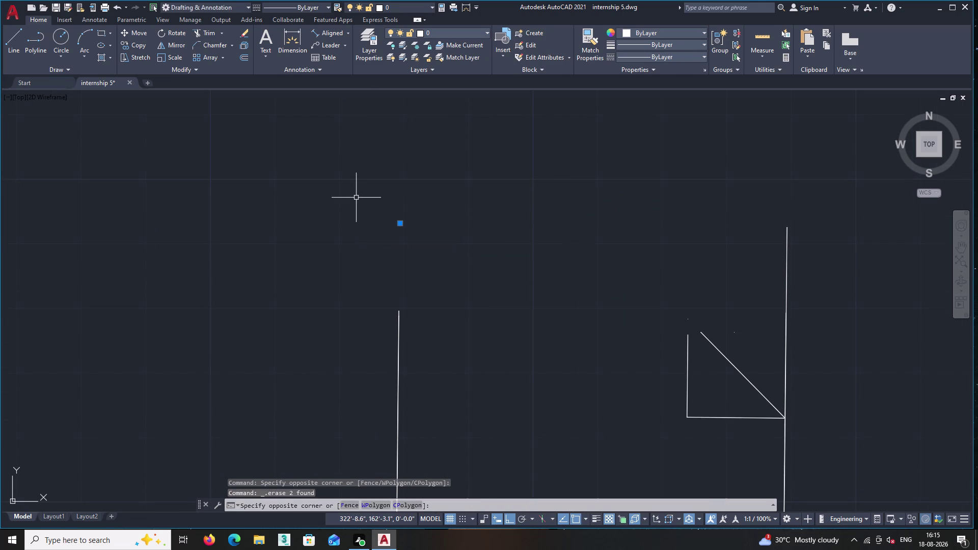
key(Delete)
Erase the remaining stray lines at the folded corner.
scroll(up, 3)
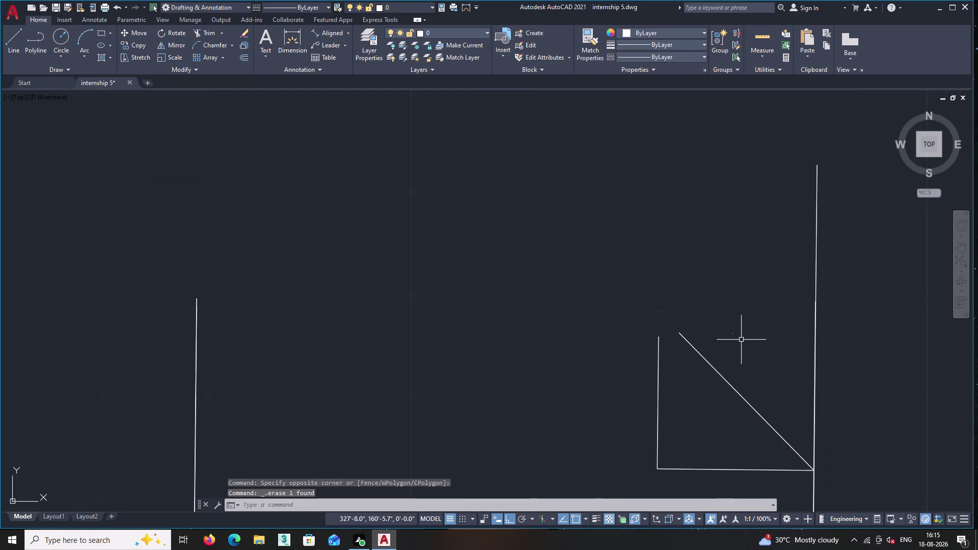
click(741, 341)
click(689, 289)
key(Delete)
click(675, 321)
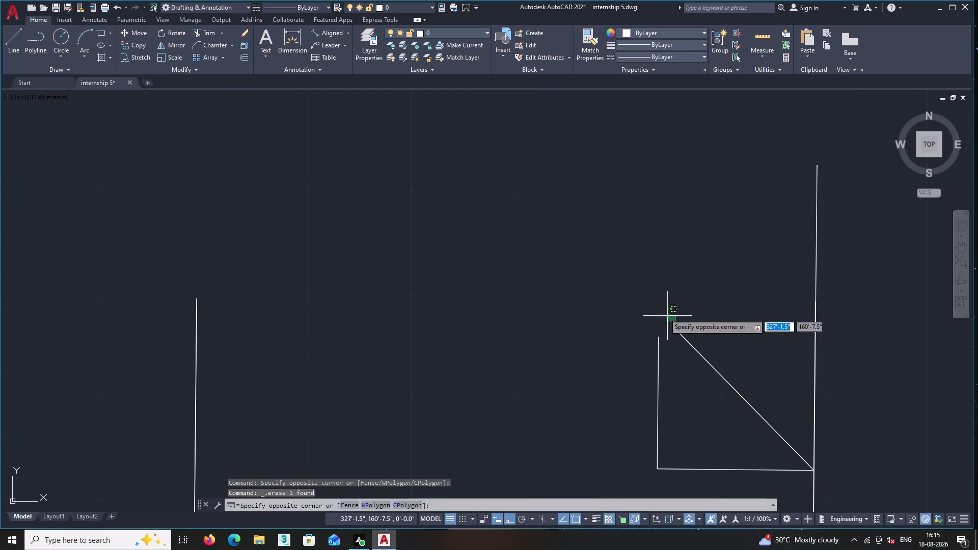
key(Delete)
double_click(633, 295)
key(Delete)
scroll(down, 3)
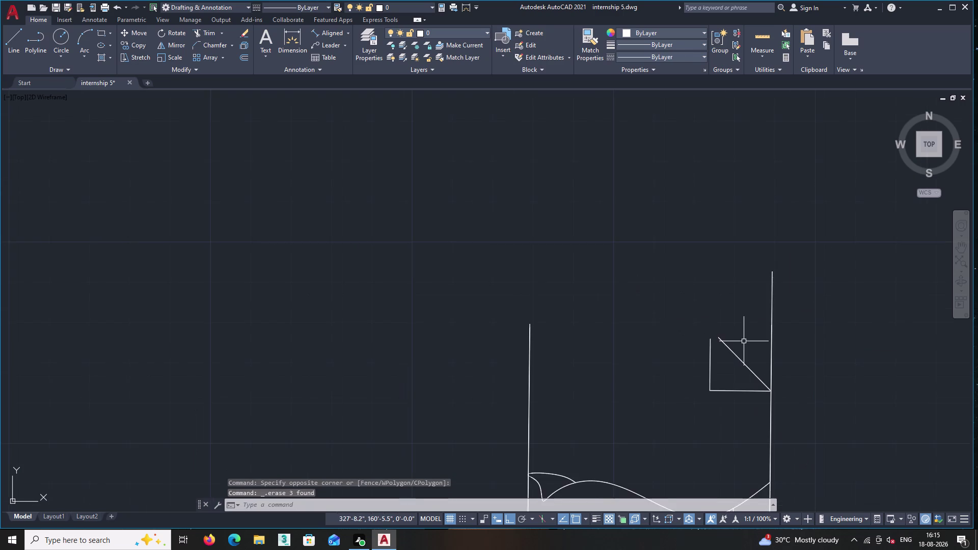
scroll(down, 3)
scroll(down, 3)
Window-select the whole trimmed bed and bring up its right-click menu.
click(813, 456)
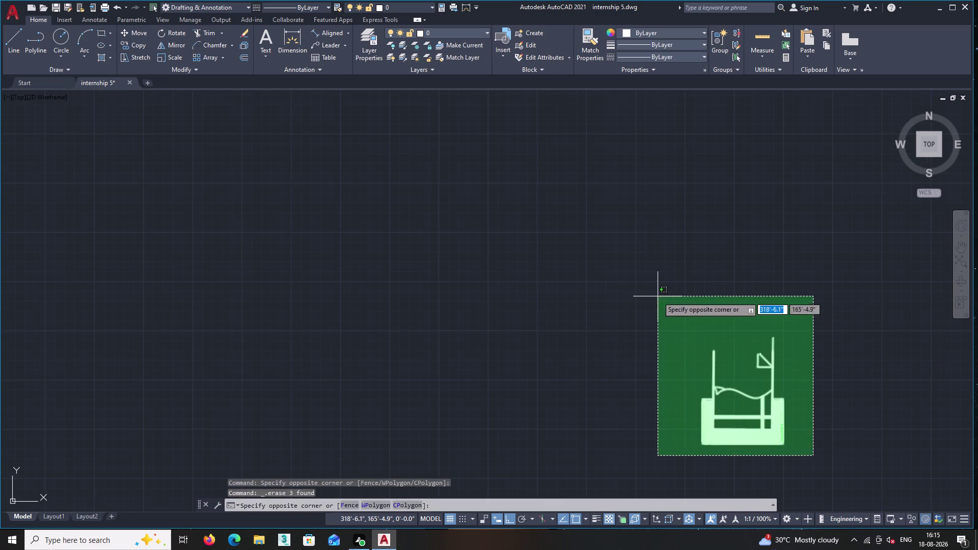
double_click(658, 296)
right_click(661, 256)
Start copying the trimmed bed from a picked base point, panning to the bedroom.
click(735, 340)
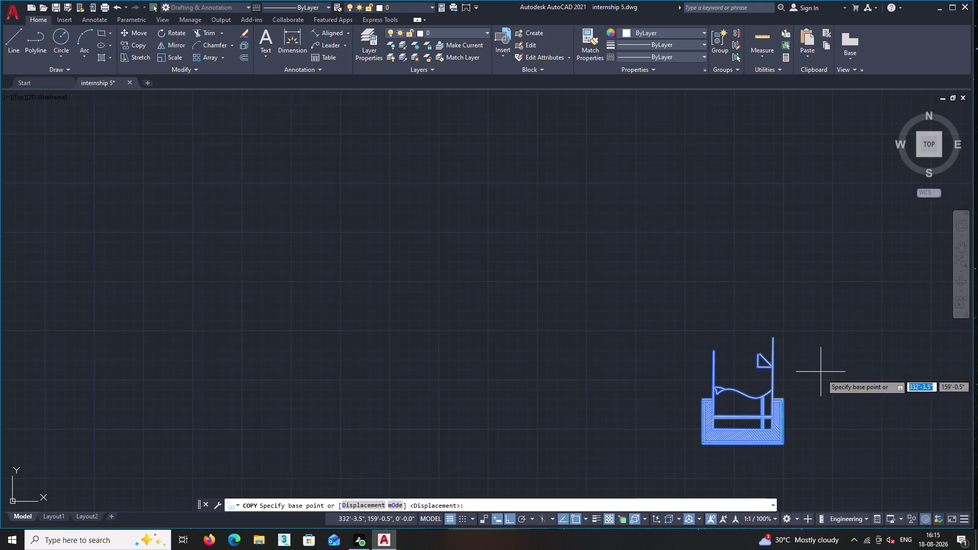
scroll(up, 3)
double_click(716, 353)
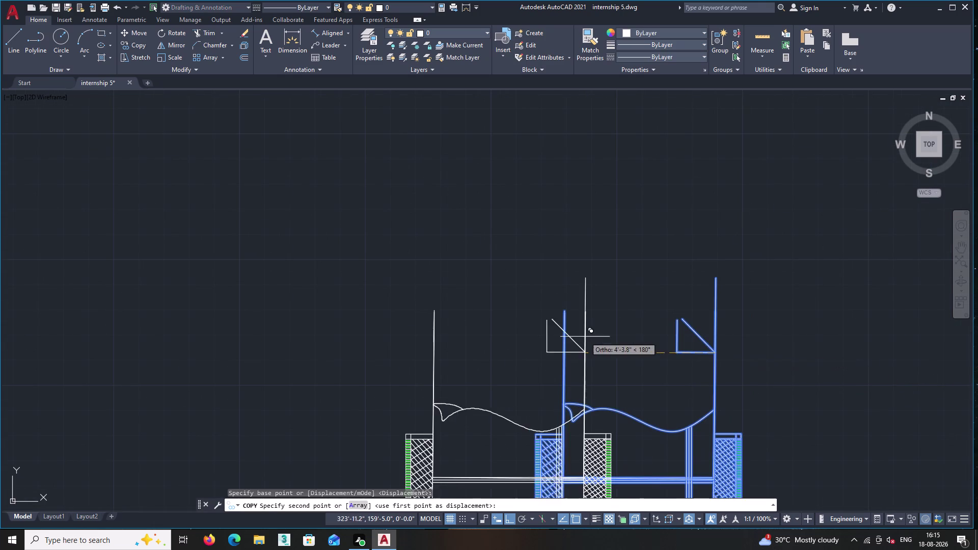
middle_drag(583, 337, 977, 292)
scroll(down, 3)
scroll(down, 3)
scroll(down, 3)
middle_drag(627, 240, 754, 258)
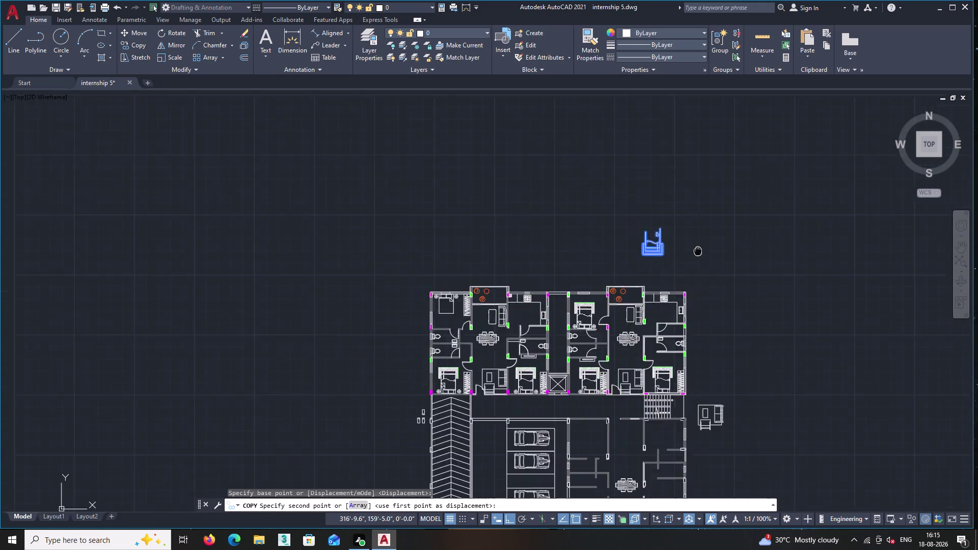
middle_drag(754, 258, 759, 259)
With Ortho off, place the copy at the bedroom bed's folded corner.
key(F8)
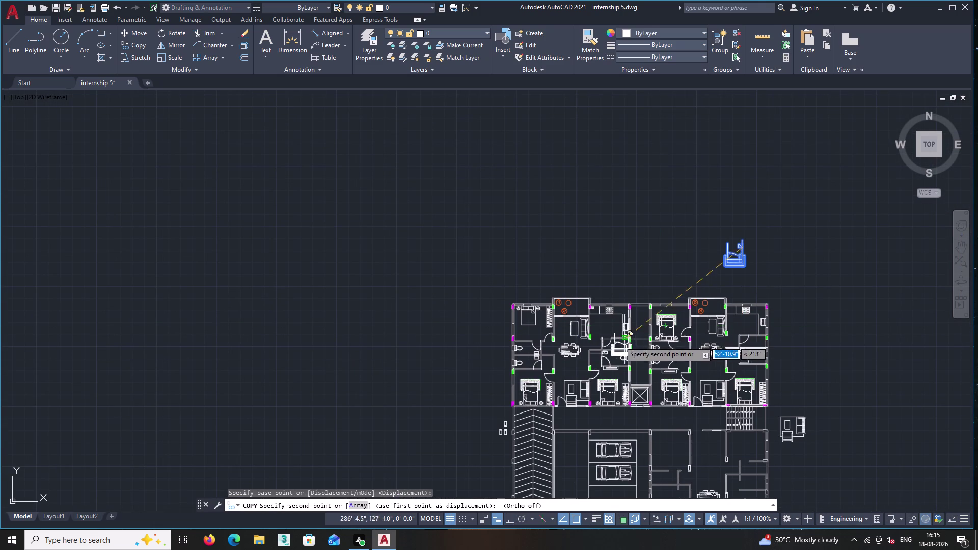
scroll(up, 3)
scroll(up, 3)
scroll(up, 3)
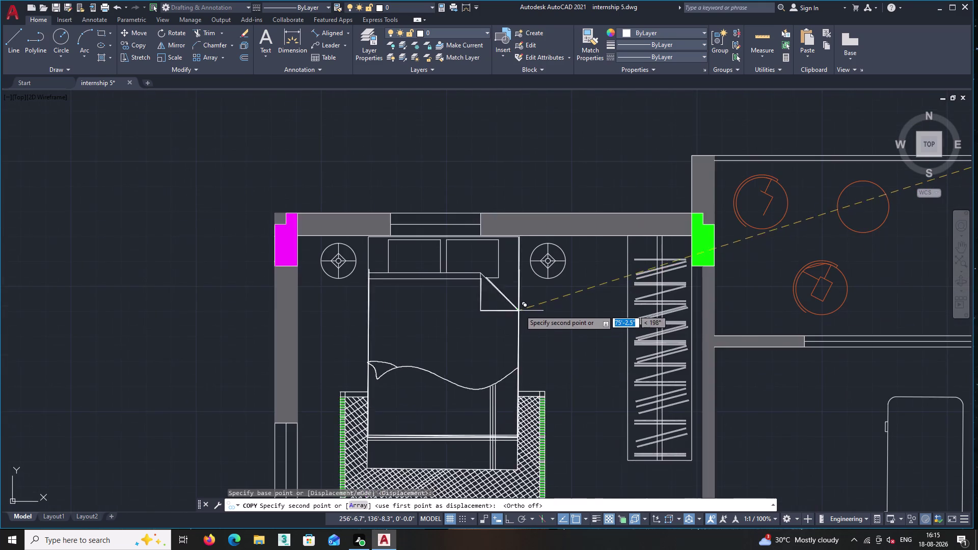
scroll(up, 3)
scroll(up, 3)
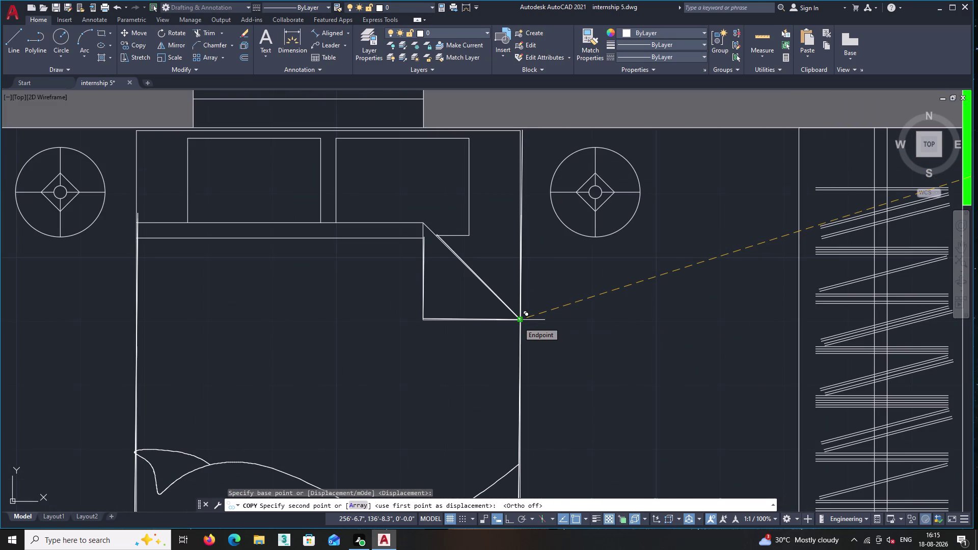
scroll(up, 3)
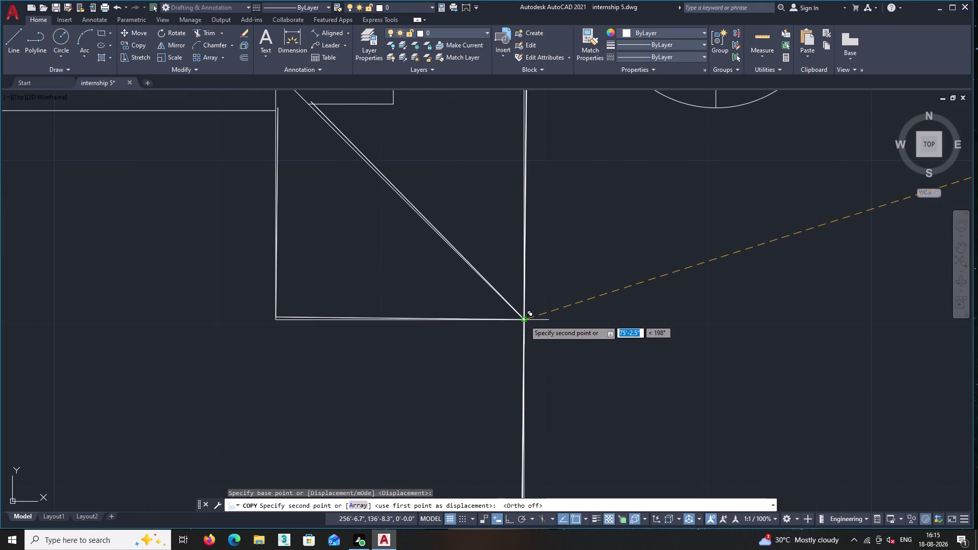
double_click(524, 319)
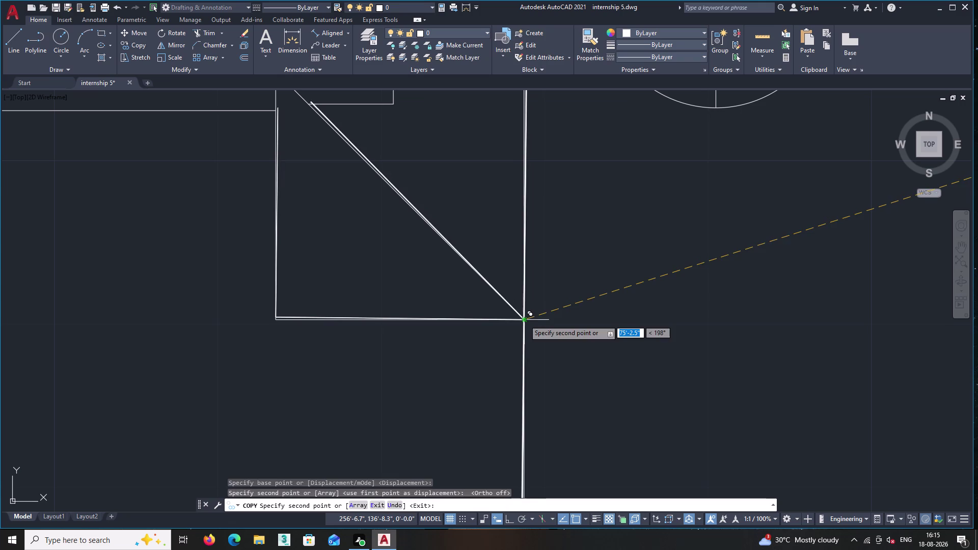
key(Escape)
scroll(down, 3)
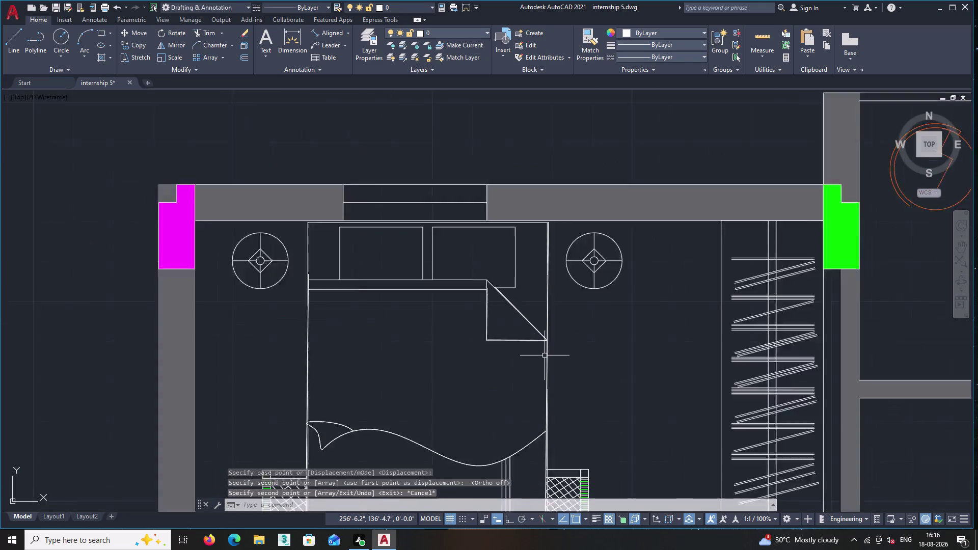
Zoom to the bed's folded corner and erase the two doubled diagonal lines.
scroll(down, 3)
scroll(down, 3)
middle_drag(536, 375, 533, 305)
scroll(up, 3)
scroll(up, 3)
middle_drag(543, 282, 455, 362)
scroll(up, 3)
scroll(up, 3)
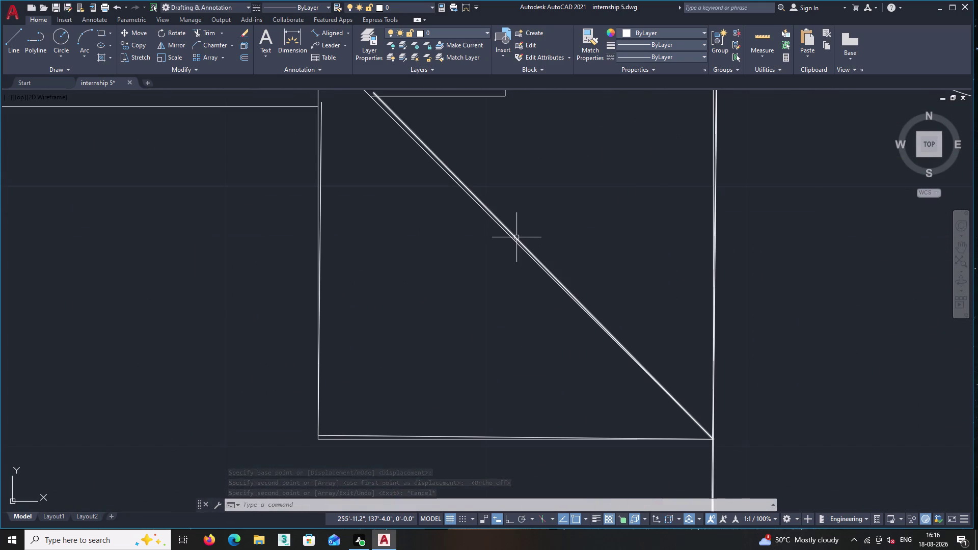
click(517, 237)
key(Delete)
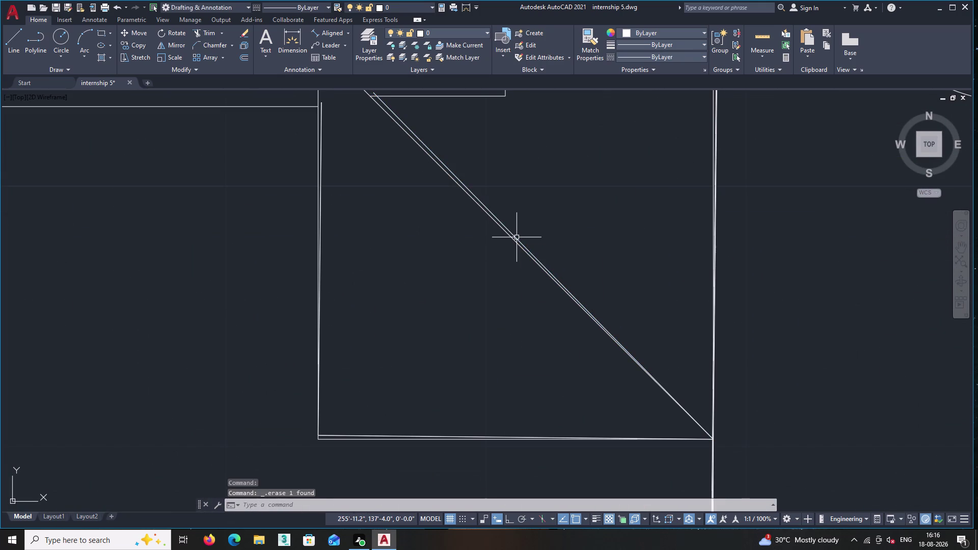
click(517, 238)
key(Delete)
Erase the duplicate bottom edge of the bed's fold.
scroll(down, 3)
scroll(down, 3)
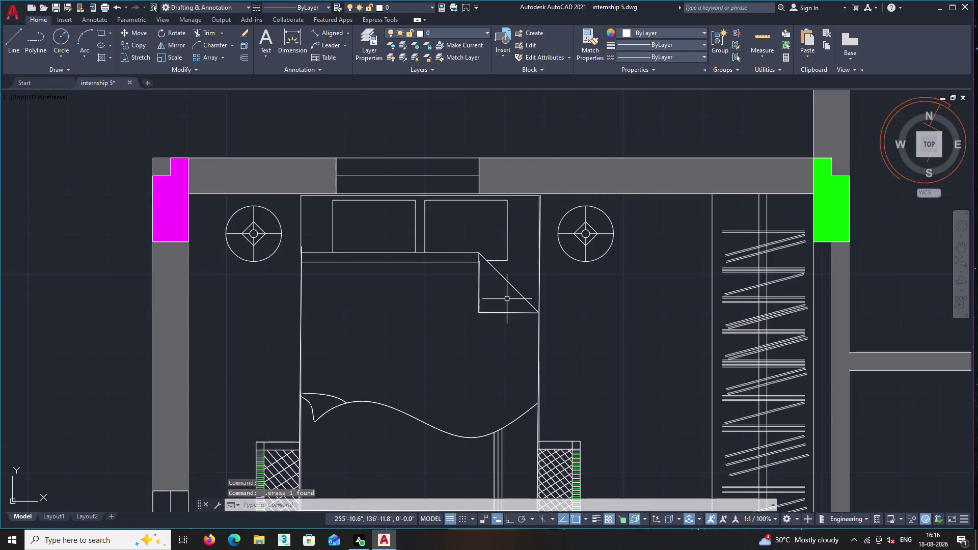
scroll(down, 3)
scroll(up, 3)
scroll(up, 3)
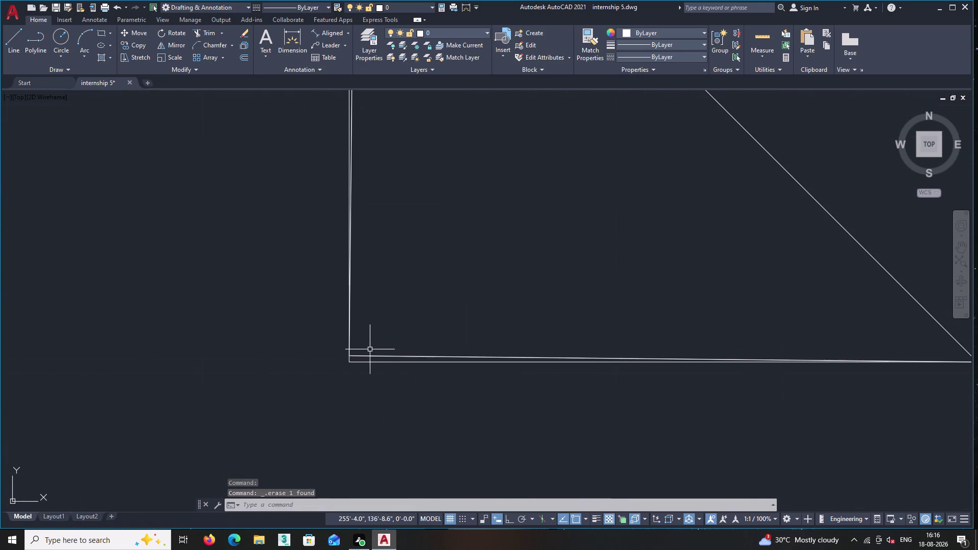
click(373, 363)
key(Delete)
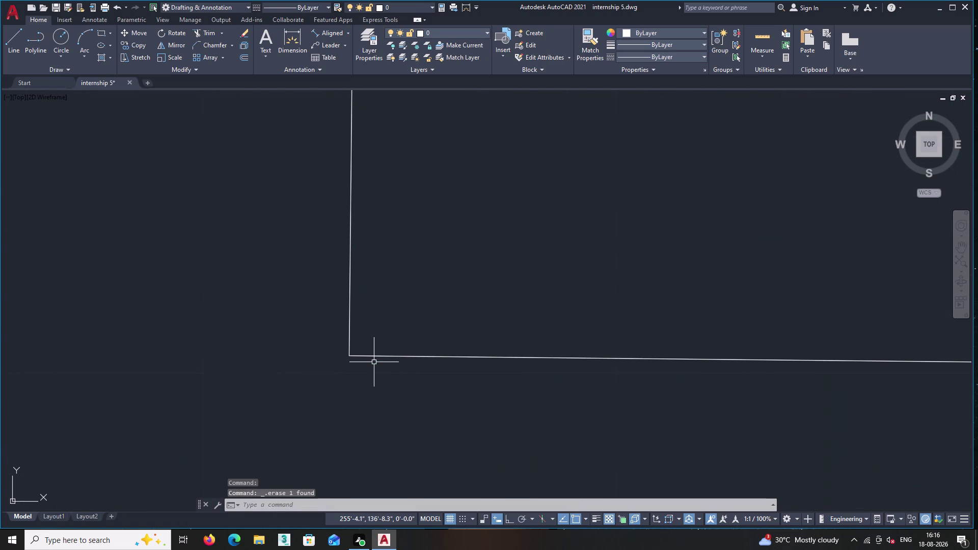
Window-select the two remaining lines at the fold corner and erase them.
scroll(down, 3)
scroll(down, 3)
scroll(down, 3)
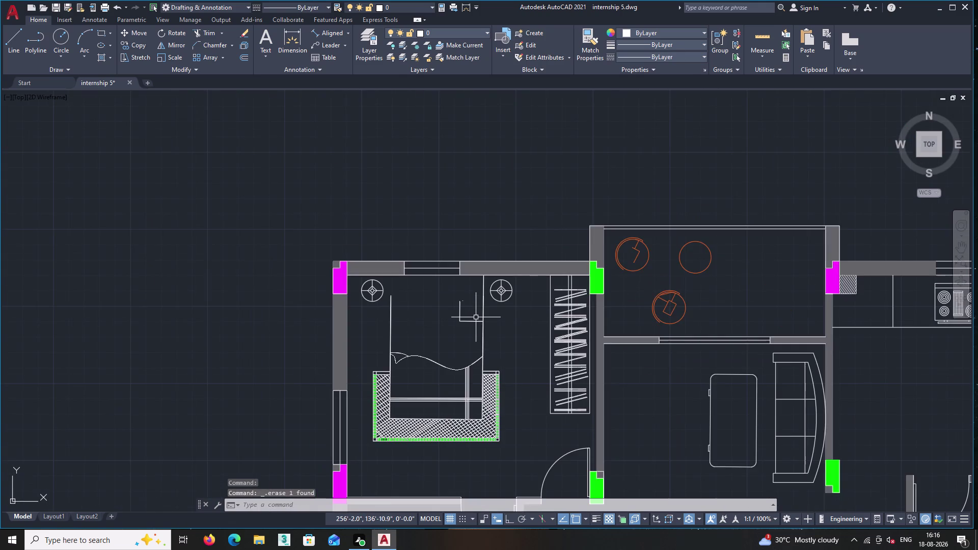
scroll(up, 3)
scroll(down, 3)
scroll(up, 3)
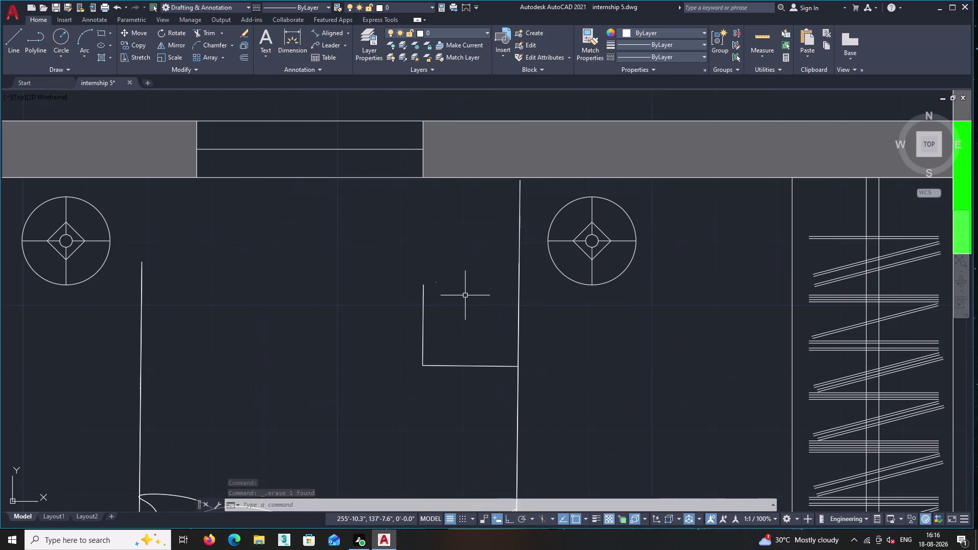
click(447, 292)
click(426, 265)
key(Delete)
scroll(down, 3)
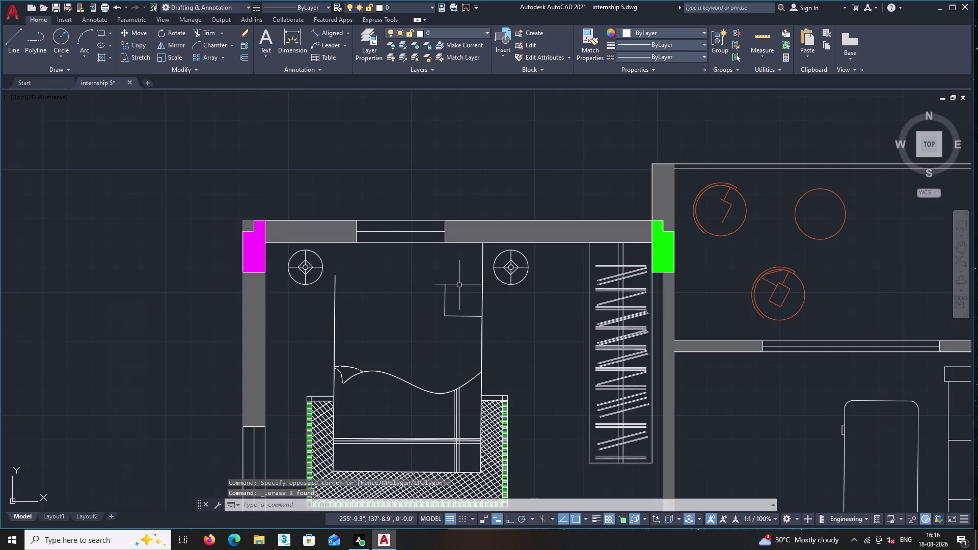
Undo the last four actions to restore the erased fold lines.
key(ctrl+z)
key(ctrl+z)
key(ctrl+z)
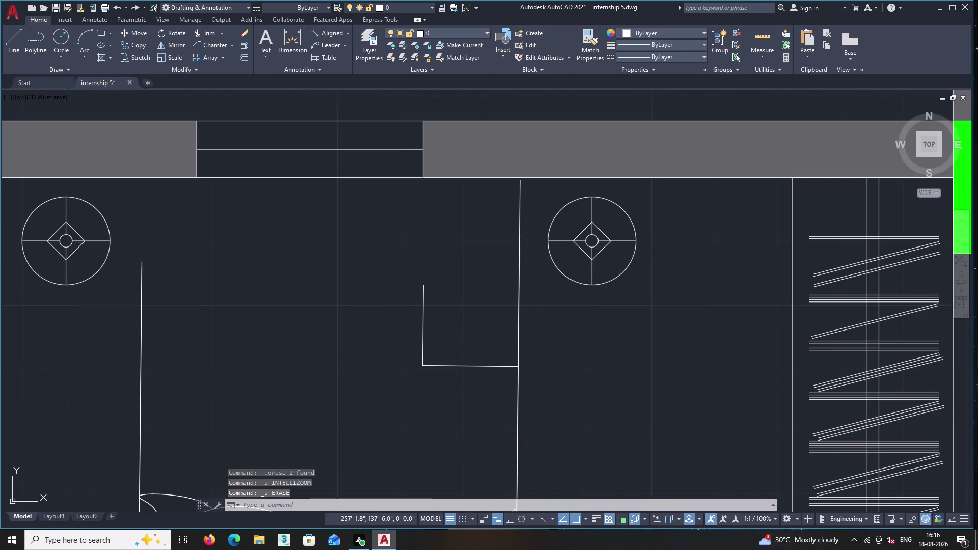
key(ctrl+z)
scroll(down, 3)
scroll(down, 3)
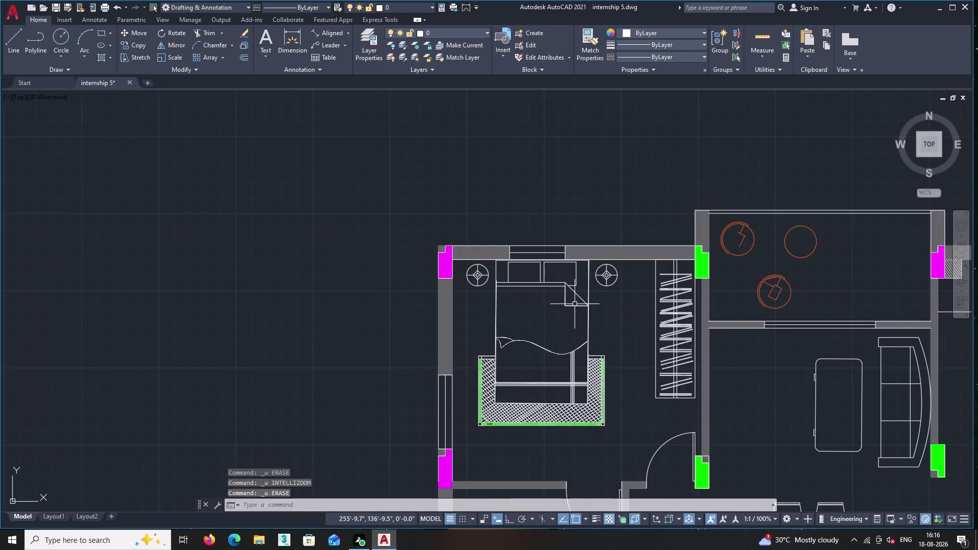
Erase the doubled vertical line at the bed, removing both overlapping copies.
scroll(up, 3)
scroll(up, 3)
scroll(up, 3)
scroll(up, 3)
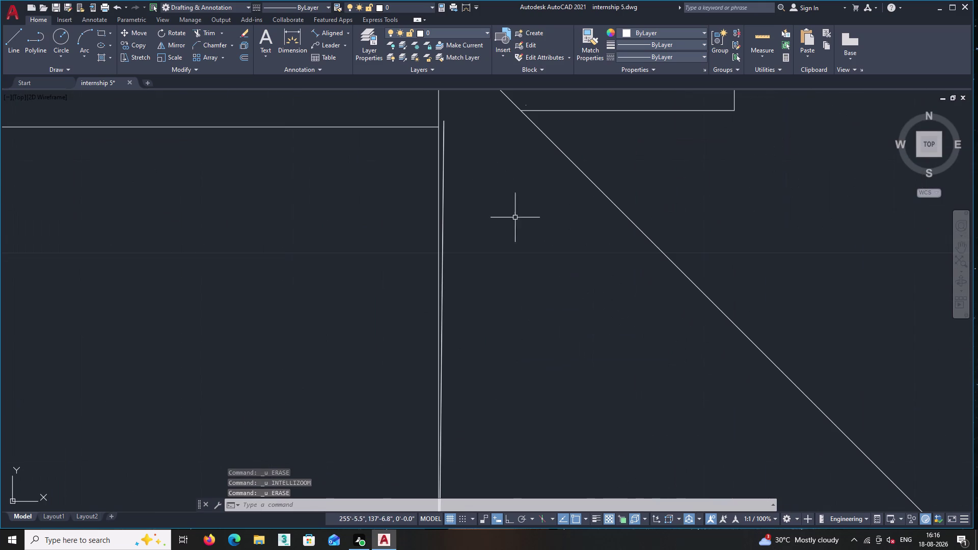
click(442, 201)
key(Delete)
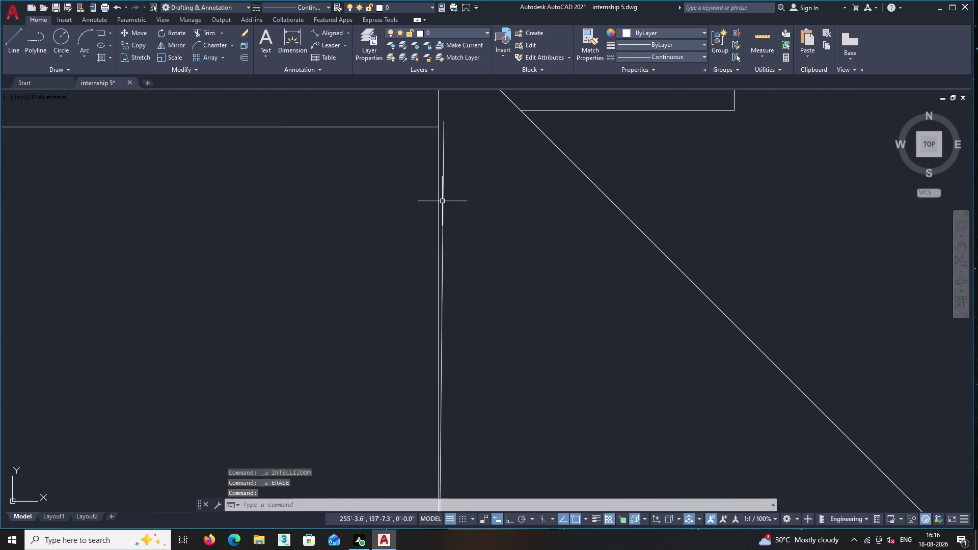
click(442, 201)
key(Delete)
Erase the duplicate bottom edge line of the bed's fold.
scroll(down, 3)
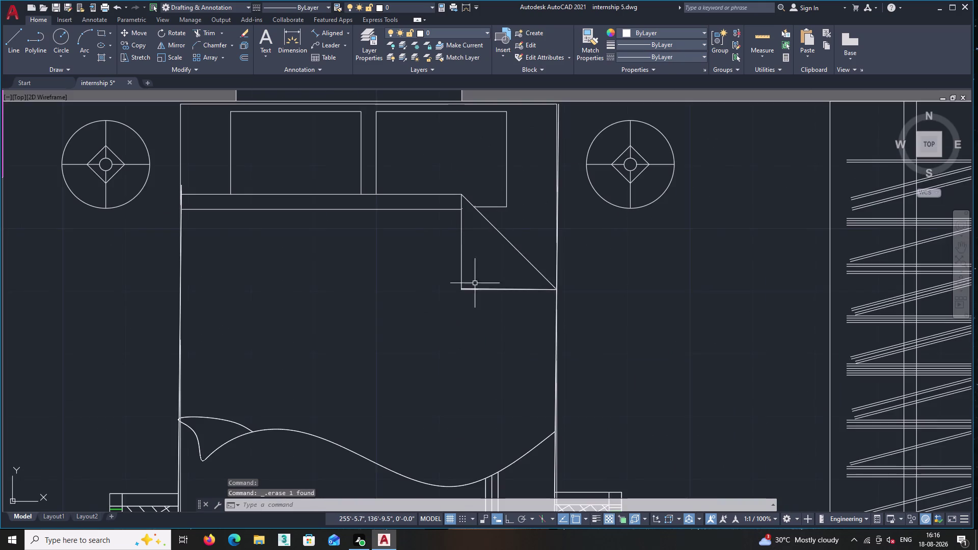
scroll(up, 3)
middle_drag(484, 250, 484, 251)
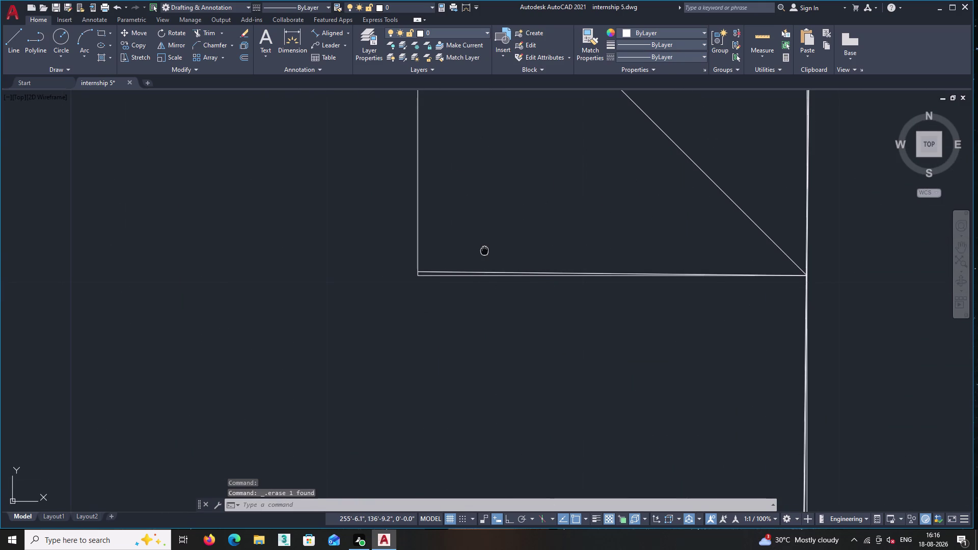
middle_drag(484, 251, 464, 262)
scroll(up, 3)
click(446, 289)
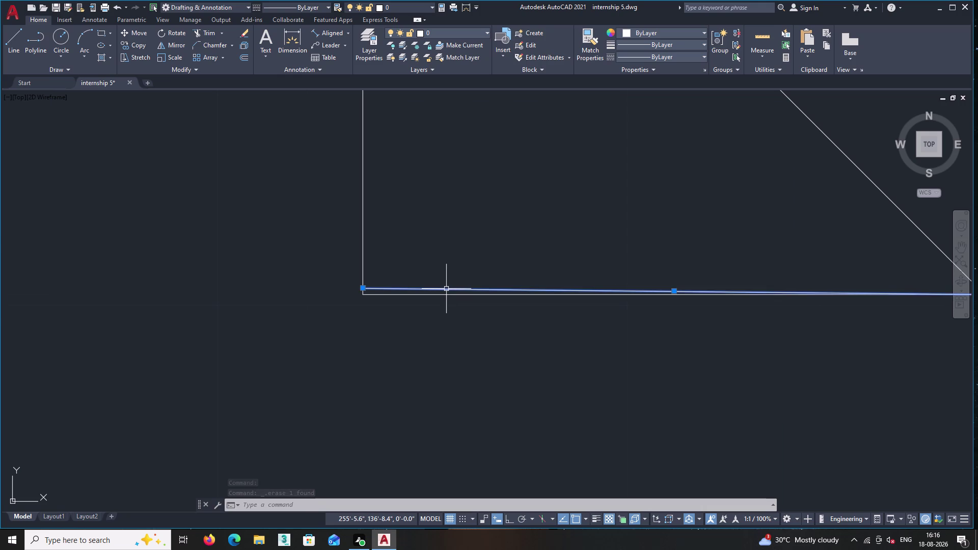
key(Delete)
double_click(448, 287)
key(Delete)
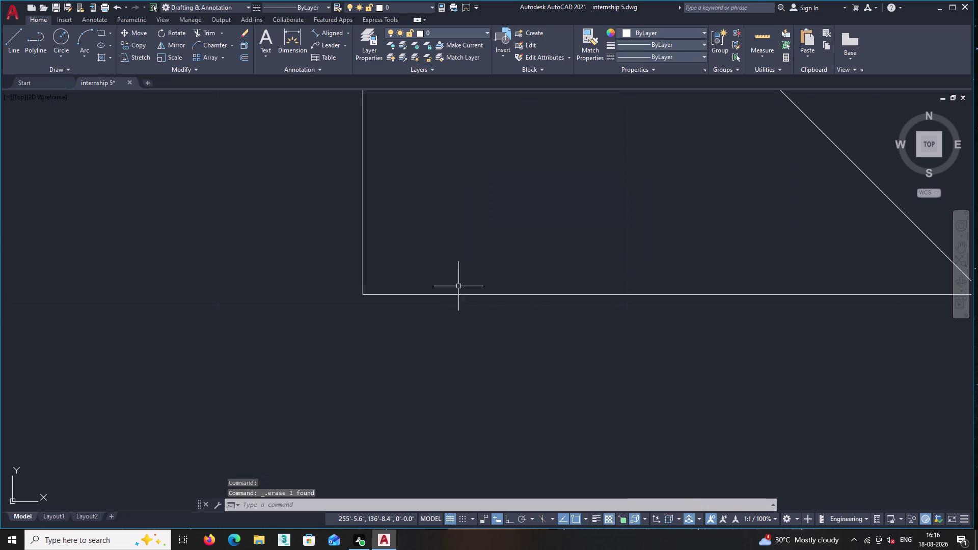
Window-select two sets of stray lines near the fold and delete them.
scroll(down, 3)
scroll(down, 3)
scroll(down, 3)
scroll(up, 3)
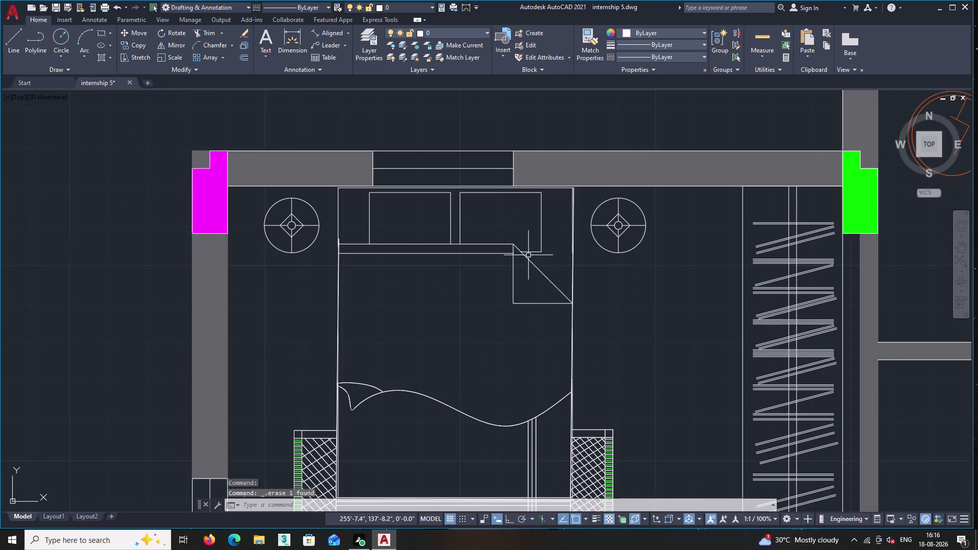
scroll(up, 3)
scroll(up, 3)
click(507, 295)
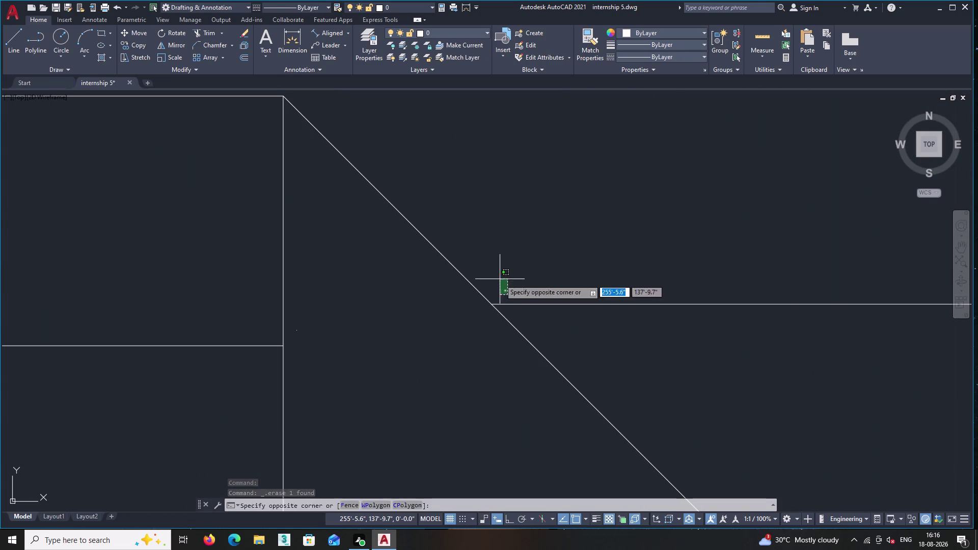
click(500, 279)
click(301, 348)
click(295, 318)
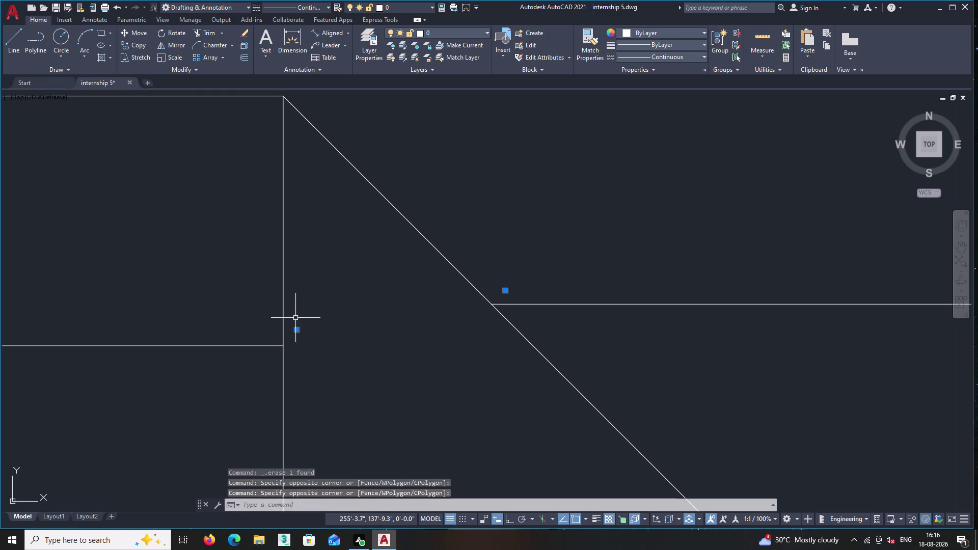
key(Delete)
middle_click(367, 324)
Bring the hatched corner beside the bed into view and dismiss the block-editing prompt.
scroll(down, 3)
scroll(down, 3)
scroll(down, 3)
scroll(down, 3)
scroll(up, 3)
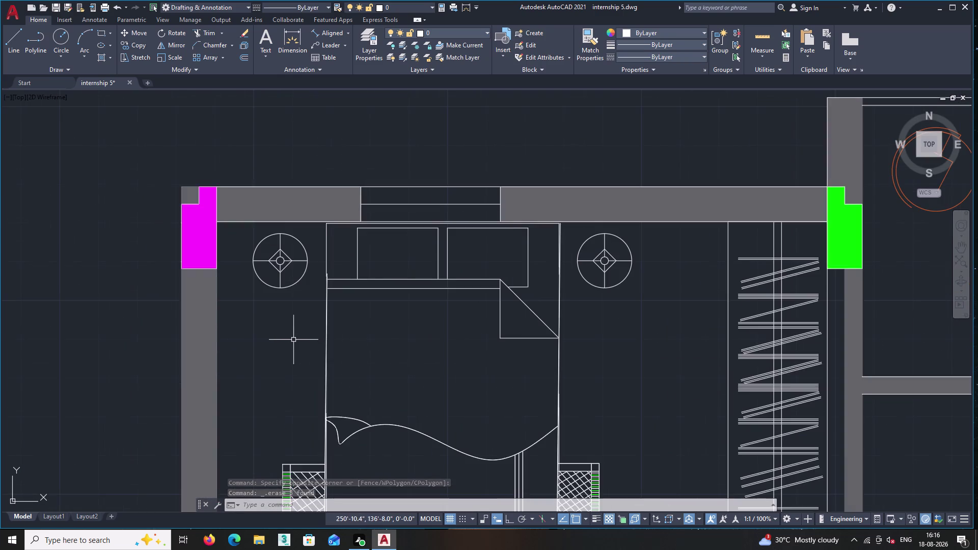
scroll(up, 3)
middle_drag(331, 366, 386, 287)
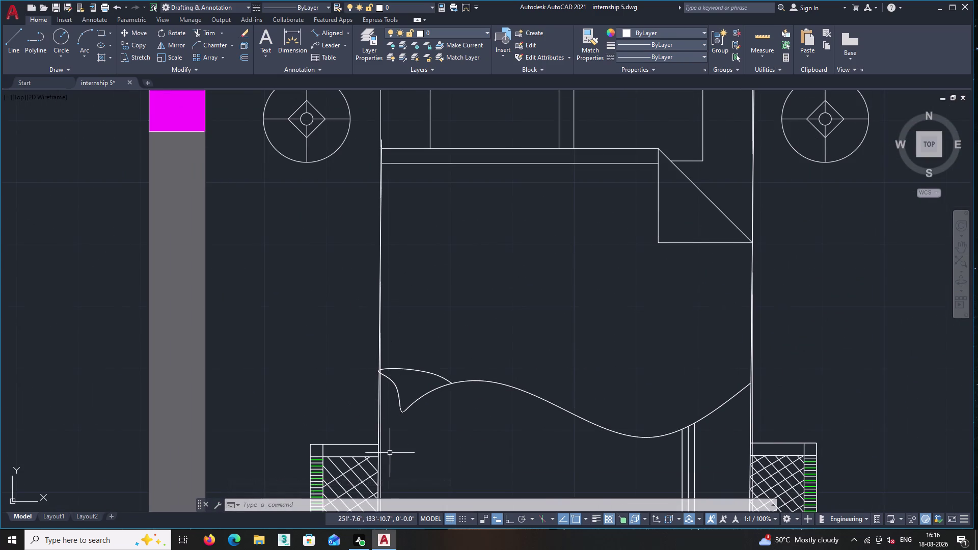
middle_drag(391, 452, 359, 294)
scroll(up, 3)
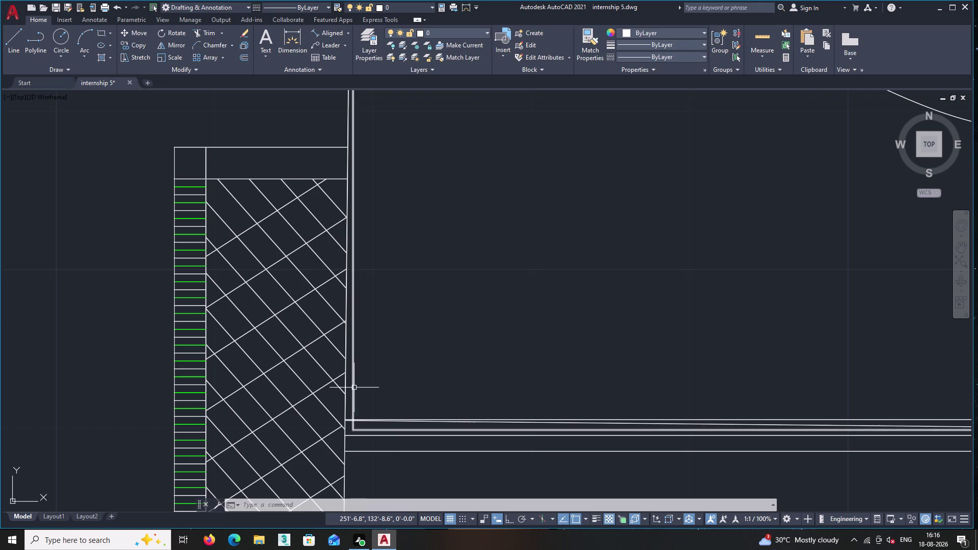
double_click(354, 388)
key(Delete)
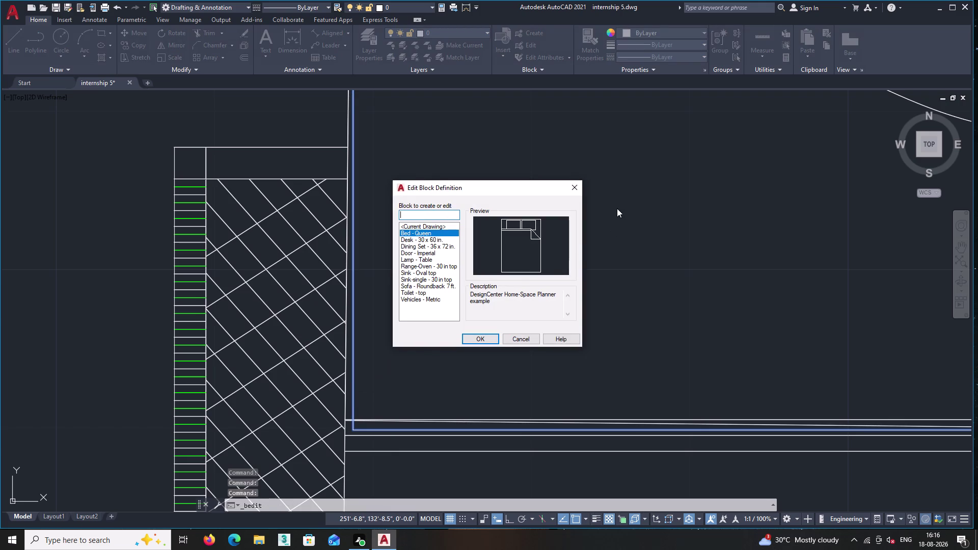
click(575, 186)
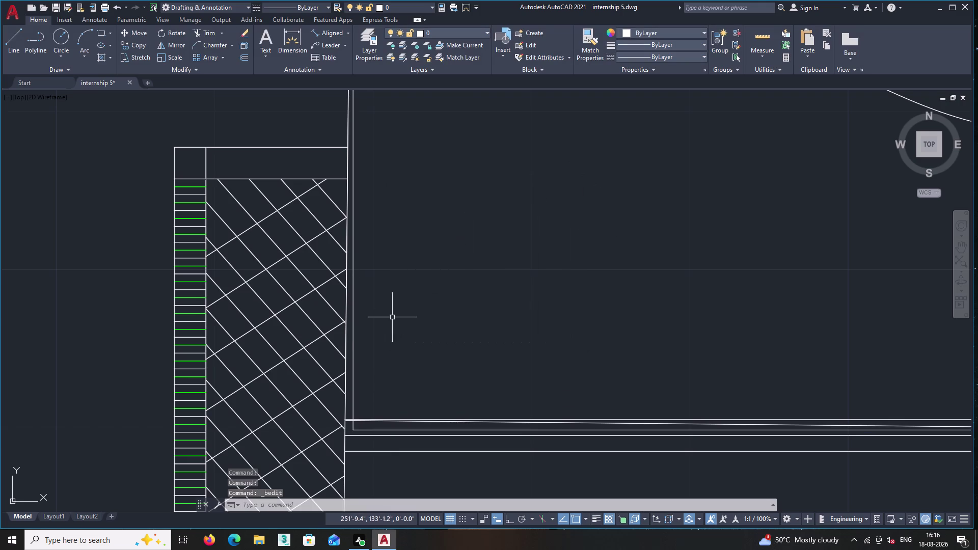
Delete the stray short line and the overlapping horizontal lines at the hatched border.
click(353, 377)
key(Delete)
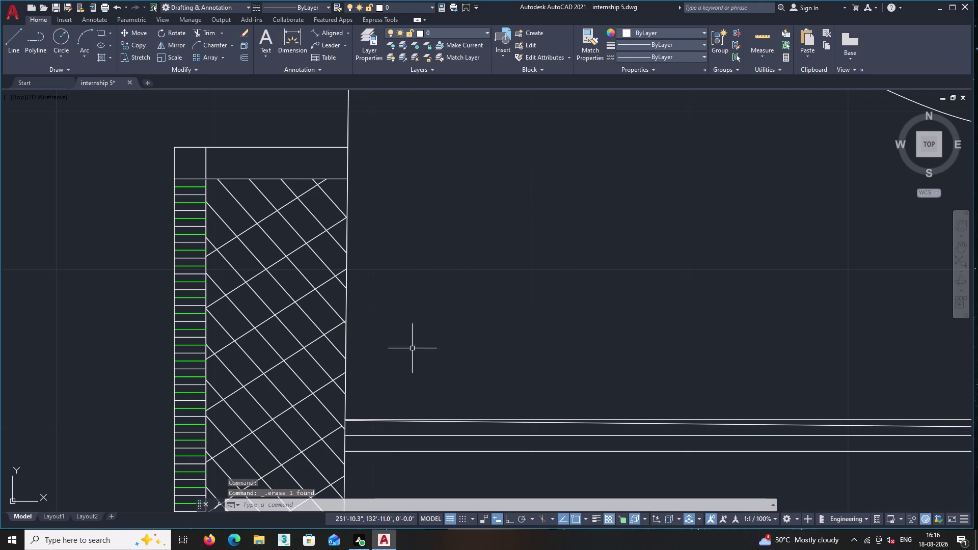
scroll(down, 3)
scroll(up, 3)
scroll(up, 3)
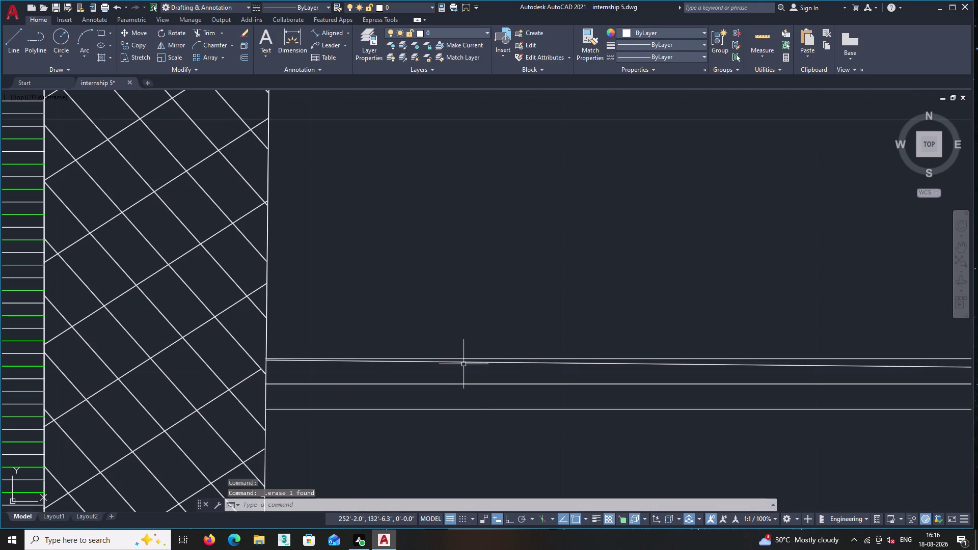
click(464, 361)
key(Delete)
click(464, 362)
key(Delete)
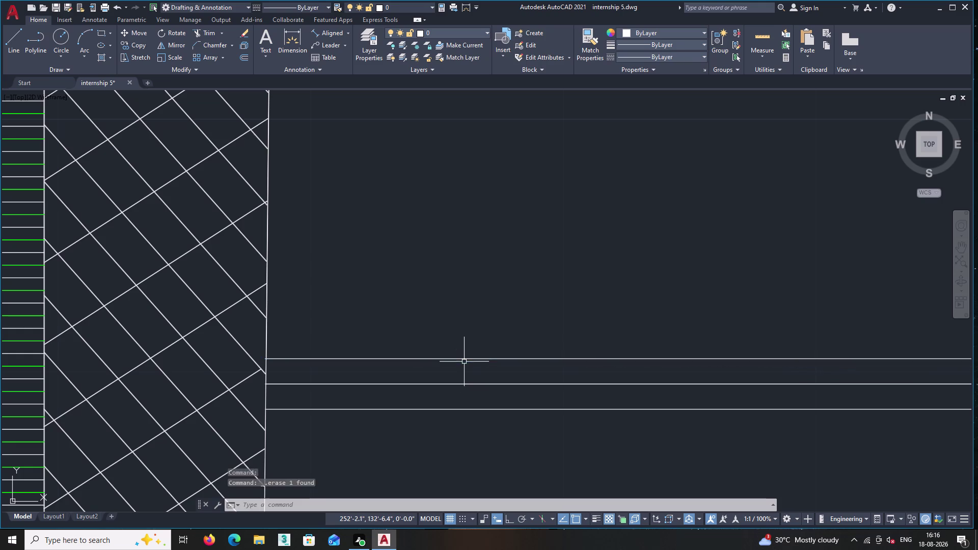
Zoom out to view the whole bed within the bedroom.
scroll(down, 3)
middle_drag(540, 286, 344, 249)
scroll(down, 3)
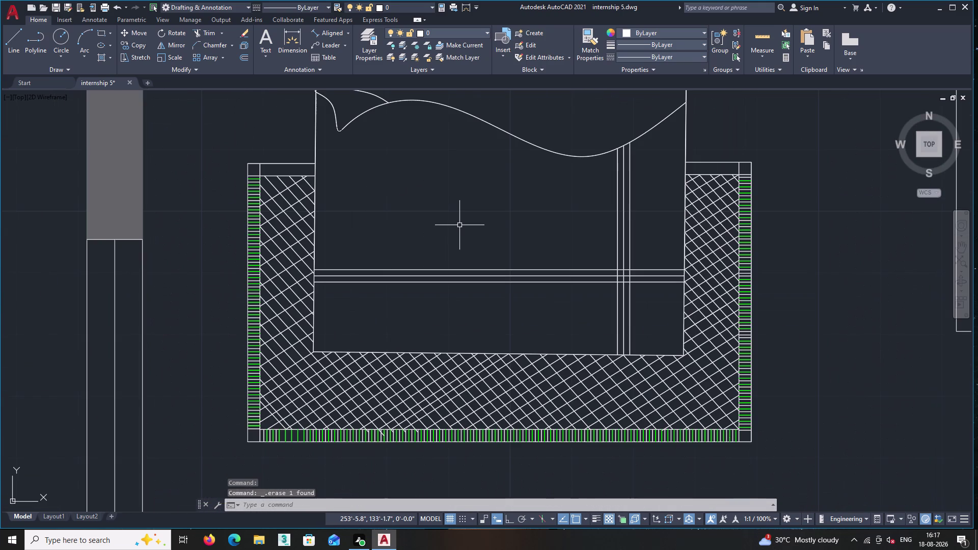
middle_drag(457, 225, 436, 348)
scroll(down, 3)
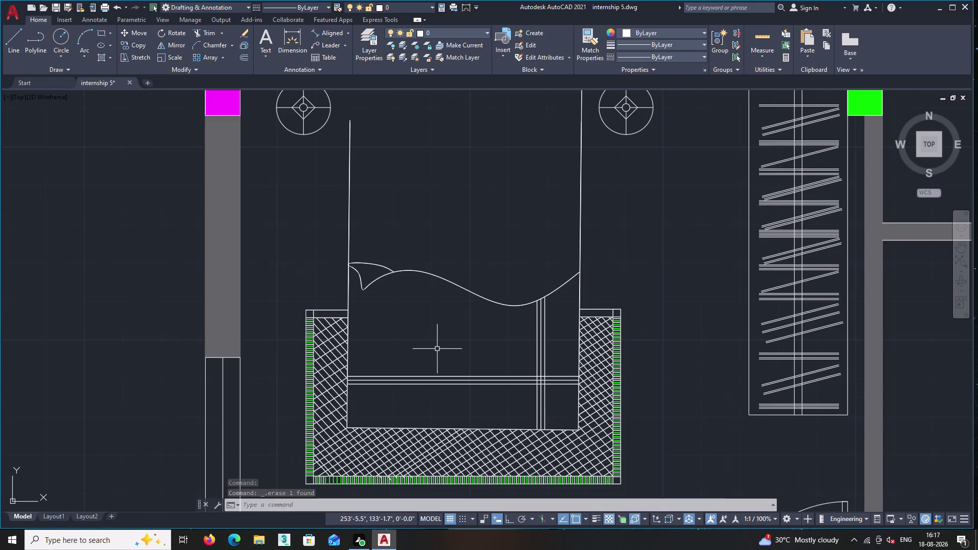
scroll(down, 3)
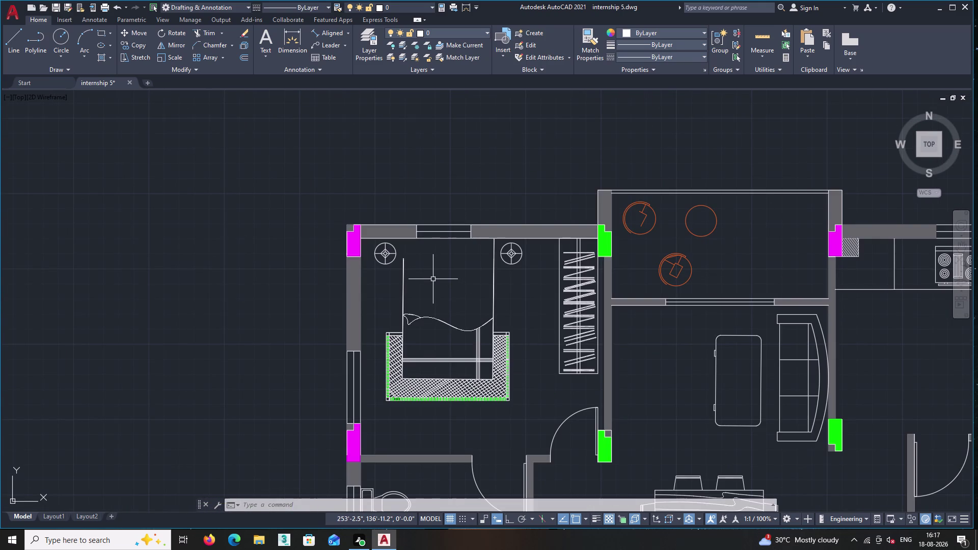
Undo seven earlier steps, reverting the block edit and previous deletions.
key(ctrl+z)
key(ctrl+z)
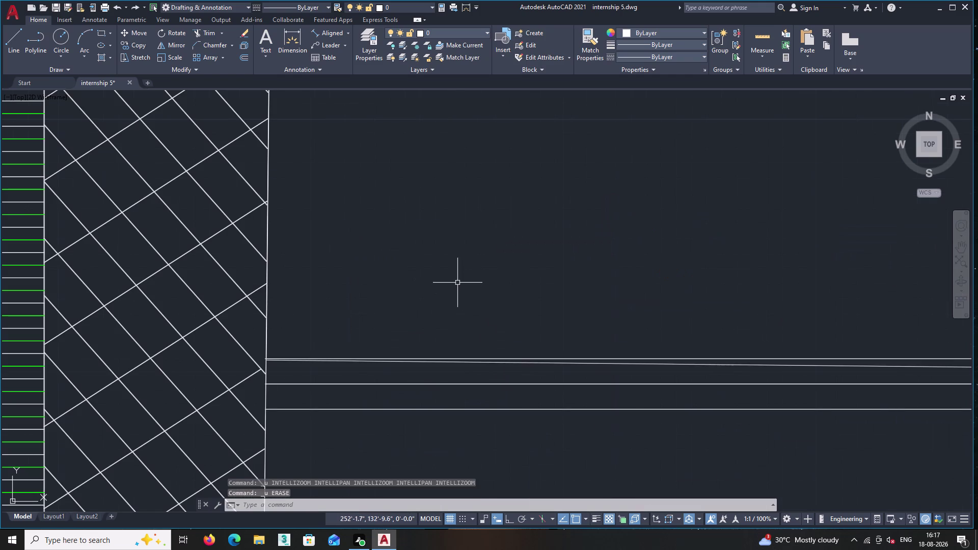
key(ctrl+z)
scroll(down, 3)
scroll(down, 3)
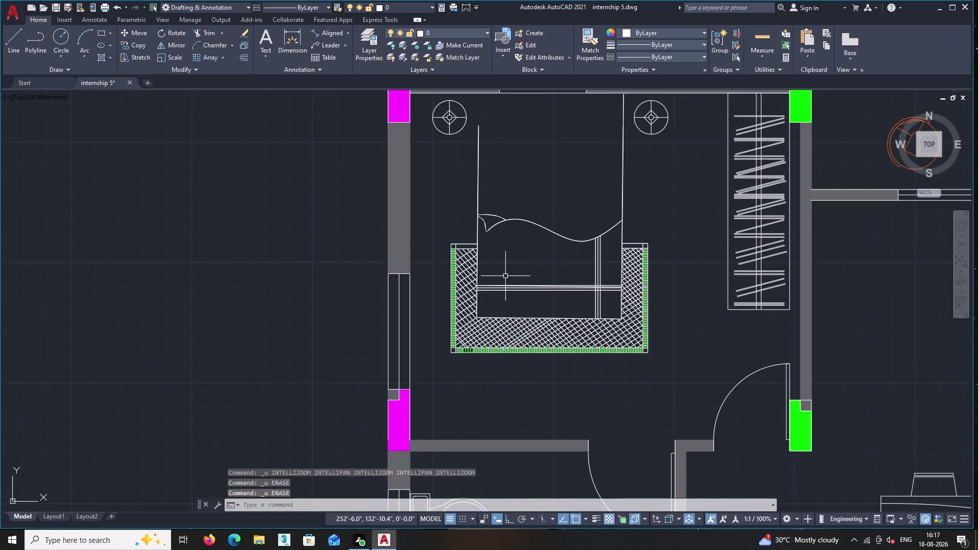
key(ctrl+z)
key(ctrl+z)
key(ctrl+z)
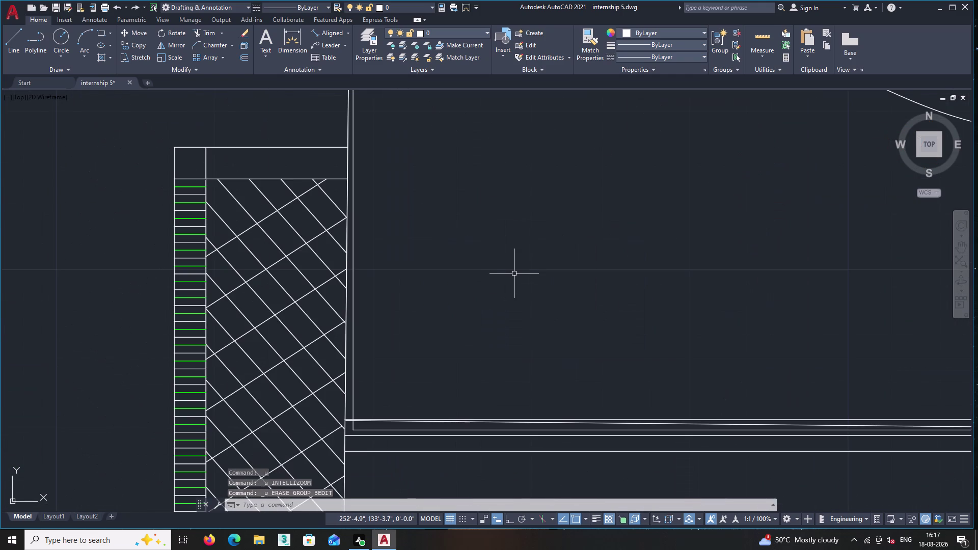
key(ctrl+z)
Zoom to the bed's left side and erase the duplicate line there.
scroll(down, 3)
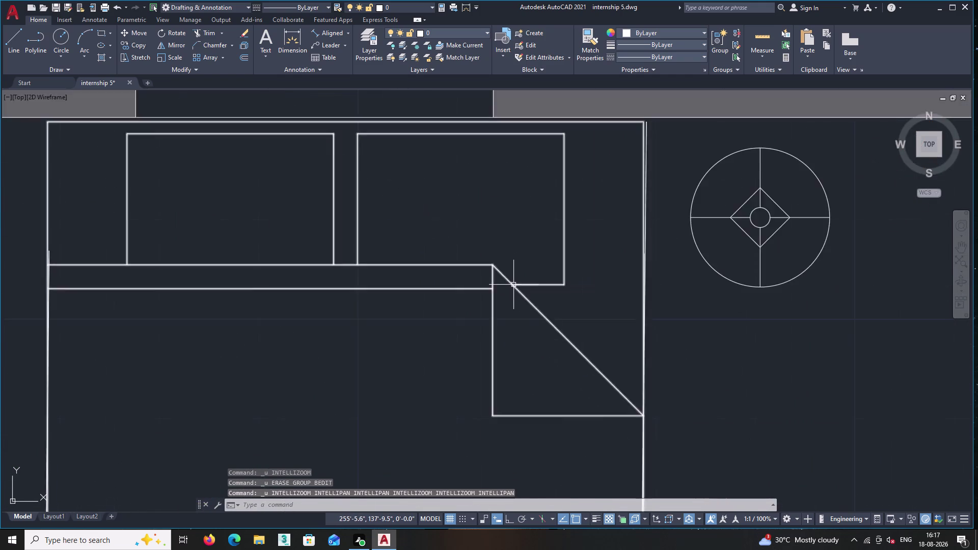
scroll(down, 3)
scroll(up, 3)
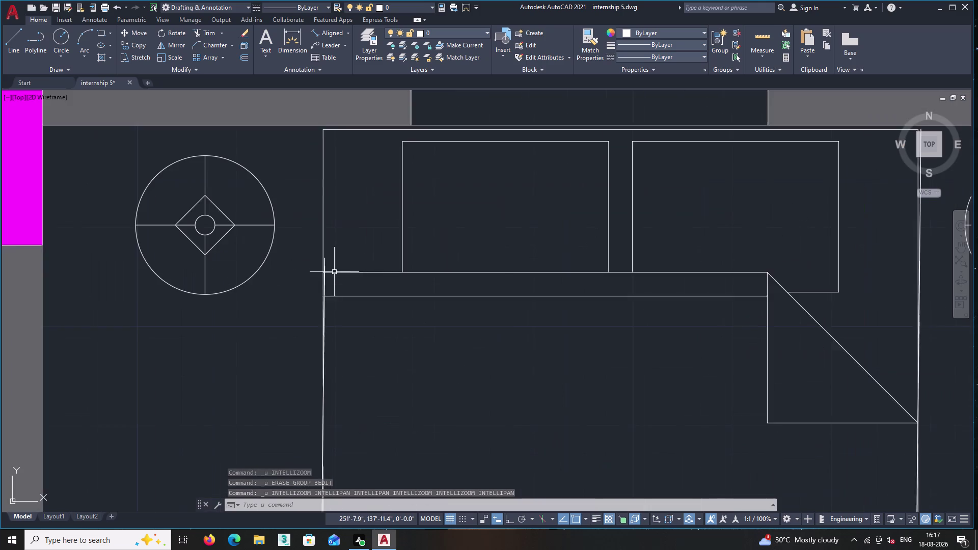
scroll(up, 3)
scroll(up, 3)
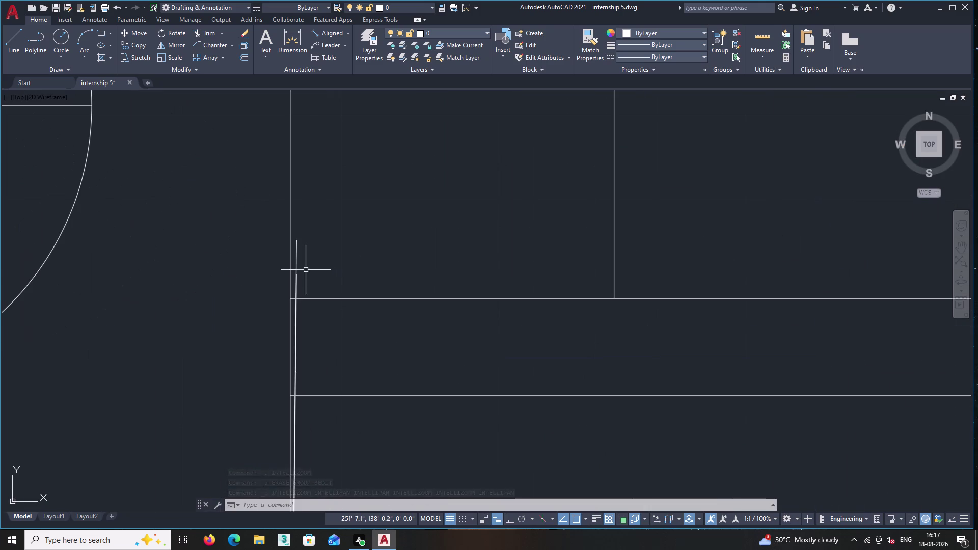
click(297, 280)
key(Delete)
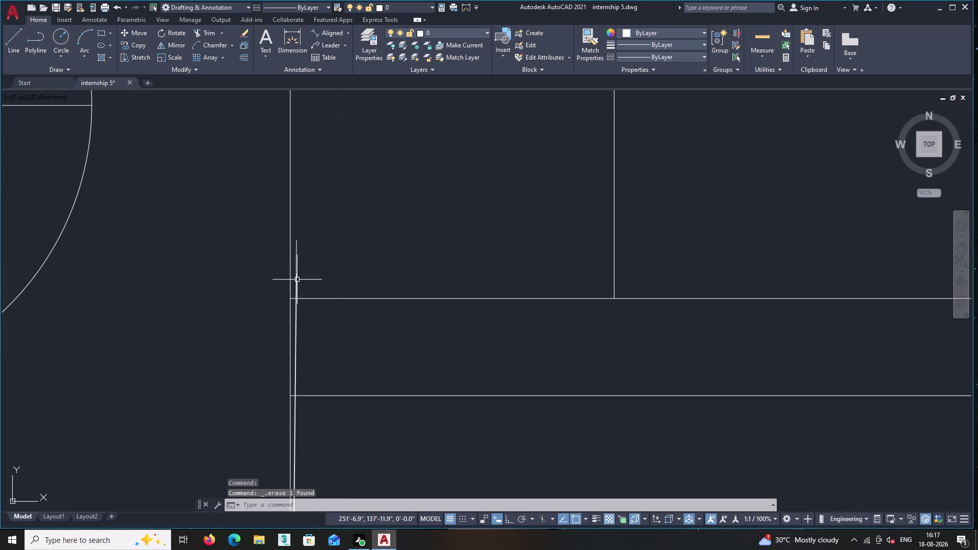
Erase the remaining overlapping vertical lines at the bed's left edge.
click(297, 280)
key(Delete)
click(296, 267)
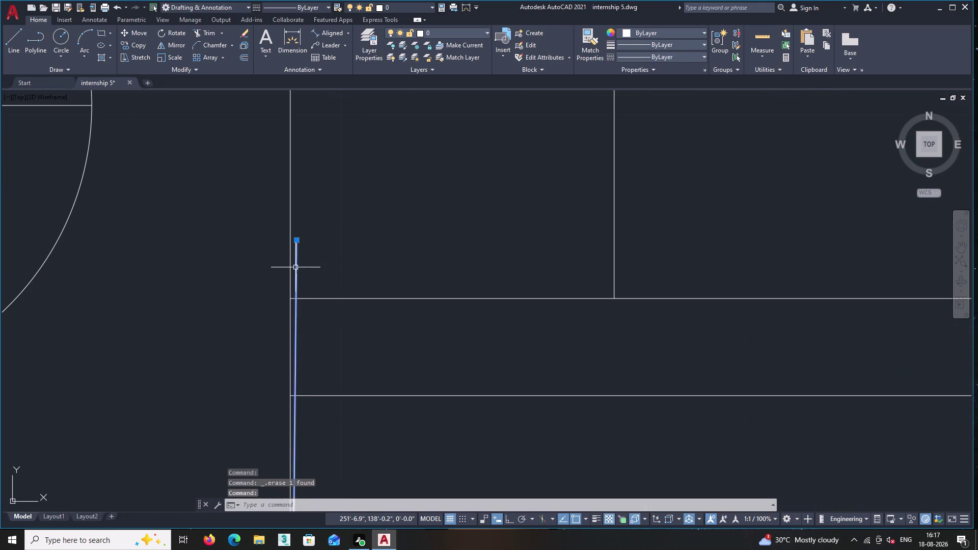
key(Delete)
click(296, 282)
key(Delete)
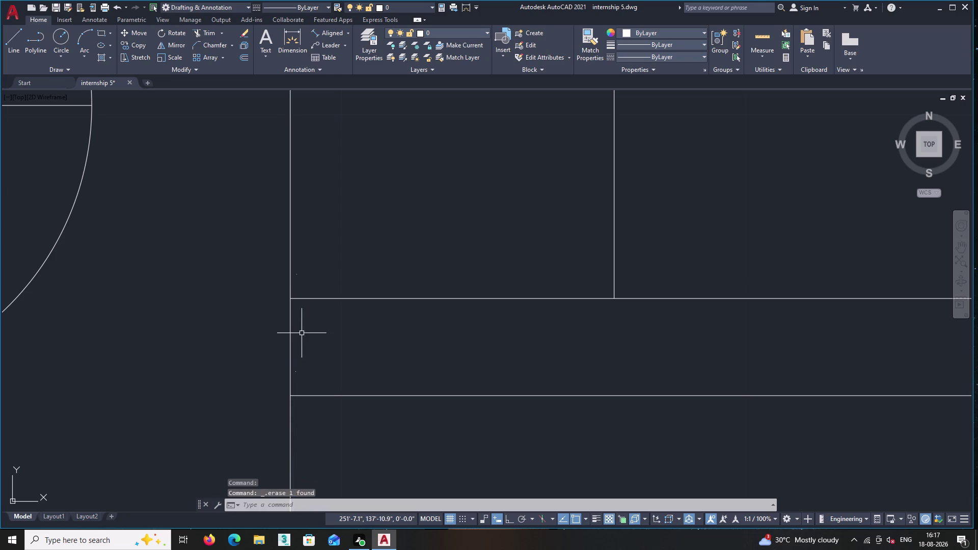
Zoom and pan around the bed to view its hatched base and lower sides.
middle_drag(302, 382, 305, 344)
scroll(down, 3)
scroll(down, 3)
middle_drag(346, 399, 347, 397)
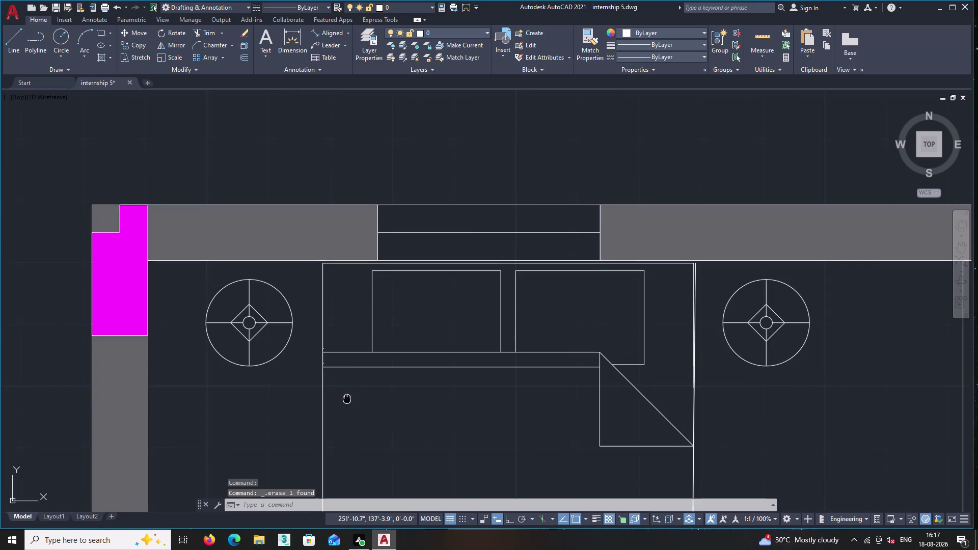
middle_drag(347, 397, 334, 283)
scroll(down, 3)
middle_drag(431, 424, 431, 328)
scroll(up, 3)
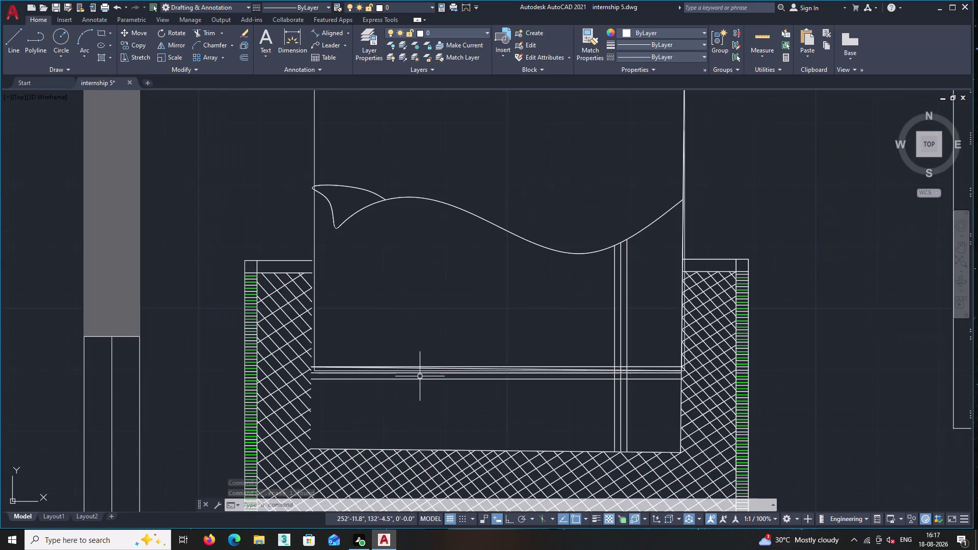
scroll(up, 3)
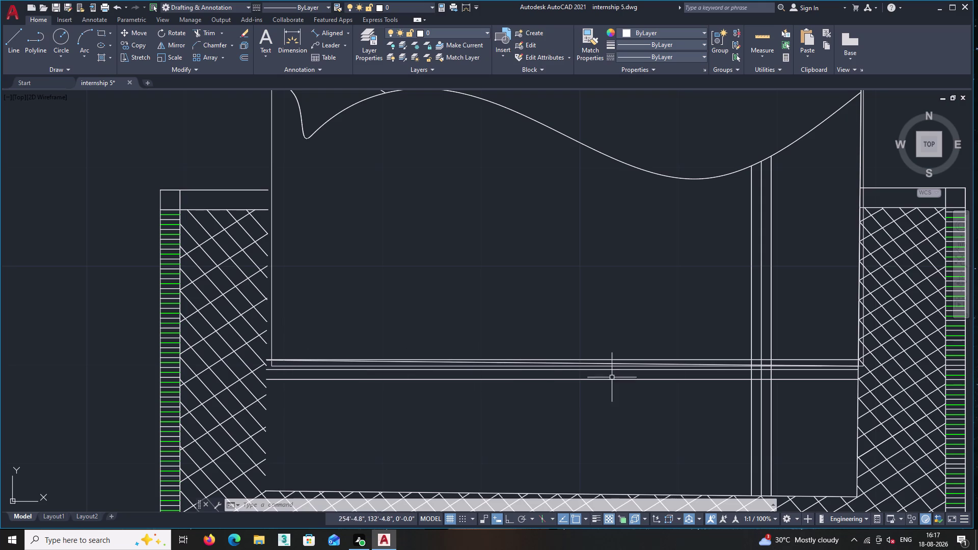
Check the properties of the bed's right side line, then clear the selection.
middle_drag(794, 331, 685, 349)
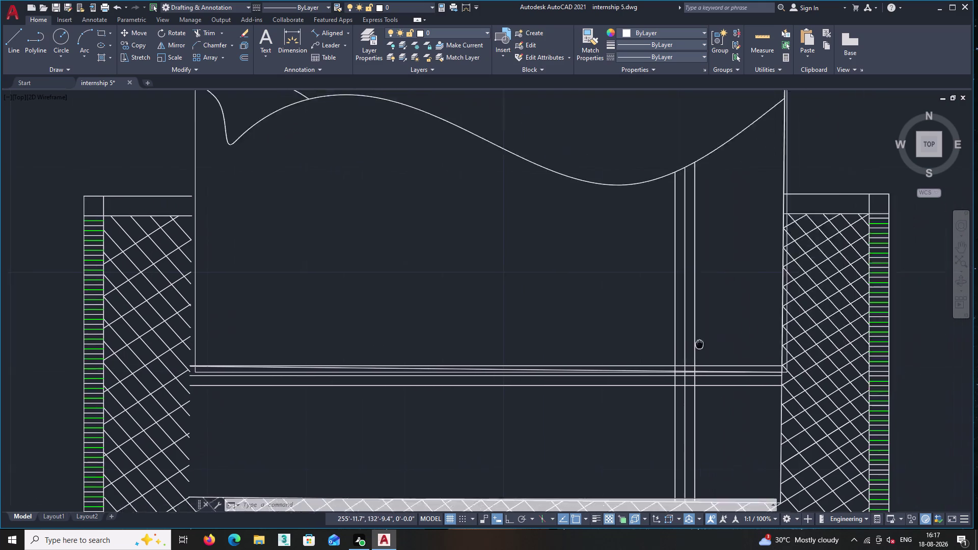
middle_drag(685, 350, 628, 377)
middle_drag(704, 192, 695, 202)
click(687, 212)
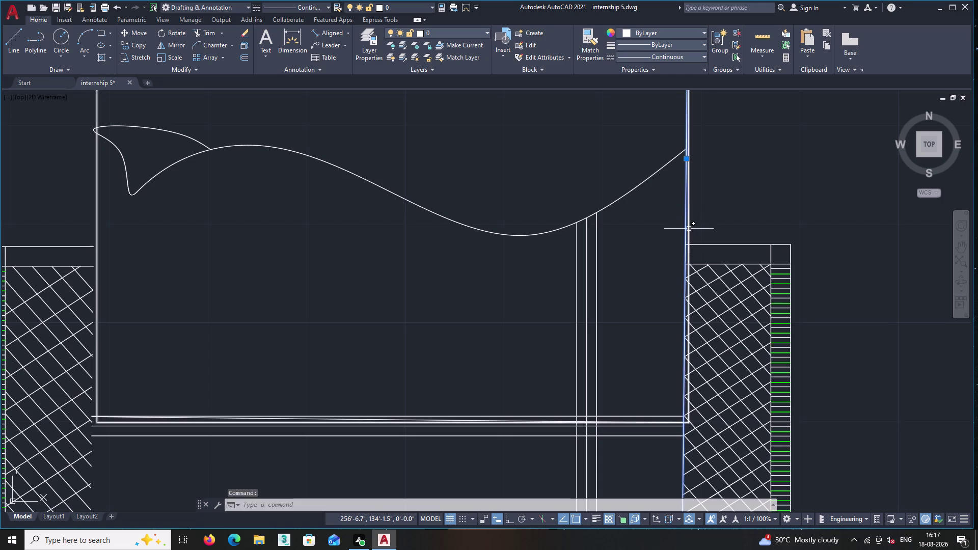
double_click(690, 230)
click(696, 235)
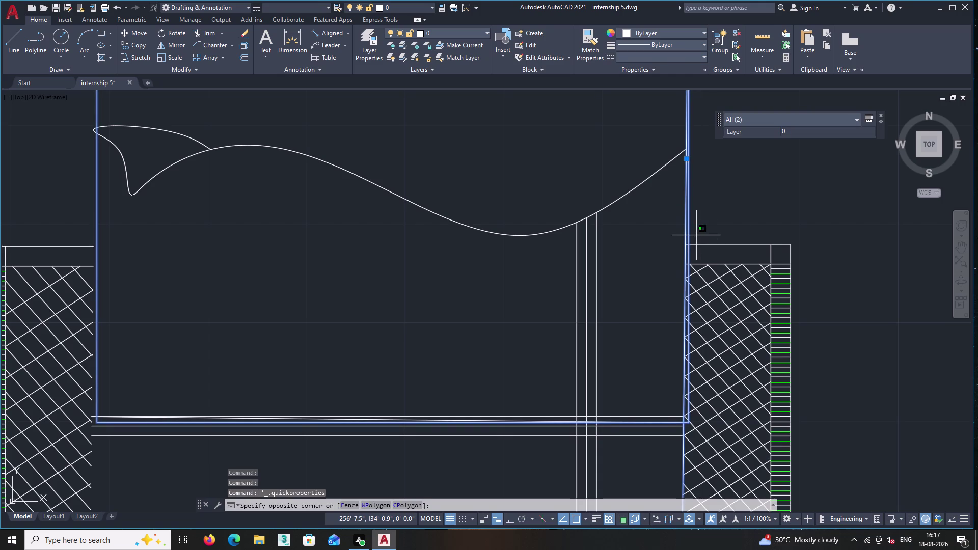
key(Escape)
key(Escape)
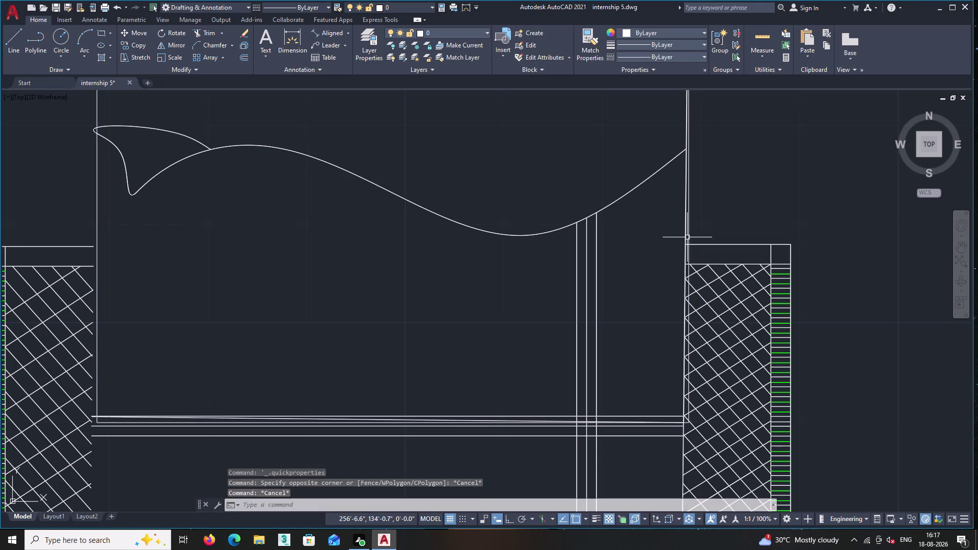
Delete the bed's left side line, then undo to restore it.
click(688, 239)
key(Delete)
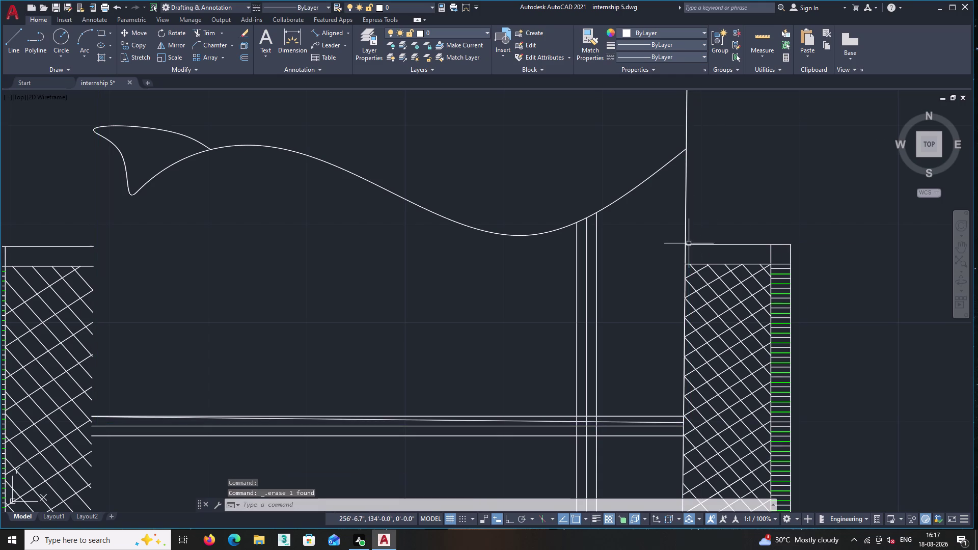
scroll(down, 3)
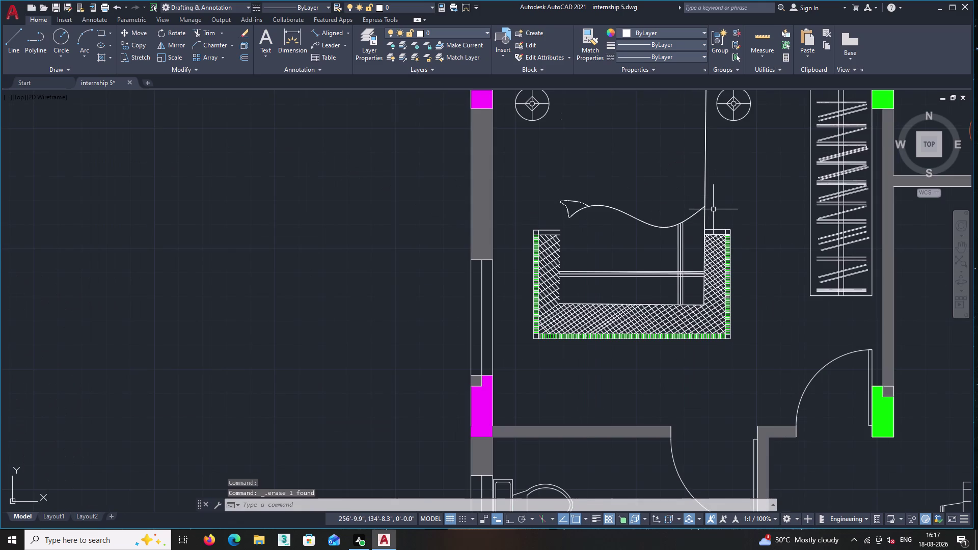
key(ctrl+z)
middle_drag(707, 233, 706, 255)
scroll(down, 3)
key(ctrl+z)
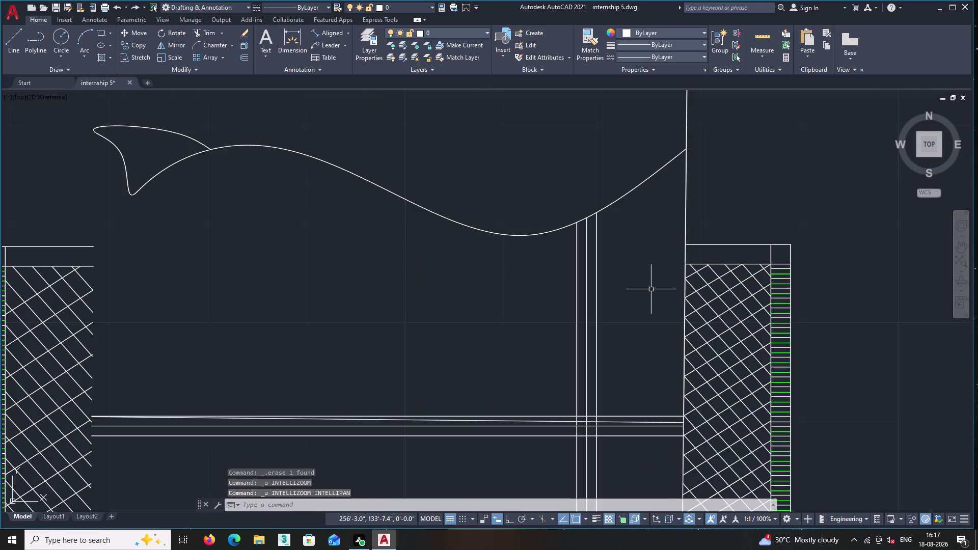
key(ctrl+z)
Erase the overlapping stray vertical line segments beside the bed, one by one.
scroll(down, 3)
scroll(up, 3)
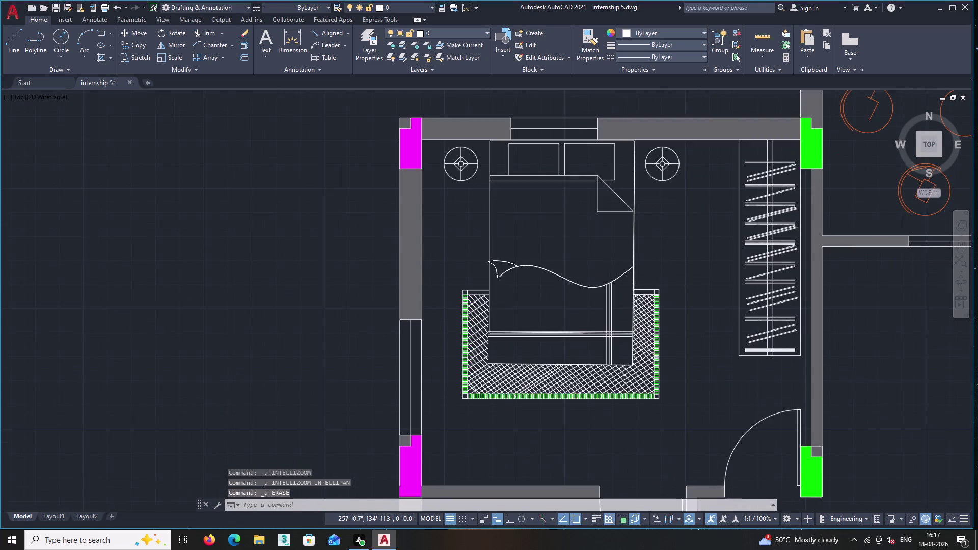
scroll(up, 3)
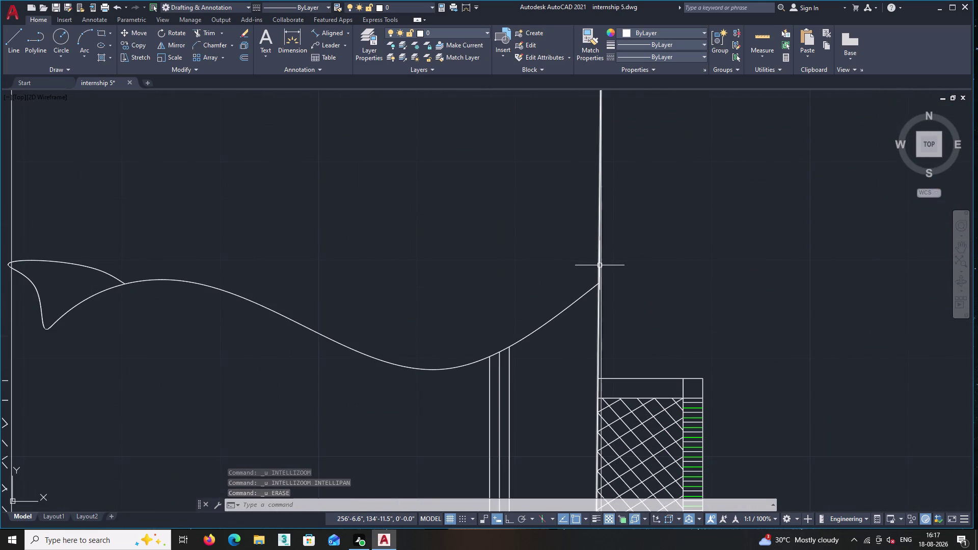
click(599, 265)
key(Delete)
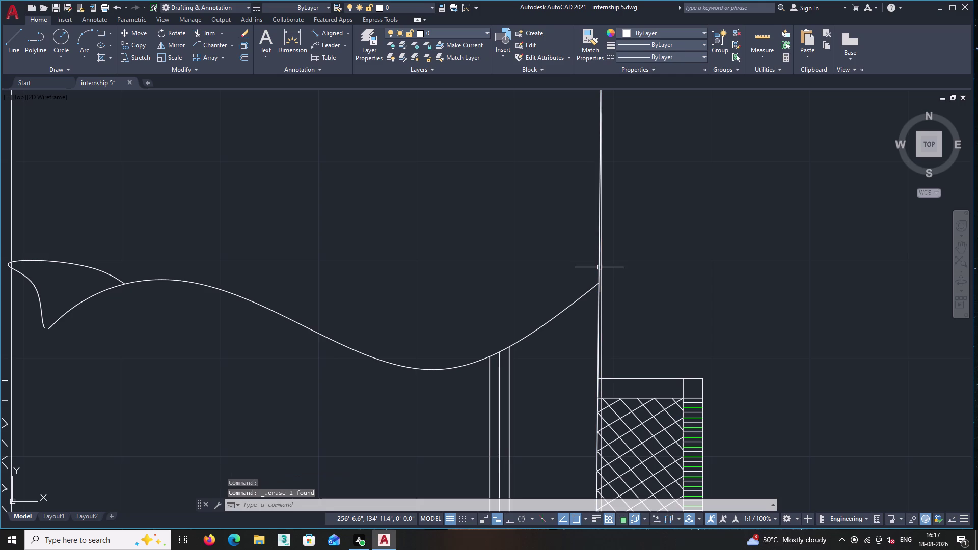
click(599, 267)
key(Delete)
click(599, 269)
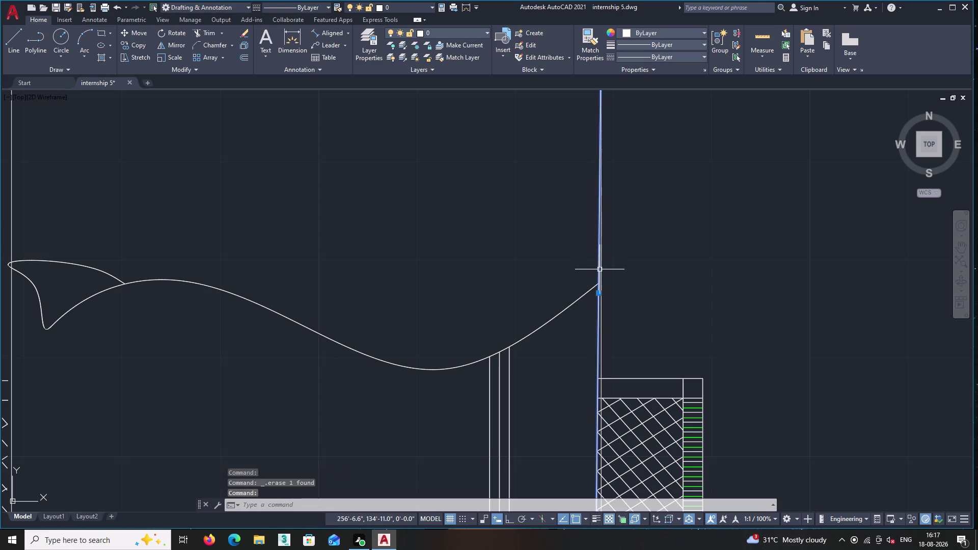
key(Delete)
click(599, 273)
key(Delete)
Zoom and pan over the bed hatch to inspect the headboard edge.
scroll(down, 3)
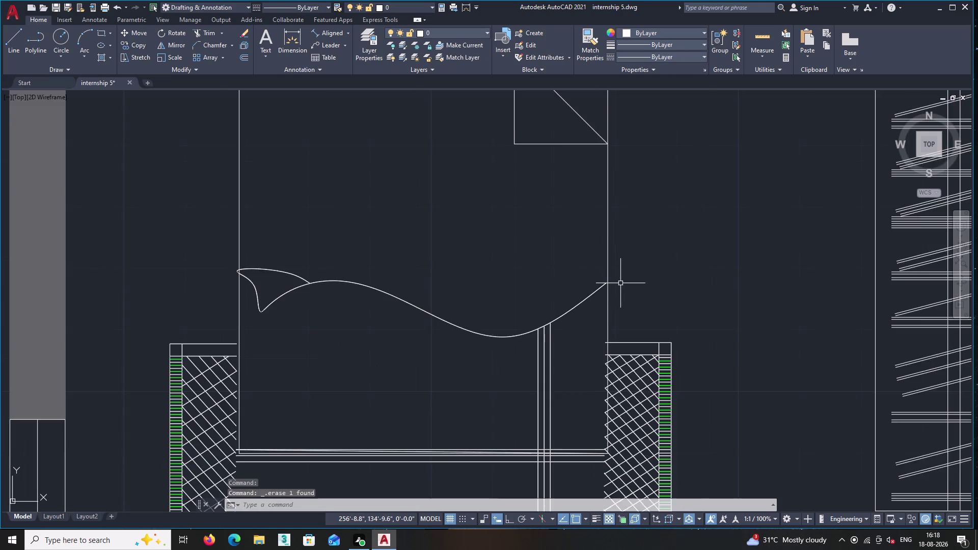
scroll(down, 3)
scroll(down, 3)
scroll(up, 3)
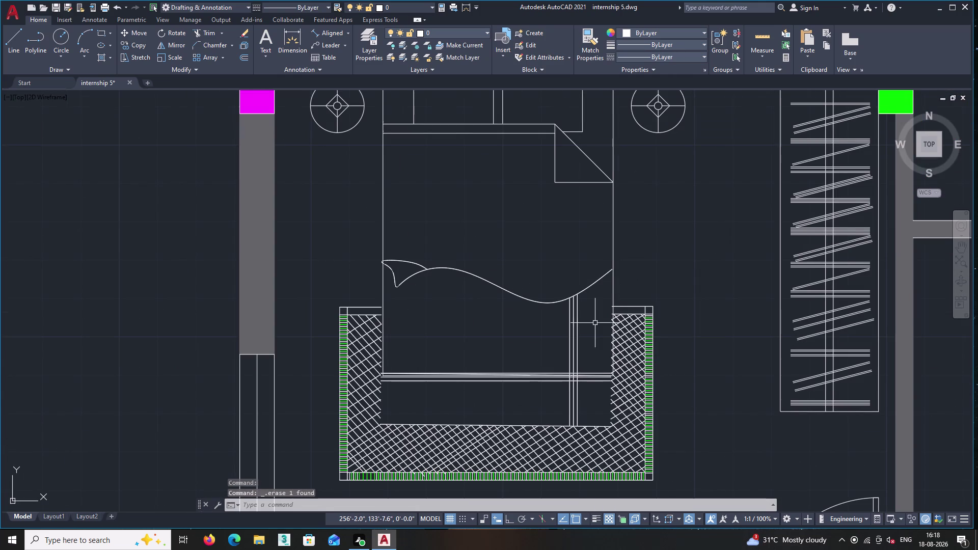
middle_drag(596, 324, 591, 278)
scroll(up, 3)
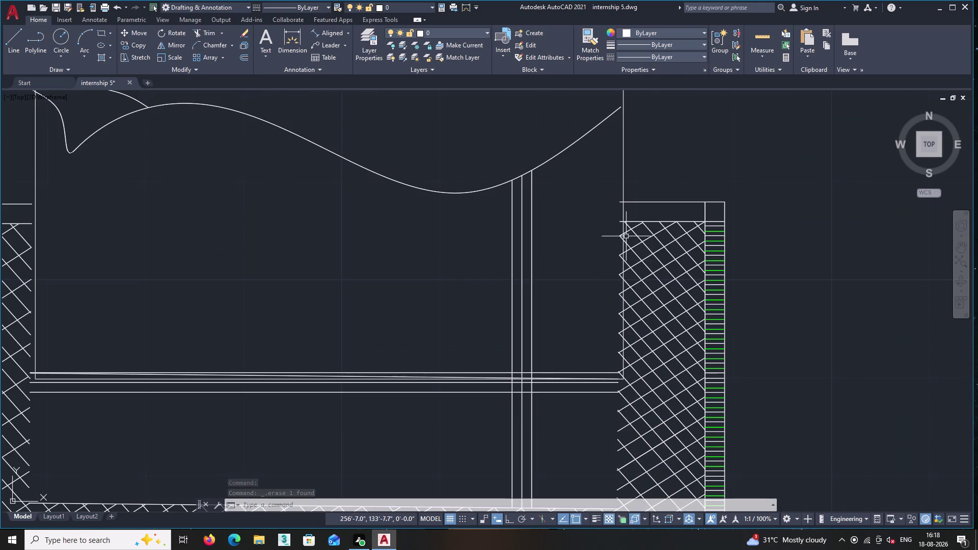
scroll(up, 3)
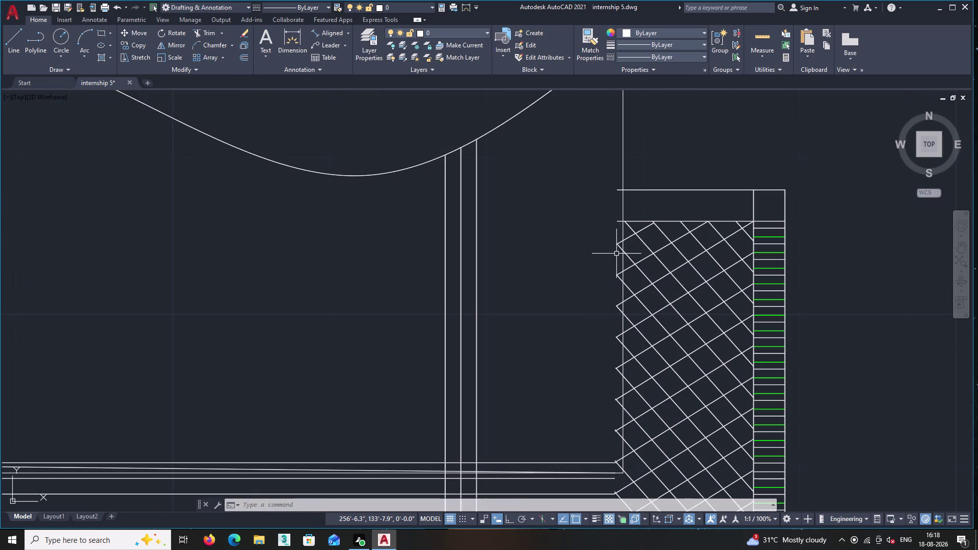
Trim along the bed's hatch edge with a TR fence line.
text(tr)
key(Return)
scroll(up, 3)
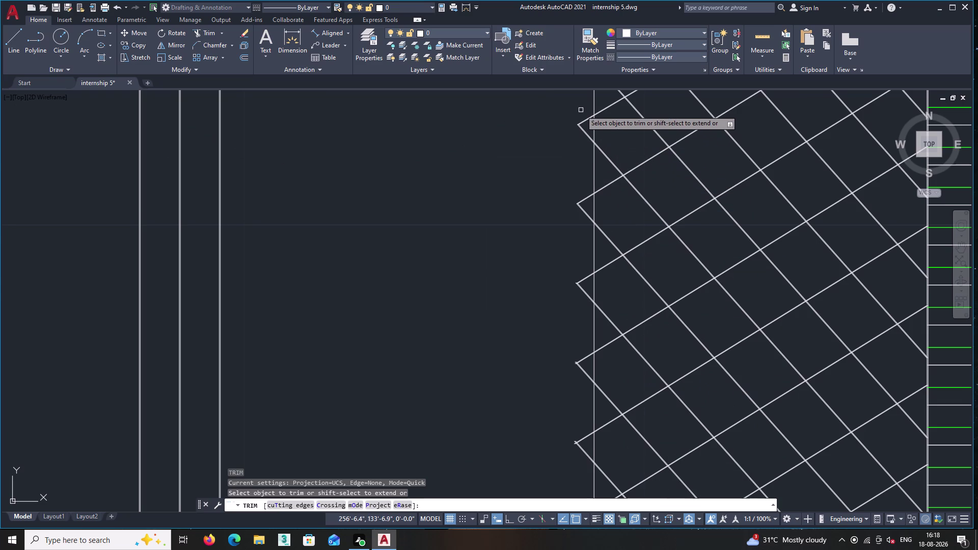
click(584, 108)
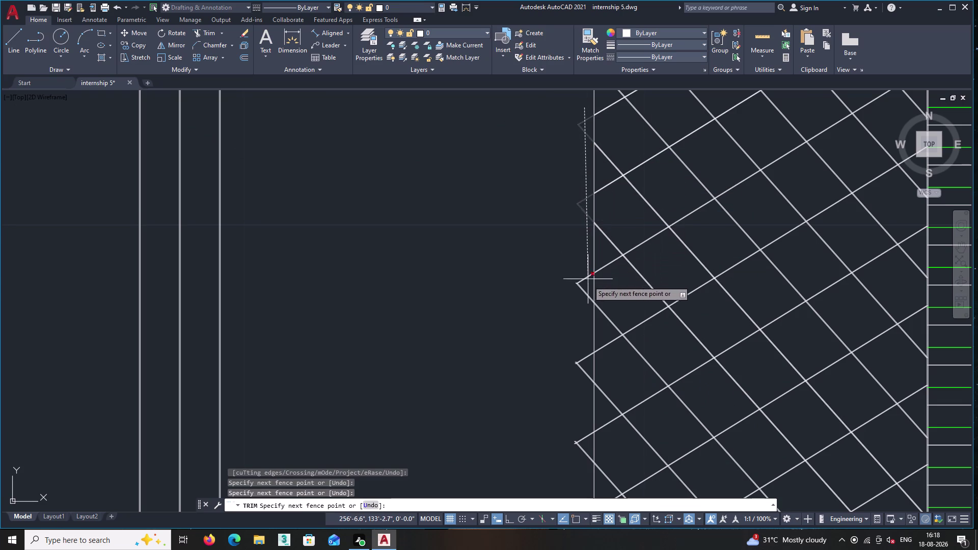
scroll(up, 3)
click(585, 458)
middle_drag(588, 444, 581, 325)
scroll(down, 3)
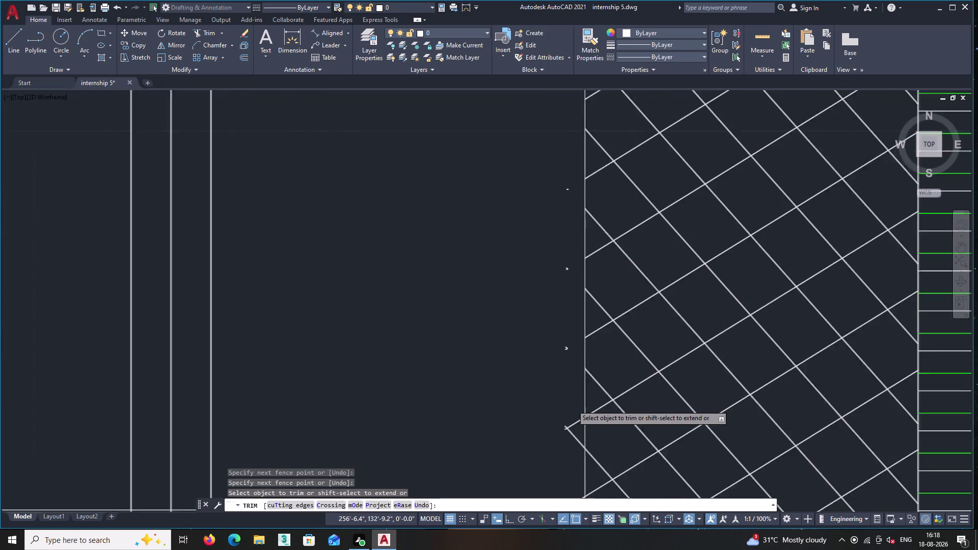
scroll(up, 3)
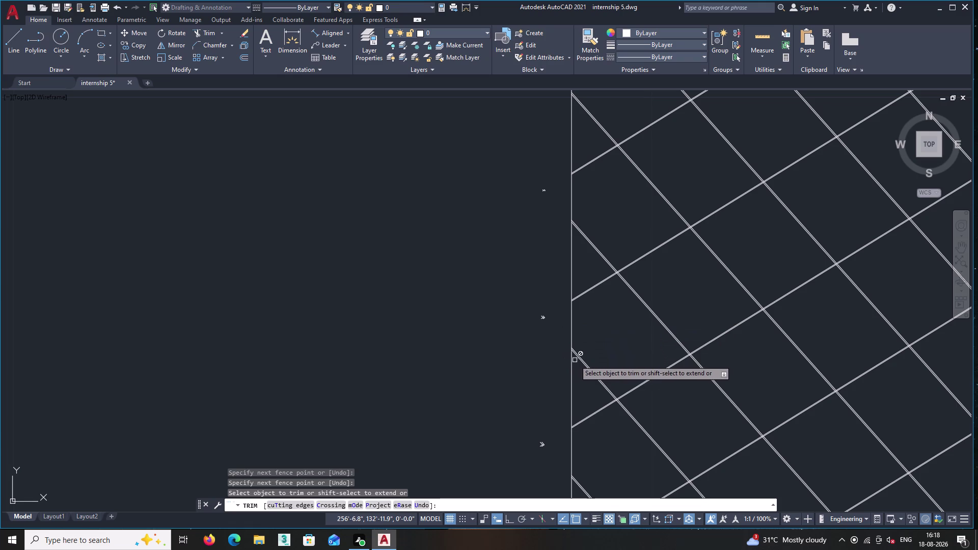
middle_drag(549, 400, 573, 282)
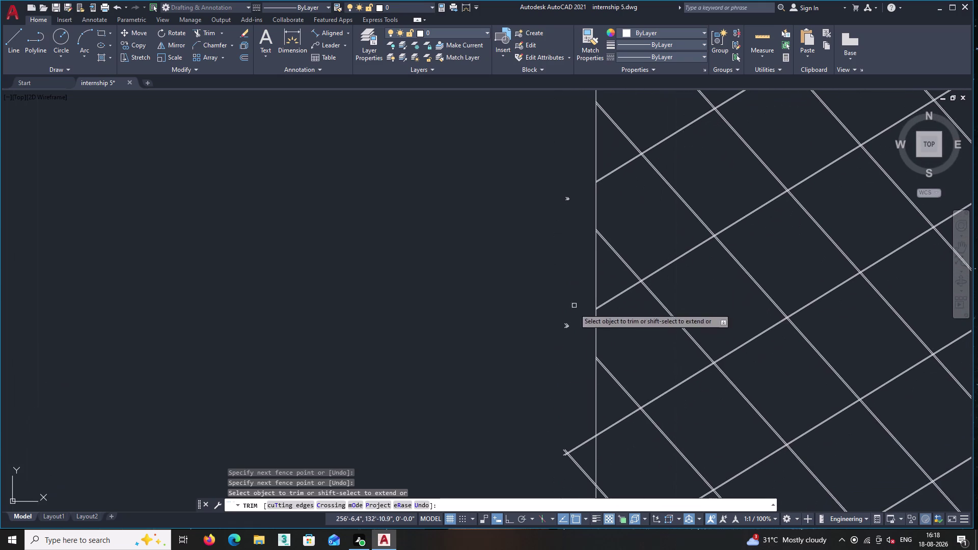
middle_drag(582, 424, 595, 305)
Fence-trim the hatch ends and crossing short lines, then cancel TRIM.
click(594, 295)
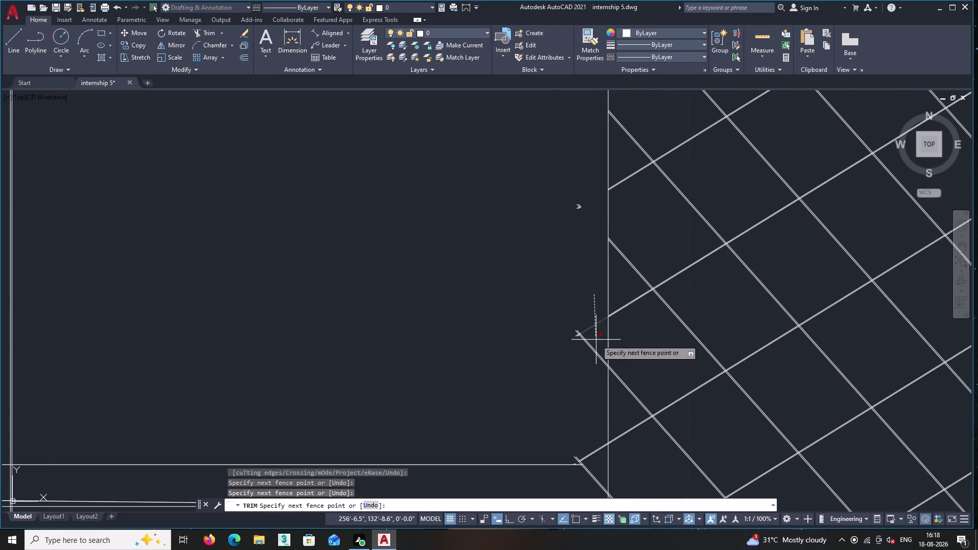
middle_drag(599, 455, 603, 290)
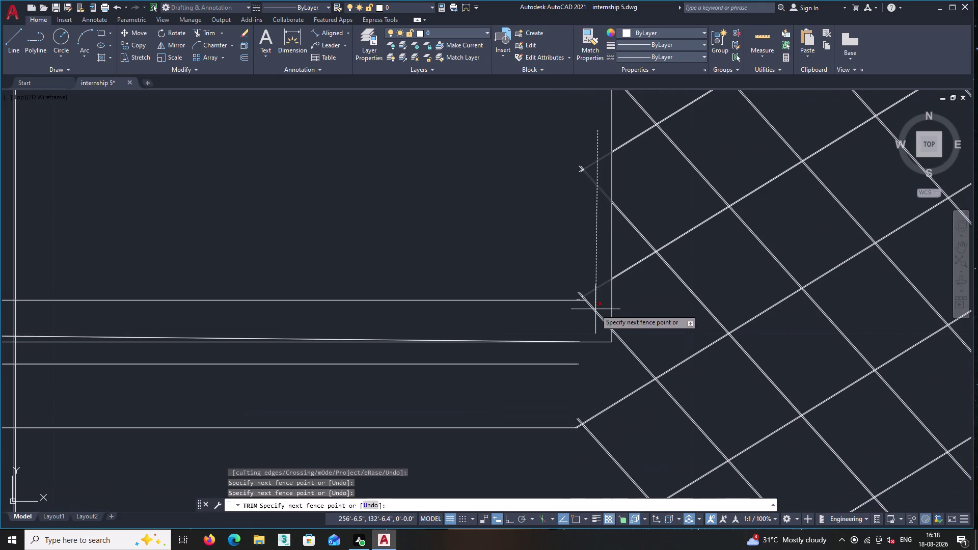
double_click(600, 336)
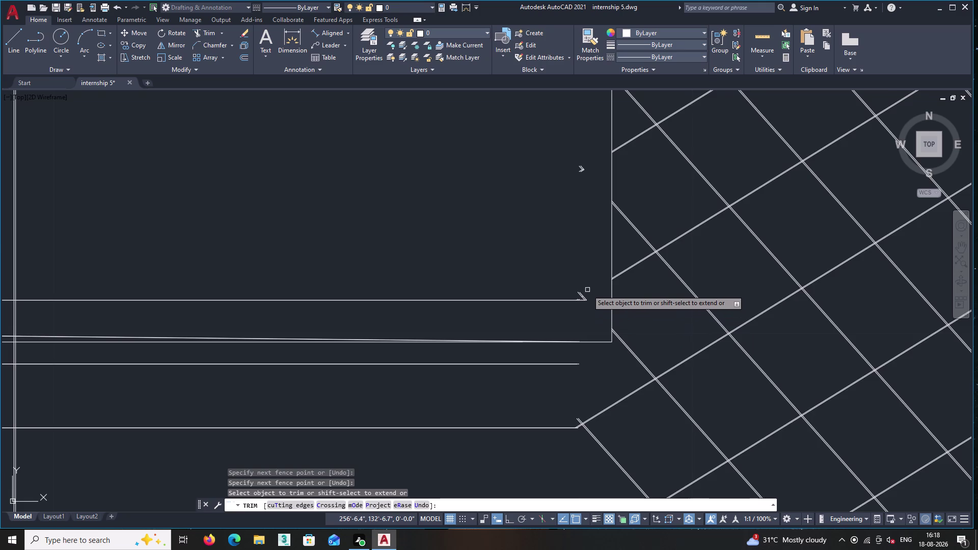
scroll(up, 3)
scroll(up, 3)
click(607, 287)
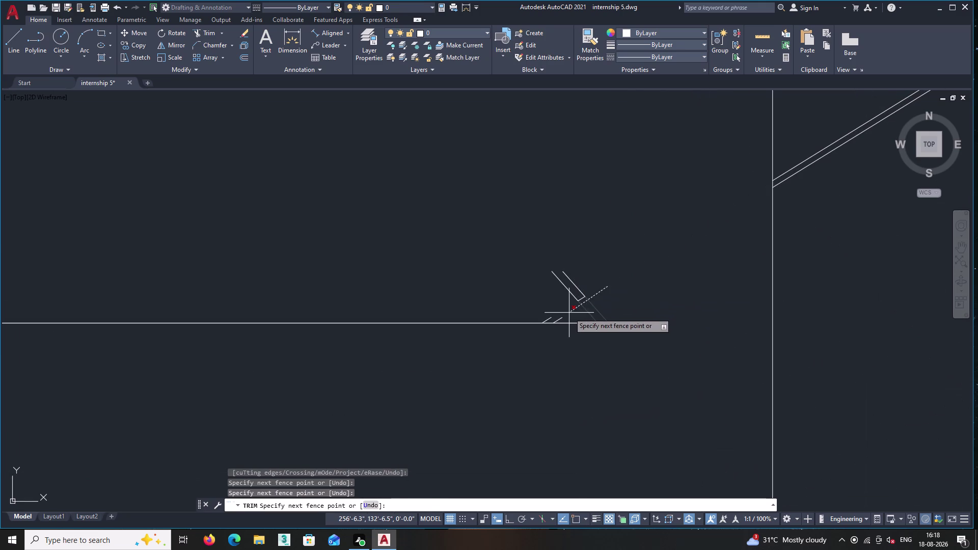
click(569, 312)
click(585, 311)
click(556, 265)
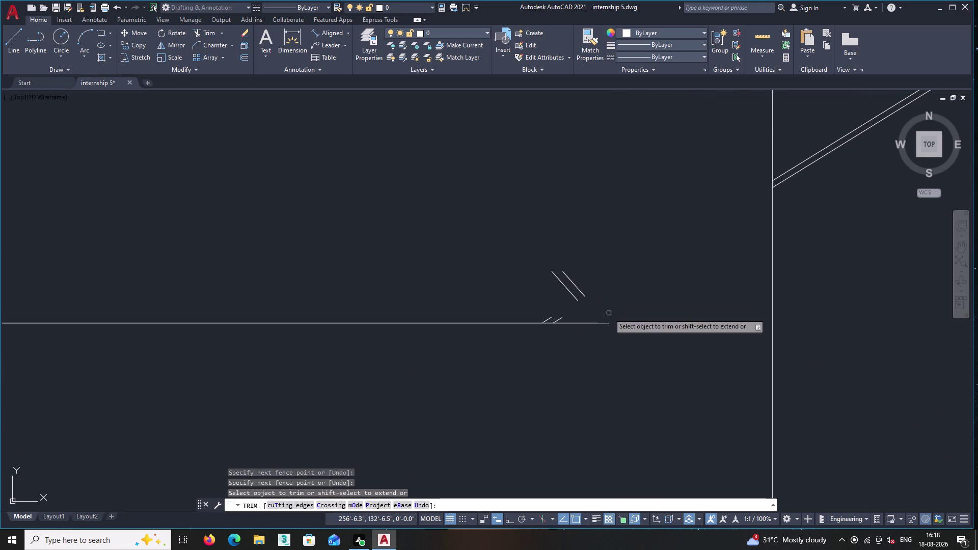
key(Escape)
Delete the two short leftover lines and another nearby line.
double_click(589, 303)
click(547, 272)
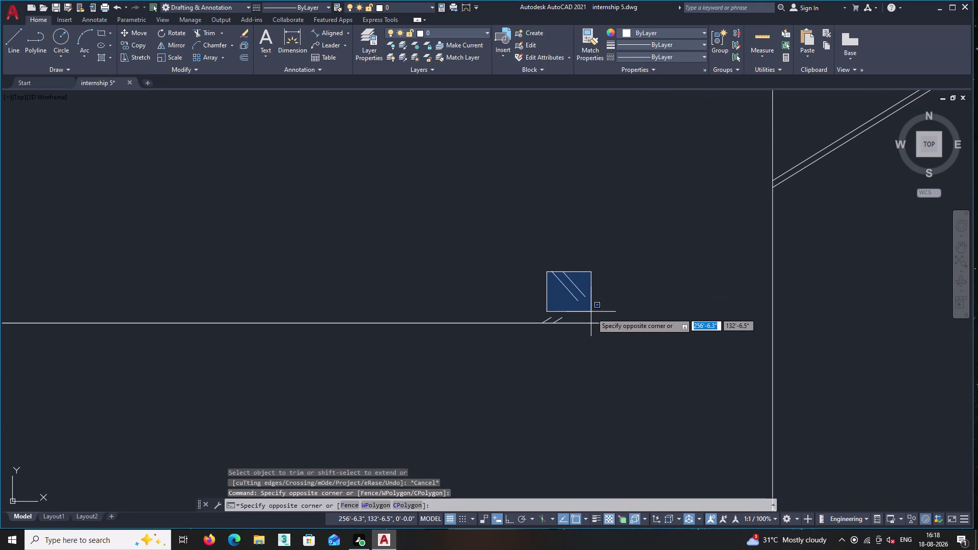
click(594, 314)
click(595, 313)
click(550, 270)
key(Delete)
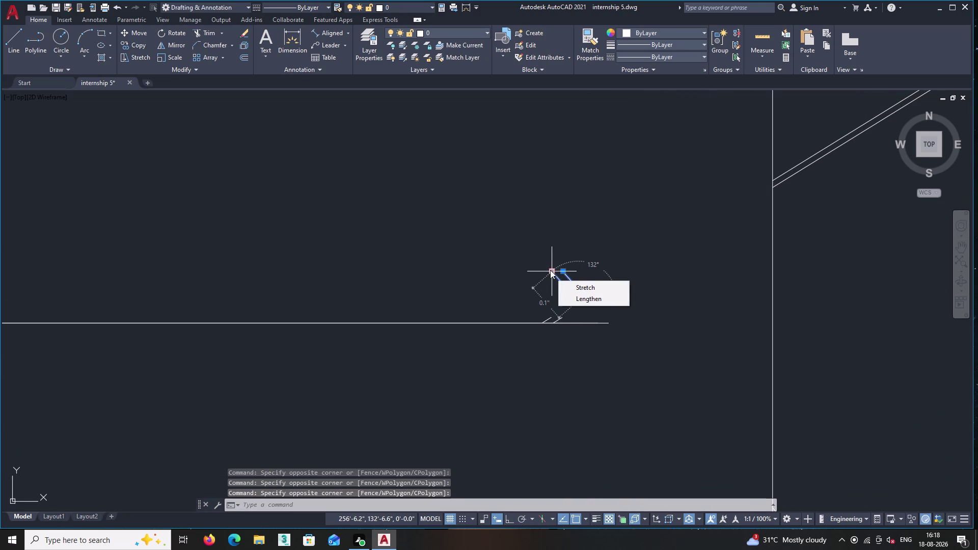
key(Delete)
scroll(up, 3)
scroll(up, 3)
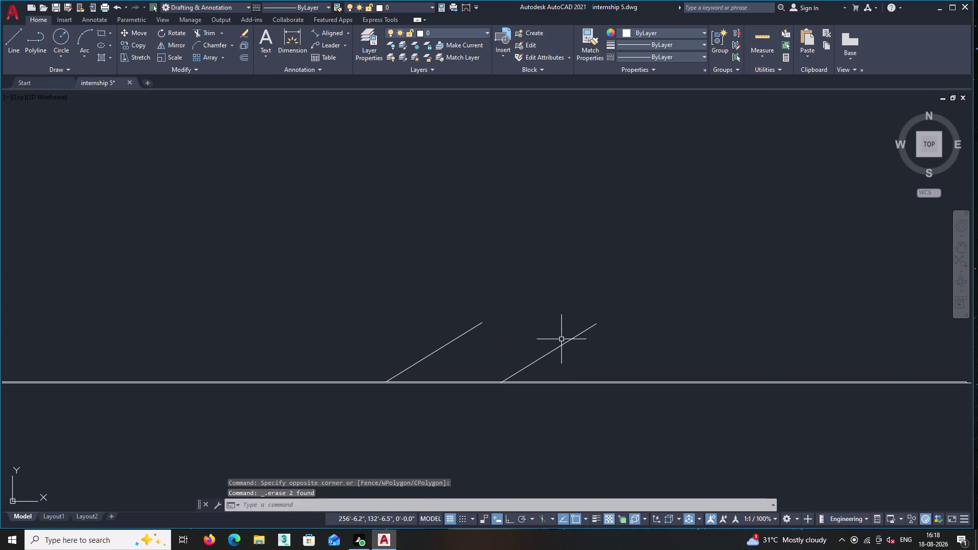
click(569, 356)
click(416, 314)
key(Delete)
middle_click(534, 226)
Undo the short-line deletions, hatch trims and earlier line erasures with eight Ctrl+Z.
scroll(down, 3)
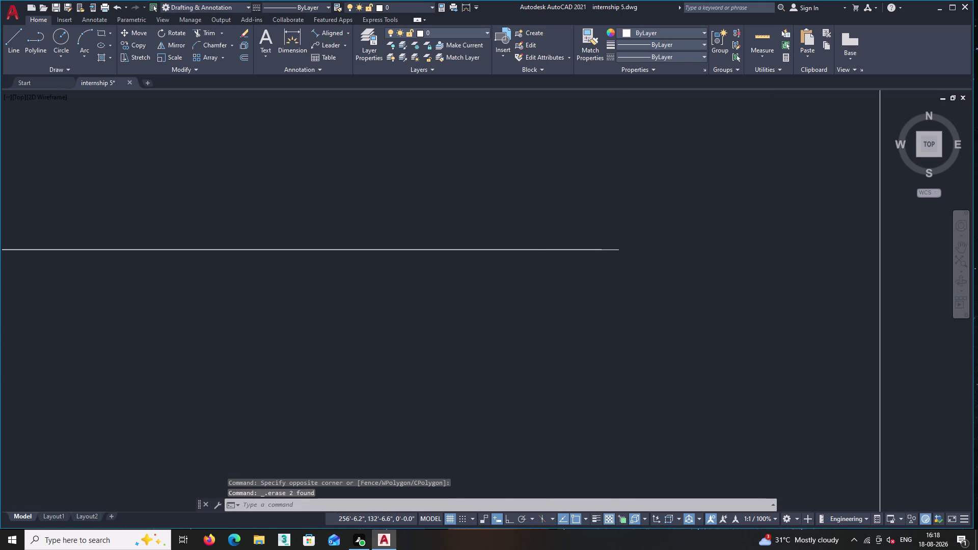
scroll(down, 3)
middle_drag(545, 252, 544, 283)
scroll(down, 3)
scroll(up, 3)
scroll(down, 3)
scroll(up, 3)
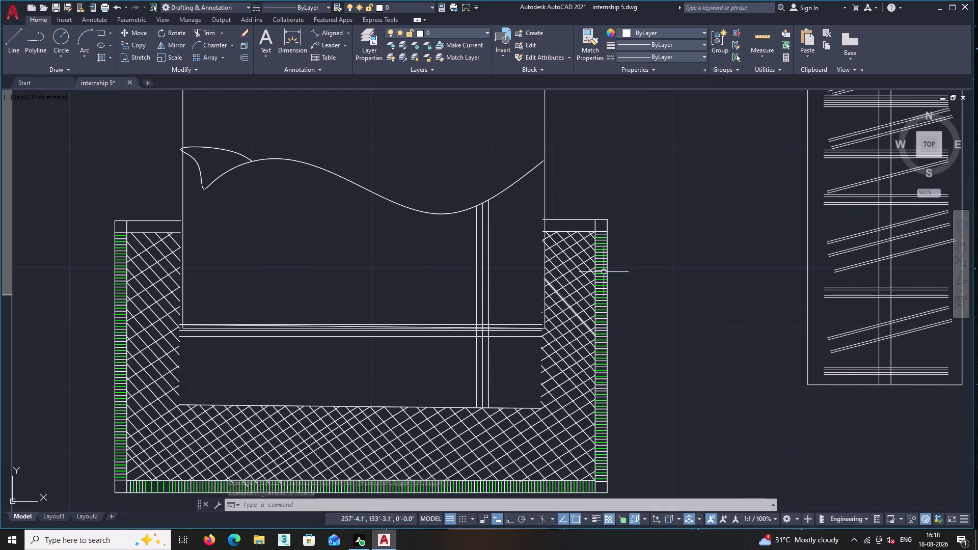
scroll(down, 3)
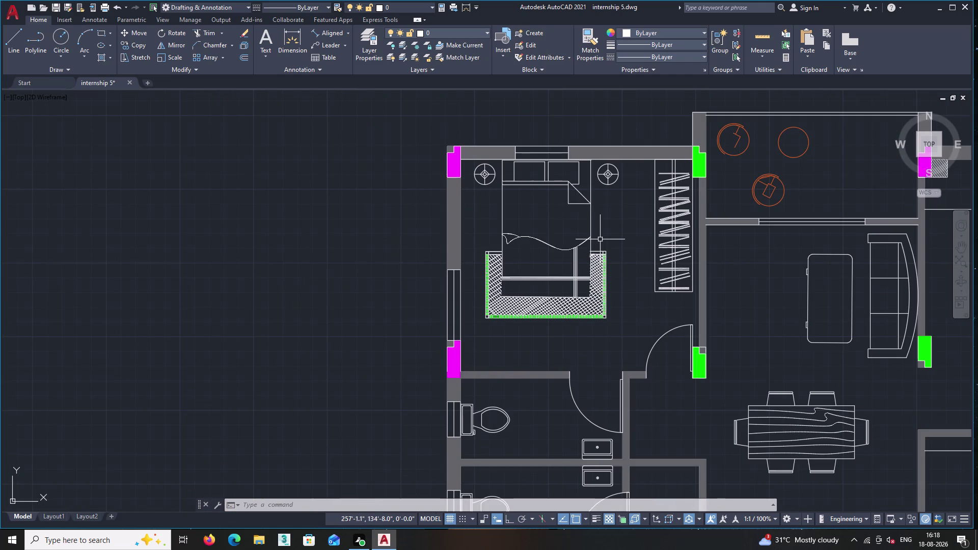
key(ctrl+z)
key(ctrl+z)
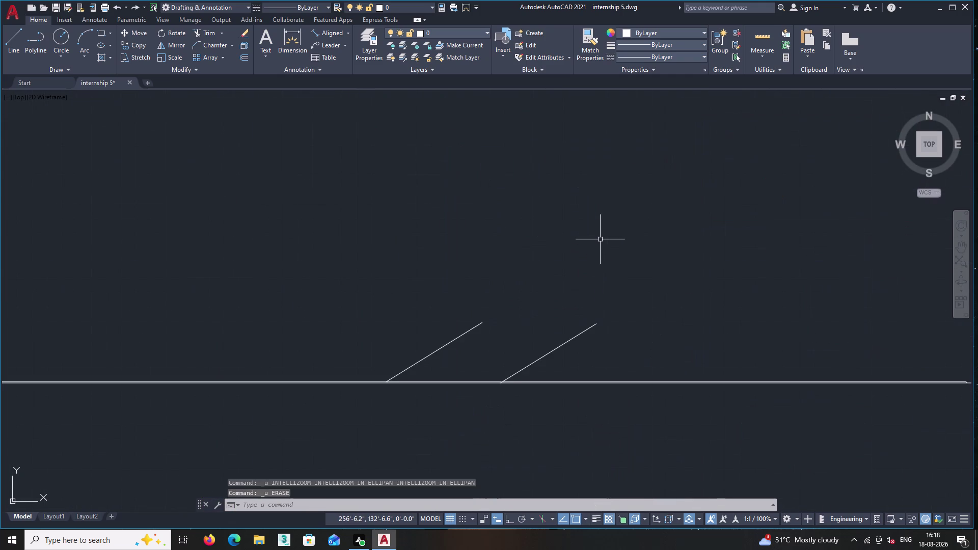
key(ctrl+z)
key(ctrl+z)
key(ctrl+z)
key(ctrl+z)
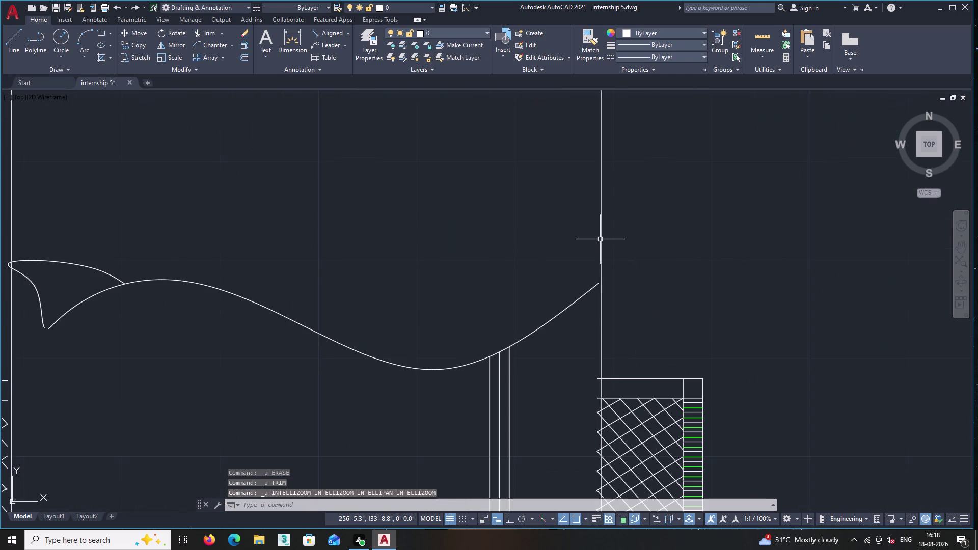
key(ctrl+z)
key(ctrl+z)
Zoom and pan out to show the whole apartment building plan.
scroll(down, 3)
middle_click(576, 241)
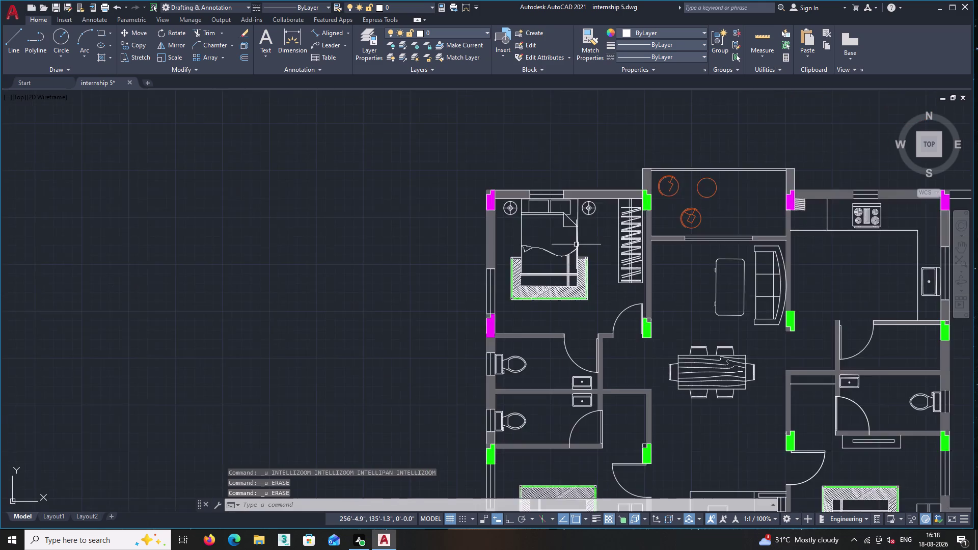
scroll(down, 3)
scroll(up, 3)
scroll(up, 3)
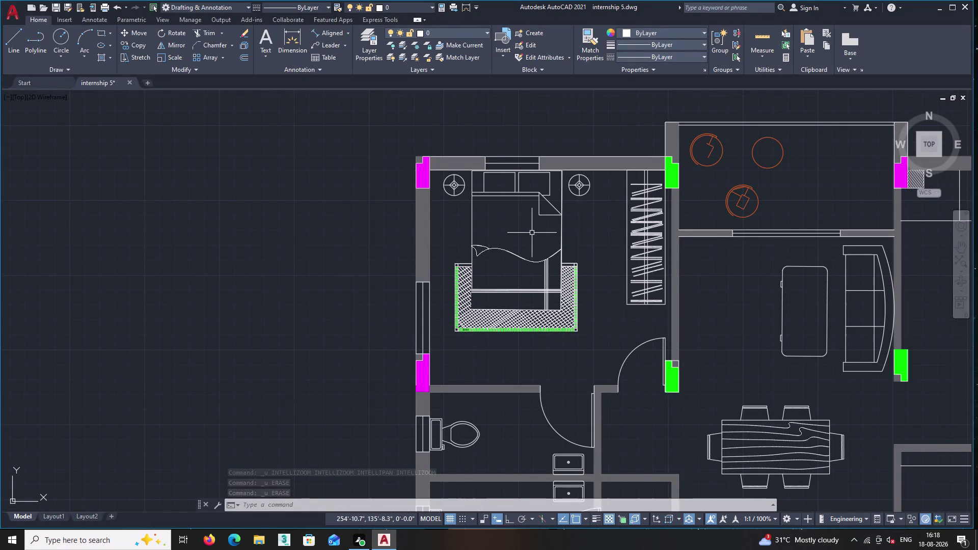
middle_drag(535, 232, 415, 234)
scroll(down, 3)
scroll(down, 3)
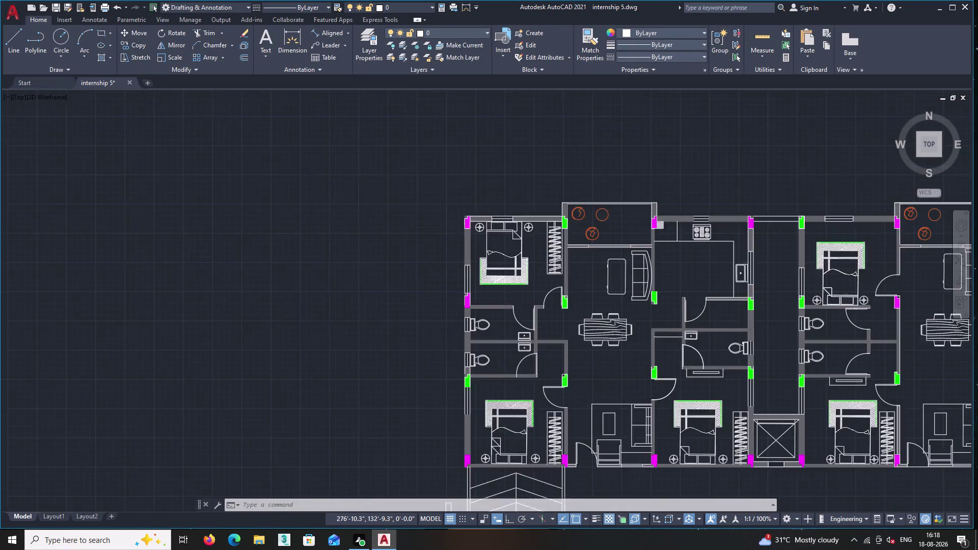
middle_drag(714, 276, 468, 265)
Window-select and delete the separate bed detail drawing above the plan.
click(654, 179)
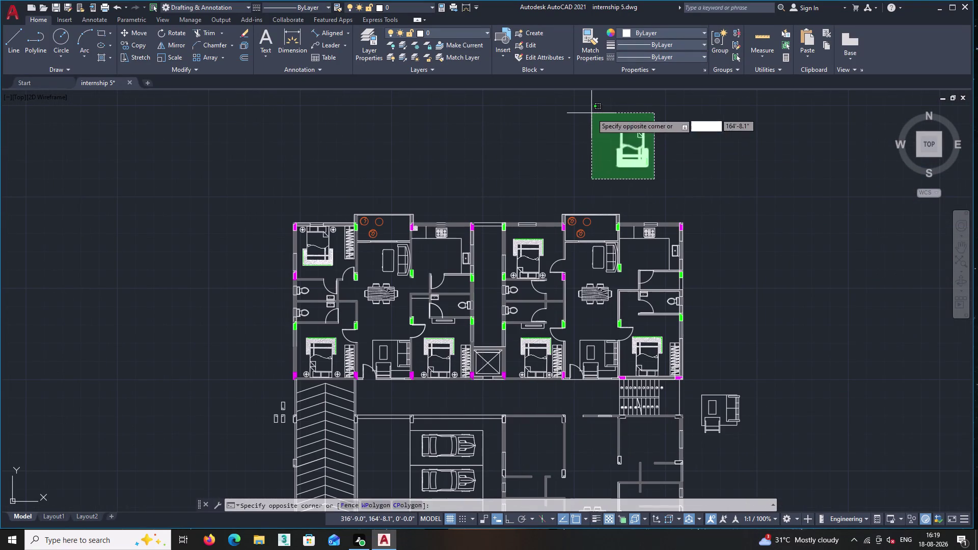
click(591, 113)
key(Delete)
Zoom and pan the view toward the parking bays.
scroll(down, 3)
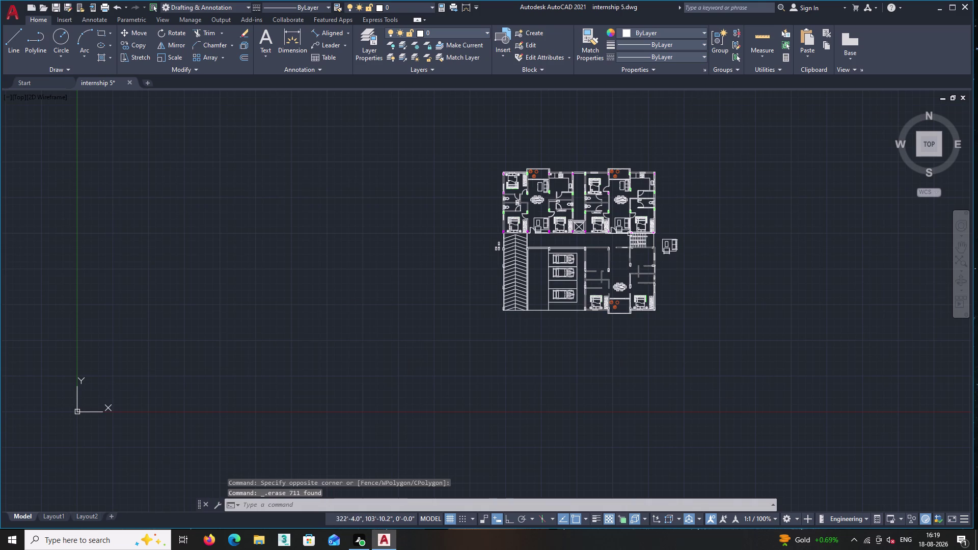
scroll(up, 3)
scroll(up, 3)
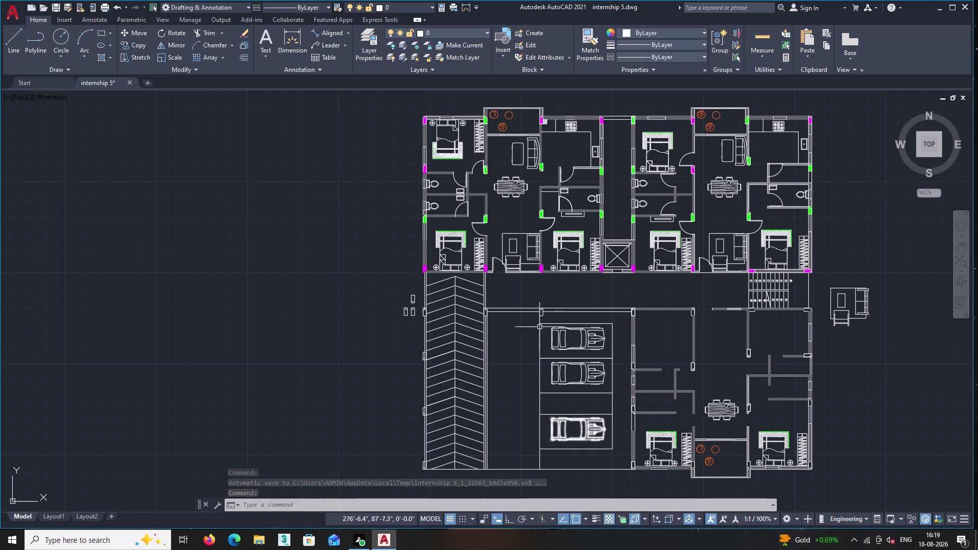
scroll(up, 3)
middle_drag(516, 301, 478, 294)
scroll(down, 3)
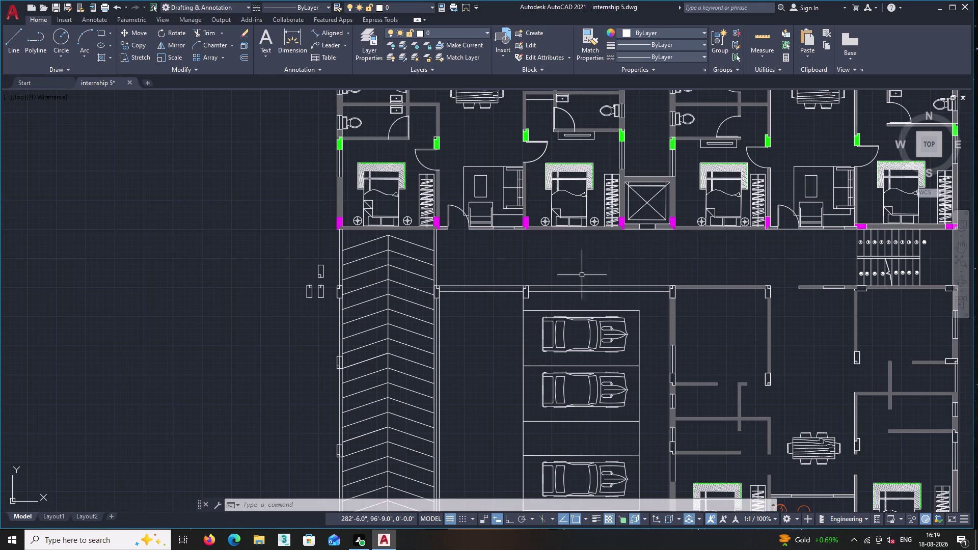
Window-select the bed together with its full hatched headboard.
middle_drag(611, 252, 588, 284)
scroll(up, 3)
scroll(up, 3)
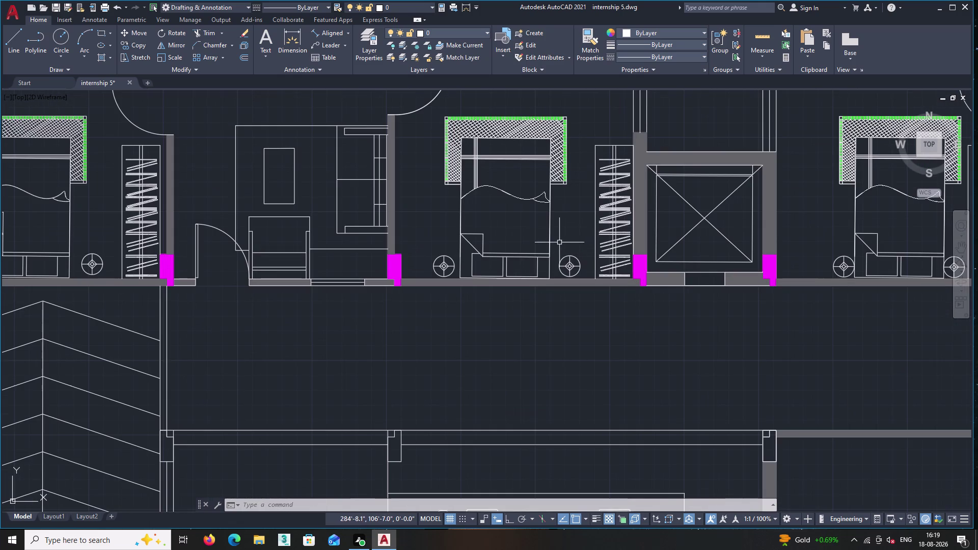
scroll(up, 3)
click(557, 260)
middle_drag(499, 200, 561, 292)
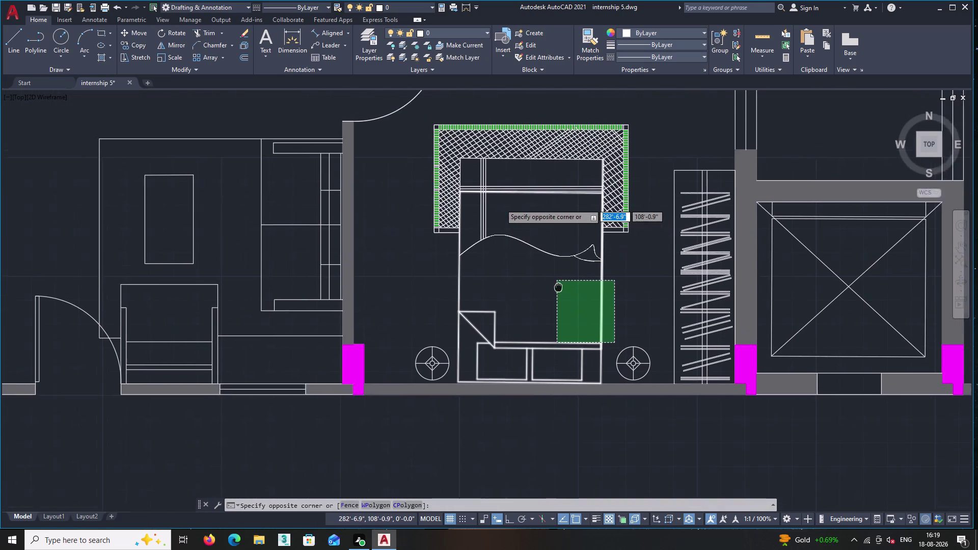
middle_drag(561, 293, 562, 296)
click(432, 120)
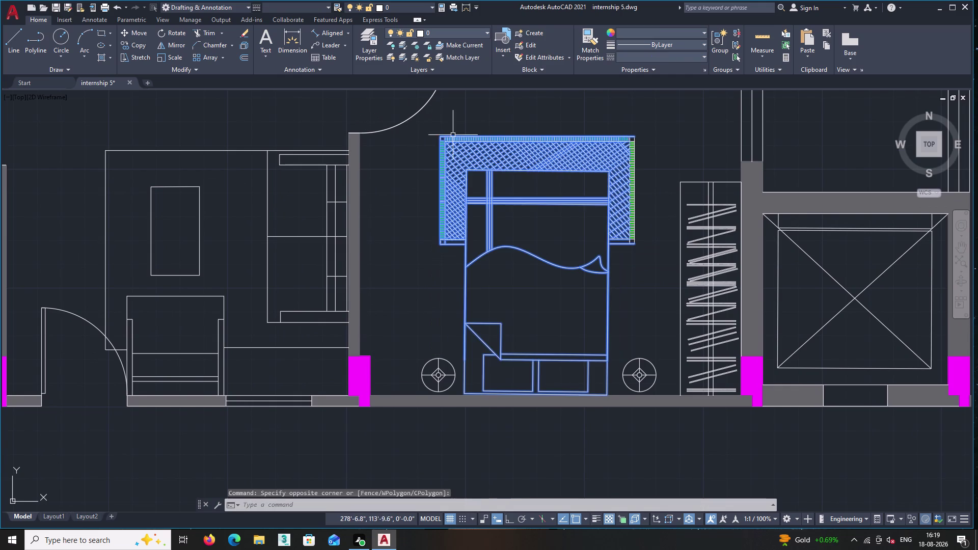
click(644, 274)
click(581, 103)
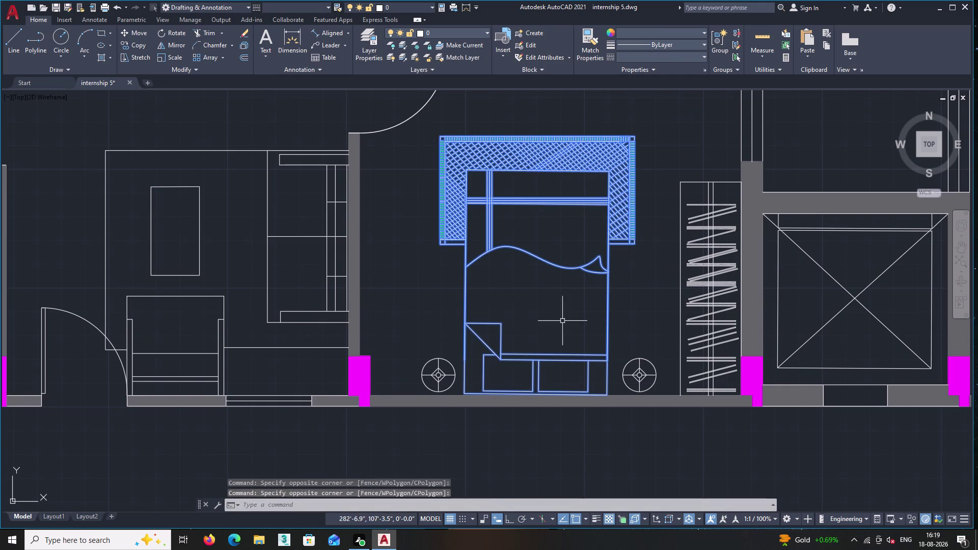
Start Copy Selection from the right-click menu and set the copy's base point.
right_click(629, 320)
click(662, 170)
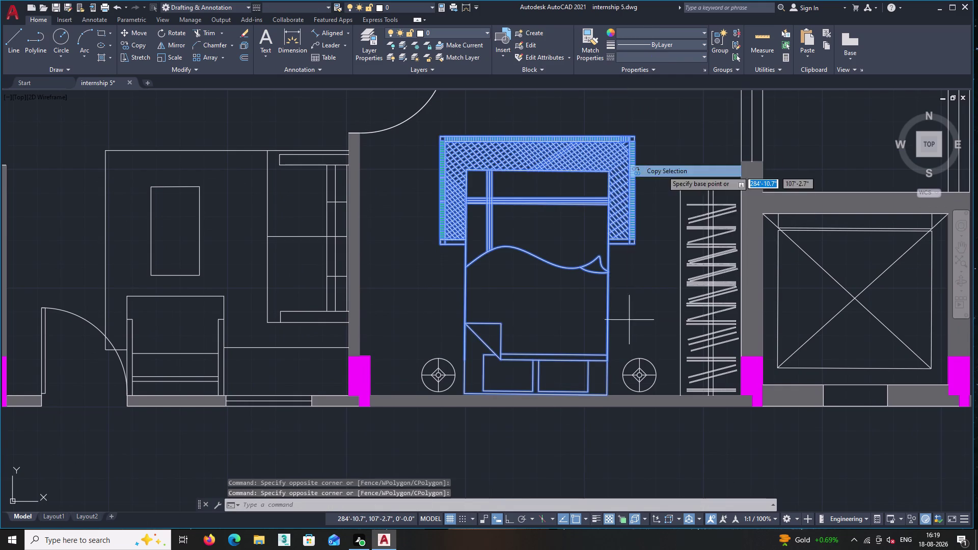
click(607, 395)
middle_drag(648, 457, 507, 205)
middle_drag(554, 317, 449, 186)
scroll(down, 3)
middle_drag(495, 287, 417, 153)
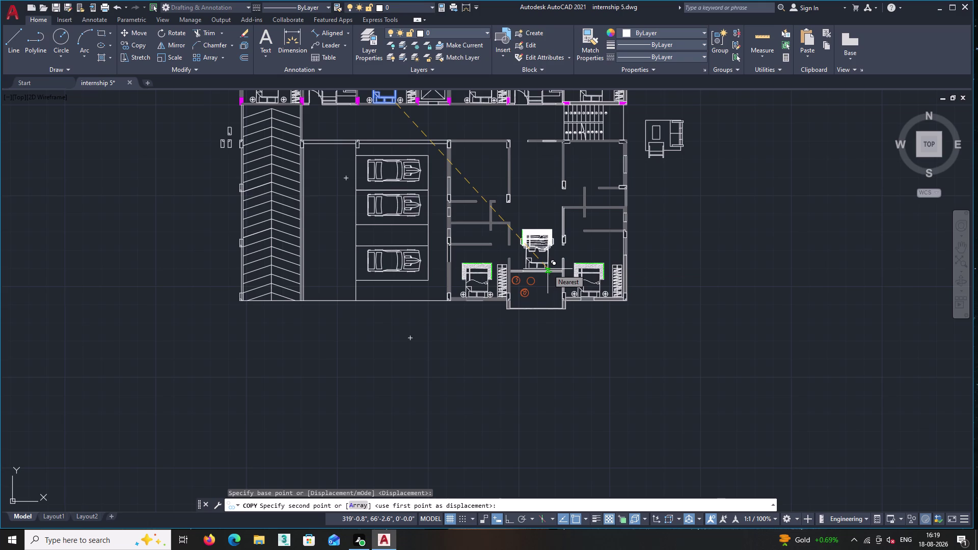
Place the bed copy to the right of the building and end the copy.
middle_drag(548, 269, 548, 350)
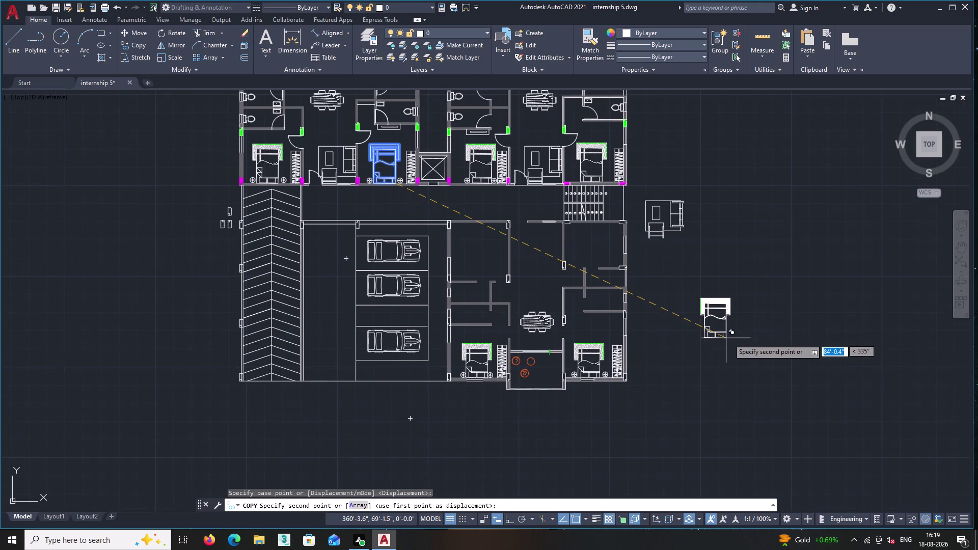
click(730, 339)
key(Escape)
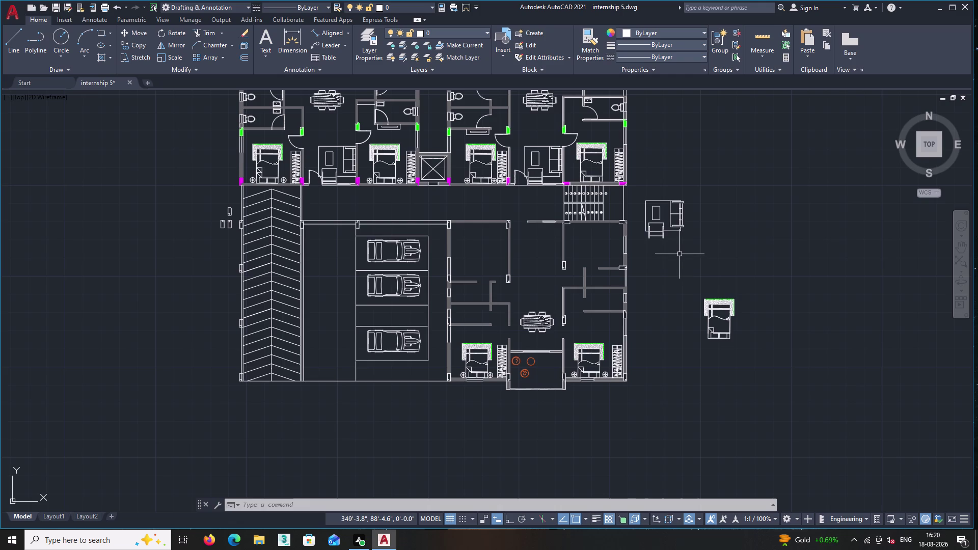
scroll(up, 3)
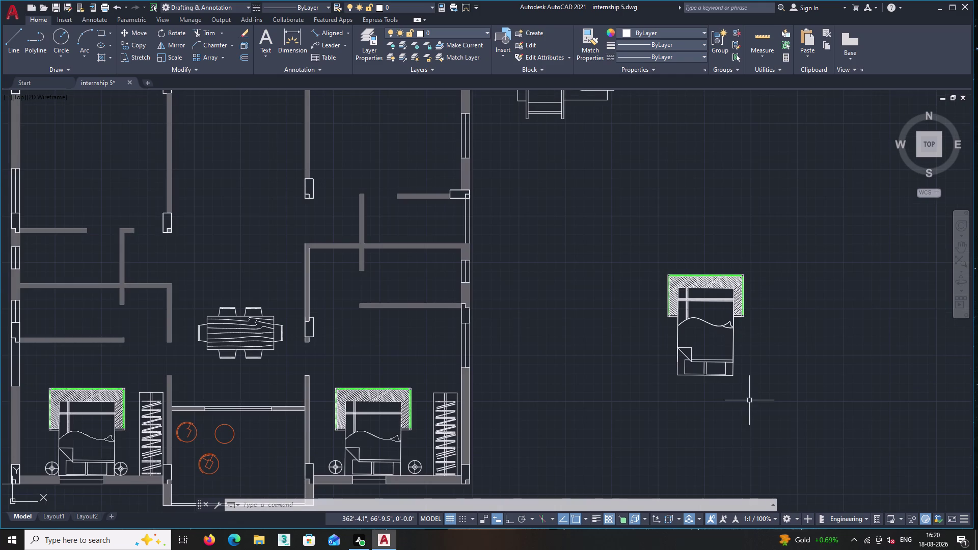
Rotate the copied bed 180° about its headboard corner with Ortho on.
click(749, 395)
click(618, 234)
right_click(639, 194)
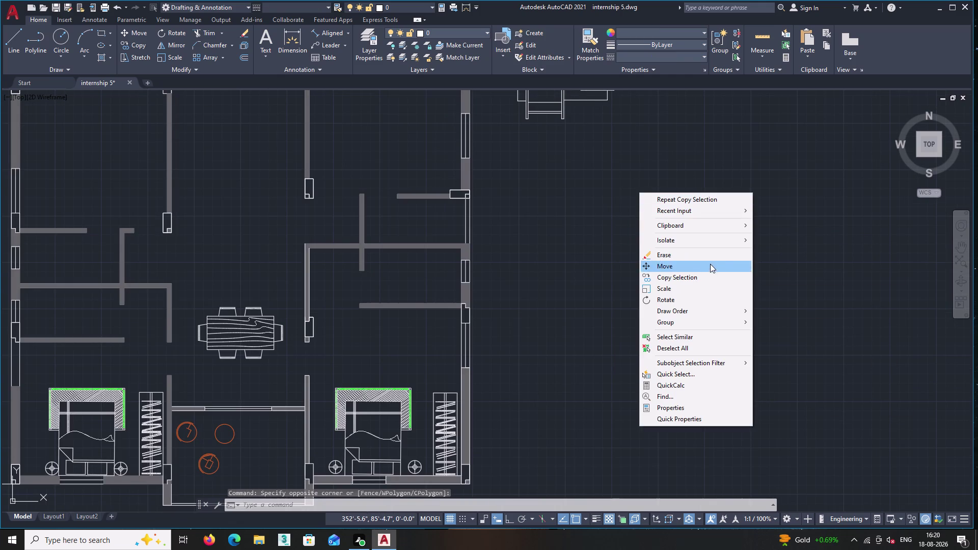
click(691, 300)
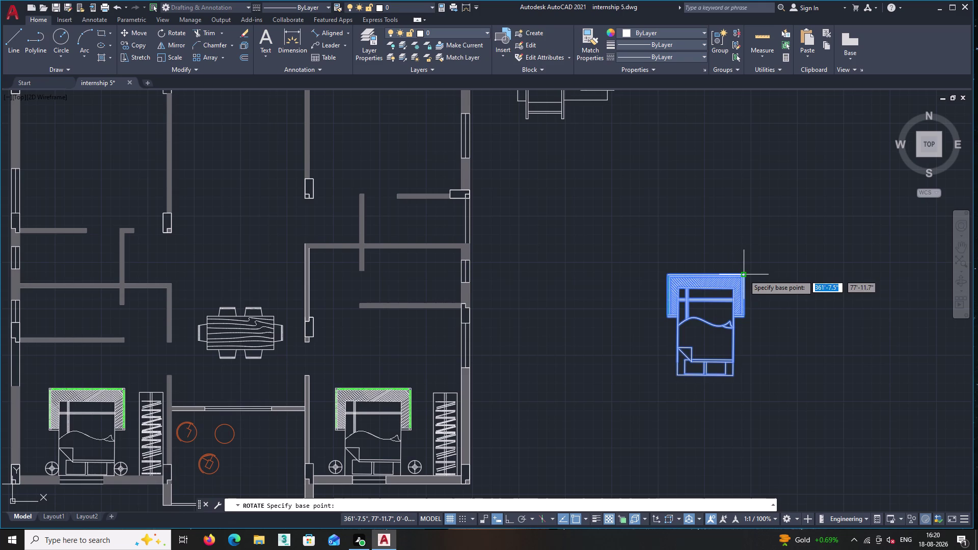
click(744, 274)
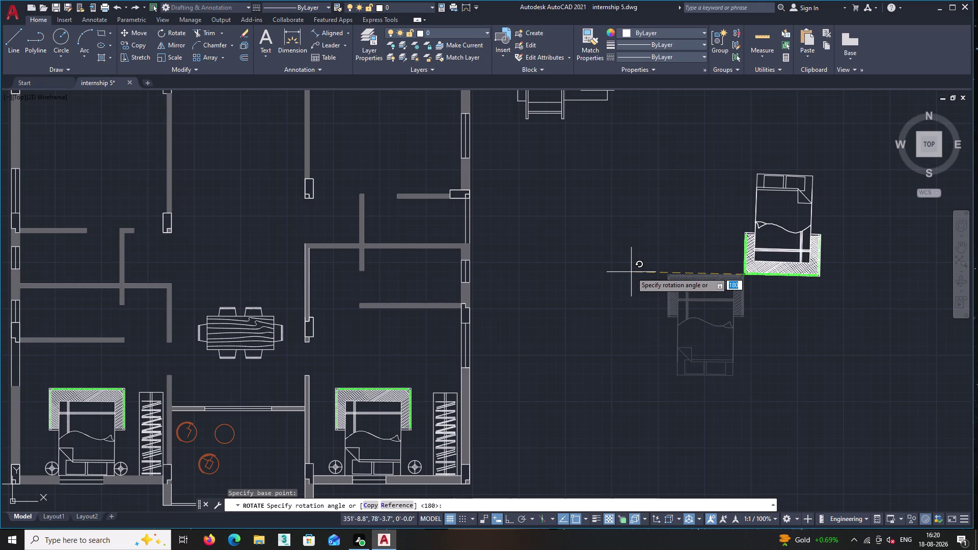
key(F8)
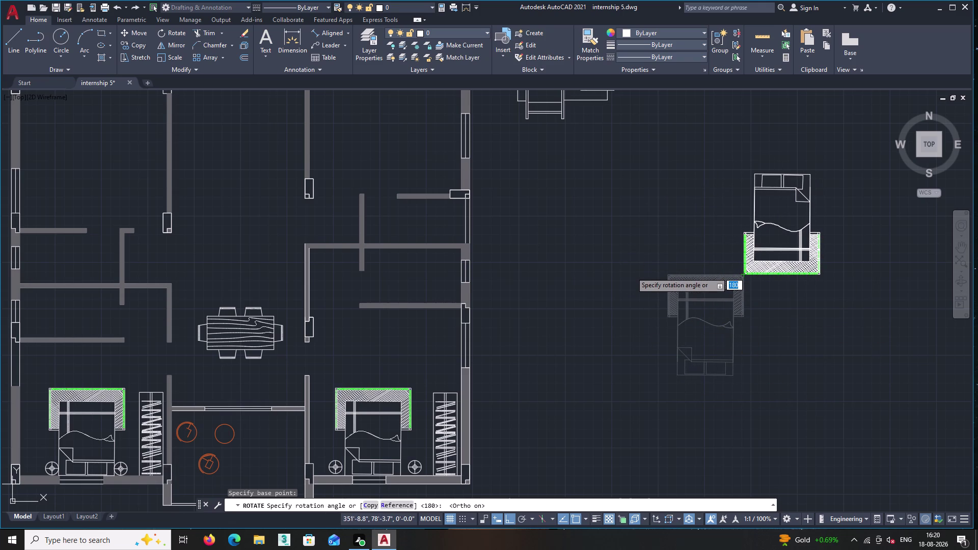
click(649, 277)
Start moving the rotated bed and bring the room left of the dining table into view.
double_click(840, 306)
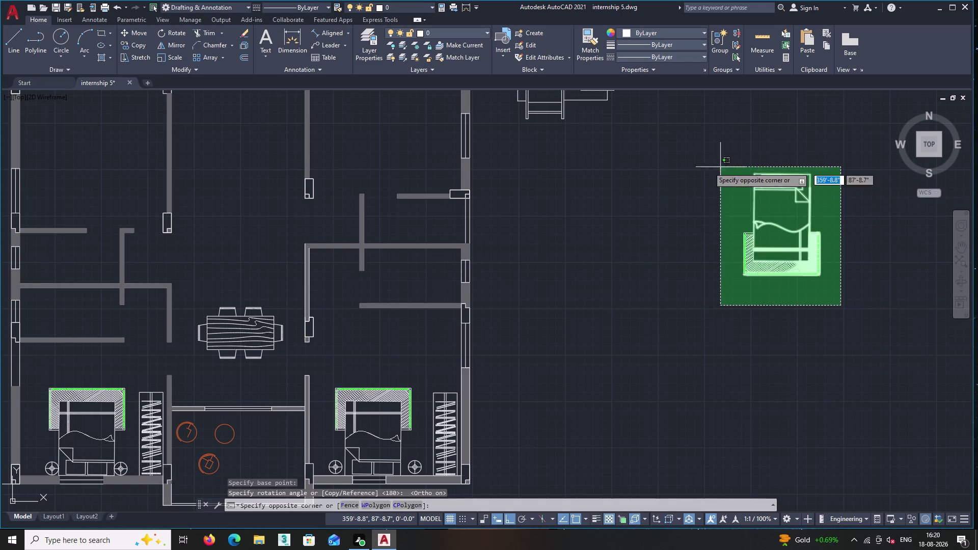
click(680, 157)
right_click(680, 156)
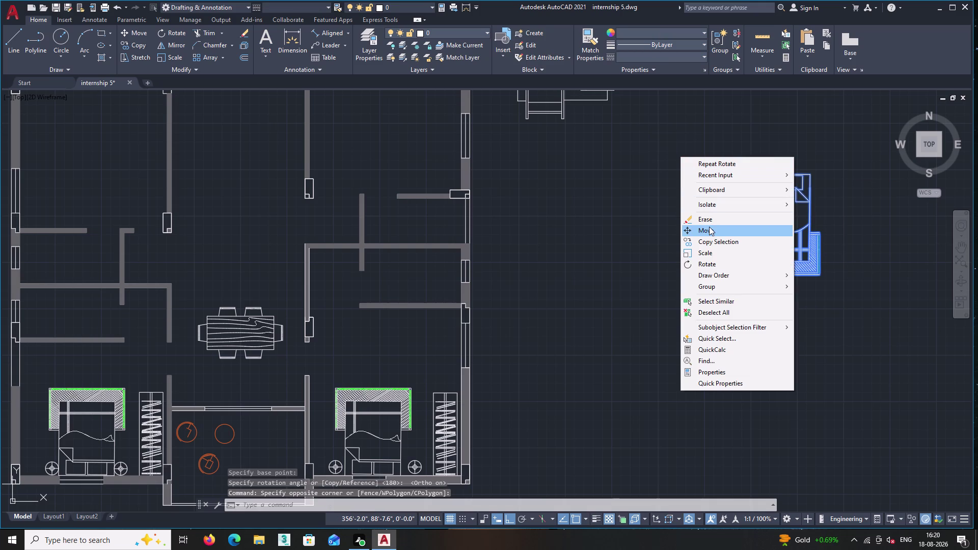
double_click(709, 229)
middle_drag(386, 261, 393, 263)
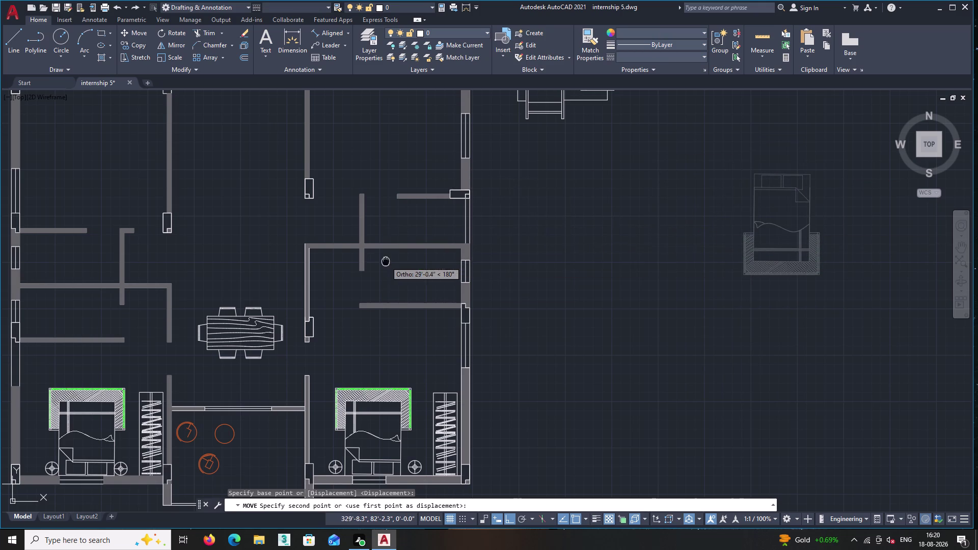
middle_drag(393, 263, 650, 258)
middle_drag(379, 316, 471, 310)
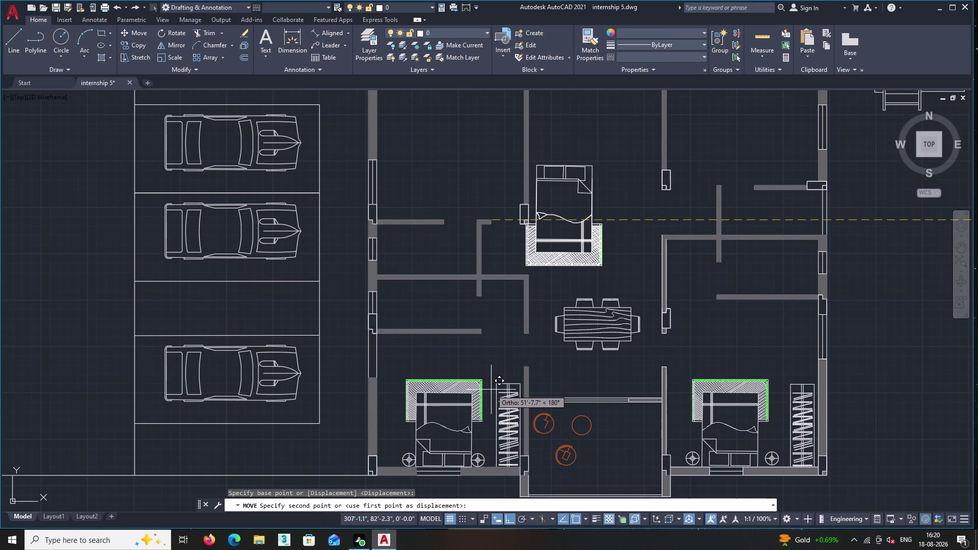
middle_drag(491, 389, 385, 285)
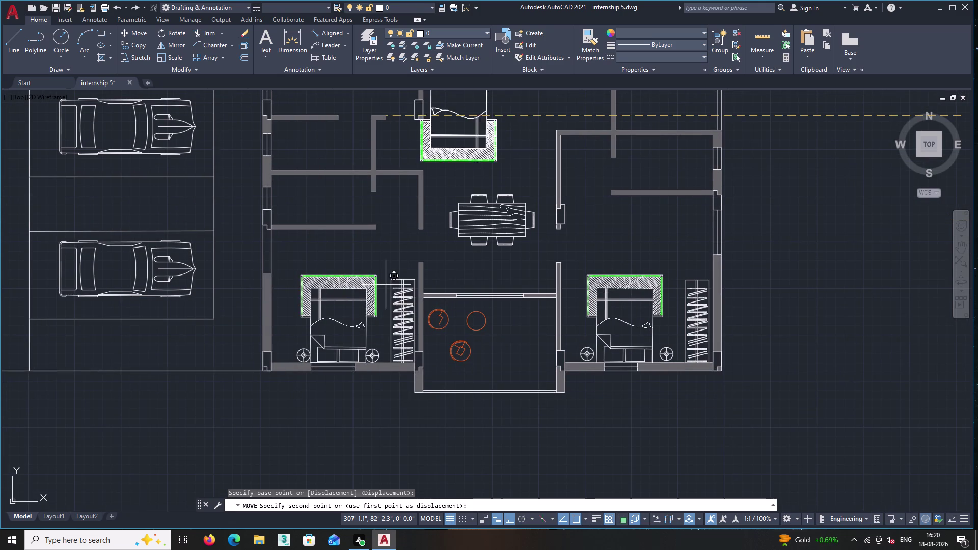
middle_drag(285, 343, 371, 341)
scroll(down, 3)
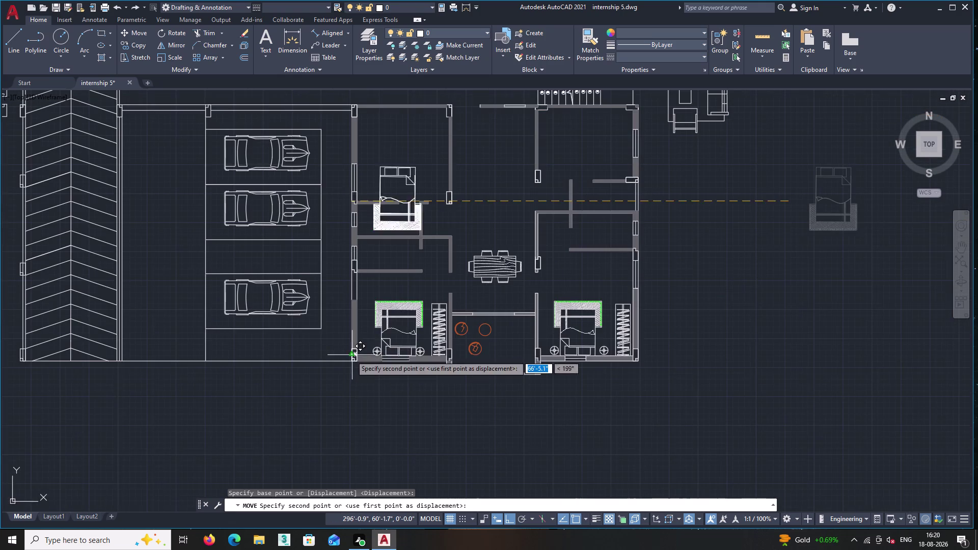
middle_drag(351, 355, 352, 399)
click(351, 369)
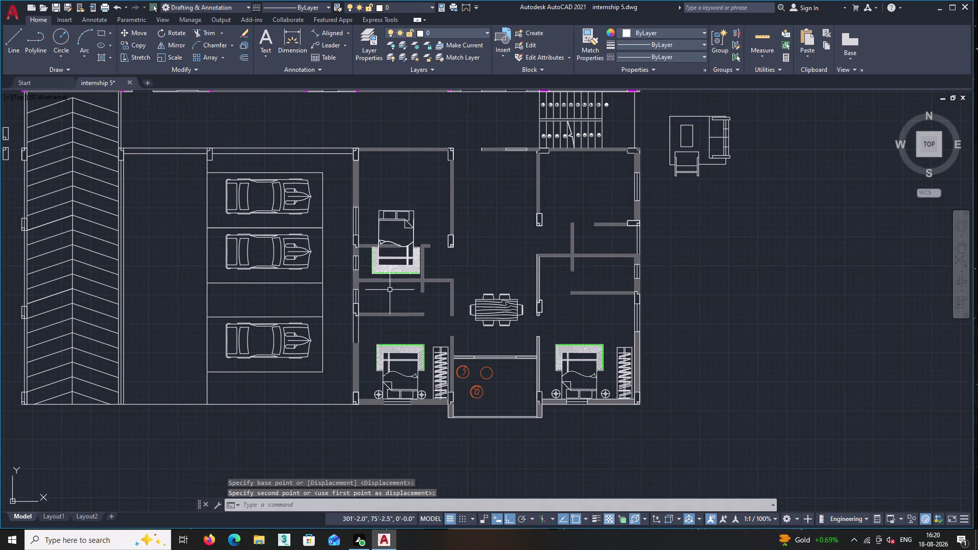
scroll(up, 3)
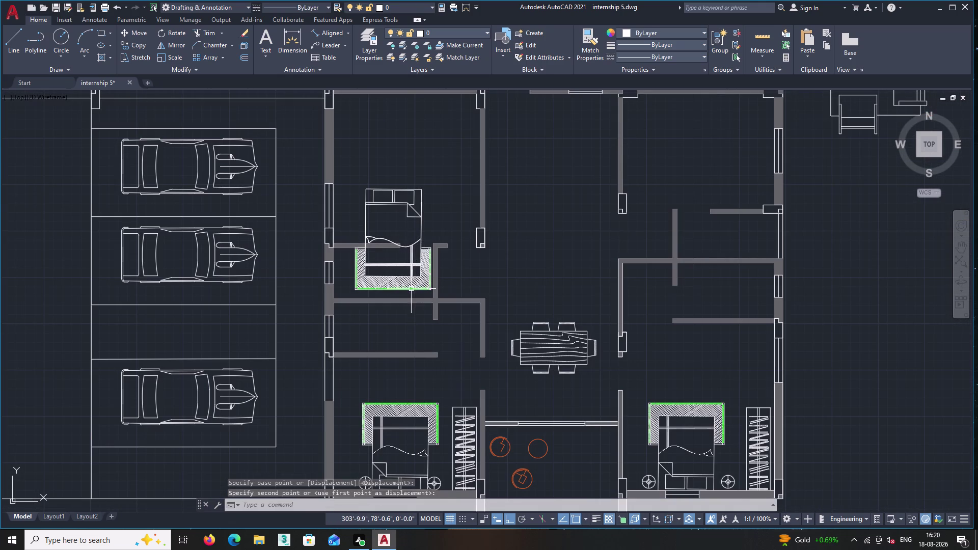
scroll(up, 3)
double_click(412, 301)
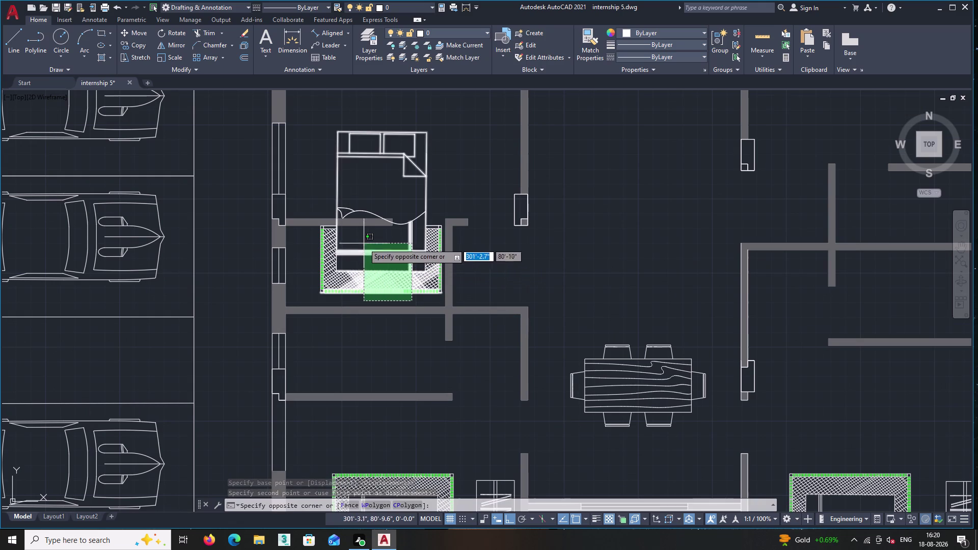
double_click(358, 239)
scroll(up, 3)
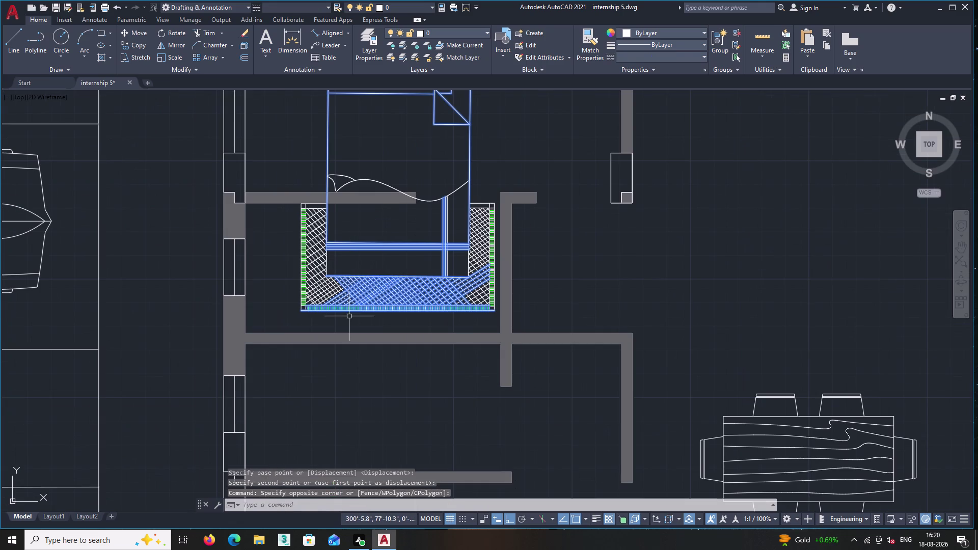
click(349, 316)
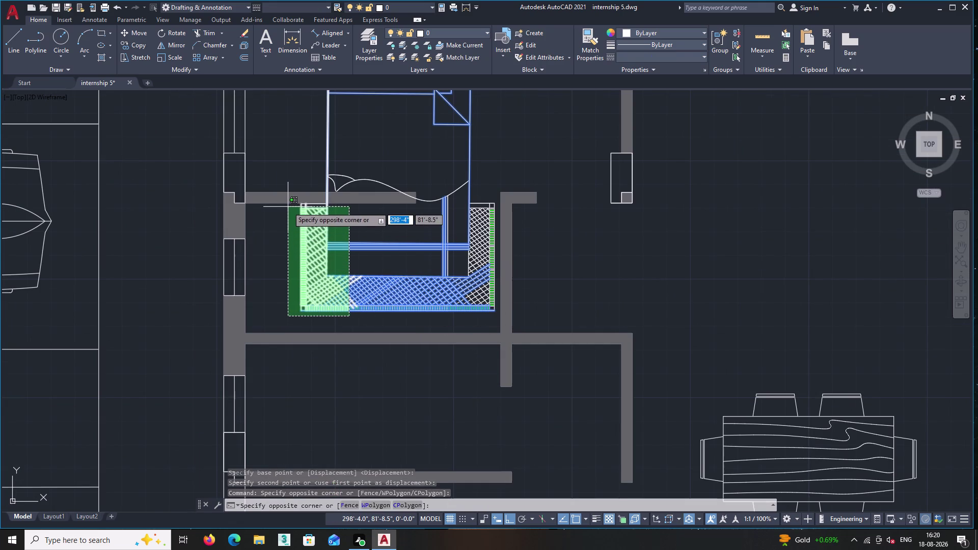
click(287, 207)
middle_drag(323, 217, 341, 276)
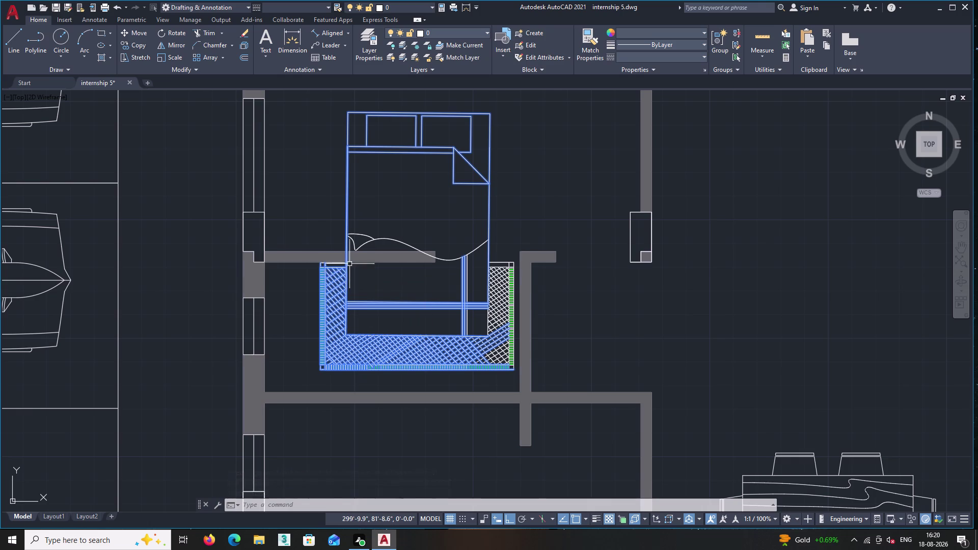
scroll(down, 3)
scroll(up, 3)
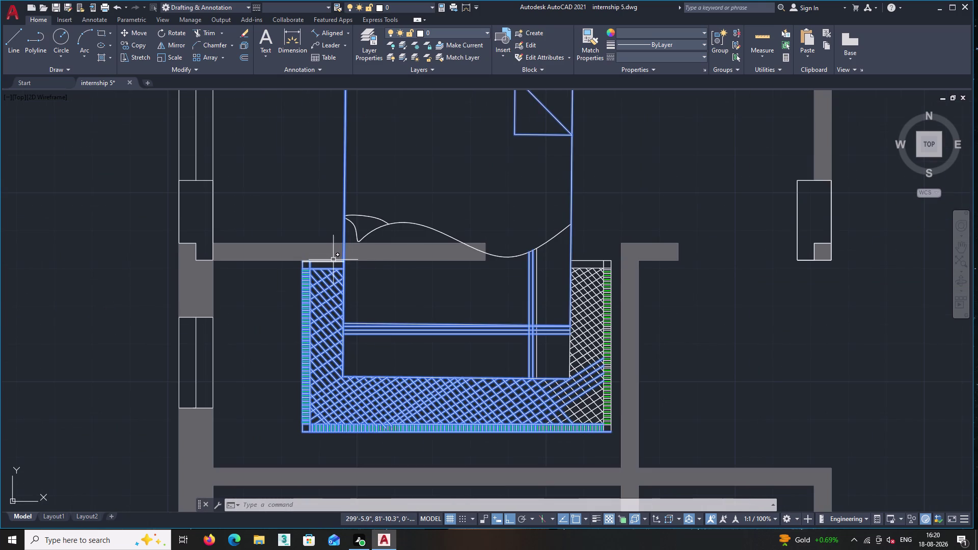
click(332, 262)
double_click(511, 272)
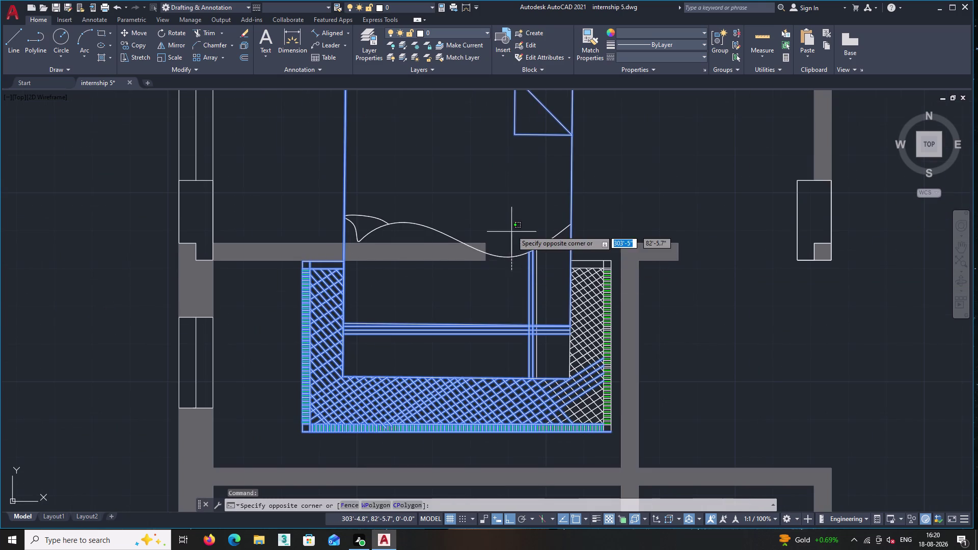
click(509, 221)
click(558, 308)
click(511, 266)
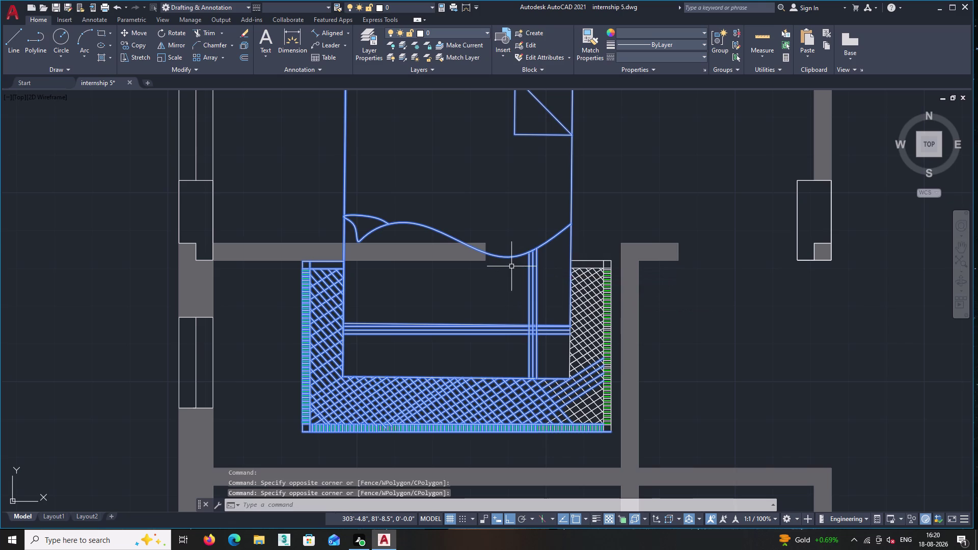
middle_drag(529, 285, 493, 259)
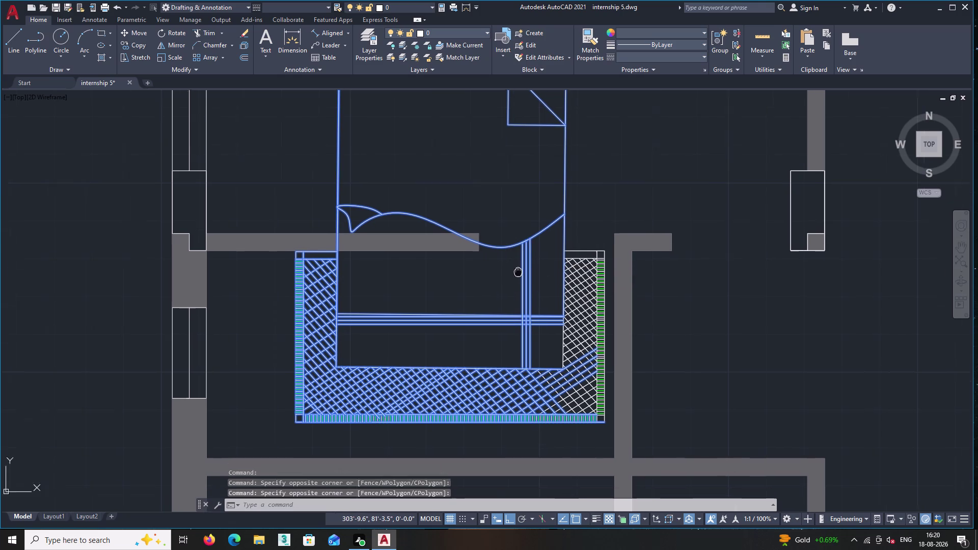
middle_drag(493, 258, 477, 251)
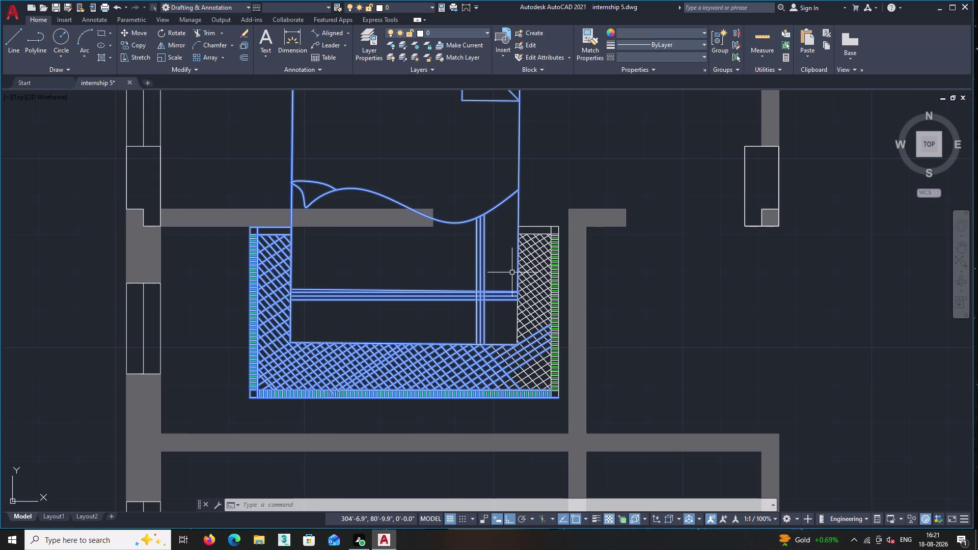
scroll(up, 3)
click(563, 410)
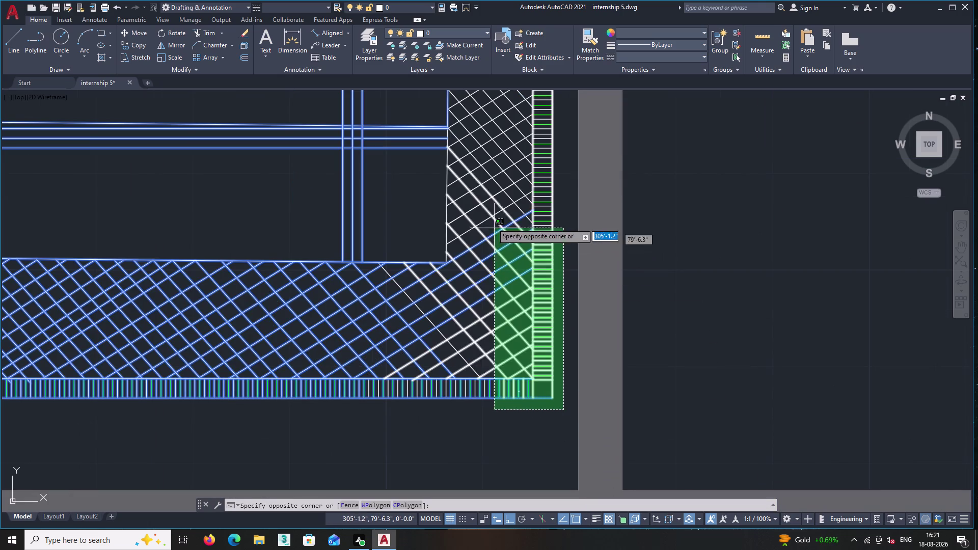
middle_drag(470, 183, 487, 326)
middle_drag(433, 178, 434, 194)
scroll(down, 3)
middle_drag(437, 202, 456, 300)
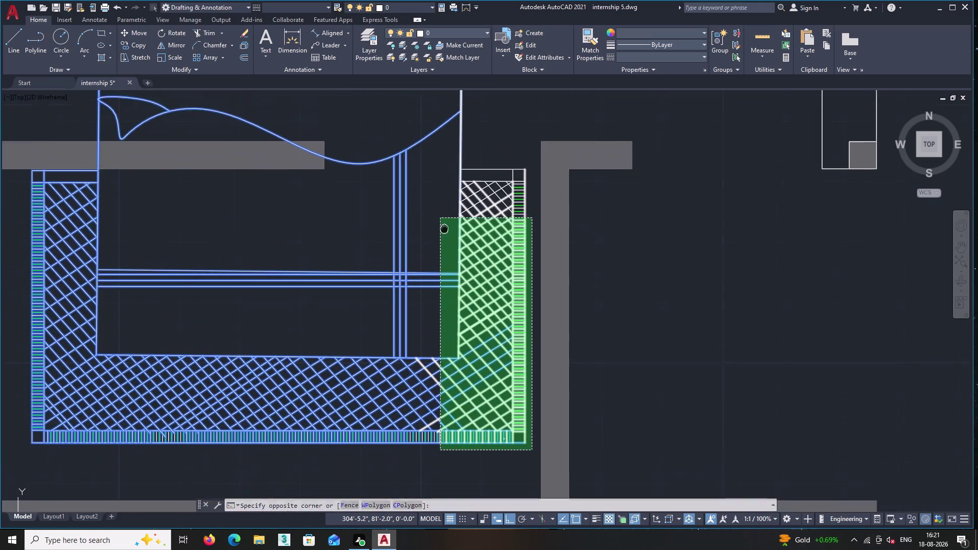
middle_drag(456, 300, 463, 340)
scroll(down, 3)
scroll(down, 3)
scroll(down, 3)
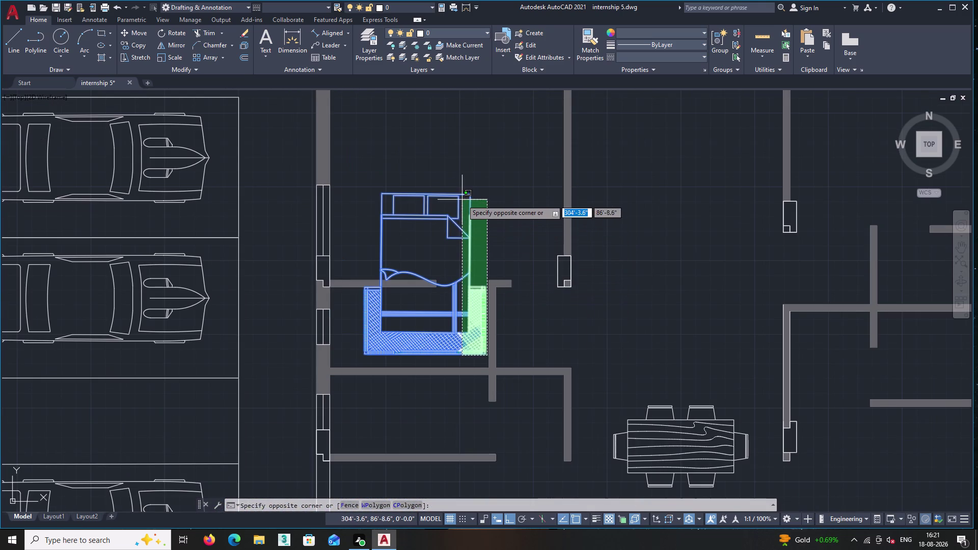
click(462, 200)
Begin a move of the bed group with Ortho off, then cancel it.
right_click(476, 164)
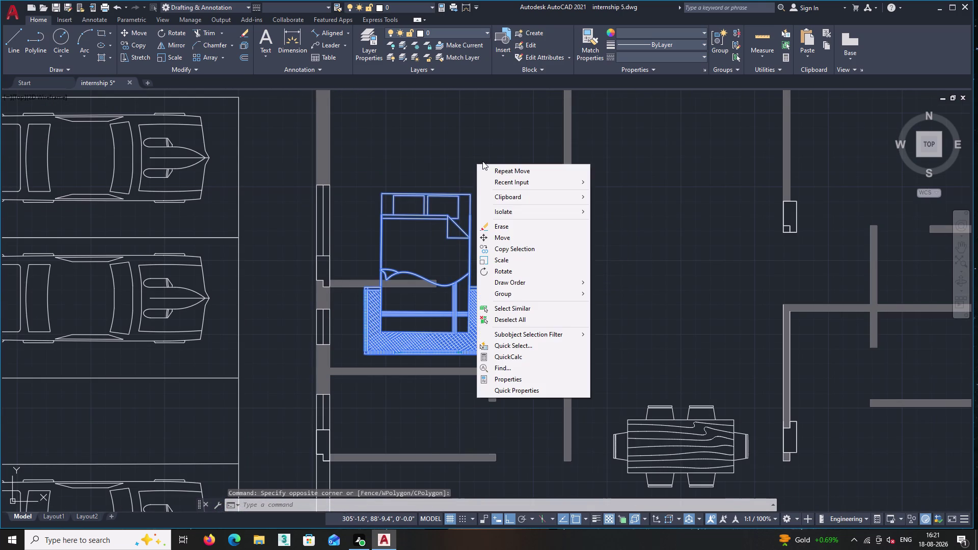
click(511, 239)
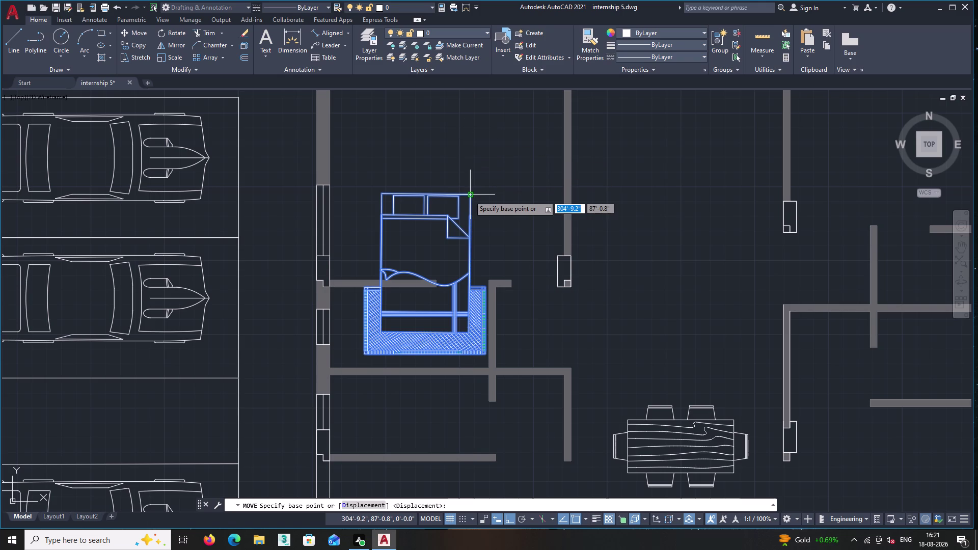
key(F8)
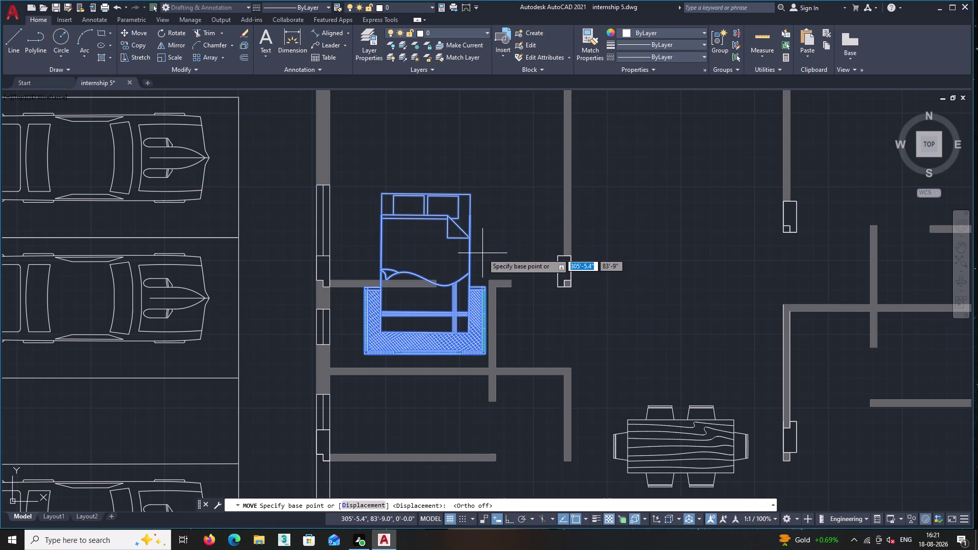
key(Escape)
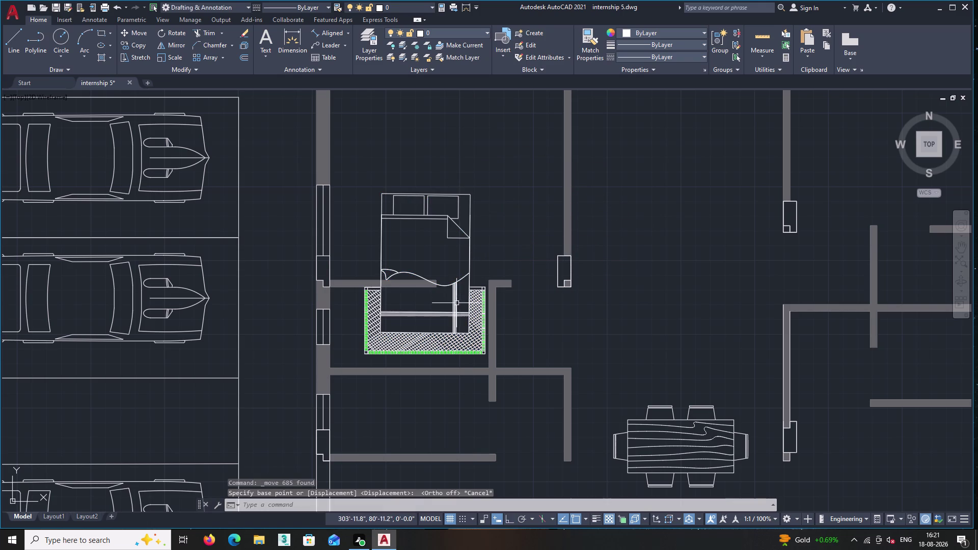
Undo the view changes and both earlier bed moves, bringing the bed back into view.
scroll(down, 3)
scroll(up, 3)
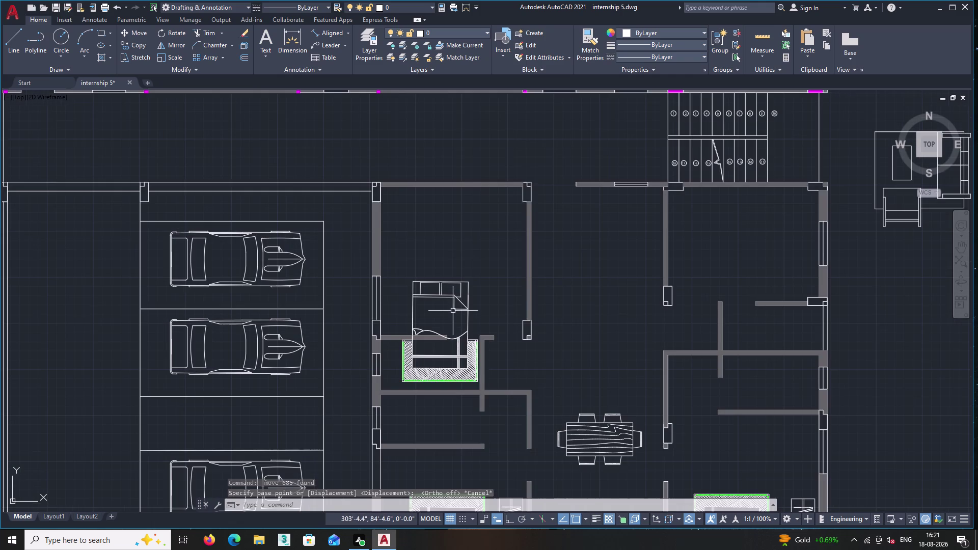
key(ctrl+z)
key(ctrl+z)
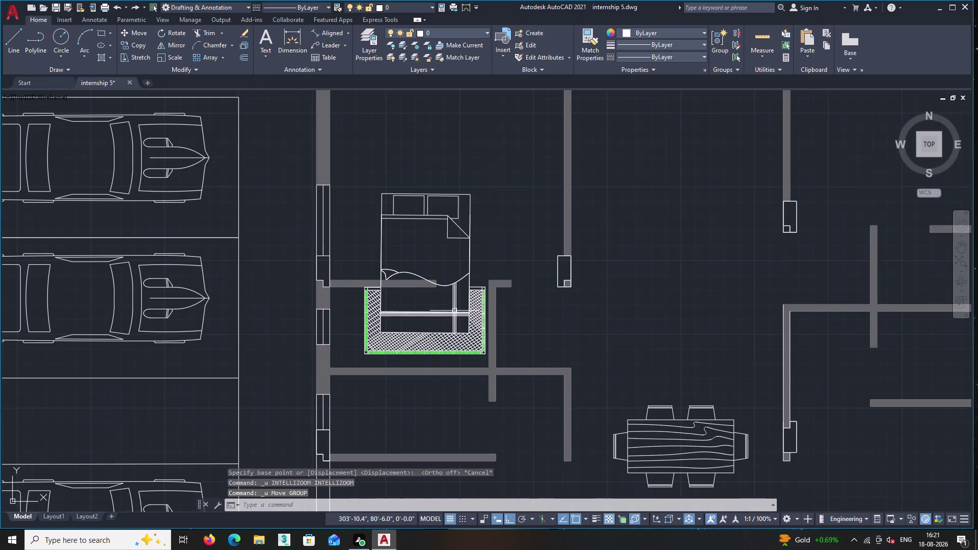
key(ctrl+z)
key(ctrl+z)
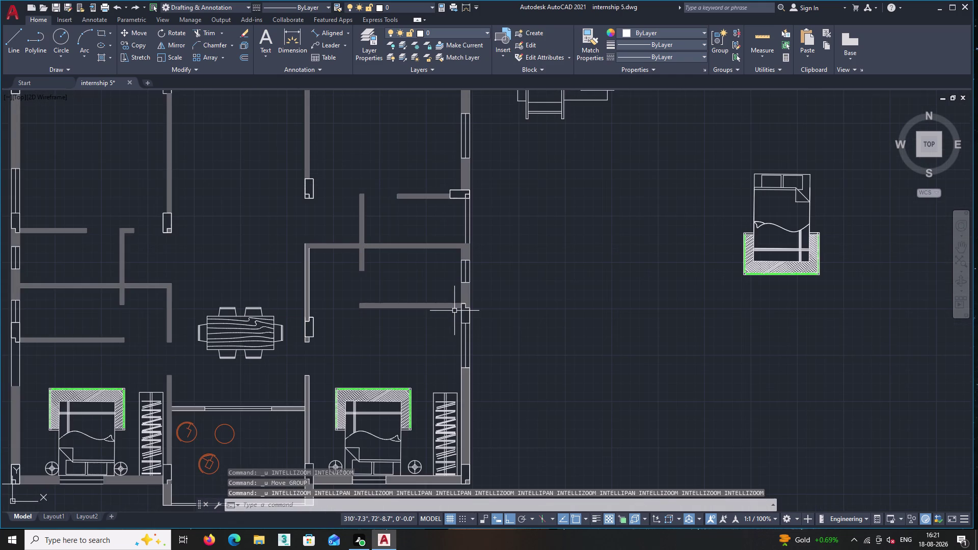
middle_drag(918, 263, 667, 398)
double_click(620, 433)
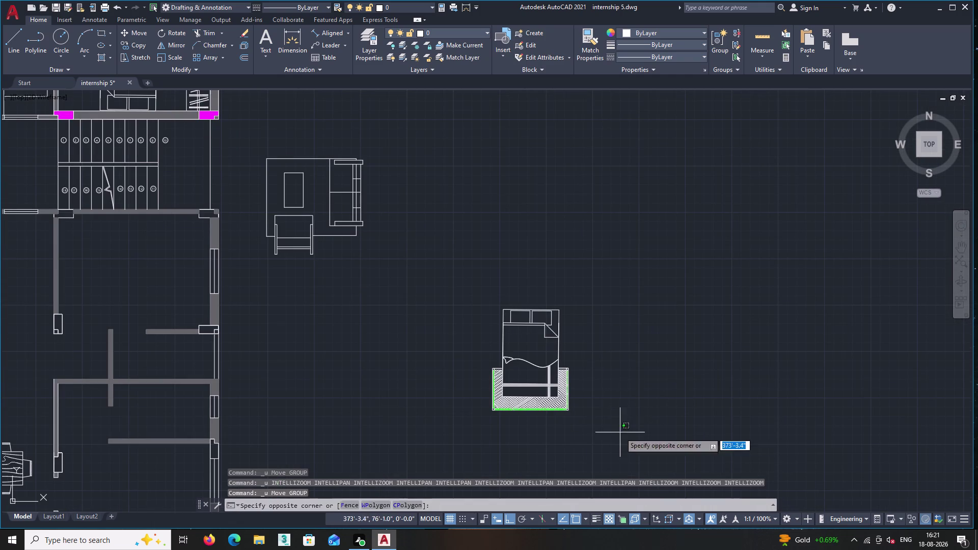
Move the bed and hatch by its top-right corner against the parking-side room's top wall.
click(402, 252)
right_click(537, 248)
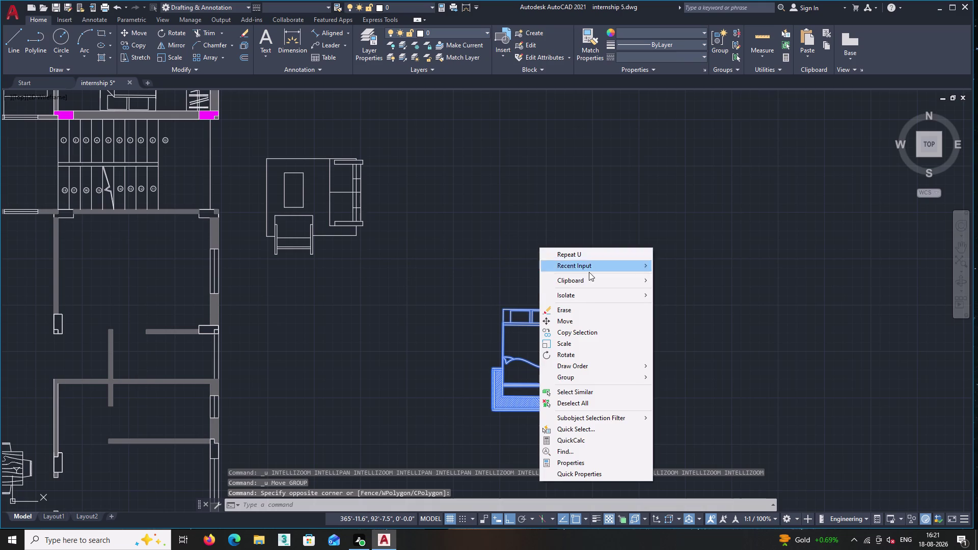
click(576, 324)
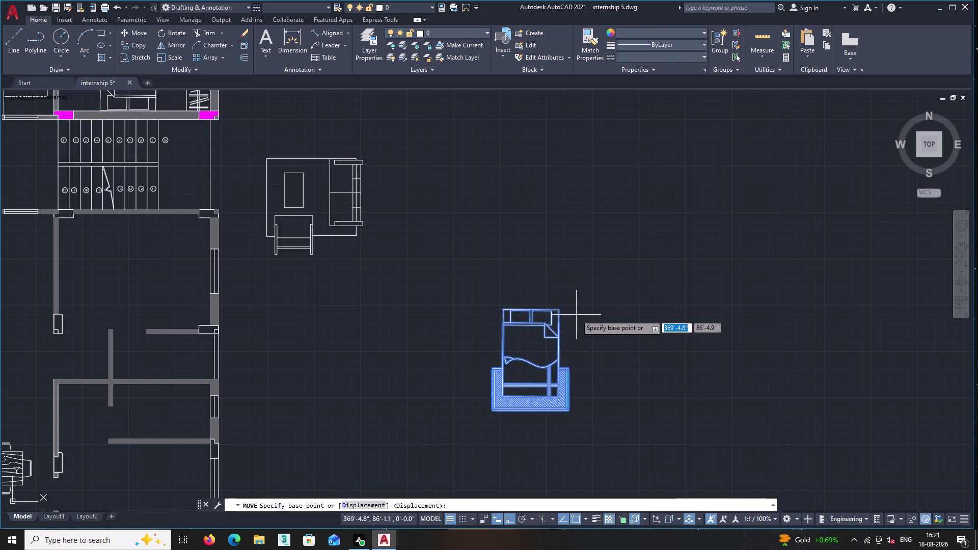
key(F8)
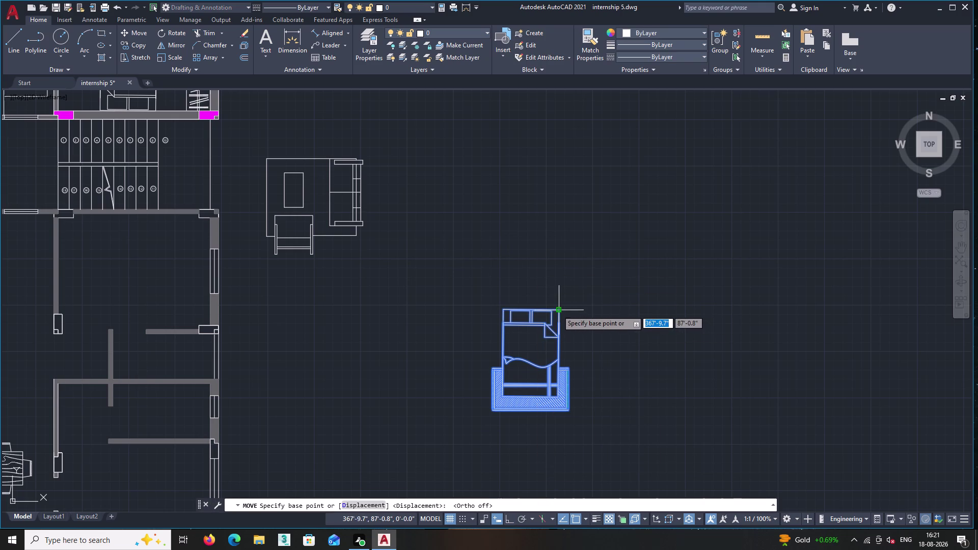
double_click(559, 310)
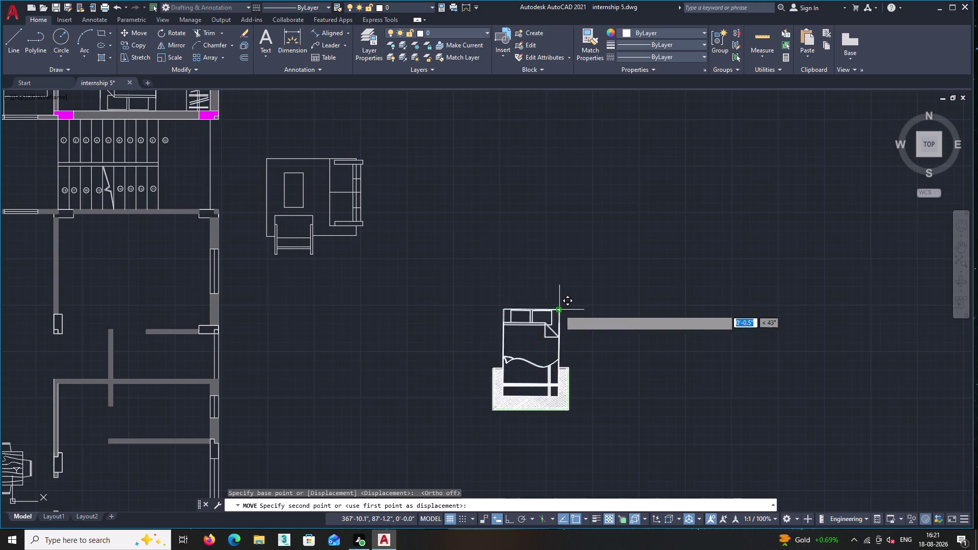
middle_drag(297, 269, 822, 353)
middle_drag(482, 332, 668, 322)
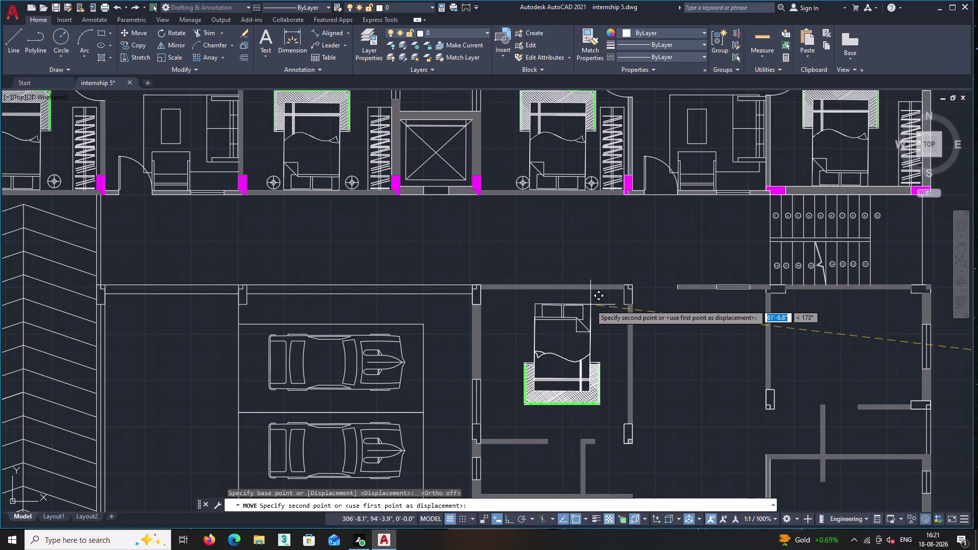
scroll(up, 3)
scroll(up, 3)
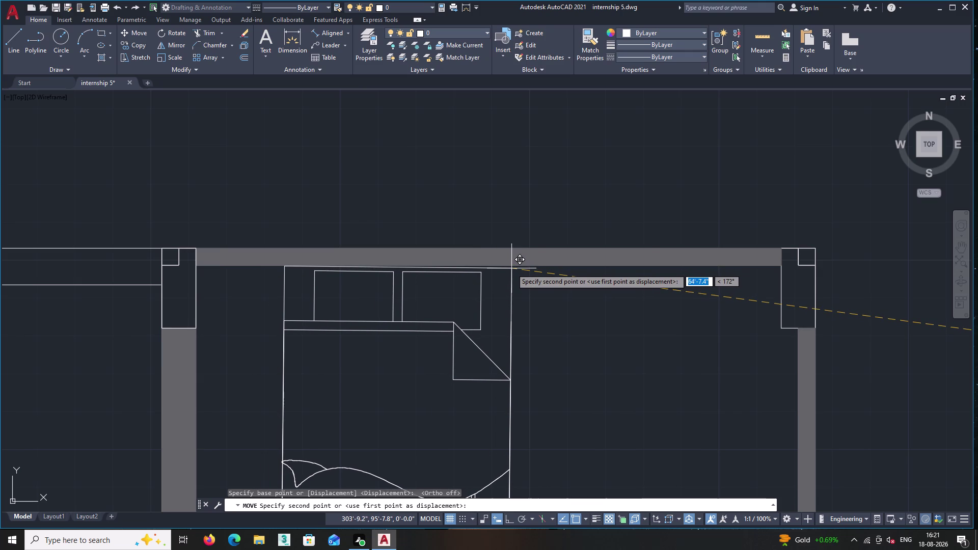
click(512, 269)
key(Escape)
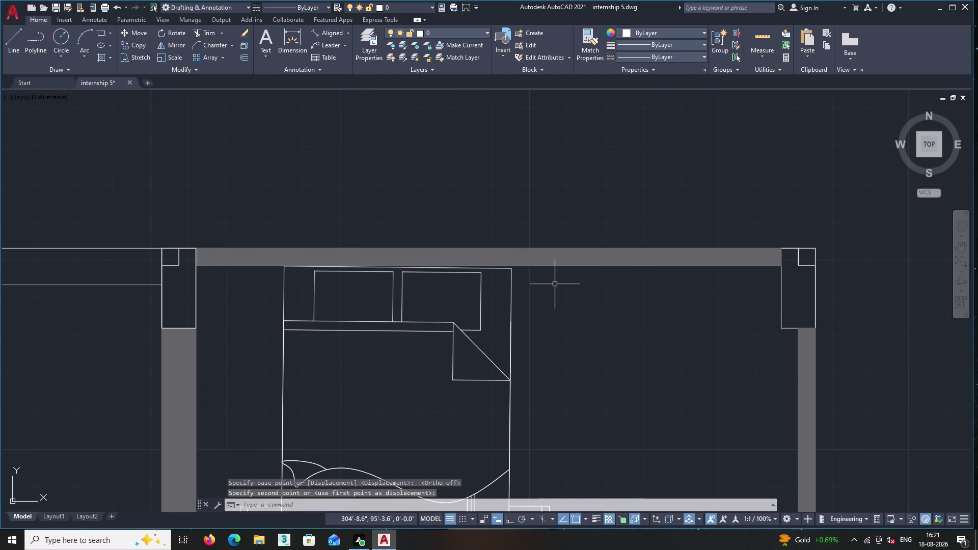
scroll(up, 3)
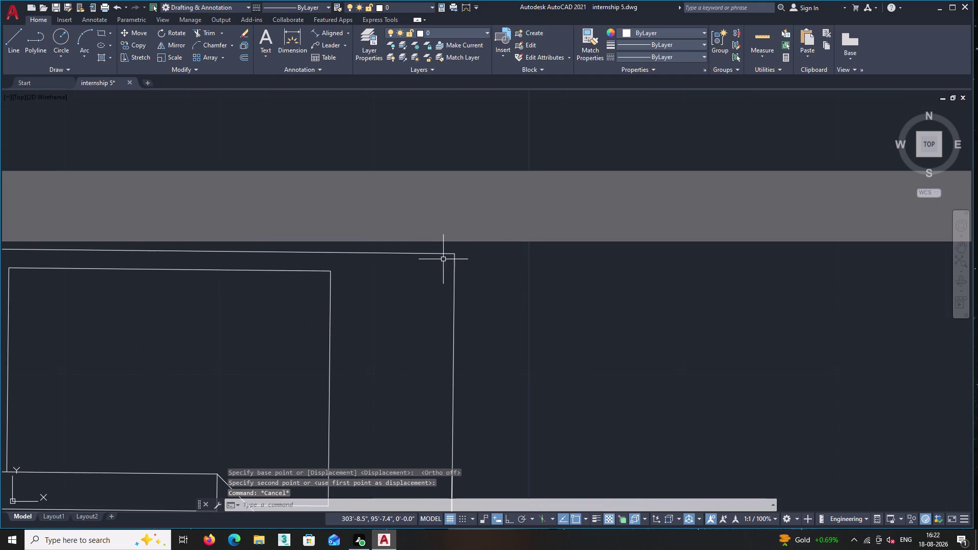
Explode the bed block into separate lines.
scroll(down, 3)
scroll(down, 3)
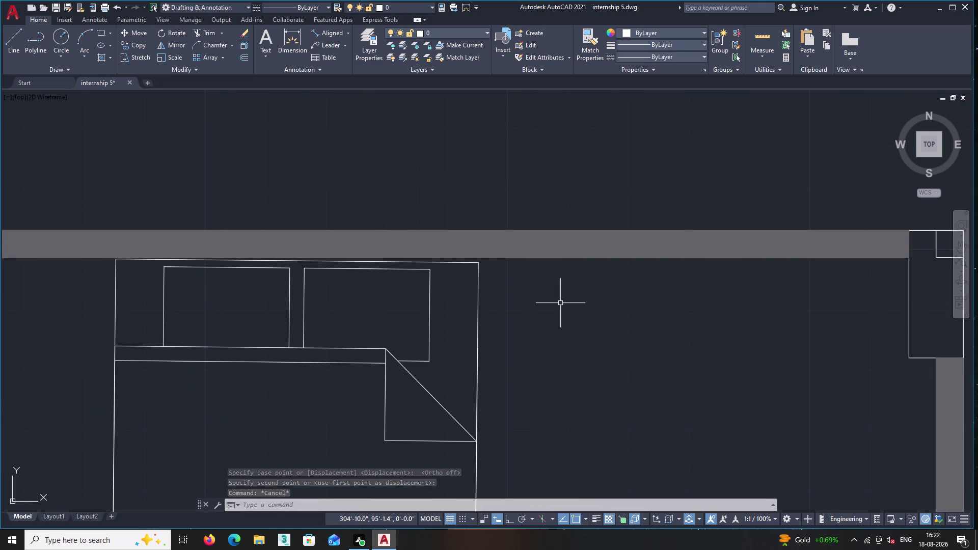
double_click(459, 262)
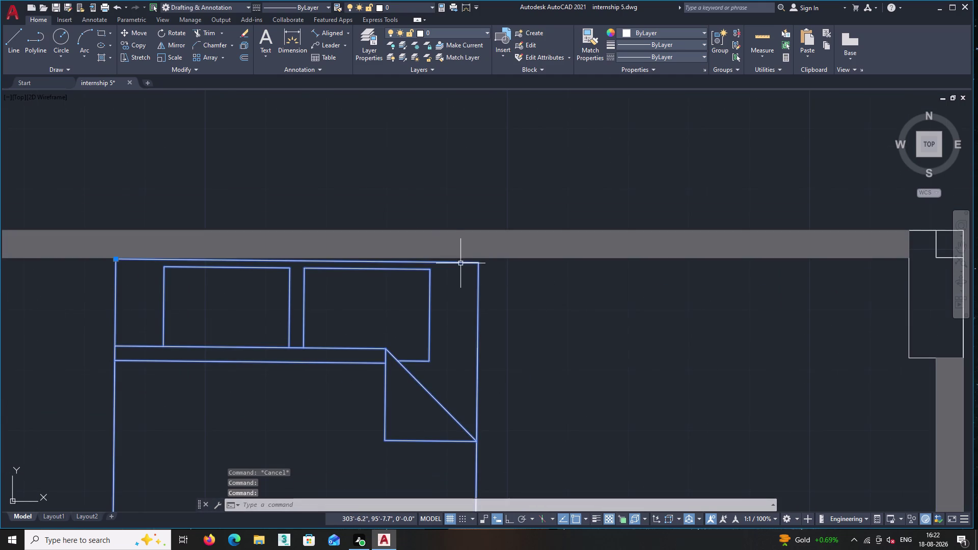
double_click(242, 46)
key(Return)
key(period)
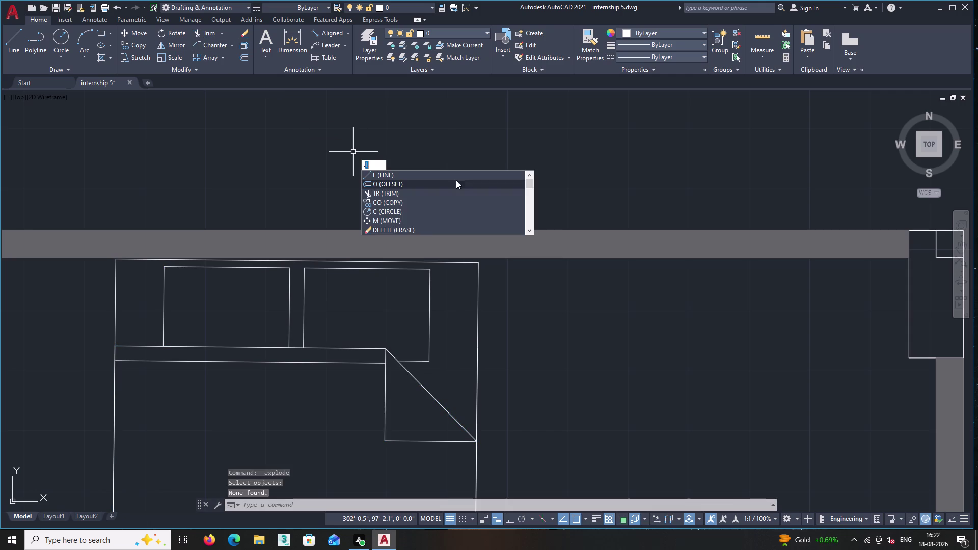
key(Escape)
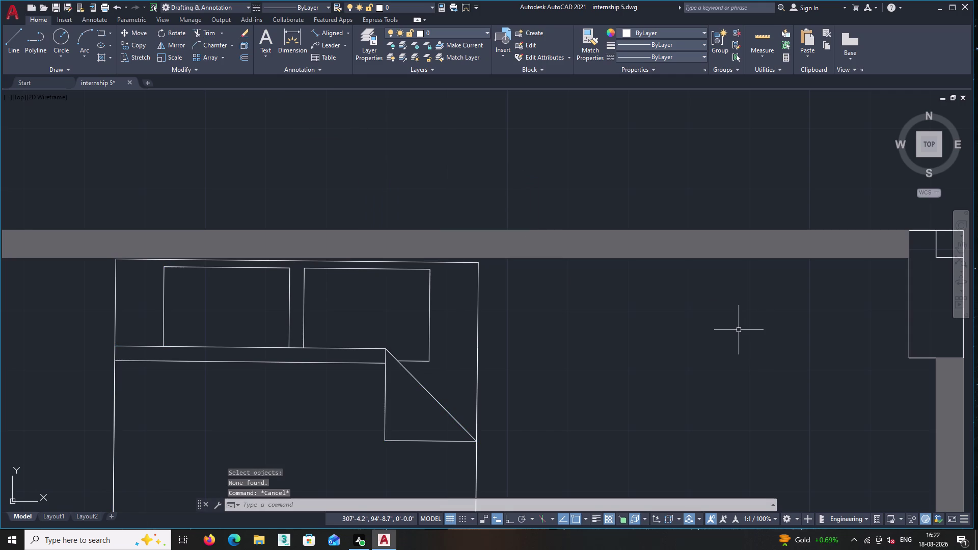
Trim away the bed outline's top edge line.
text(tr)
key(Return)
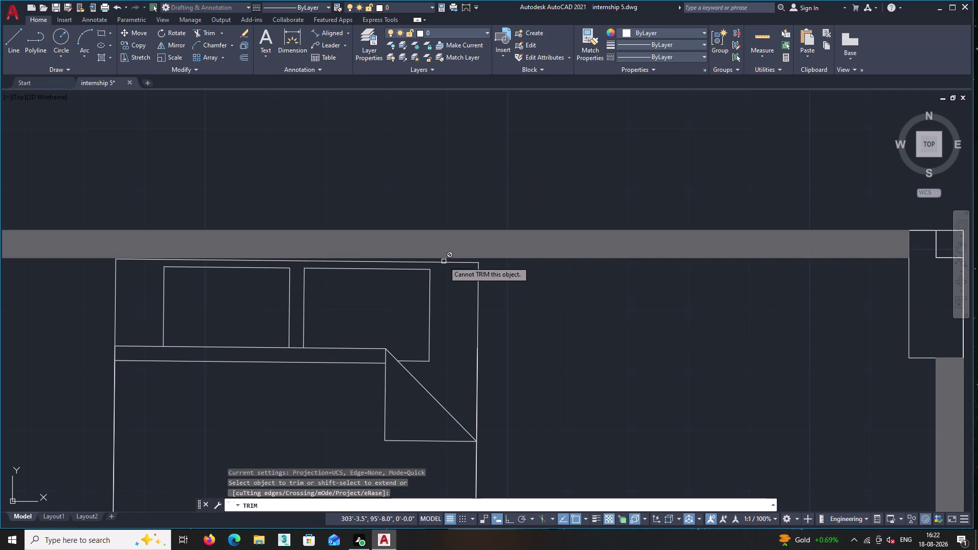
click(444, 262)
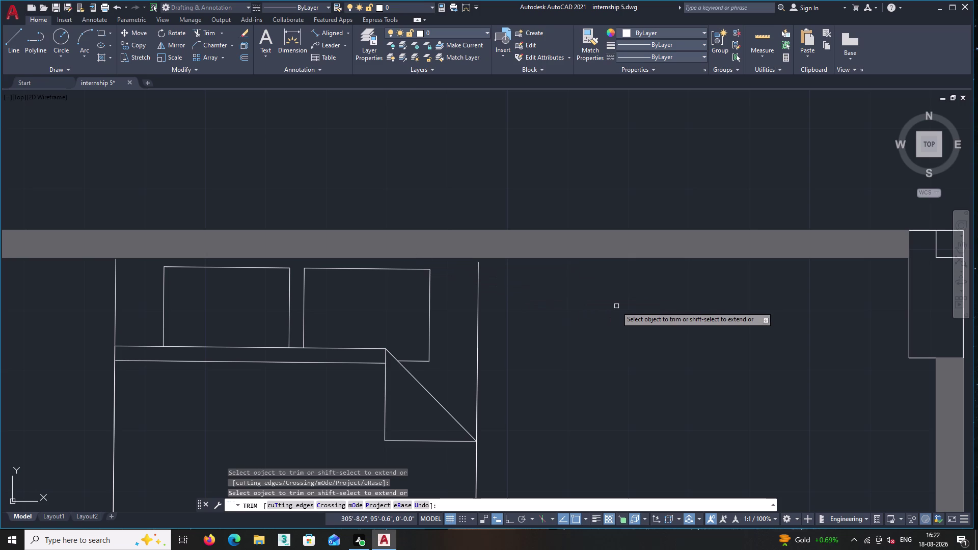
key(Return)
Extend the bed's left and right side lines up to the room's top wall.
key(e)
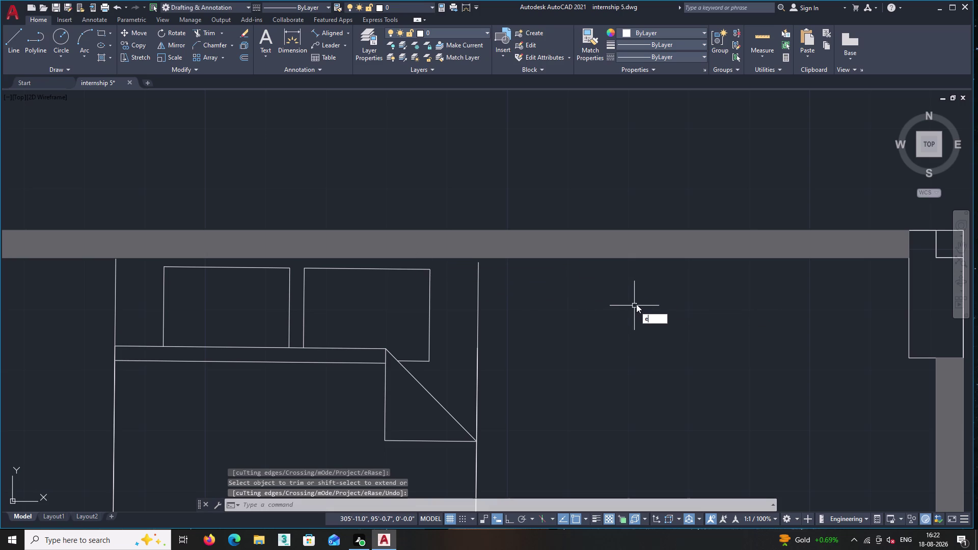
key(x)
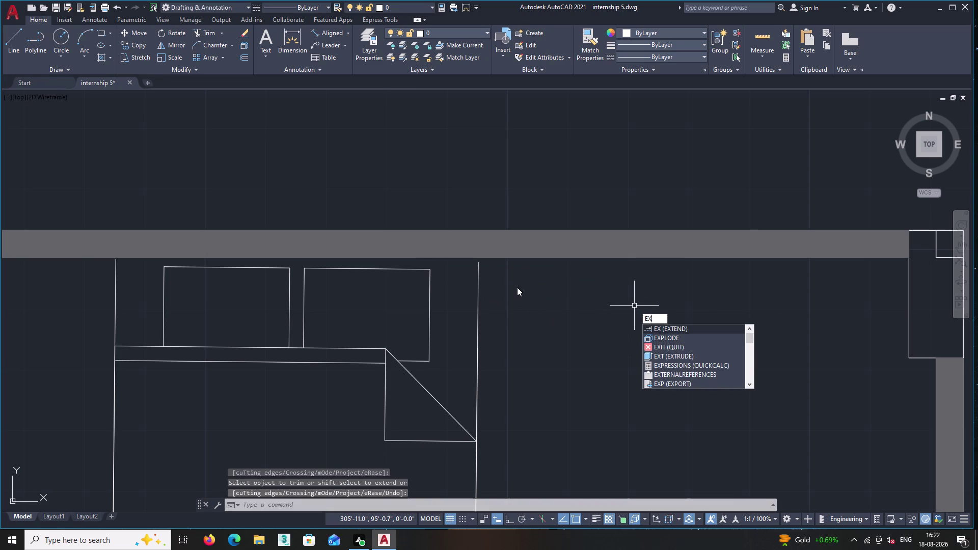
key(Return)
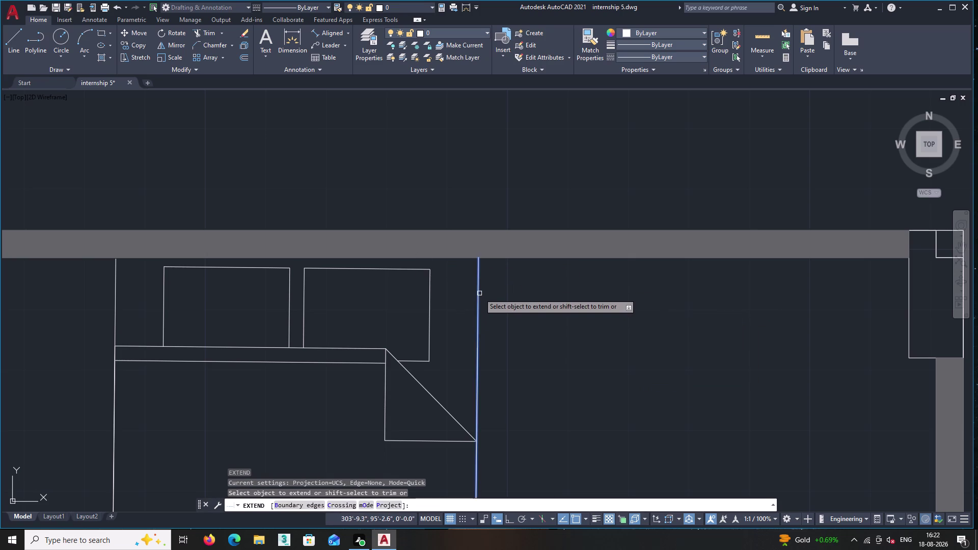
double_click(479, 293)
click(115, 280)
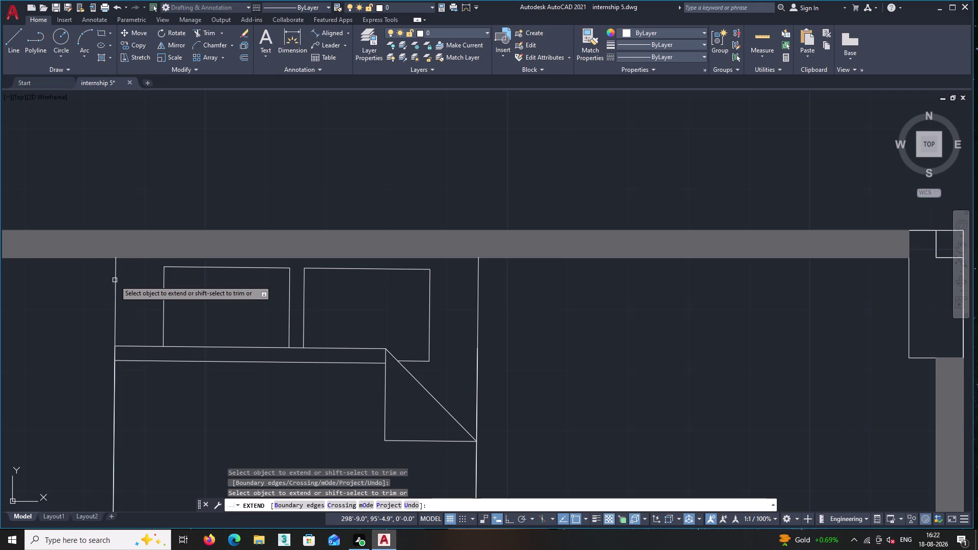
key(Return)
scroll(down, 3)
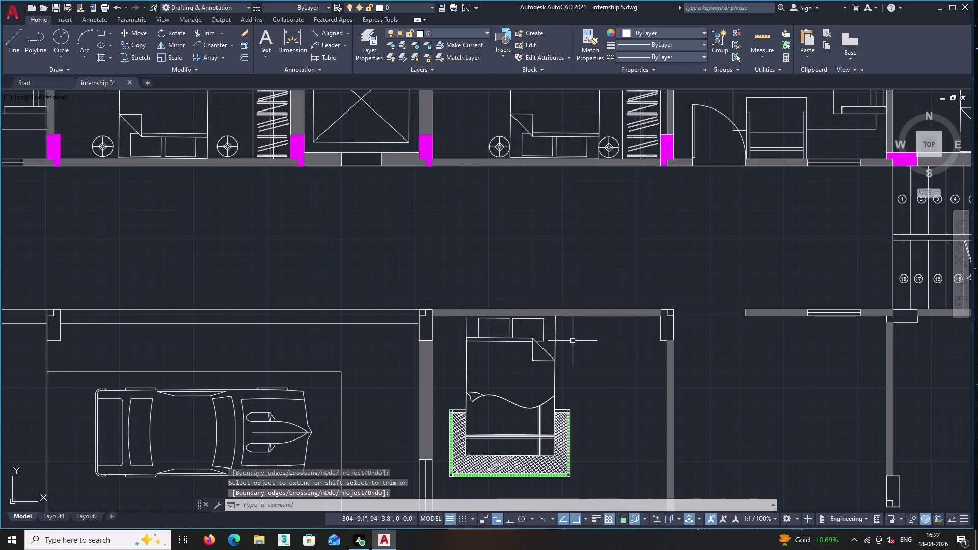
Erase the overlapping line along the bed's right side.
middle_drag(622, 338, 631, 294)
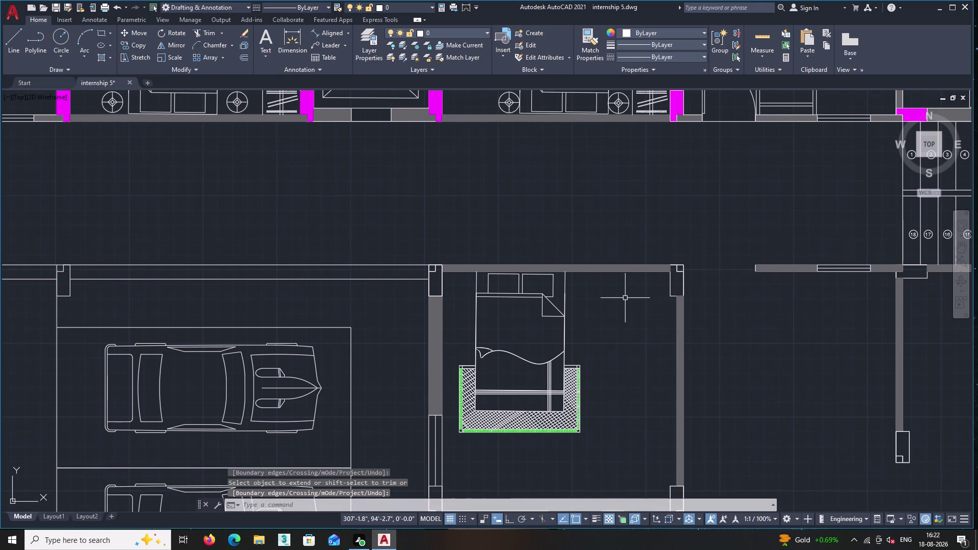
scroll(down, 3)
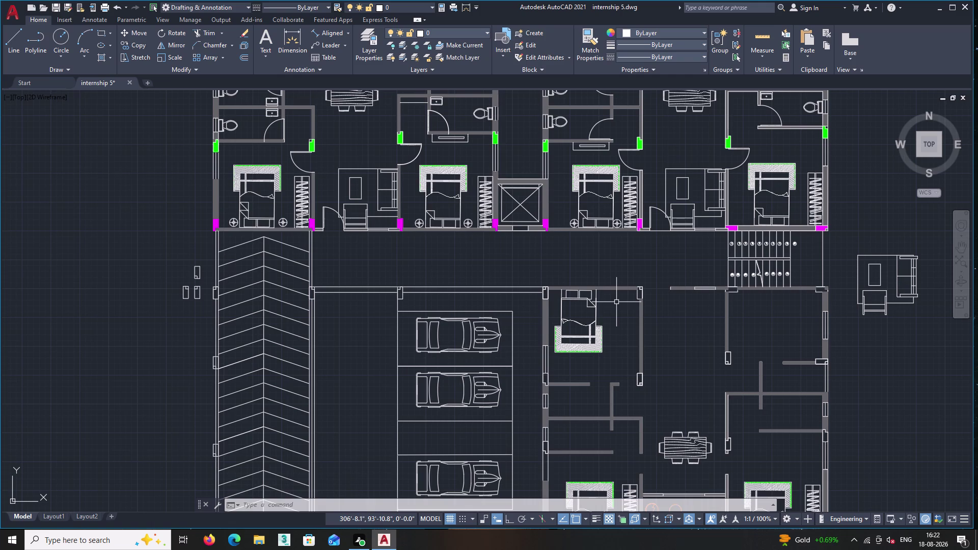
middle_drag(616, 352, 519, 308)
scroll(up, 3)
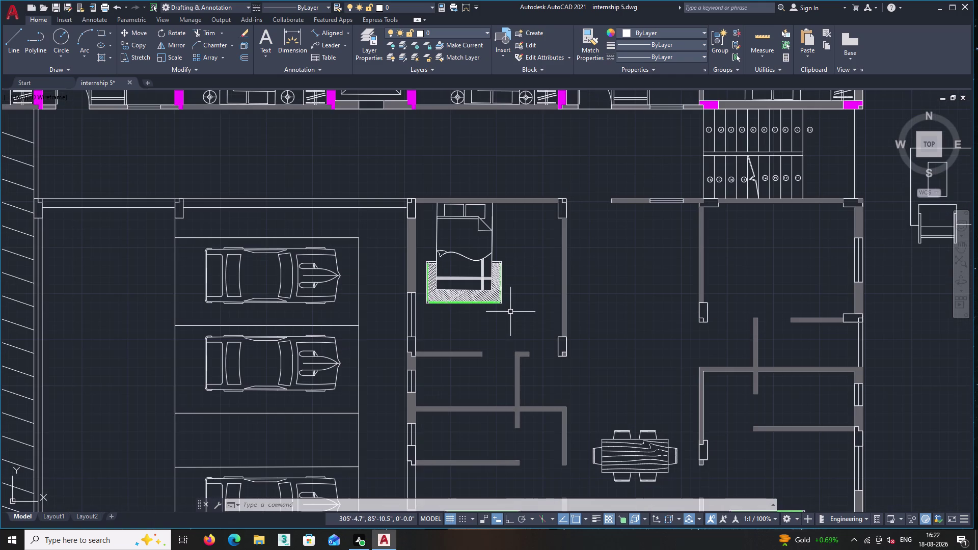
scroll(up, 3)
middle_drag(471, 318, 406, 401)
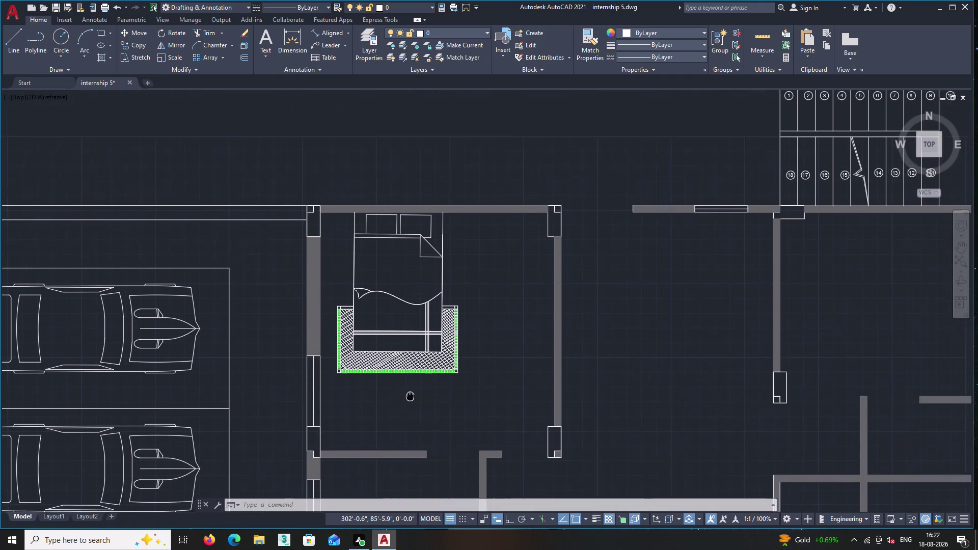
middle_drag(406, 402, 400, 410)
scroll(down, 3)
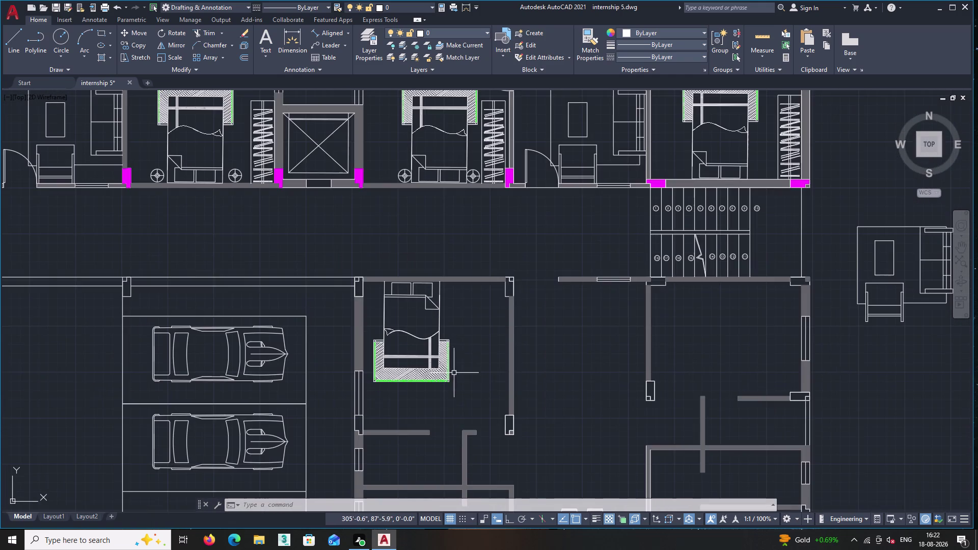
scroll(up, 3)
scroll(up, 3)
click(432, 288)
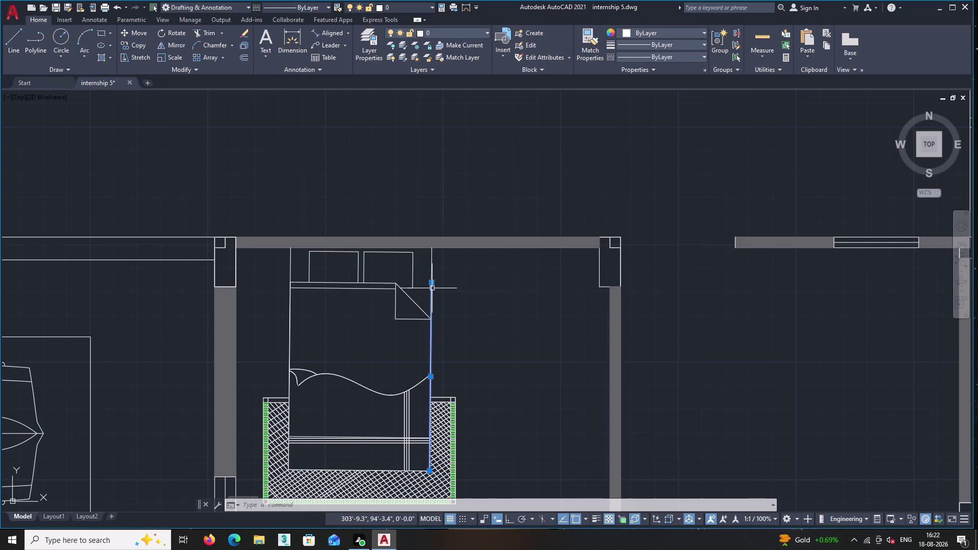
key(Delete)
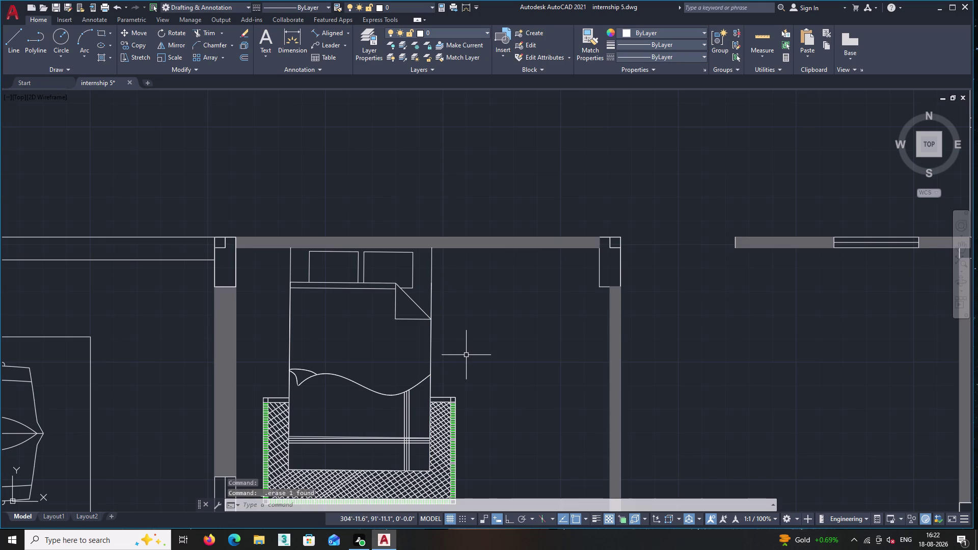
double_click(289, 337)
key(Delete)
Erase the line along the bed's left side, then undo that erase.
click(289, 342)
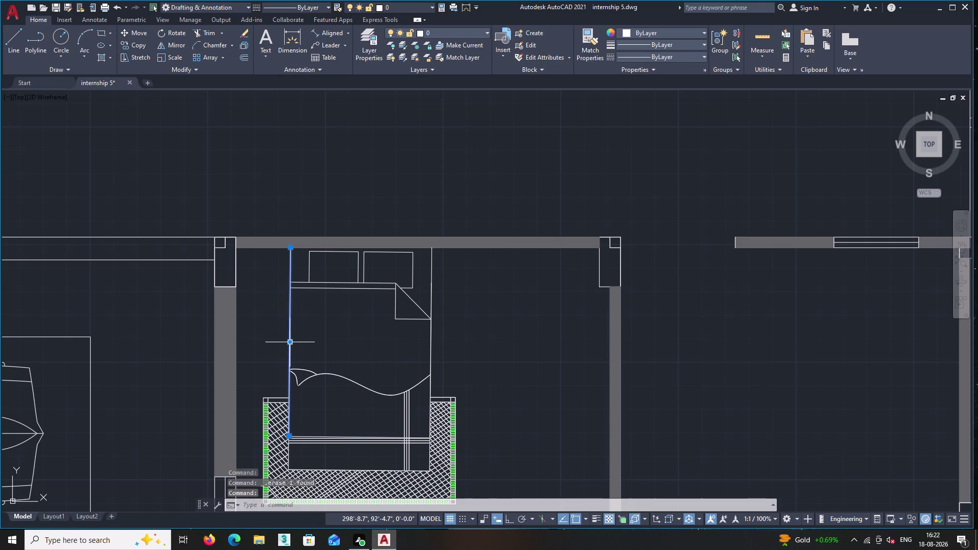
key(Delete)
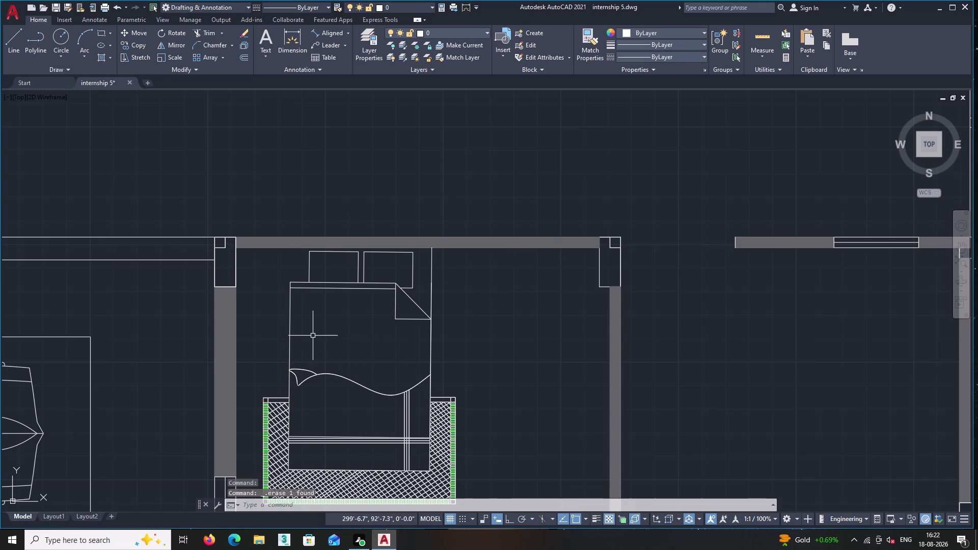
key(ctrl+z)
scroll(down, 3)
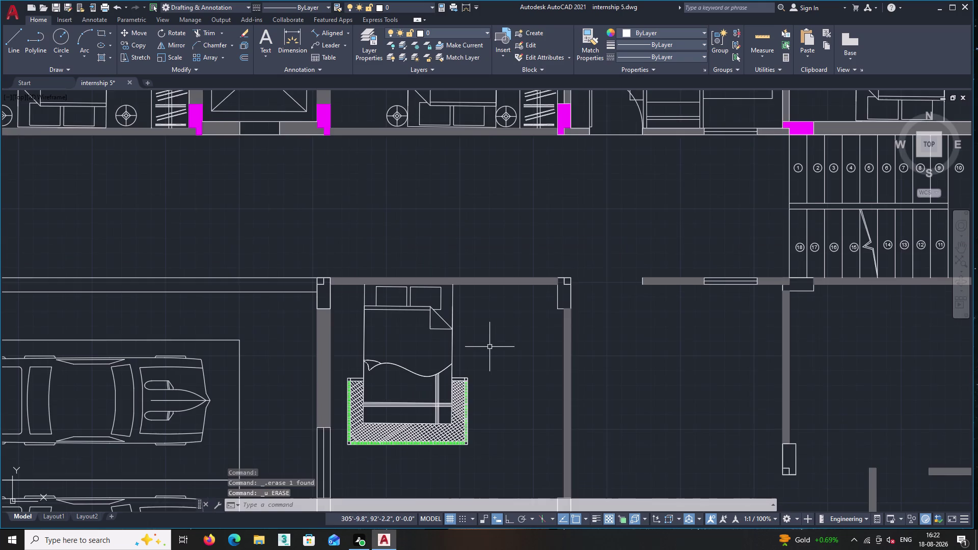
middle_drag(487, 348, 457, 352)
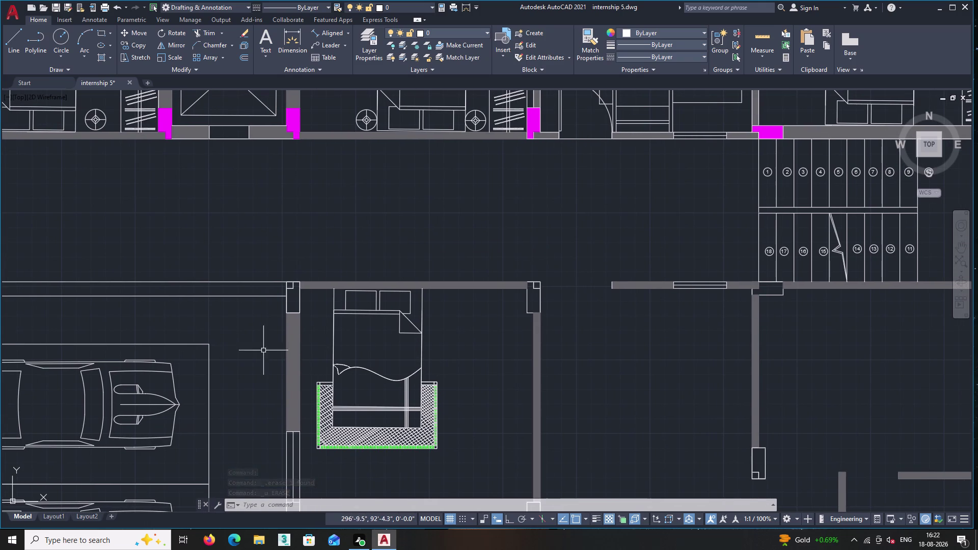
scroll(down, 3)
middle_drag(437, 426, 398, 288)
scroll(up, 3)
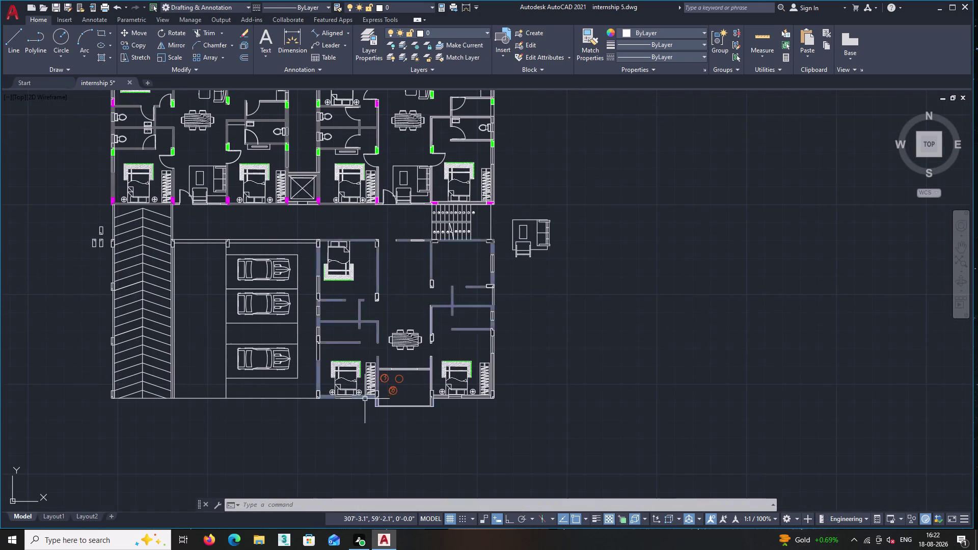
Copy a bedside table from its centre point toward the bedroom beside the parking.
scroll(up, 3)
scroll(up, 3)
click(343, 355)
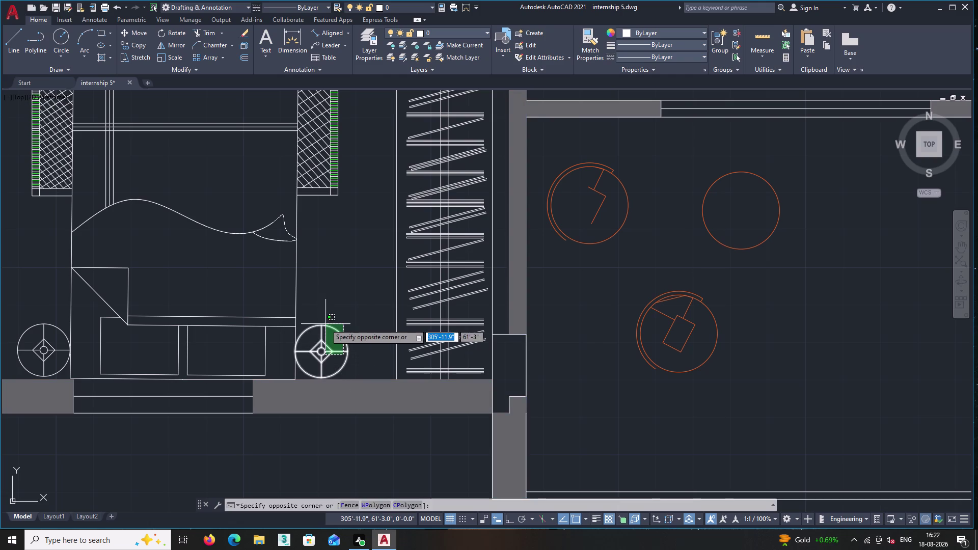
click(325, 324)
right_click(329, 308)
click(356, 142)
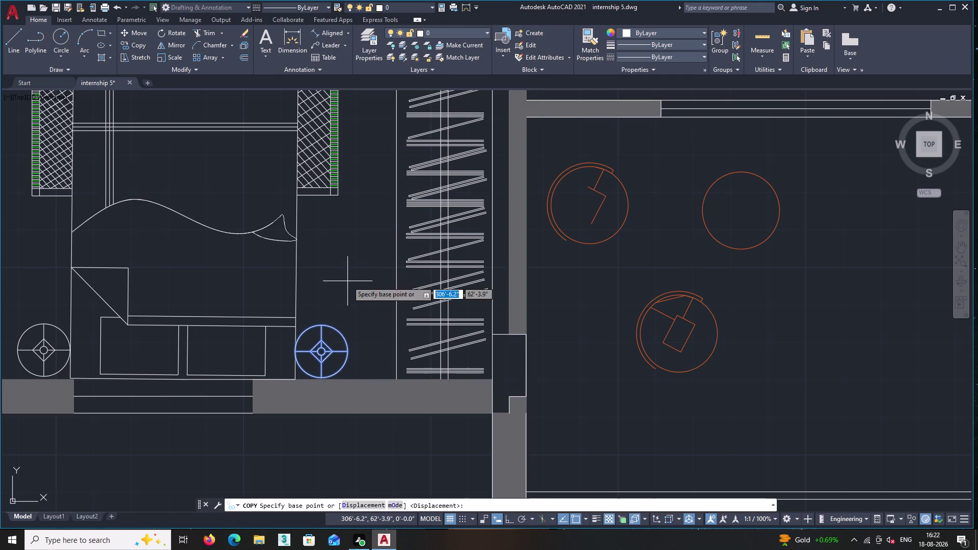
double_click(322, 351)
middle_drag(293, 272, 619, 533)
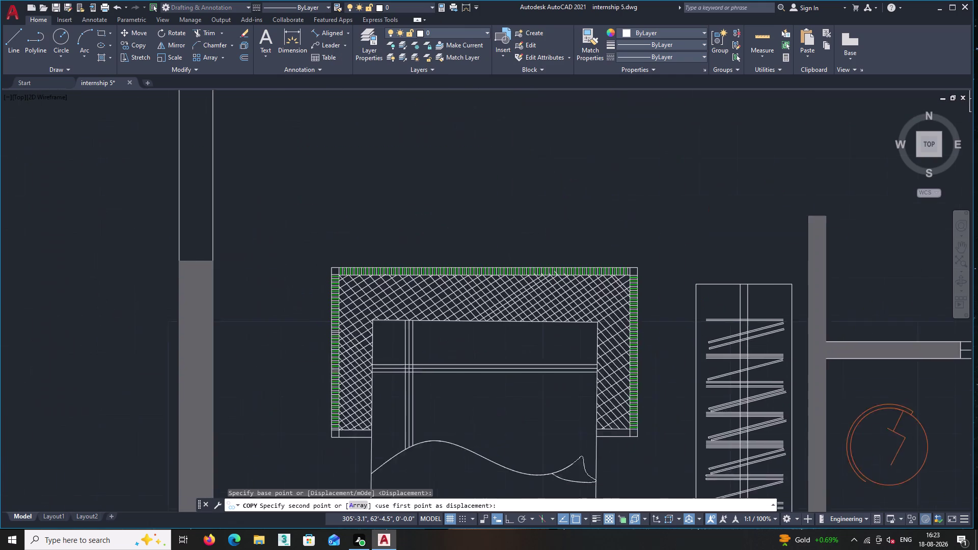
middle_drag(619, 534, 622, 533)
scroll(down, 3)
middle_drag(378, 271, 575, 486)
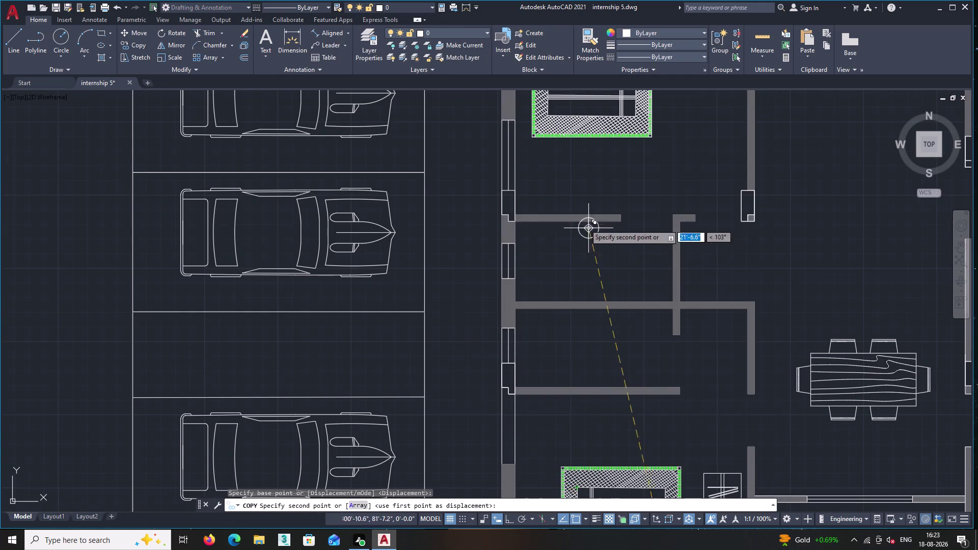
middle_drag(581, 241, 607, 513)
scroll(up, 3)
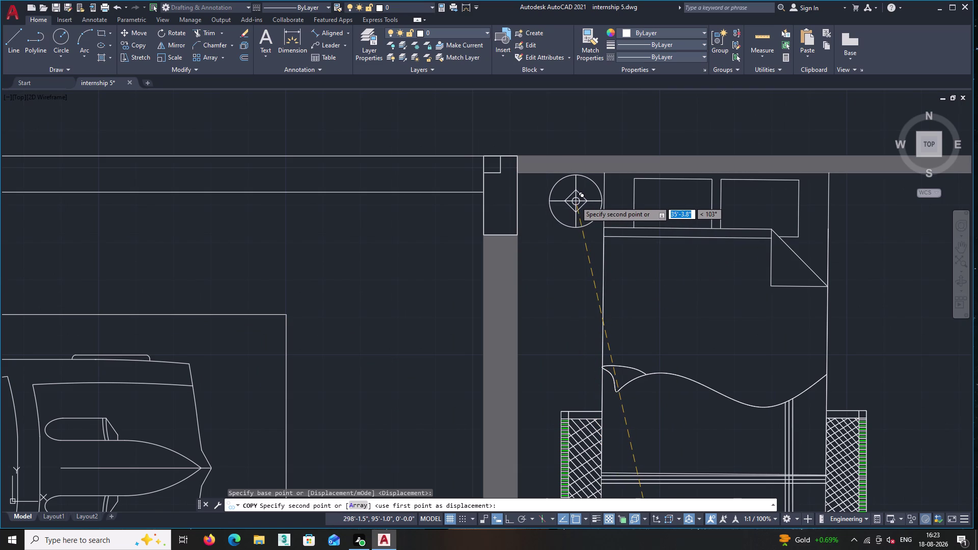
Place bedside table copies at the left and right corners of the bed's head.
click(575, 201)
middle_drag(578, 201, 456, 220)
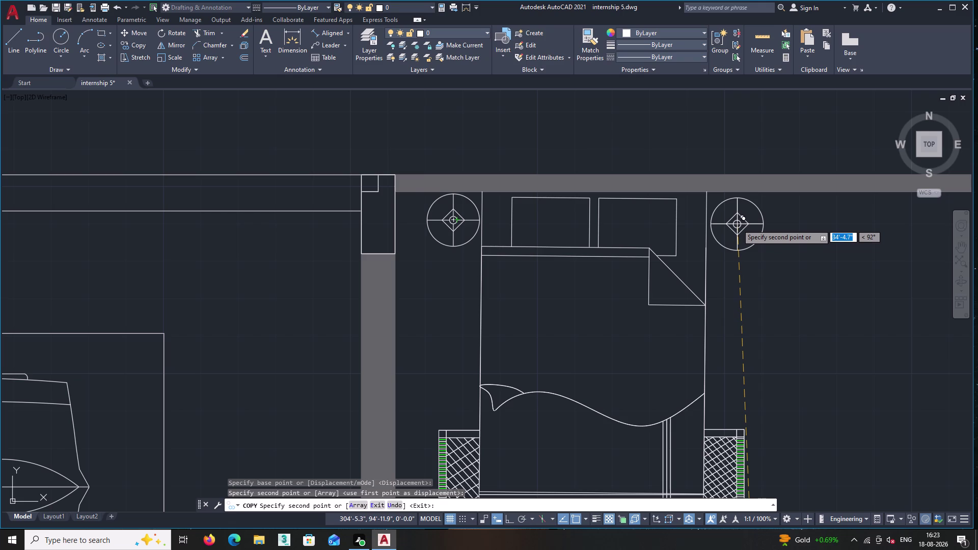
click(737, 224)
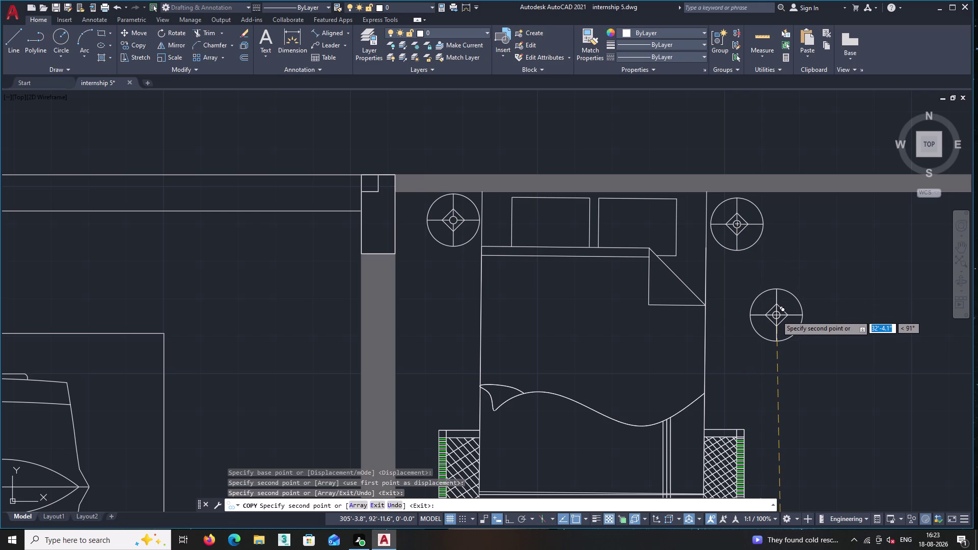
key(Escape)
scroll(down, 3)
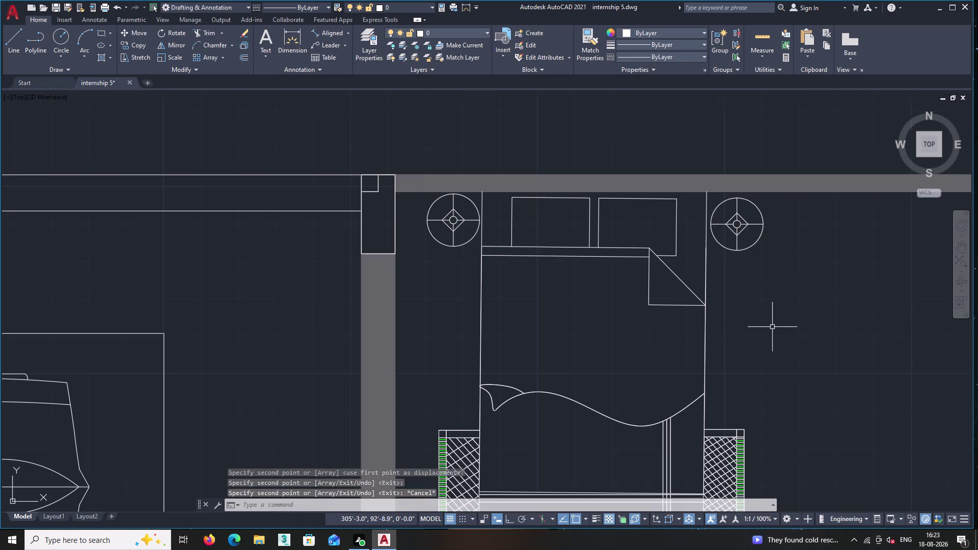
scroll(down, 3)
middle_drag(767, 334, 655, 328)
scroll(down, 3)
scroll(up, 3)
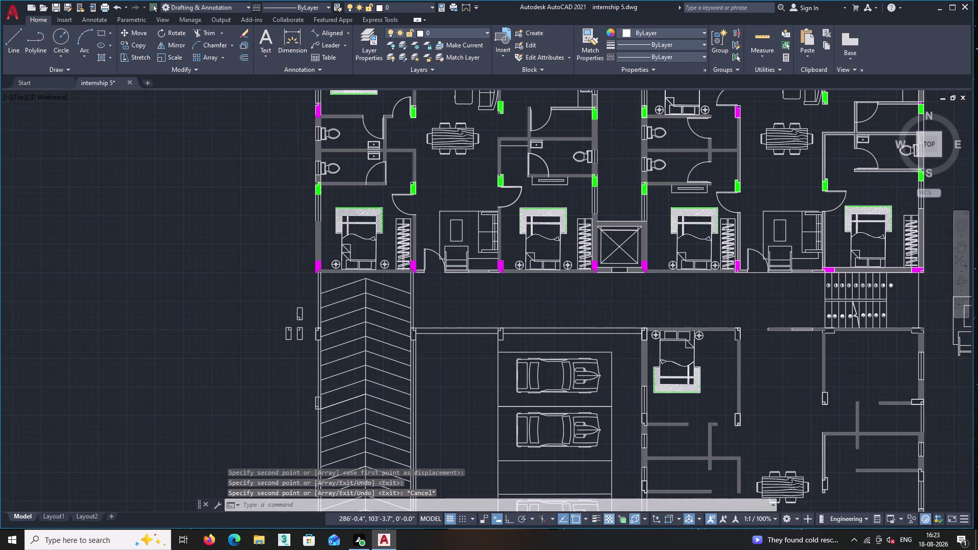
scroll(up, 3)
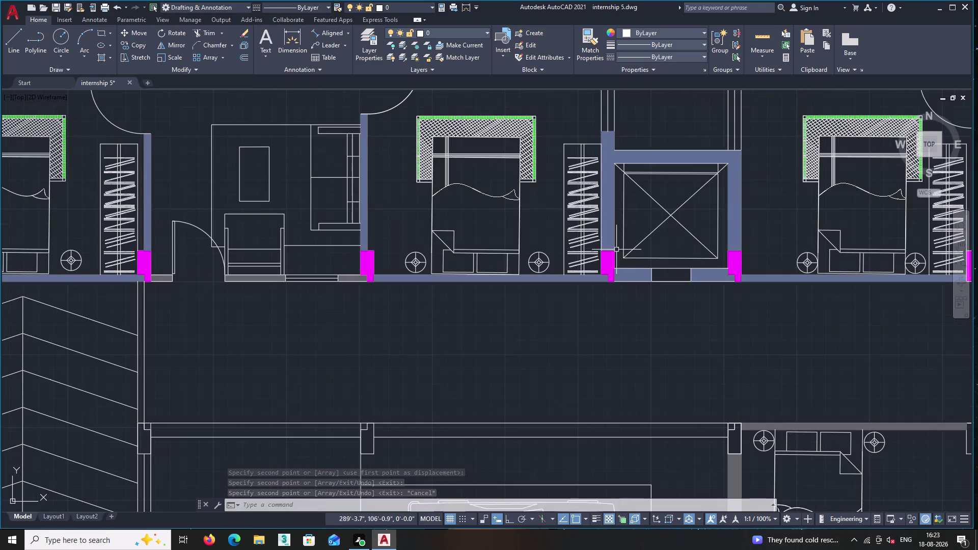
scroll(up, 3)
click(547, 287)
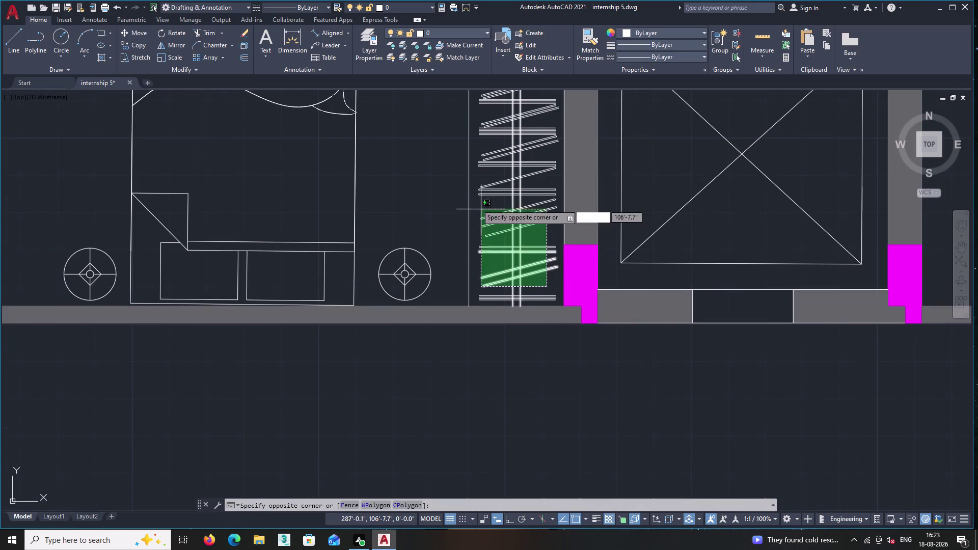
middle_drag(468, 191, 521, 358)
click(508, 126)
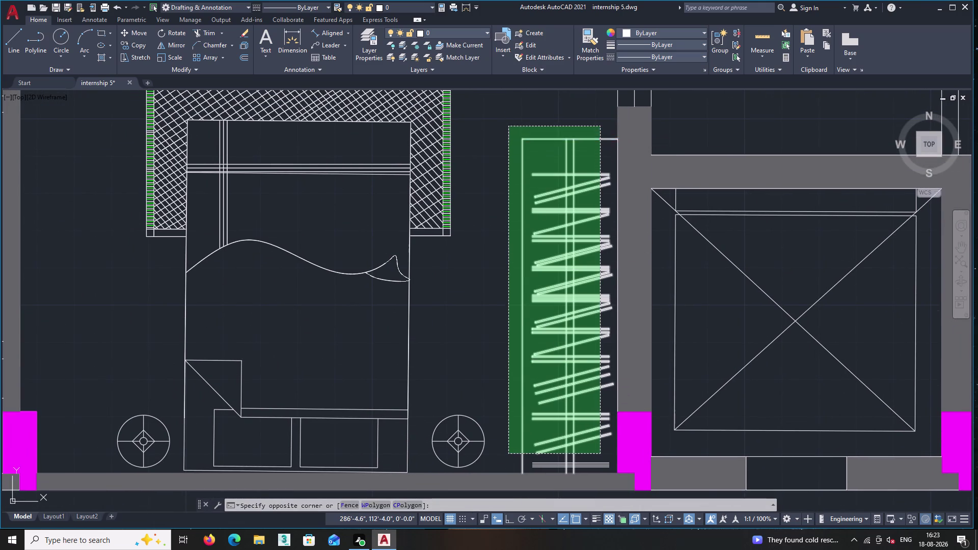
middle_drag(603, 417, 579, 320)
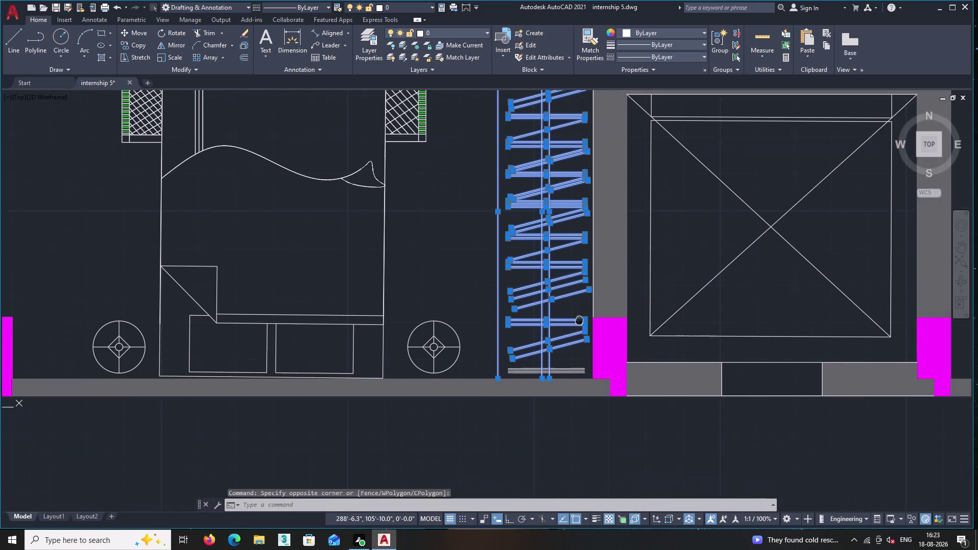
scroll(up, 3)
click(573, 368)
click(531, 301)
middle_drag(566, 254, 510, 503)
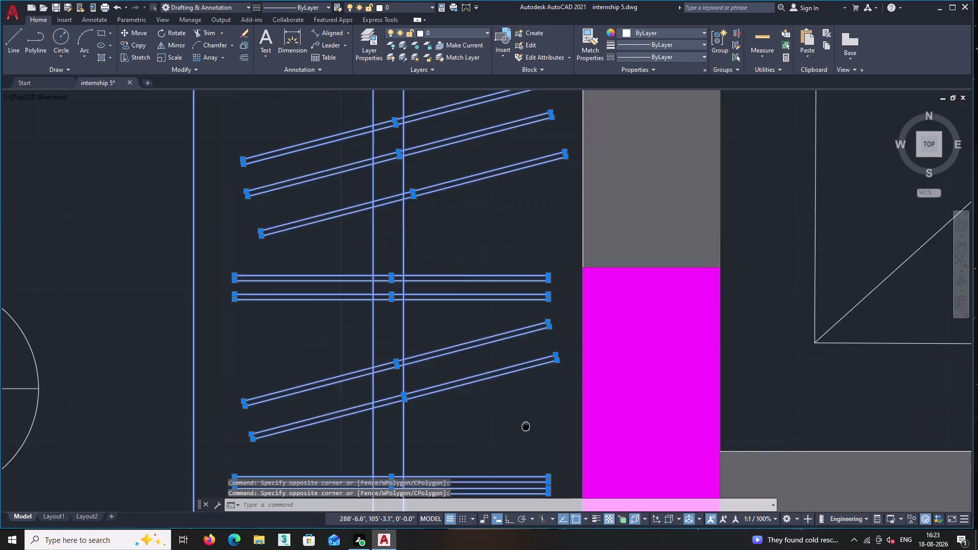
middle_drag(510, 503, 512, 503)
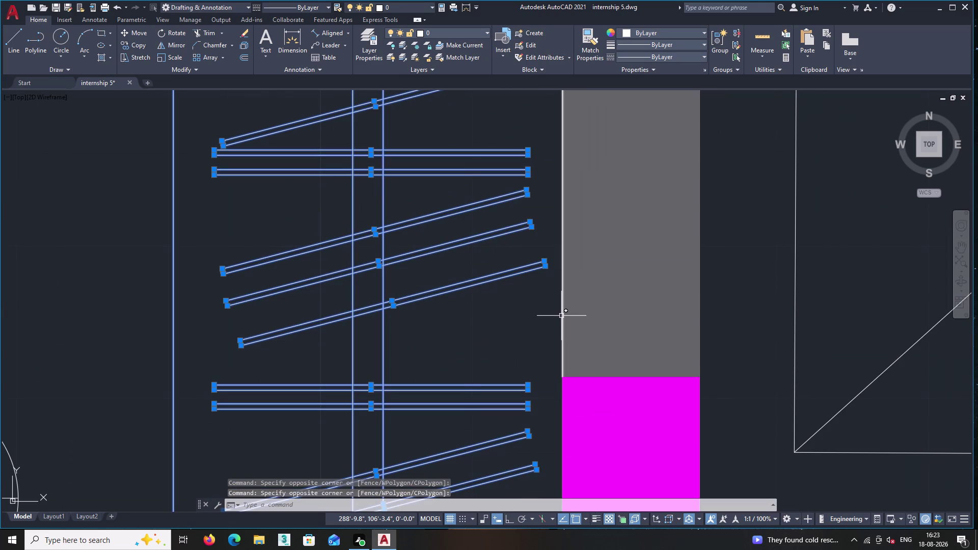
click(562, 319)
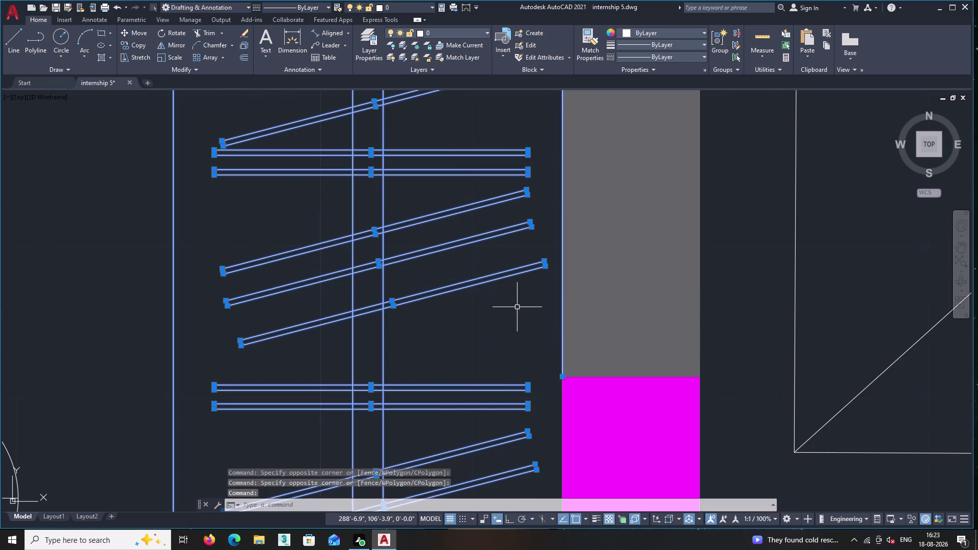
middle_click(517, 306)
scroll(down, 3)
scroll(down, 3)
right_click(457, 288)
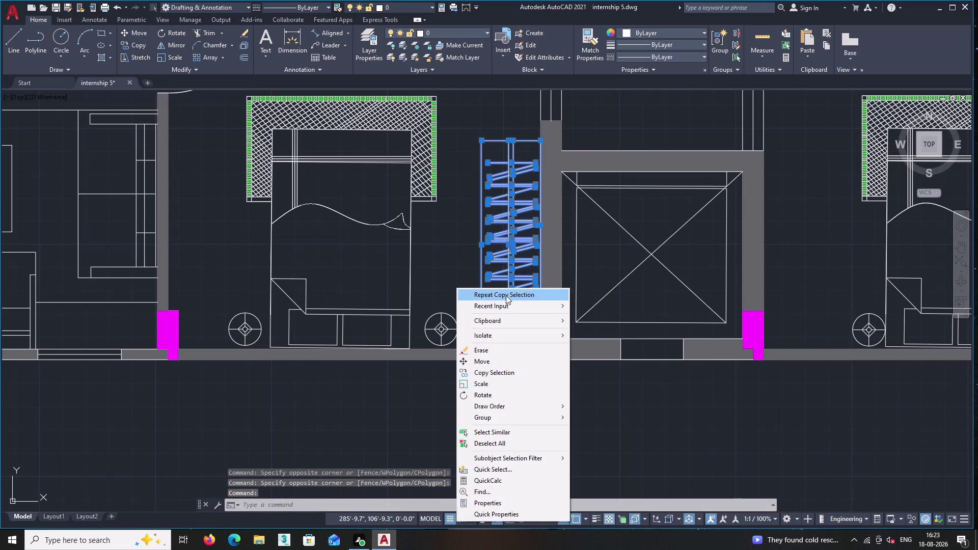
click(492, 373)
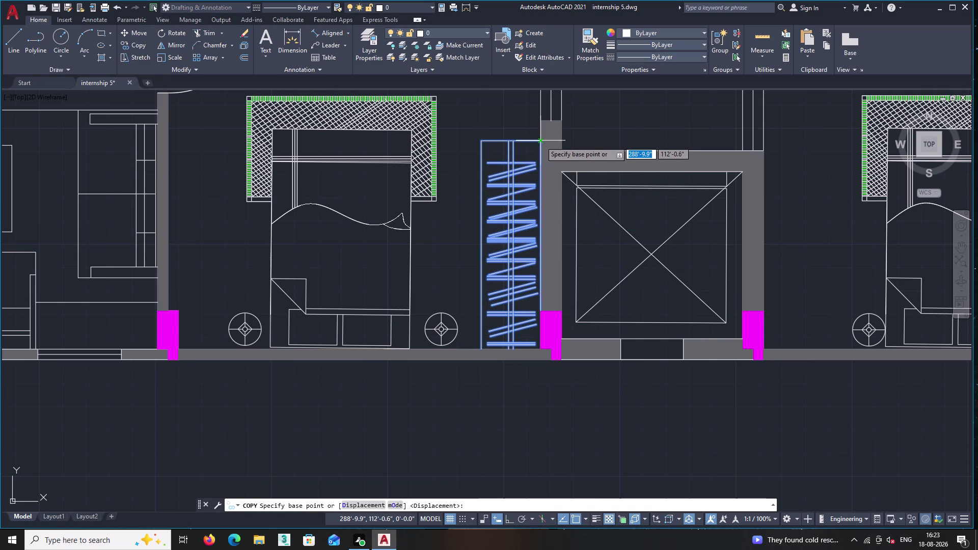
double_click(539, 141)
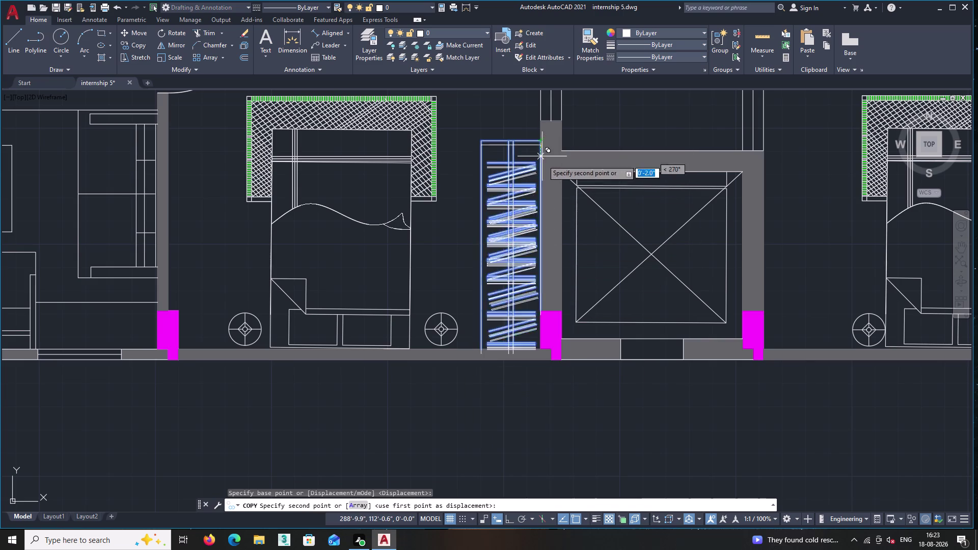
middle_drag(590, 378, 478, 133)
scroll(down, 3)
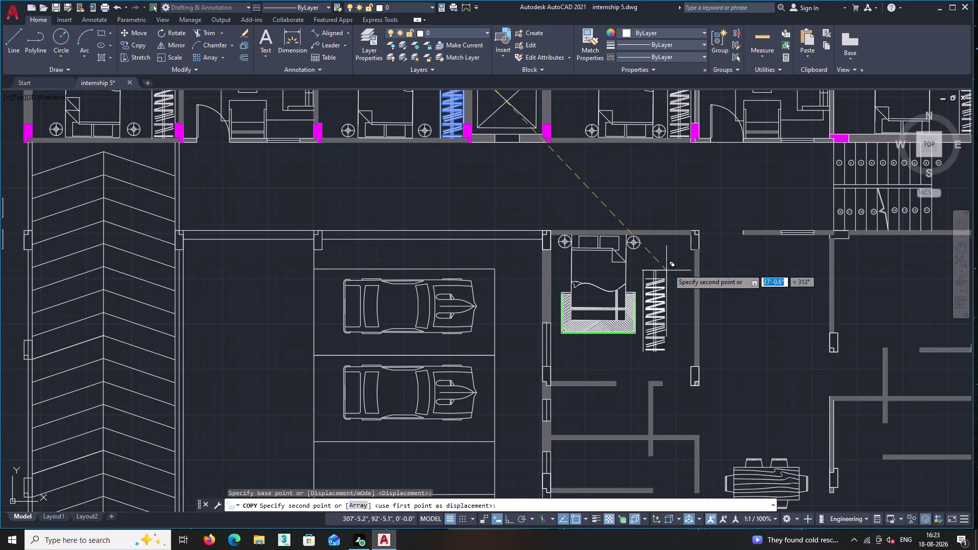
scroll(up, 3)
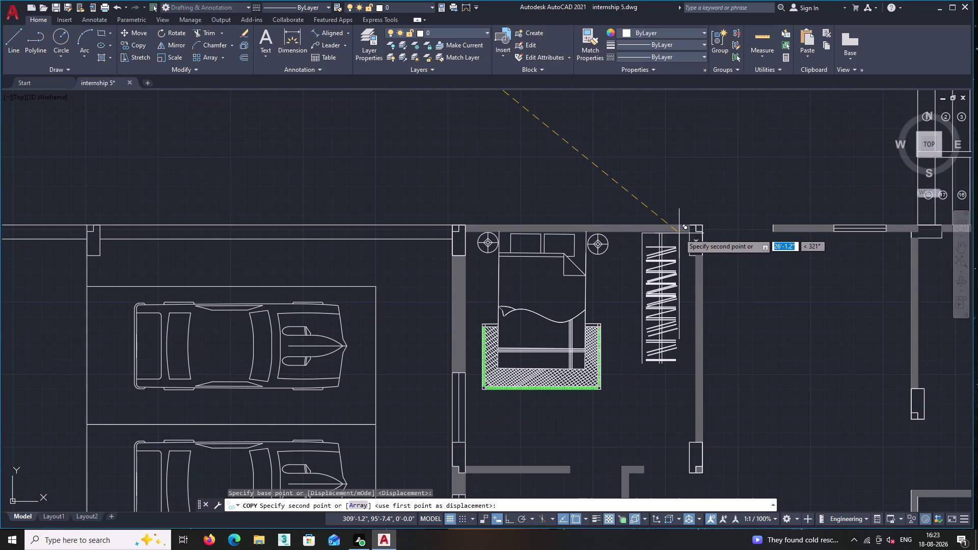
scroll(up, 3)
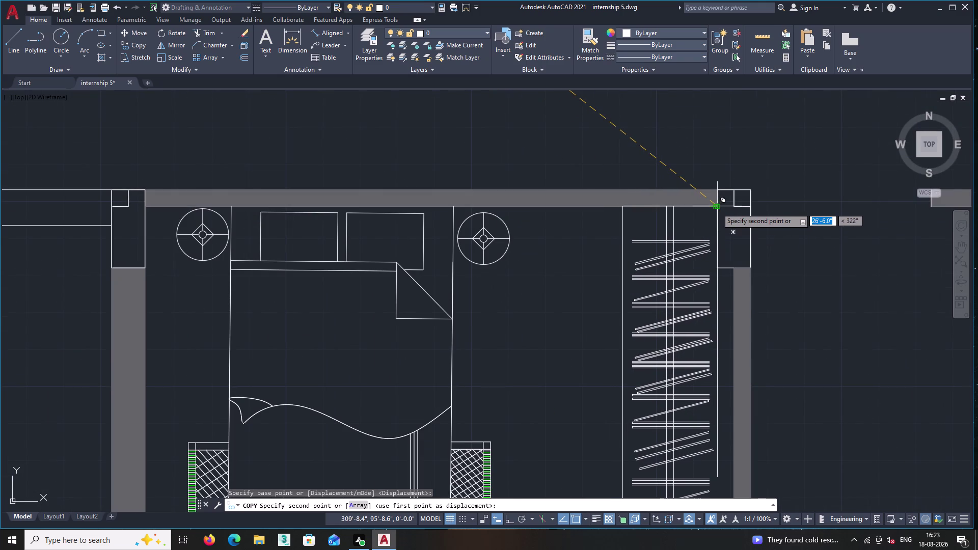
key(Escape)
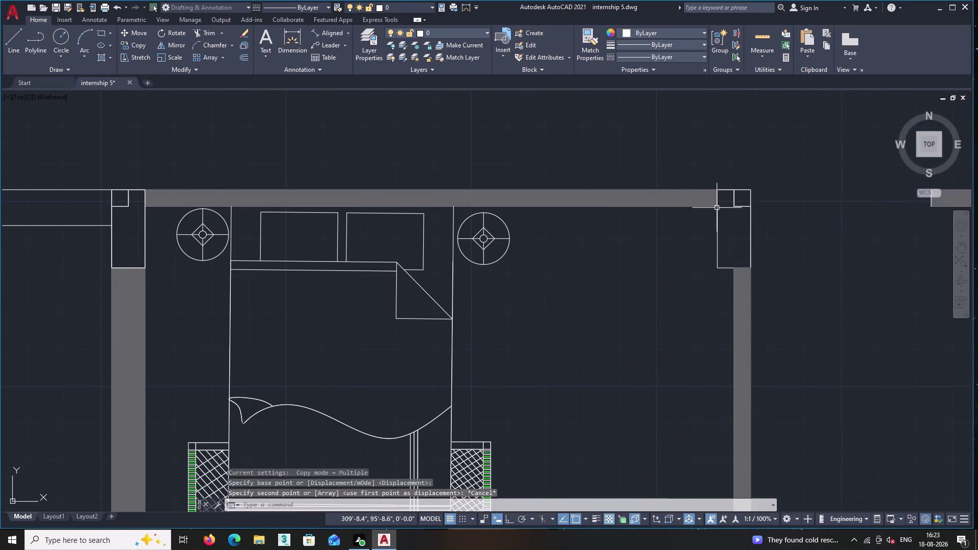
scroll(down, 3)
middle_drag(614, 233, 682, 367)
scroll(down, 3)
scroll(up, 3)
scroll(up, 3)
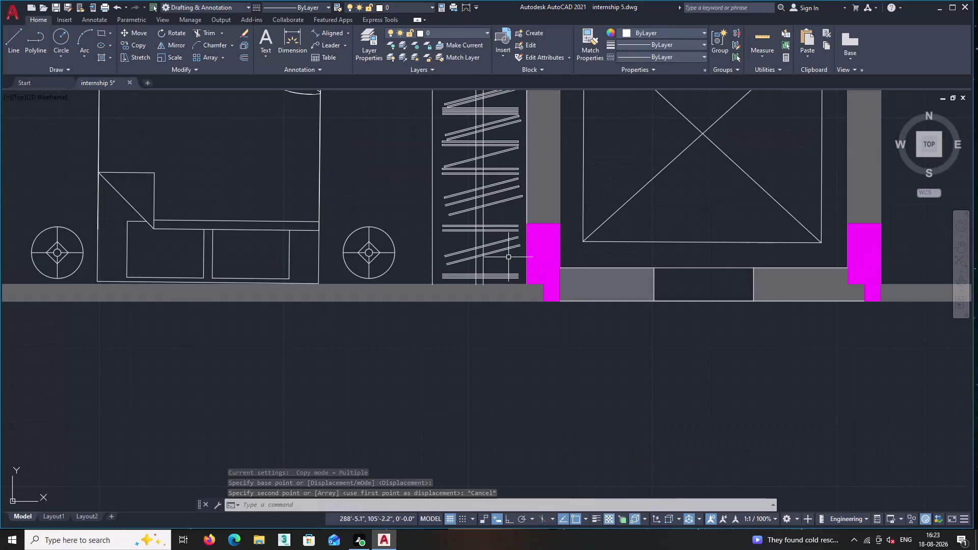
Select the wardrobe block and its bottom lines in the upper apartment.
double_click(508, 257)
middle_drag(452, 158, 534, 393)
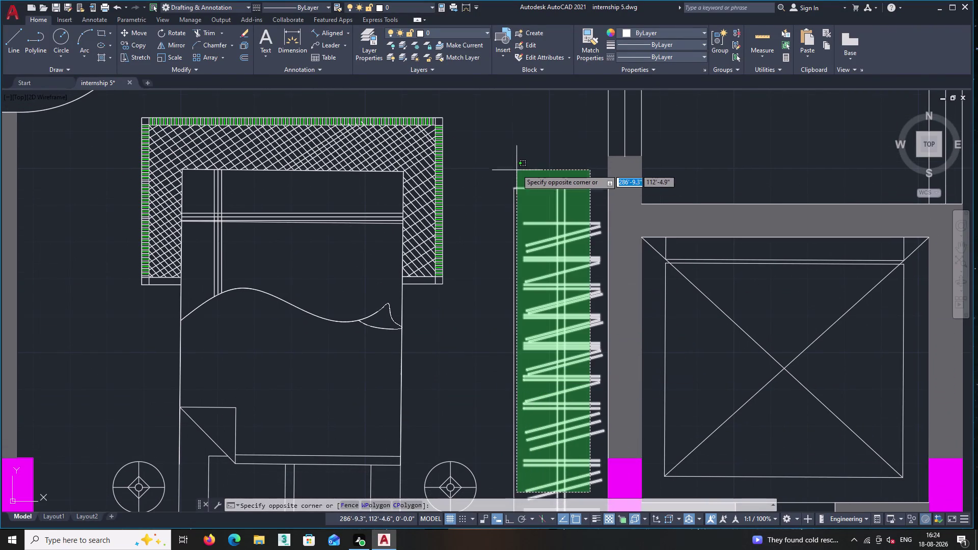
double_click(510, 162)
scroll(up, 3)
middle_drag(586, 286, 554, 235)
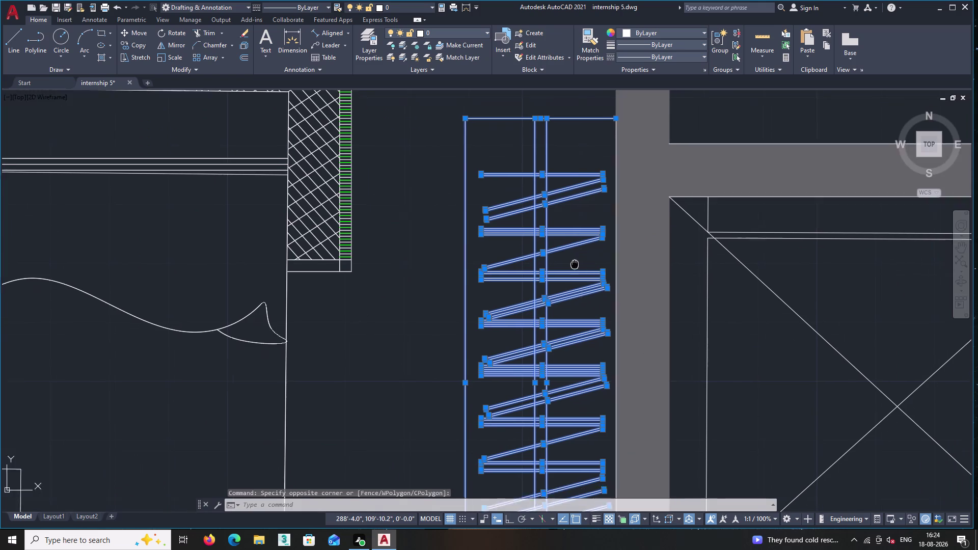
middle_drag(554, 236, 539, 211)
click(574, 241)
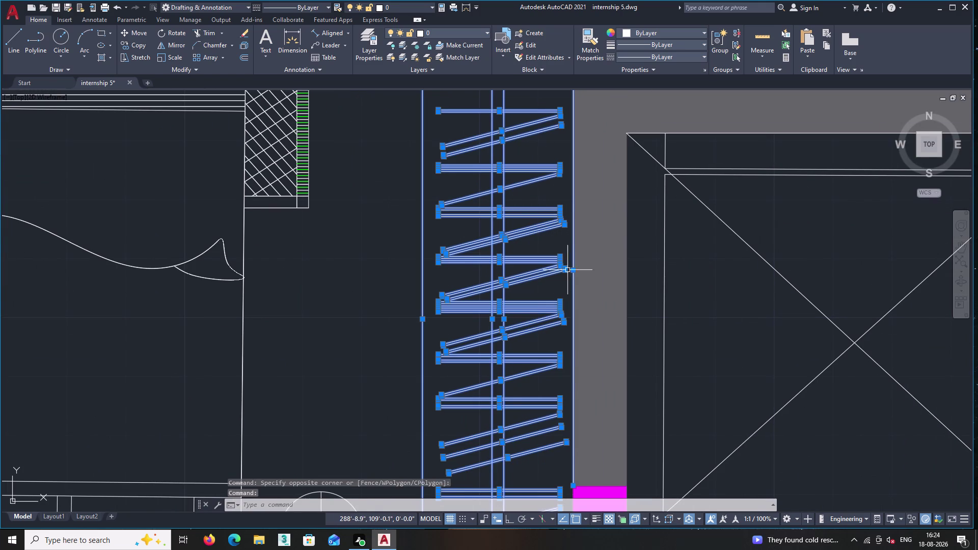
scroll(down, 3)
middle_drag(543, 376, 531, 264)
scroll(up, 3)
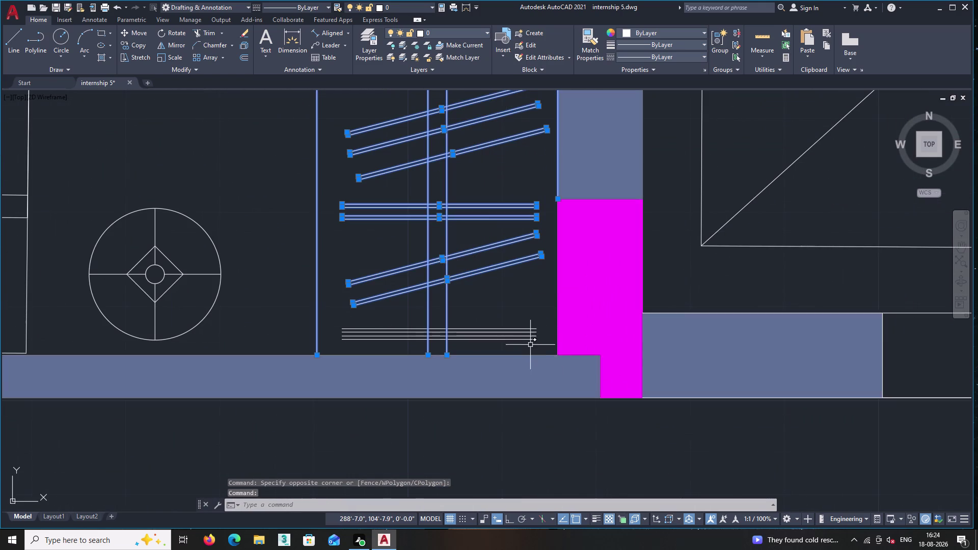
click(530, 345)
double_click(513, 307)
Copy the wardrobe using its top corner as the base point.
right_click(523, 268)
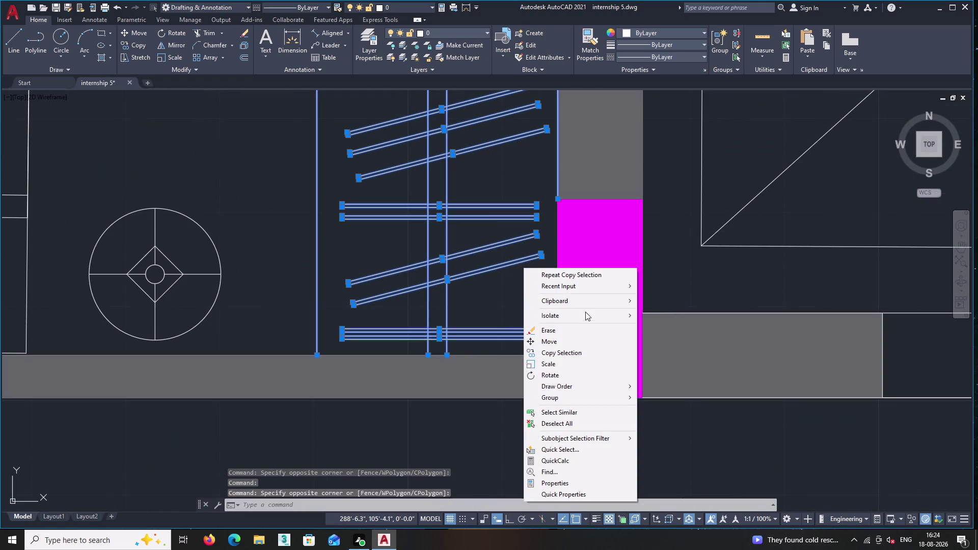
click(576, 351)
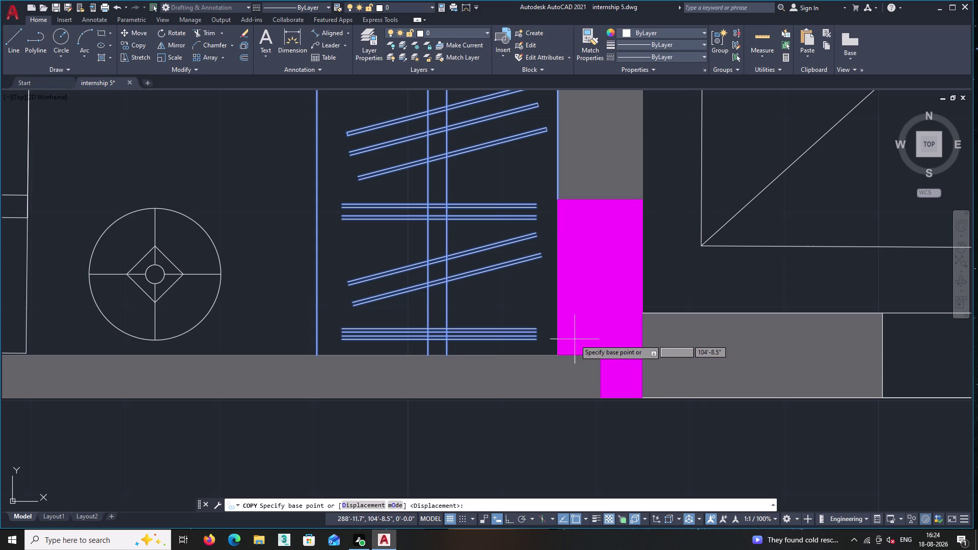
middle_drag(542, 272, 554, 482)
middle_drag(566, 116, 552, 417)
middle_drag(554, 162, 559, 407)
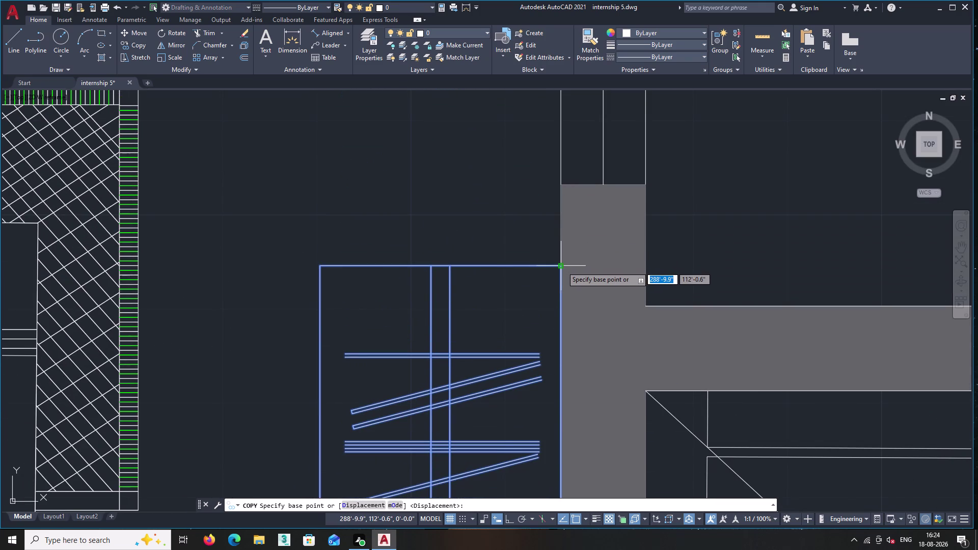
double_click(562, 267)
Place the wardrobe copy at the wall corner beside the bed in the parking-side bedroom.
middle_drag(561, 367, 514, 102)
scroll(down, 3)
middle_drag(613, 279, 487, 25)
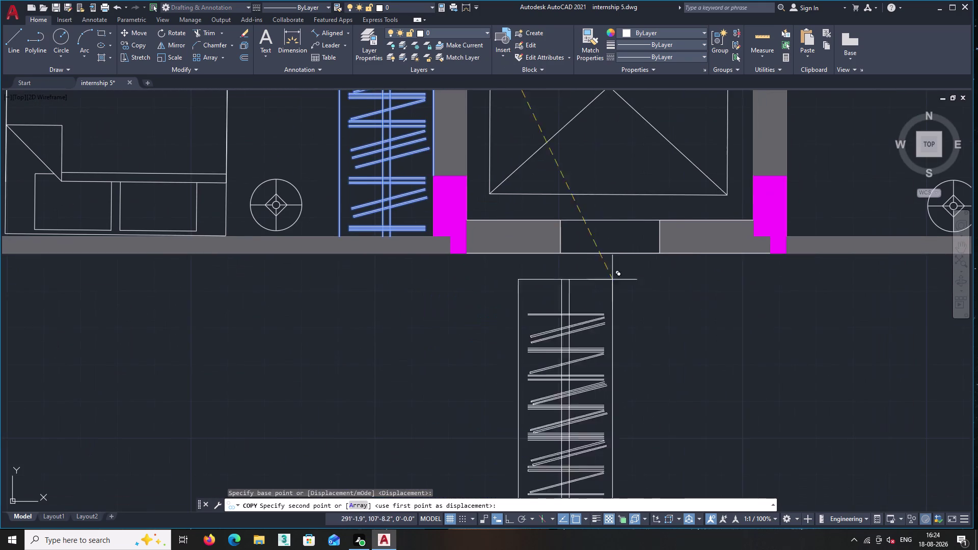
middle_drag(700, 271, 597, 149)
scroll(down, 3)
middle_drag(741, 260, 605, 239)
scroll(up, 3)
scroll(up, 3)
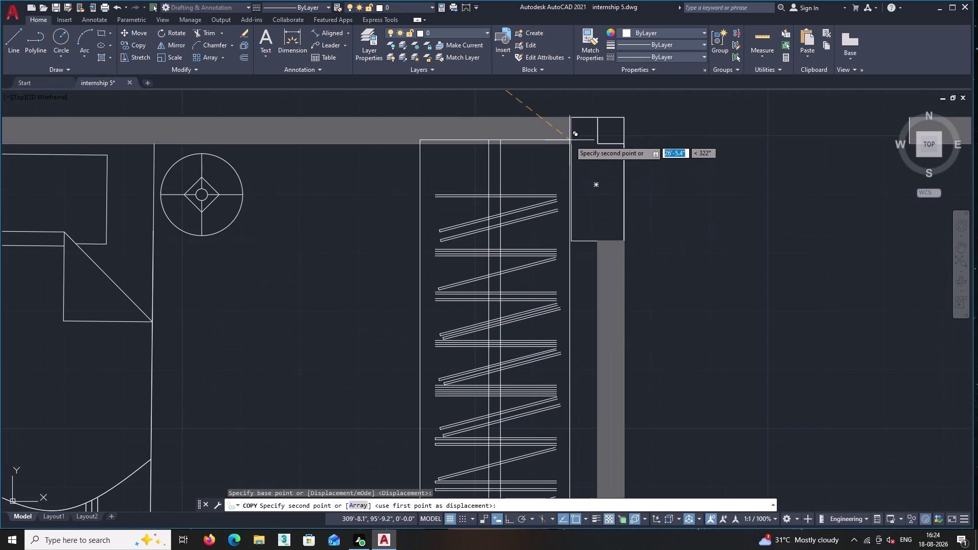
double_click(570, 145)
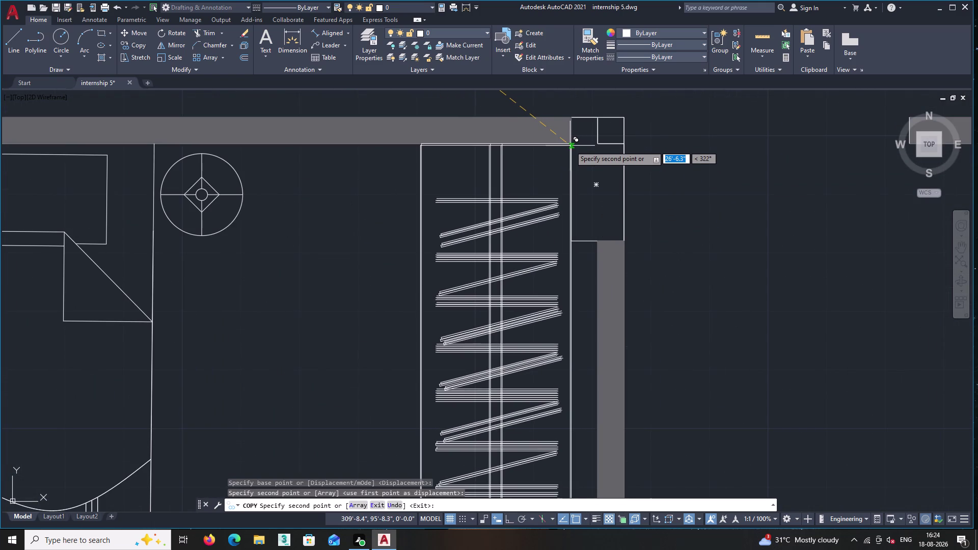
key(Escape)
scroll(down, 3)
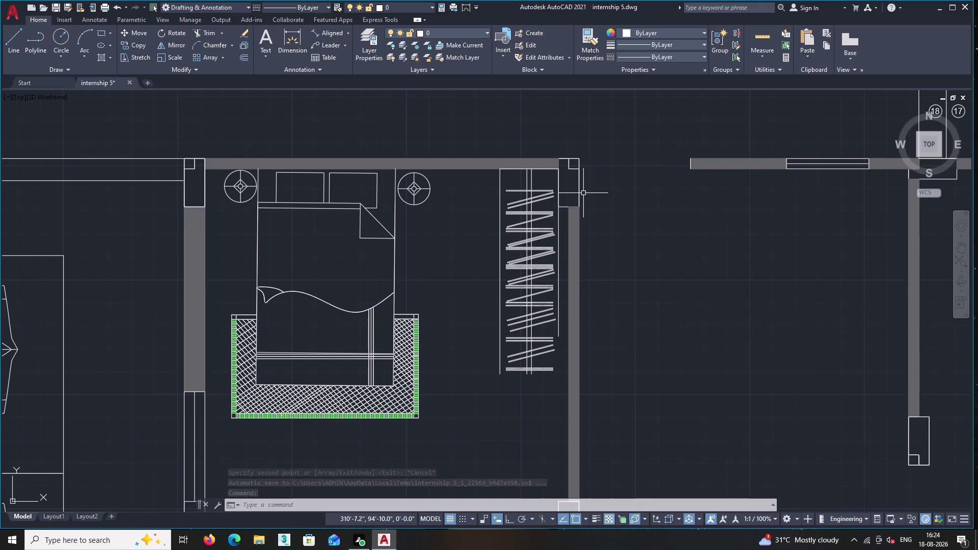
scroll(down, 3)
Draw a base line under the copied wardrobe, from its bottom-left corner past its right side.
middle_drag(793, 383, 714, 328)
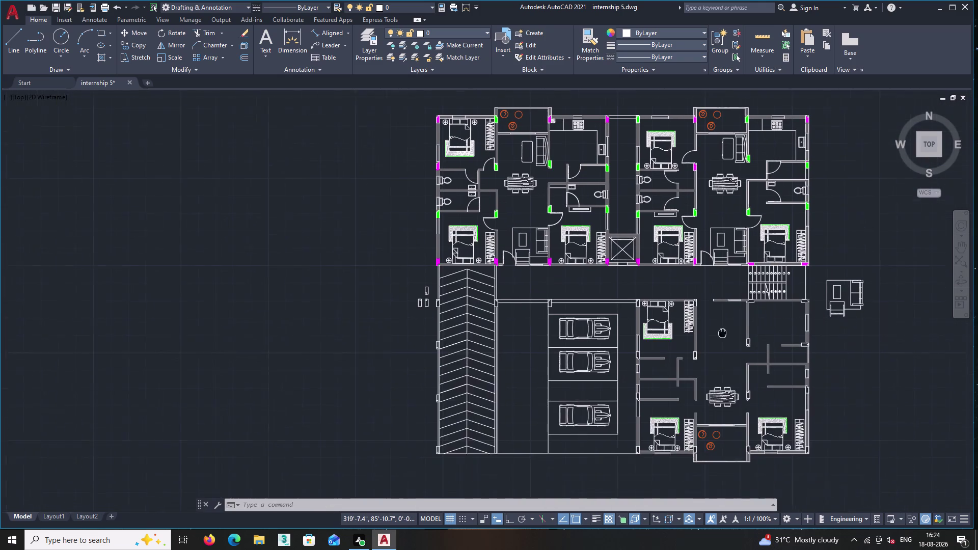
middle_drag(714, 327, 714, 327)
scroll(up, 3)
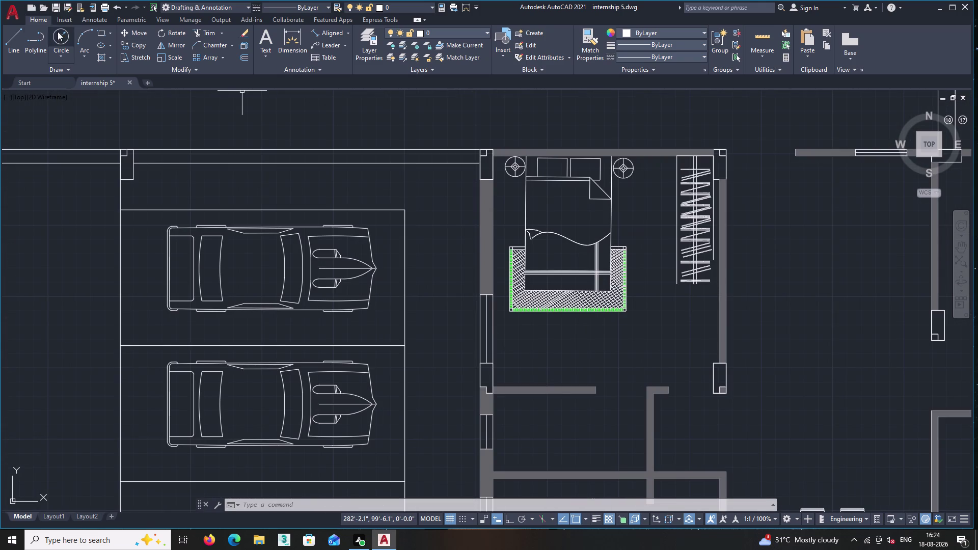
click(13, 33)
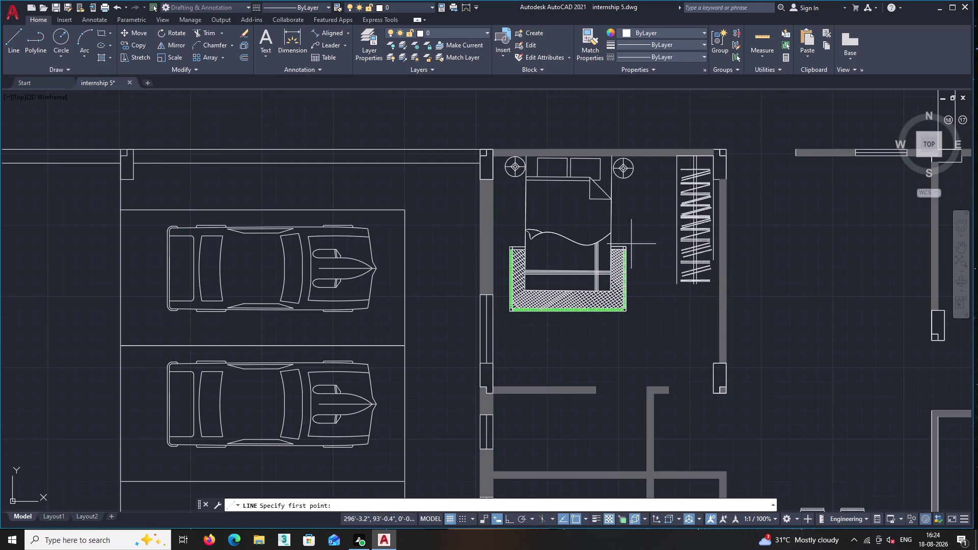
scroll(up, 3)
scroll(up, 3)
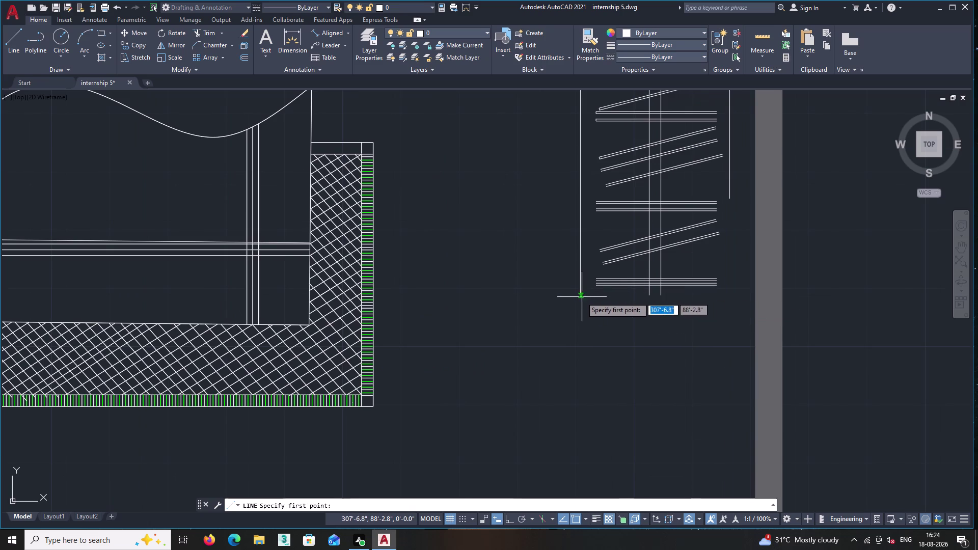
click(580, 297)
middle_drag(728, 296, 653, 305)
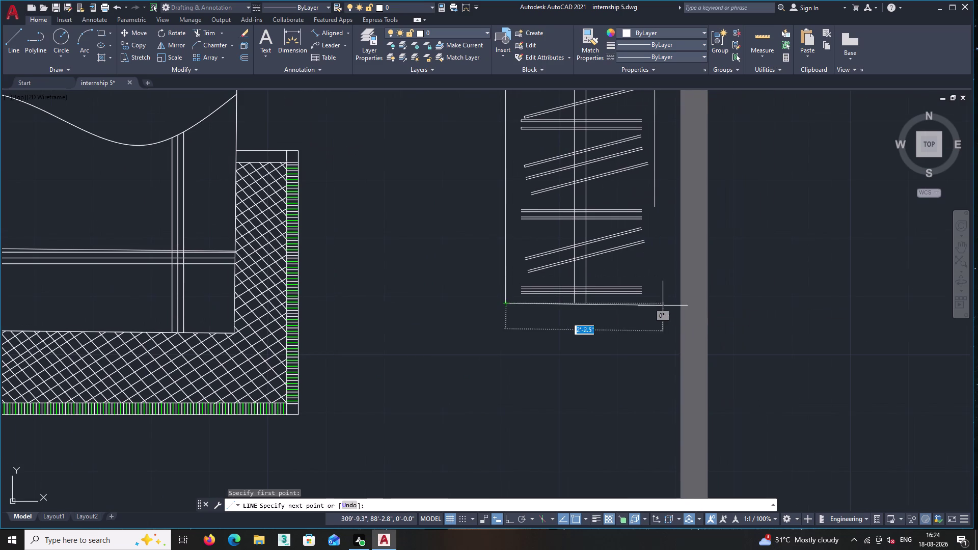
double_click(676, 305)
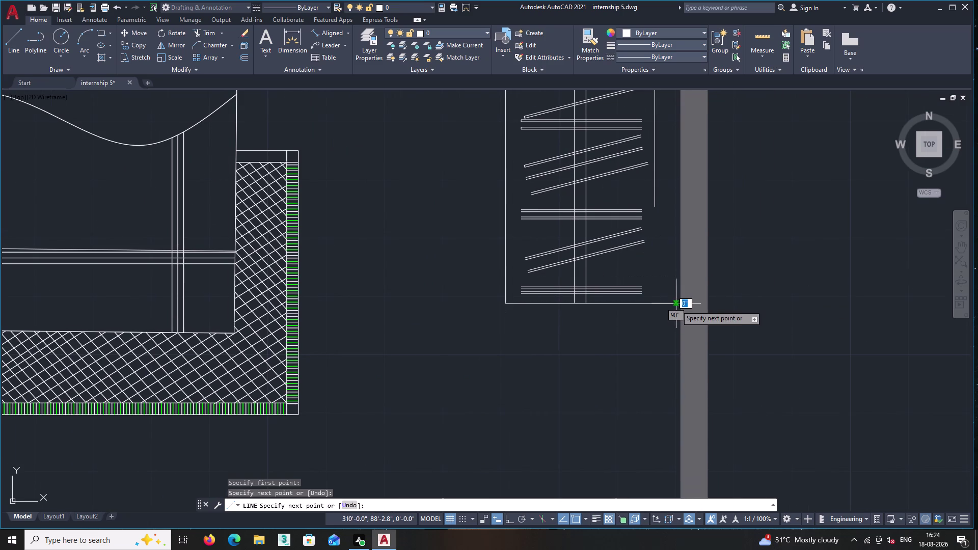
key(Return)
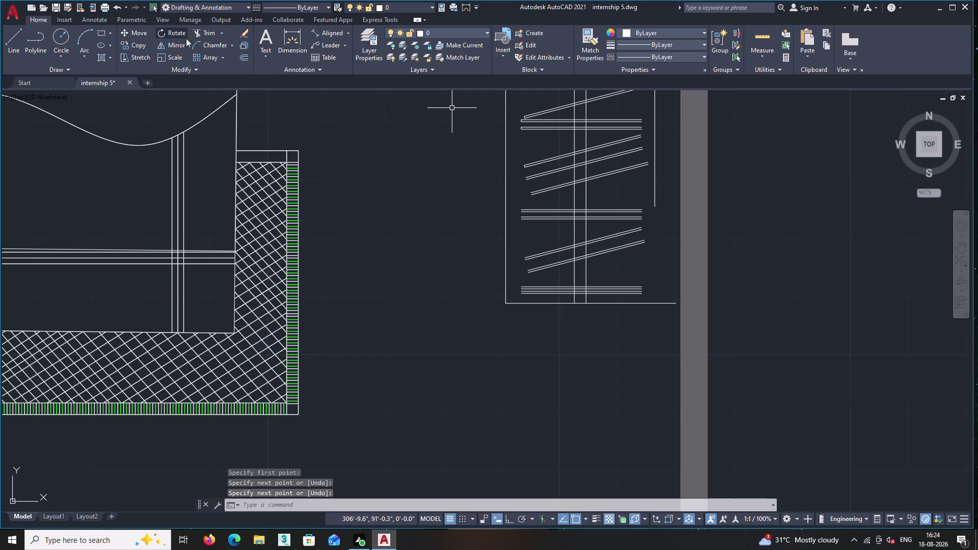
Extend the wardrobe's right side line down to the new base line with EX.
text(ex)
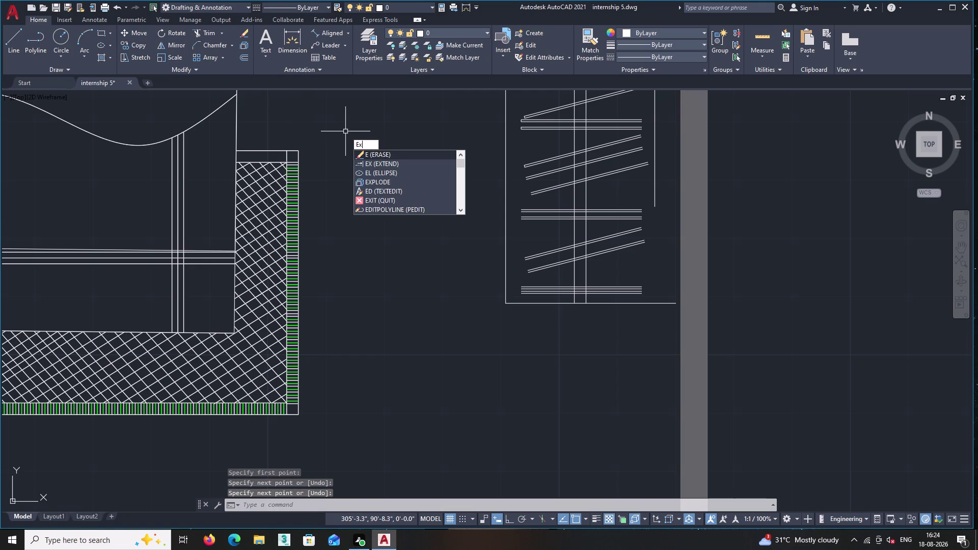
key(Return)
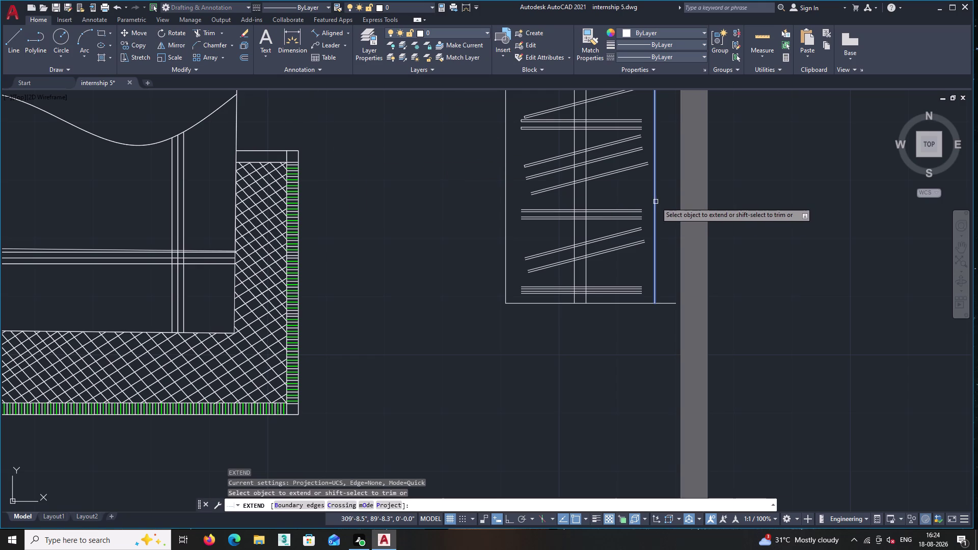
click(655, 201)
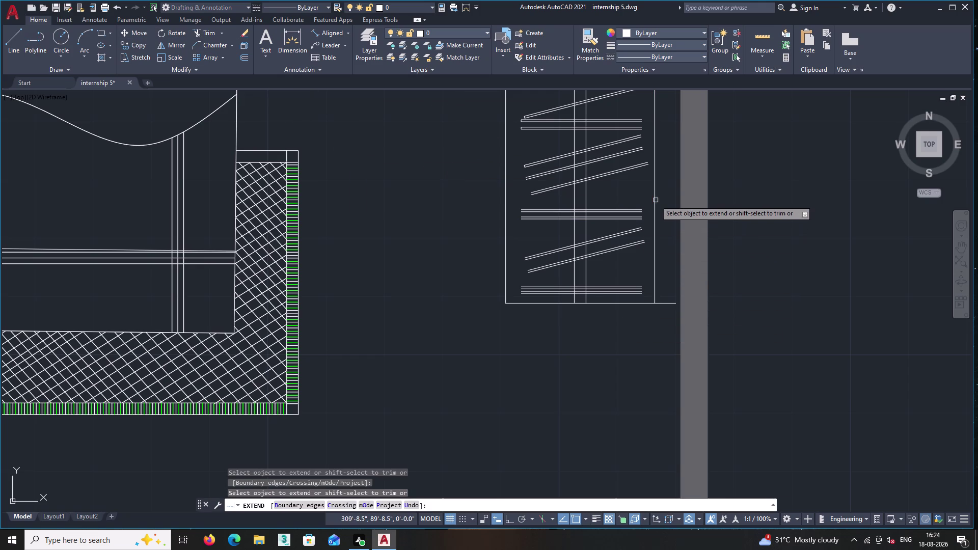
text(tr)
key(Return)
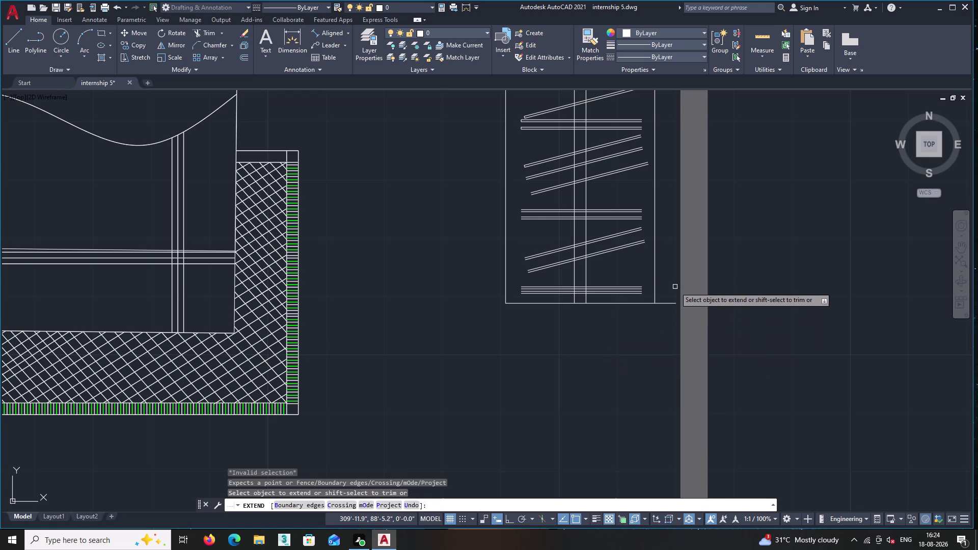
click(669, 276)
click(665, 329)
key(Escape)
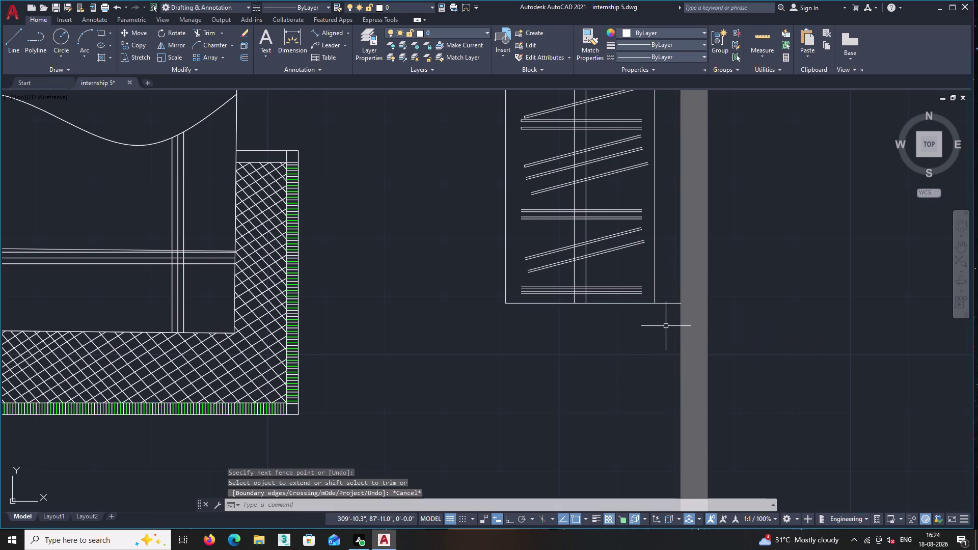
Trim the base-line stub sticking out beyond the wardrobe's right side.
text(tr)
key(Return)
click(668, 286)
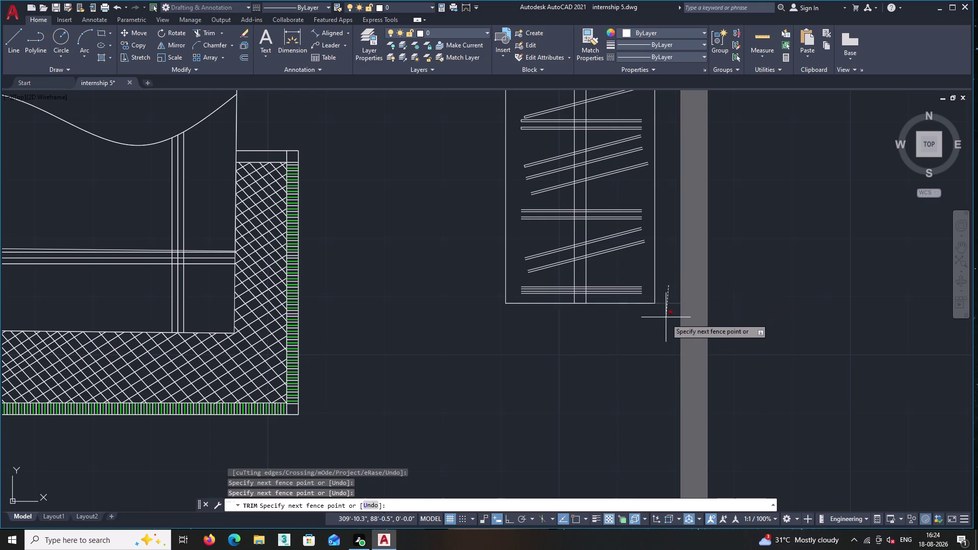
click(664, 325)
scroll(down, 3)
middle_click(663, 326)
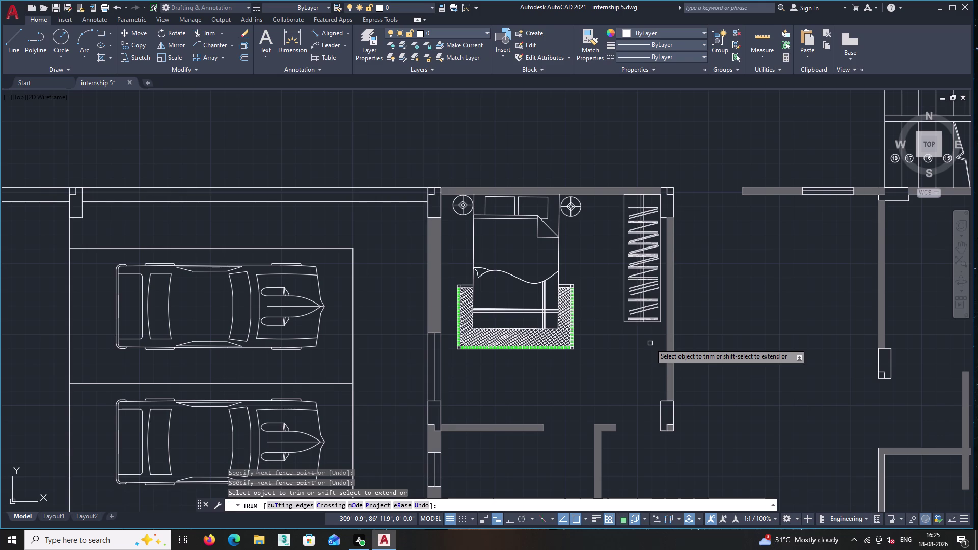
Finish trimming and window-select the sofa-and-armchair set.
scroll(down, 3)
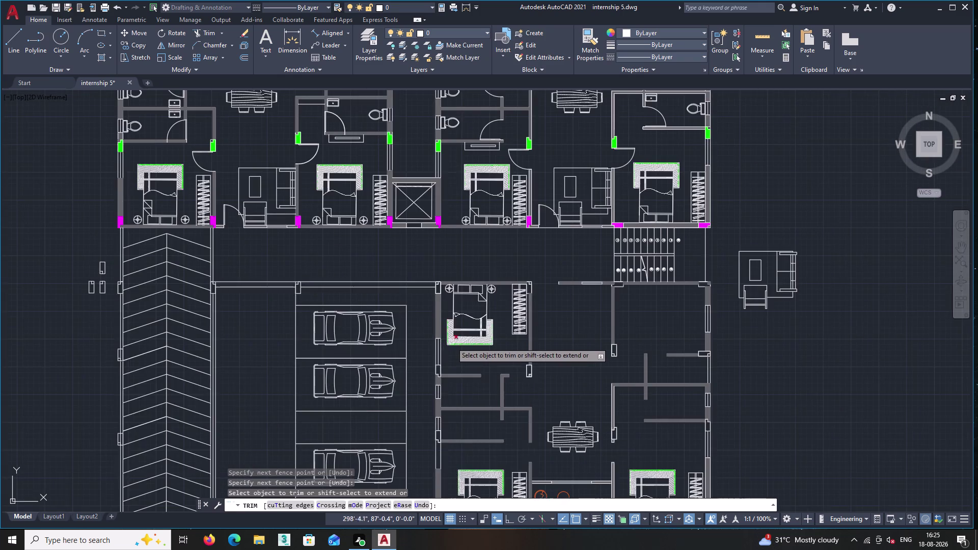
scroll(down, 3)
key(Return)
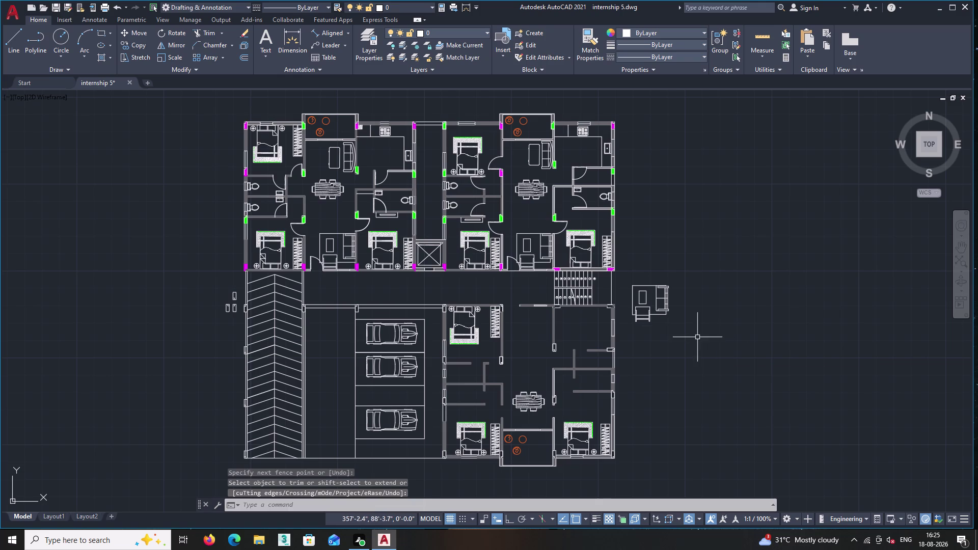
scroll(up, 3)
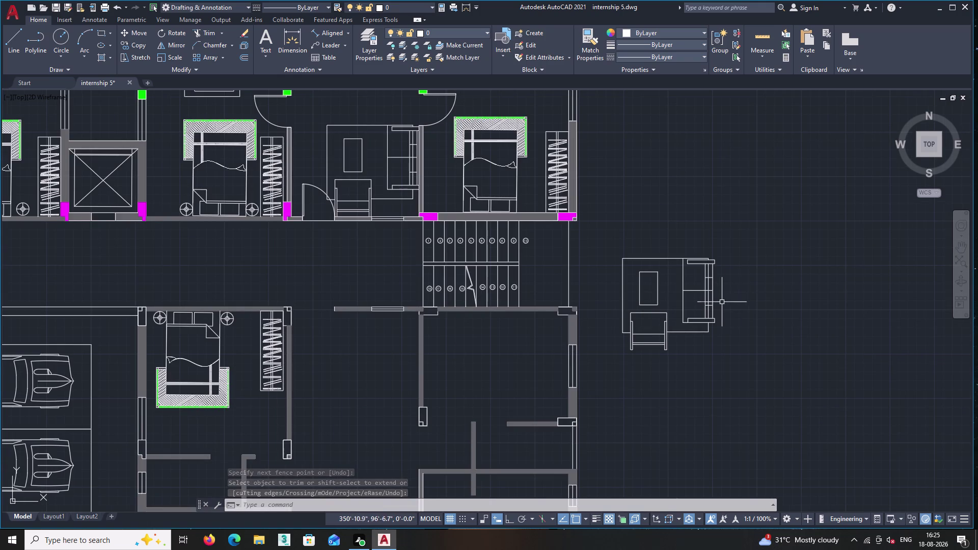
scroll(up, 3)
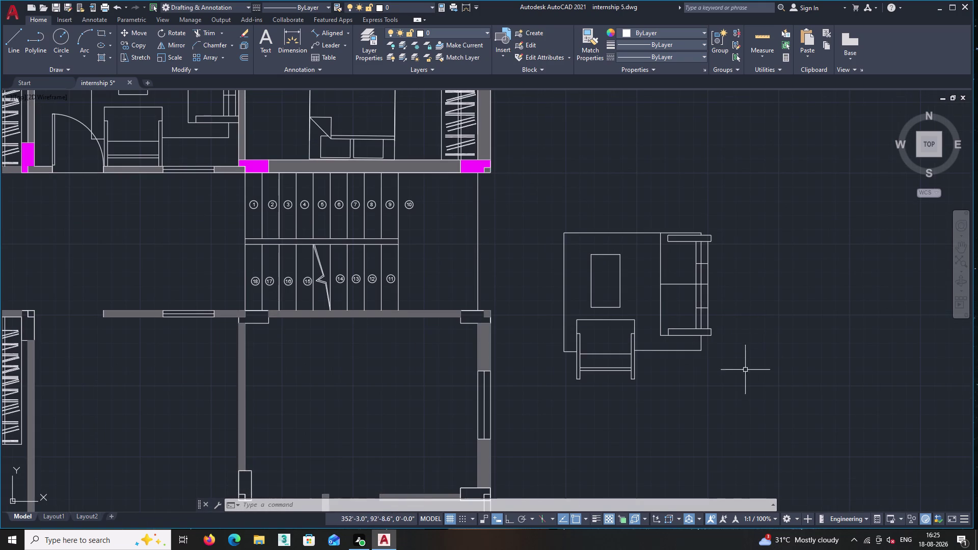
click(741, 377)
click(538, 186)
Copy the selected set from its corner base point toward the room below the staircase.
right_click(577, 151)
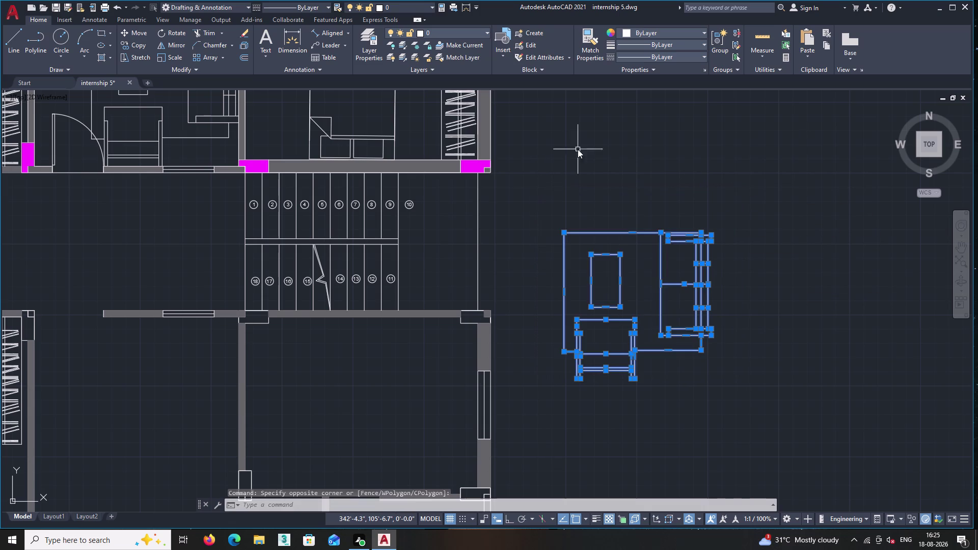
click(657, 236)
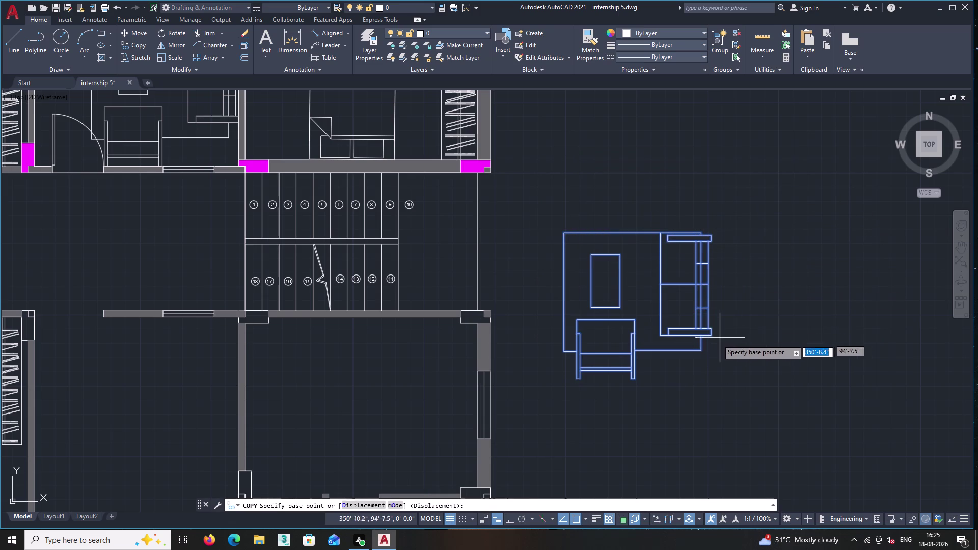
click(710, 336)
middle_drag(571, 352, 721, 277)
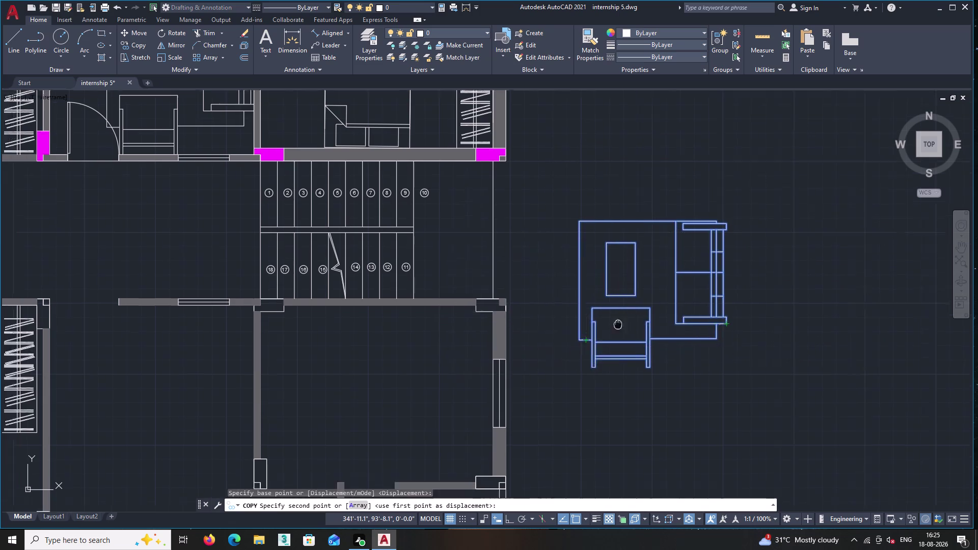
middle_drag(722, 277, 741, 270)
middle_drag(404, 336, 422, 320)
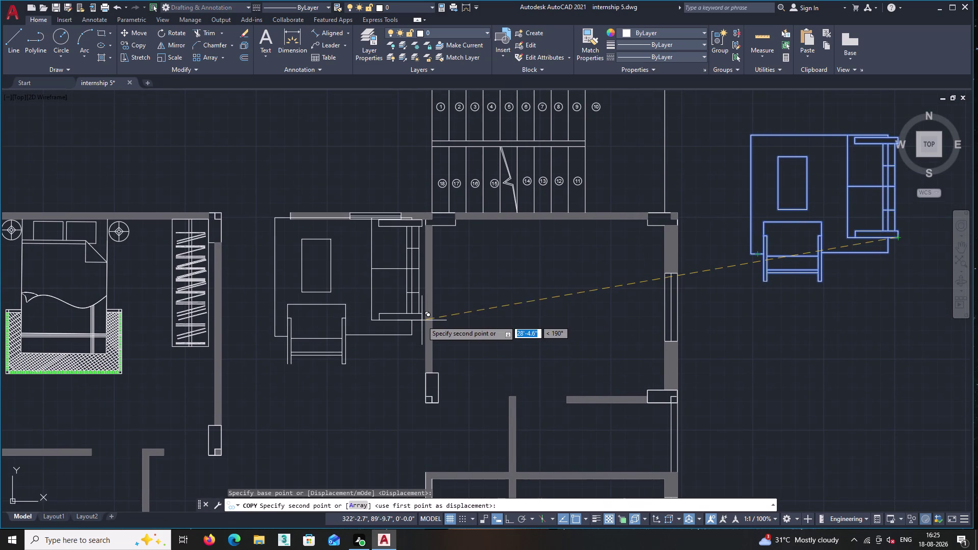
middle_drag(424, 344, 424, 313)
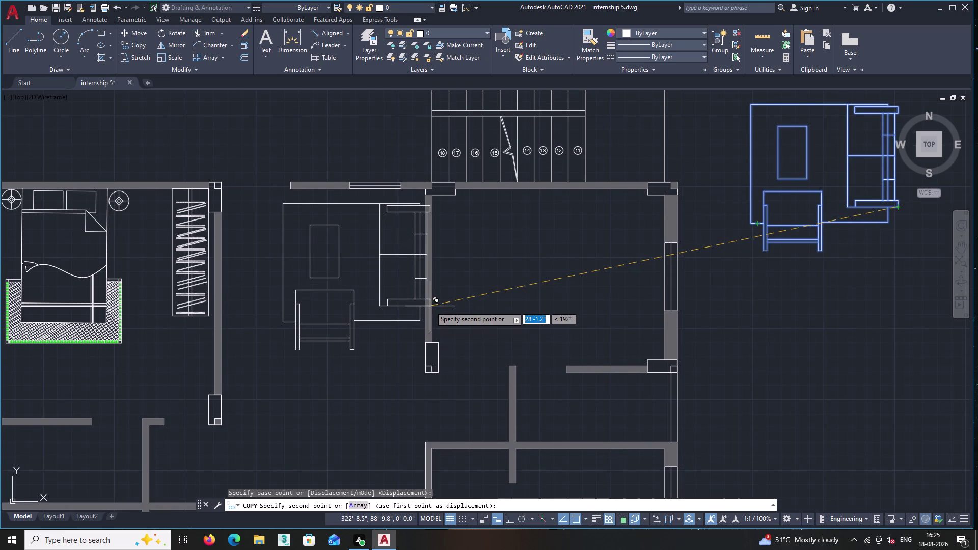
Cancel the copy and rotate the sofa-and-armchair set 180° about the sofa's top corner.
middle_drag(921, 315, 621, 360)
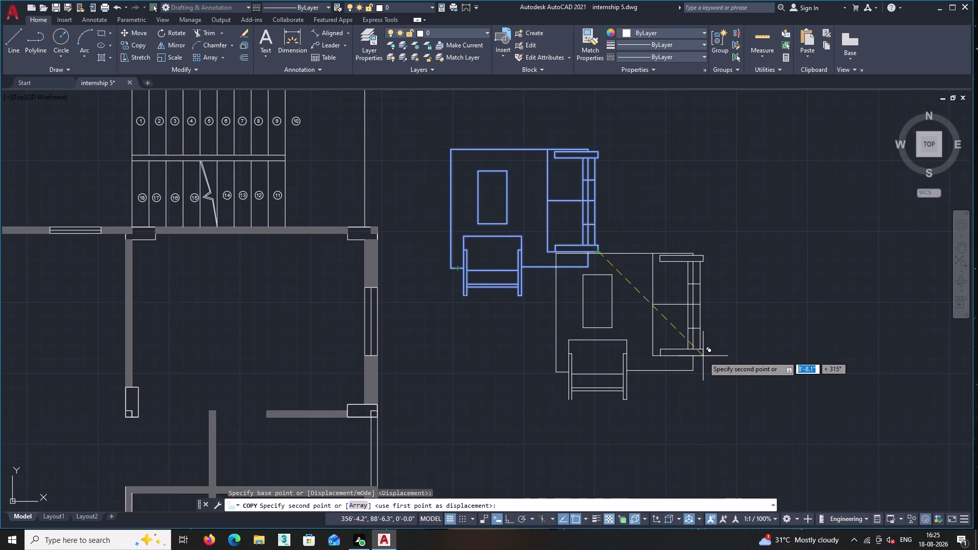
key(Escape)
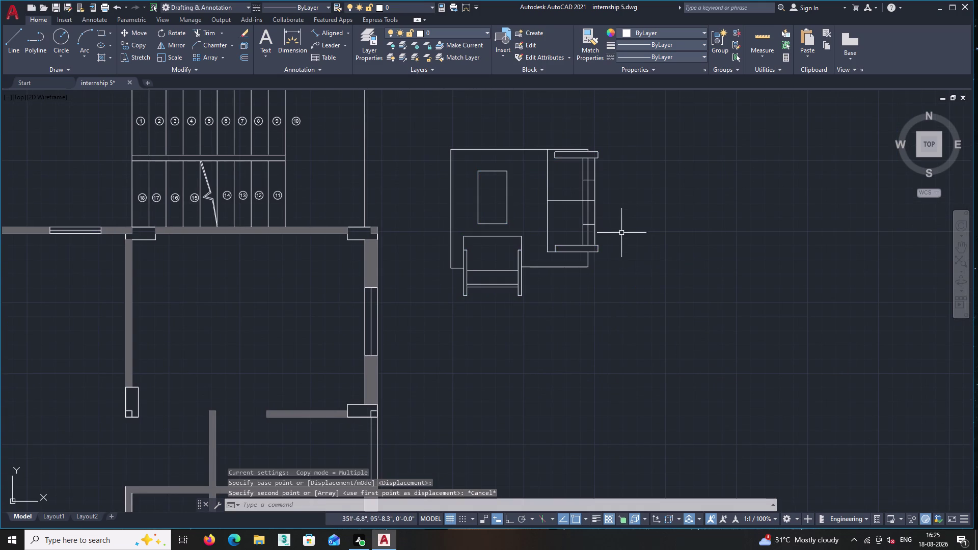
click(623, 300)
click(410, 123)
right_click(440, 100)
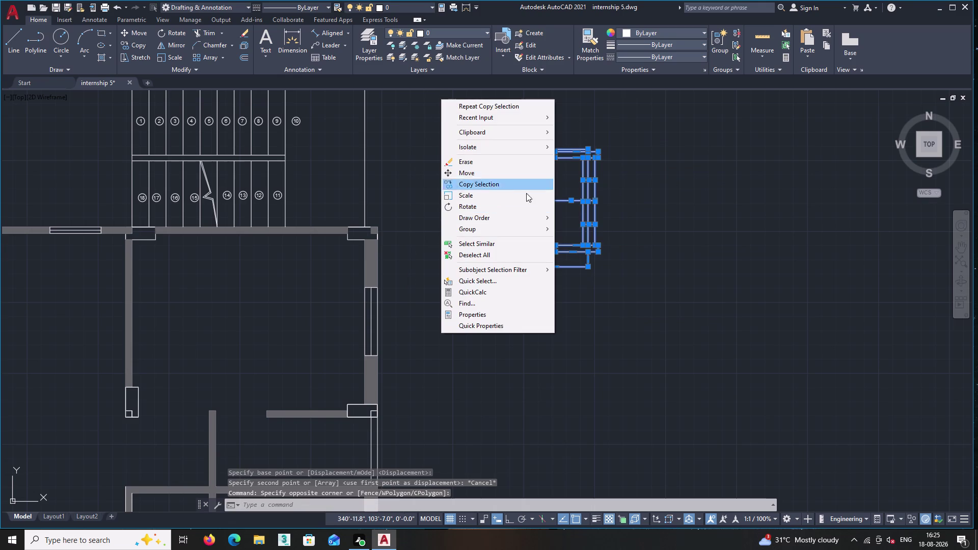
click(494, 205)
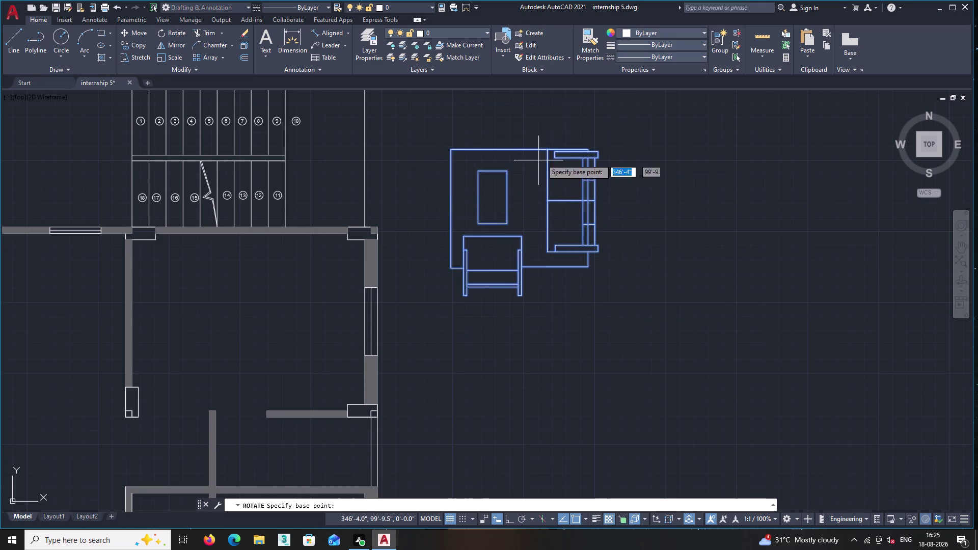
click(587, 150)
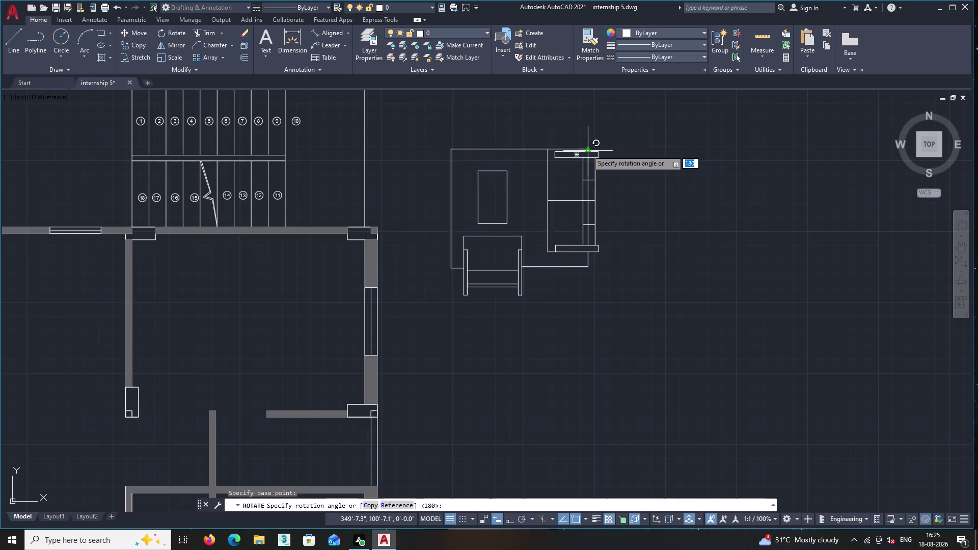
middle_drag(548, 302, 496, 478)
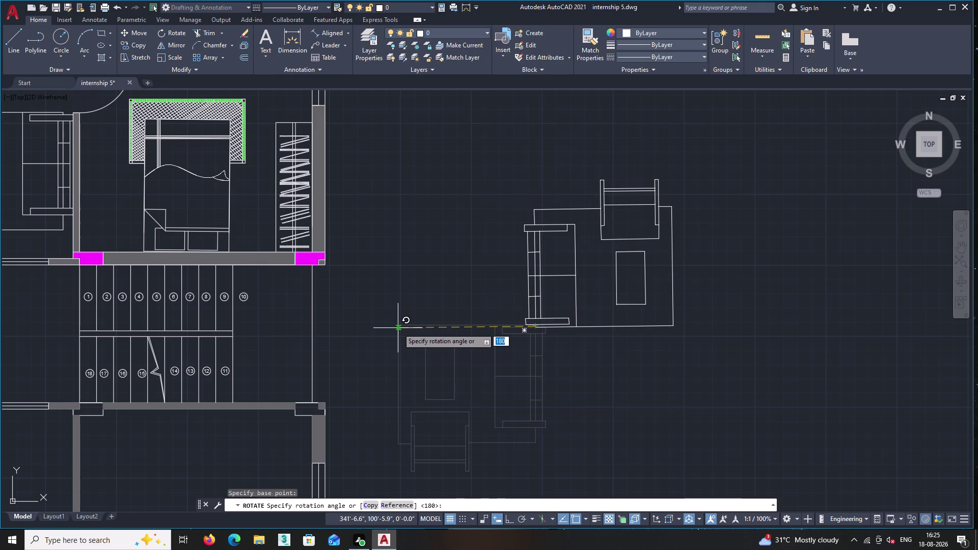
key(F8)
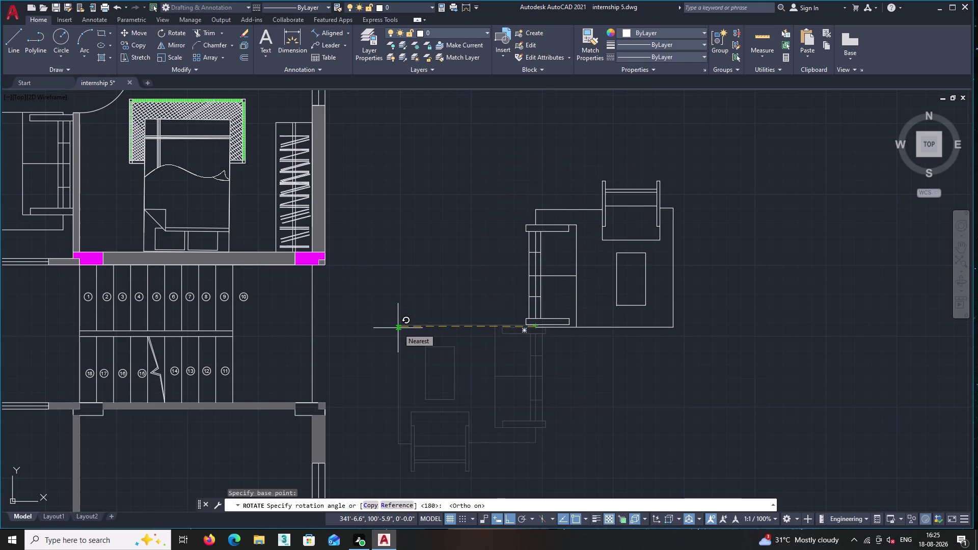
key(Return)
click(719, 363)
Reselect the rotated set and start moving it from the armchair's corner.
click(464, 120)
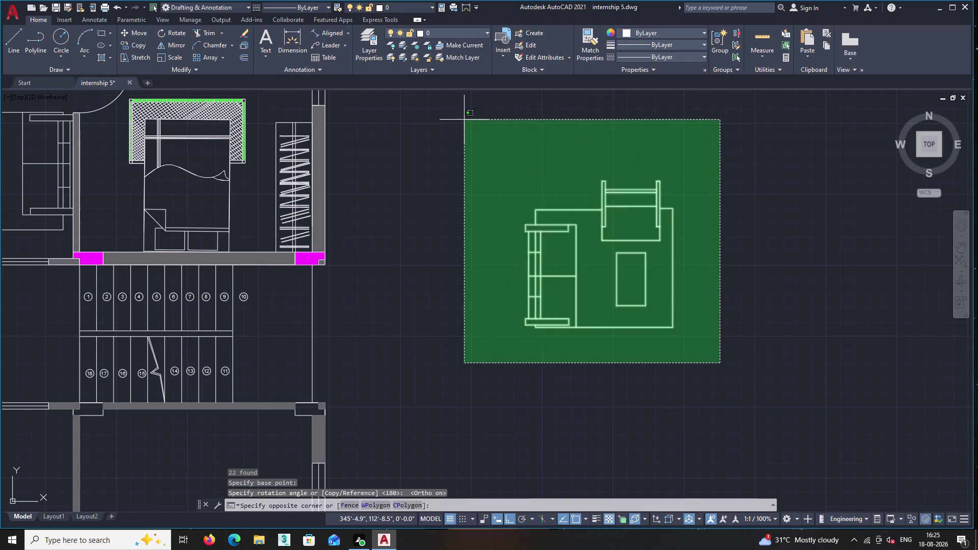
right_click(463, 119)
double_click(506, 196)
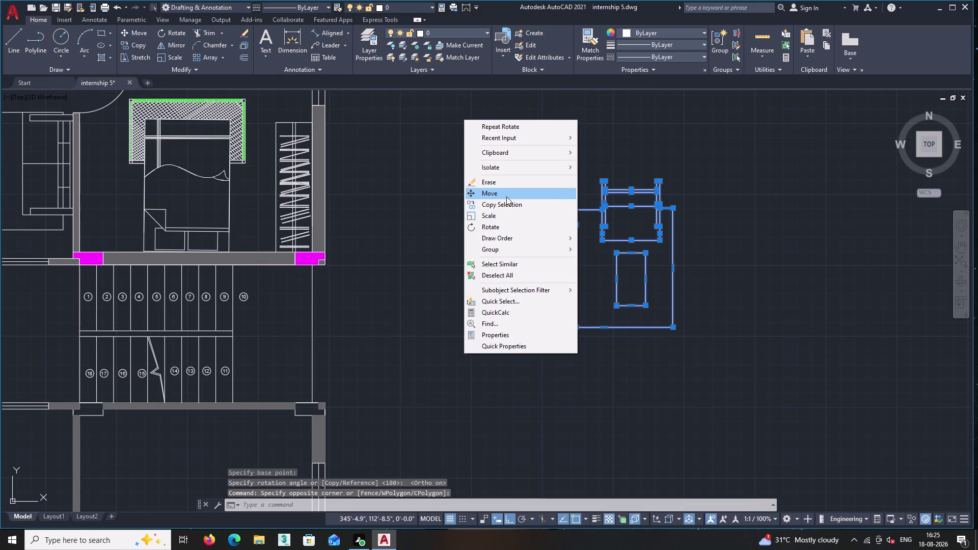
key(Escape)
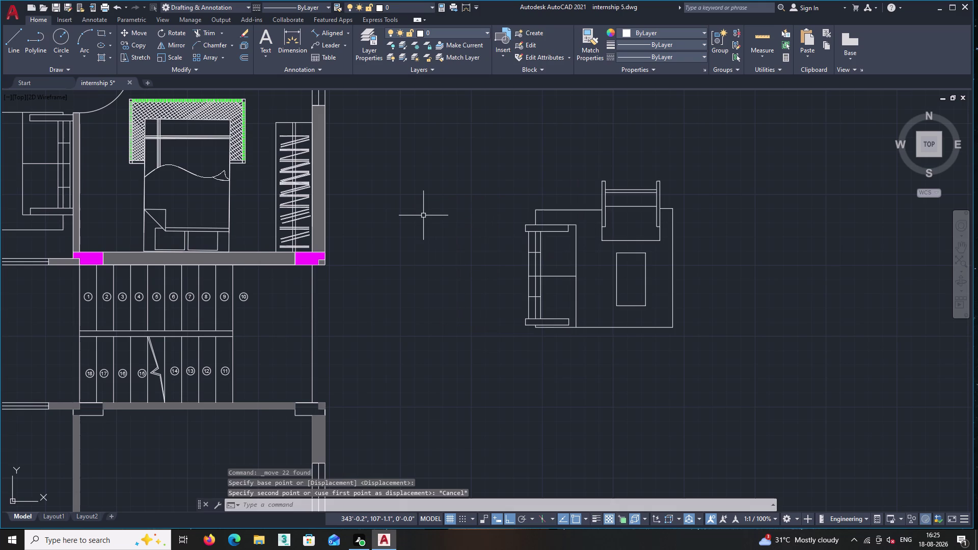
click(759, 396)
click(444, 138)
right_click(678, 183)
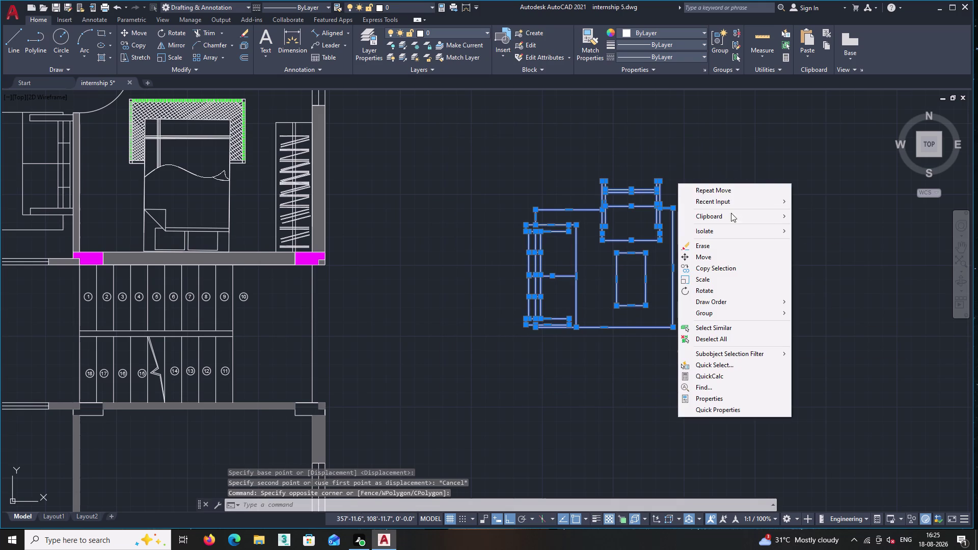
click(718, 253)
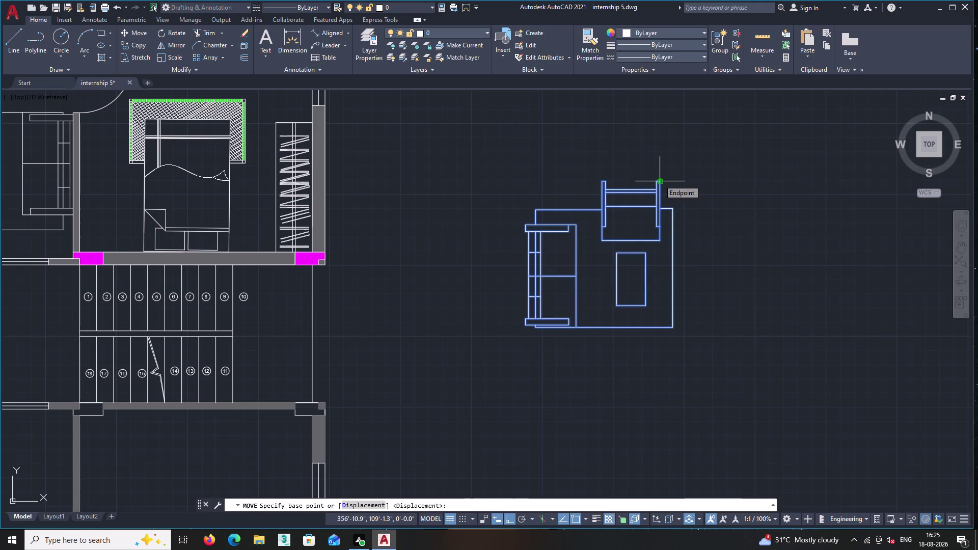
click(659, 179)
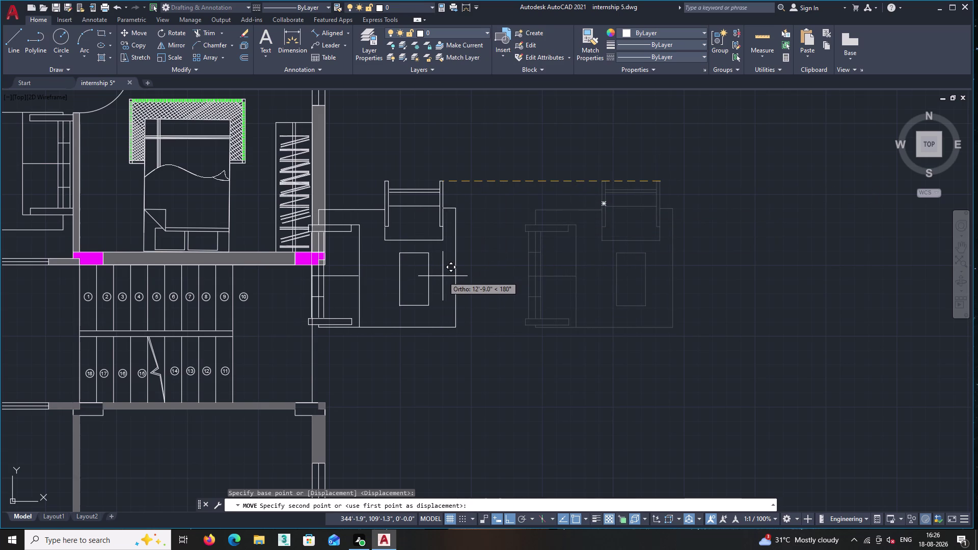
With snap and Ortho off, drop the set against the top wall of the room below the stairs.
key(F9)
key(F9)
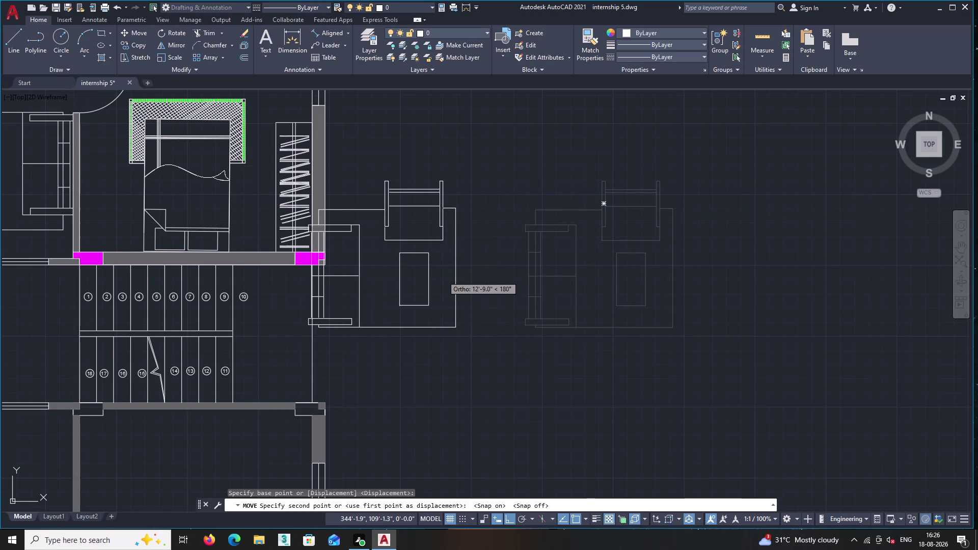
key(F8)
middle_drag(358, 276, 451, 126)
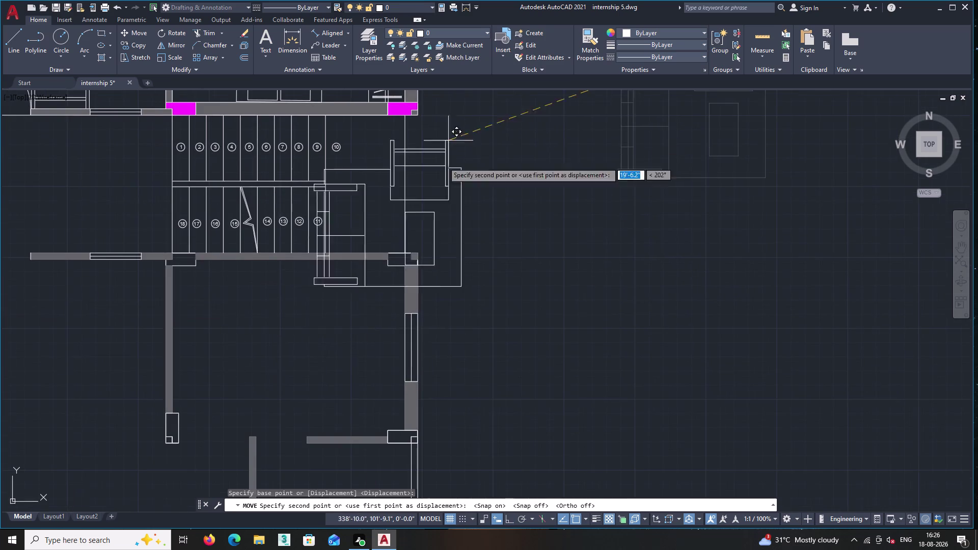
scroll(up, 3)
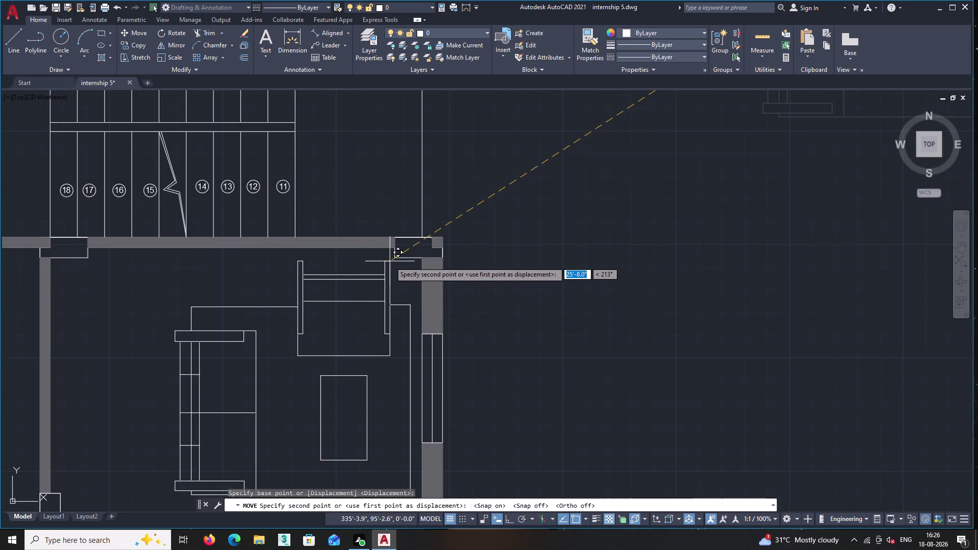
middle_drag(338, 258, 363, 252)
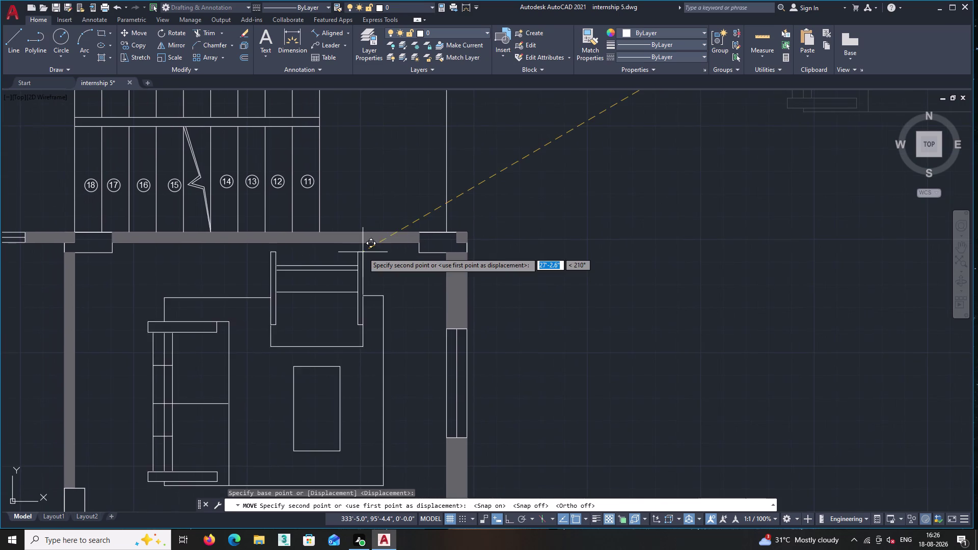
scroll(down, 3)
scroll(down, 3)
scroll(up, 3)
scroll(up, 3)
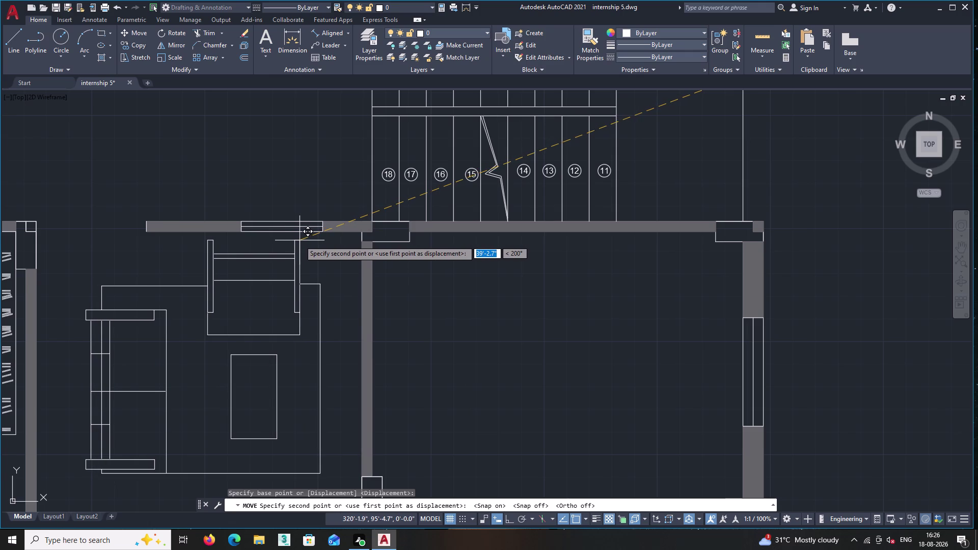
click(300, 240)
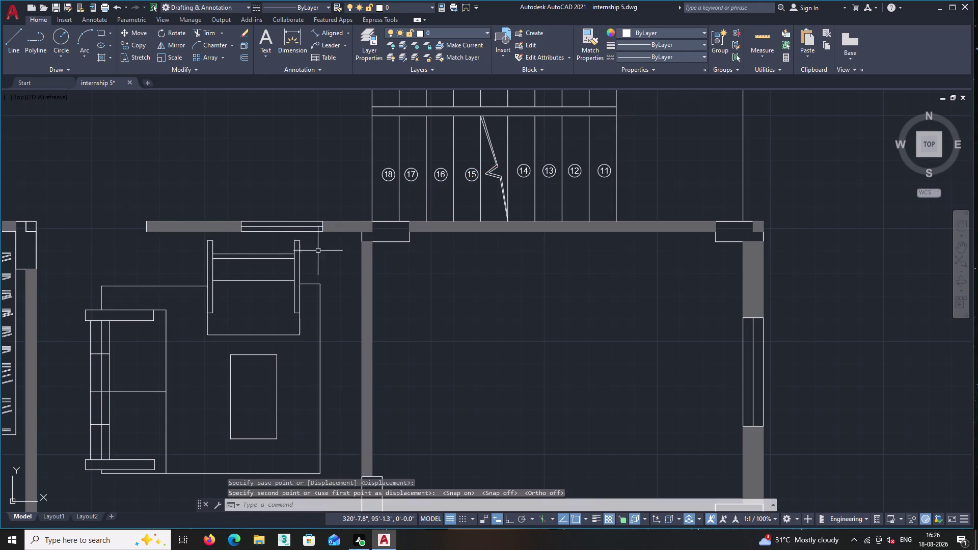
scroll(down, 3)
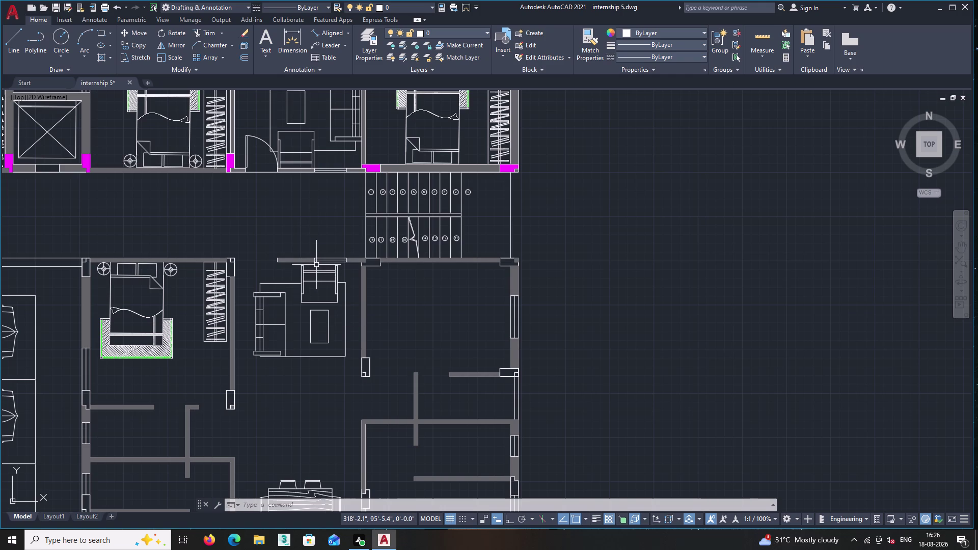
Select some furniture pieces, begin another move, then cancel it.
scroll(up, 3)
click(354, 367)
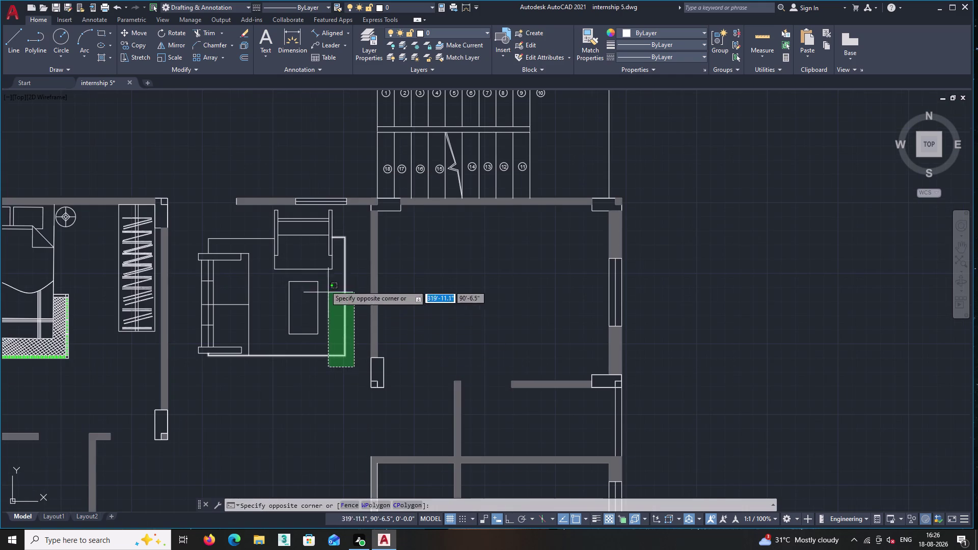
double_click(200, 225)
right_click(198, 226)
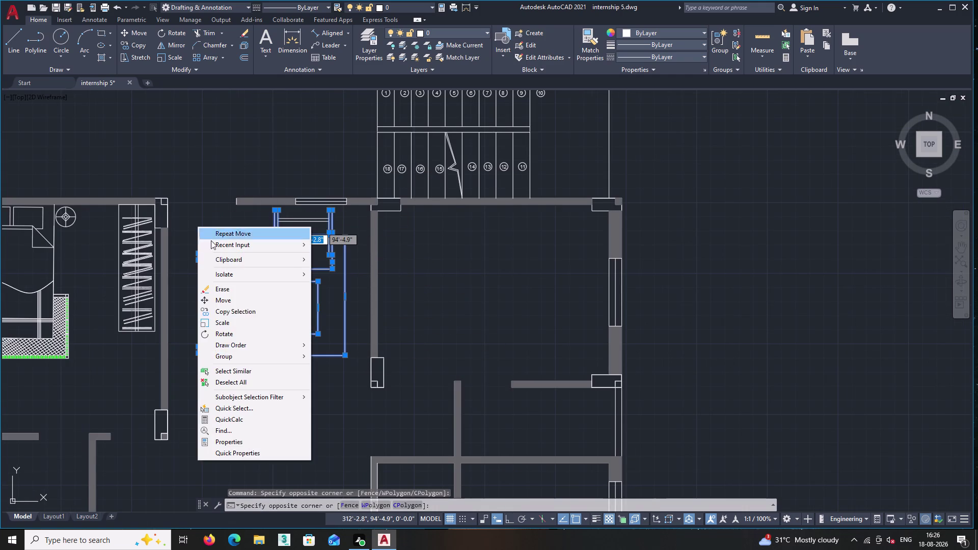
click(250, 301)
click(255, 301)
middle_drag(614, 299, 197, 299)
double_click(434, 255)
scroll(down, 3)
middle_drag(392, 268, 470, 259)
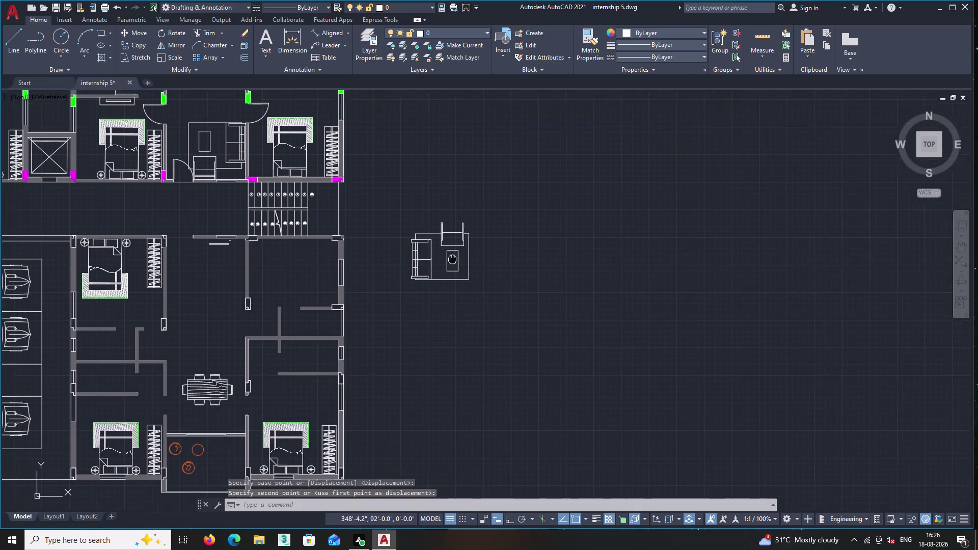
middle_drag(470, 259, 471, 260)
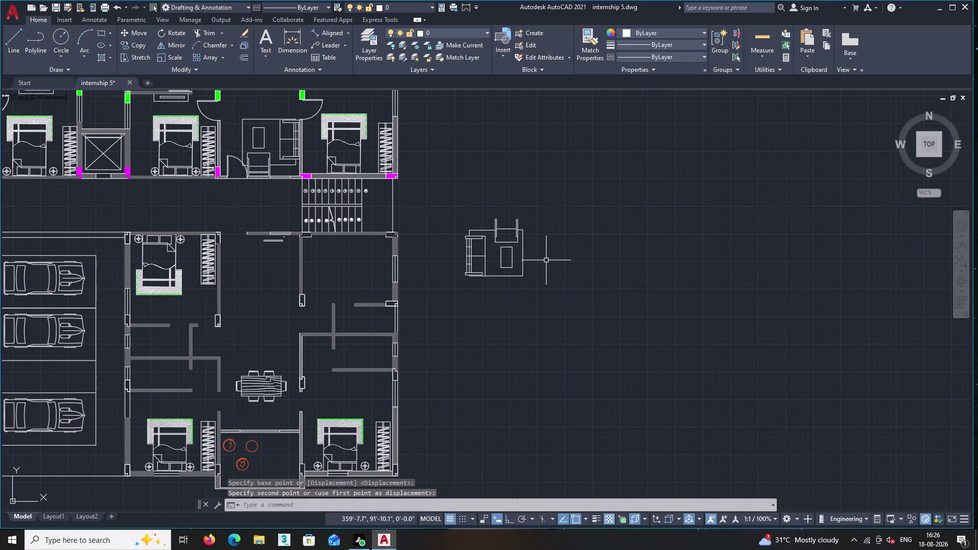
key(Escape)
Undo the room placement so the rotated set returns beside the plan.
key(ctrl+z)
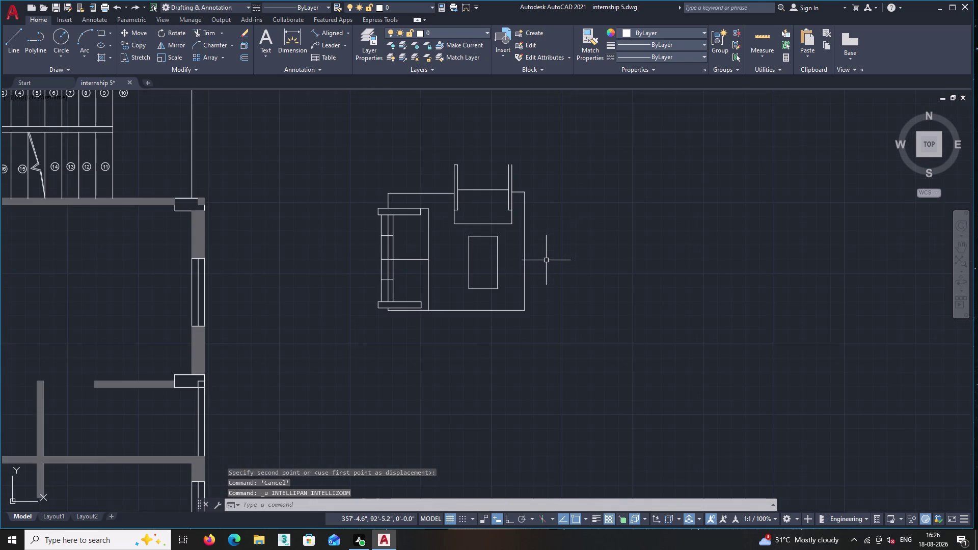
key(ctrl+z)
key(ctrl+z)
key(ctrl+z)
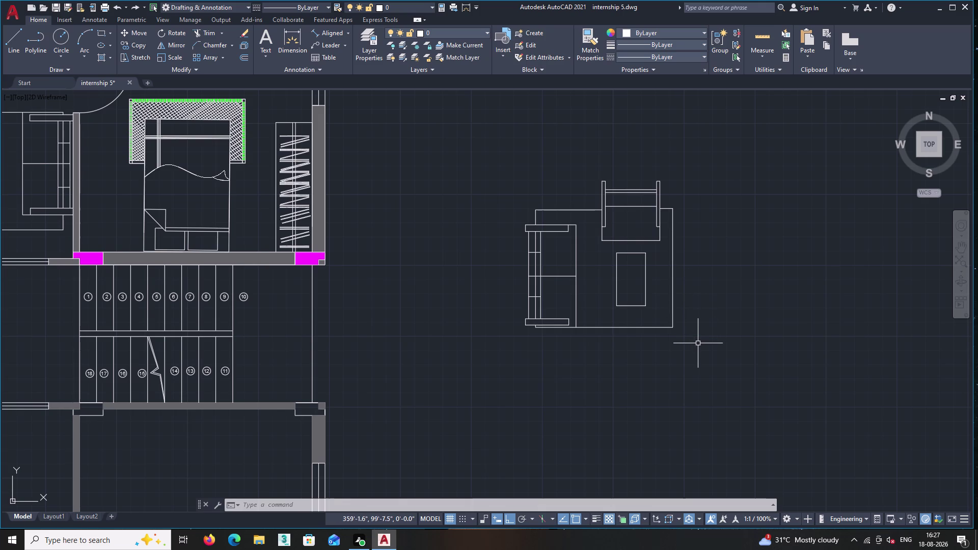
Mirror the sofa-and-armchair set so the sofa is on the right, erasing the original.
click(699, 357)
click(485, 174)
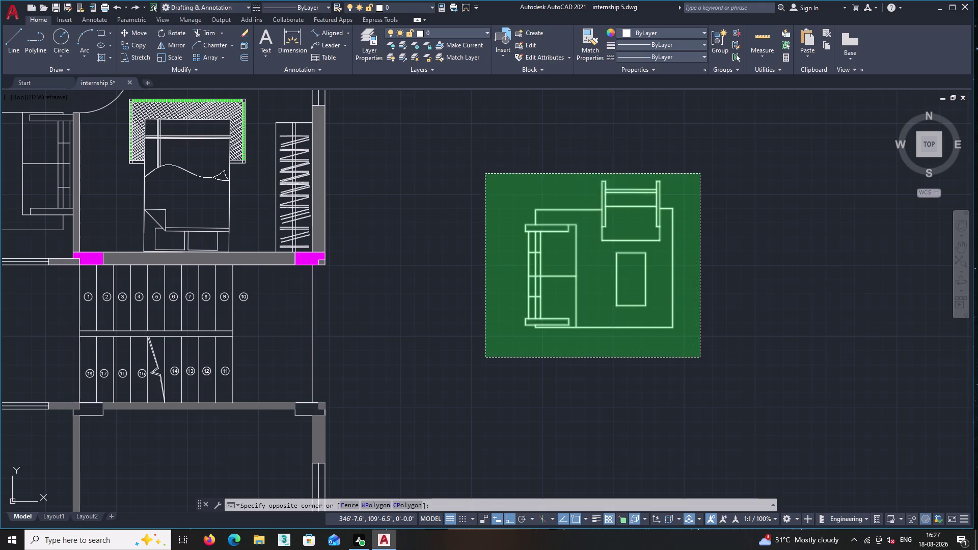
right_click(493, 144)
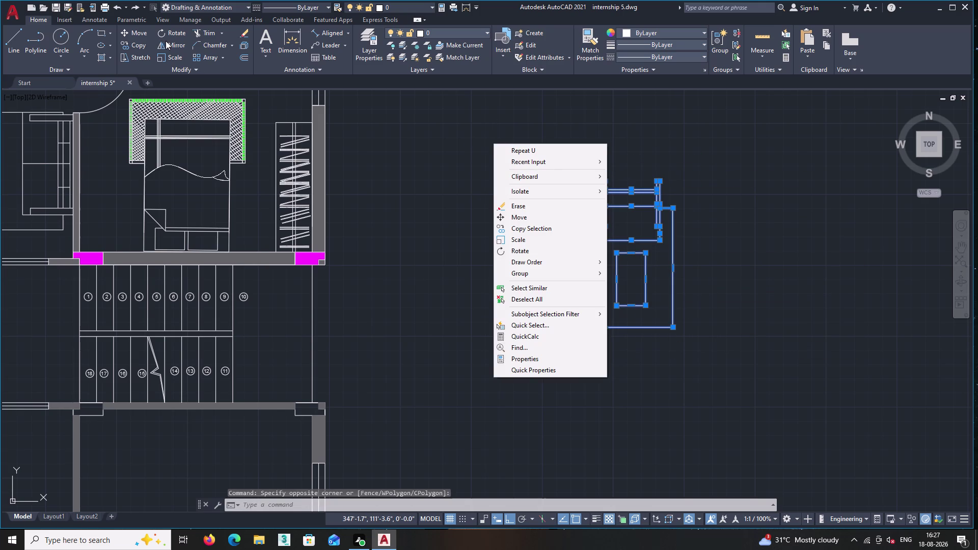
double_click(166, 41)
drag(681, 330, 683, 335)
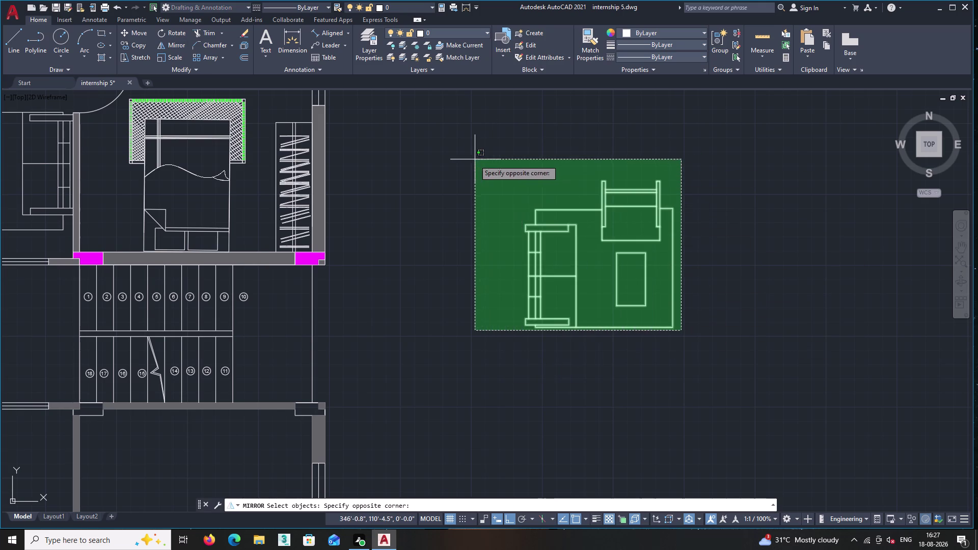
double_click(466, 163)
right_click(592, 148)
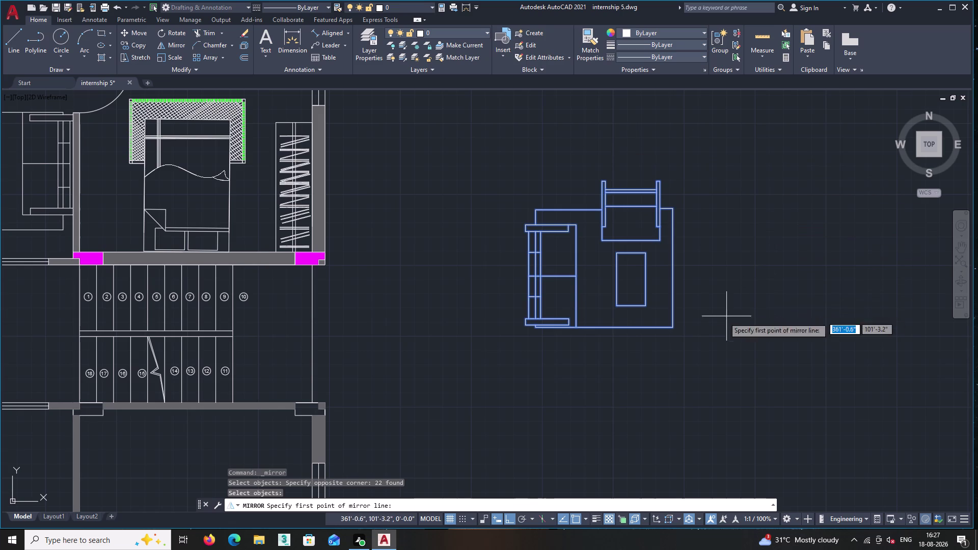
click(674, 327)
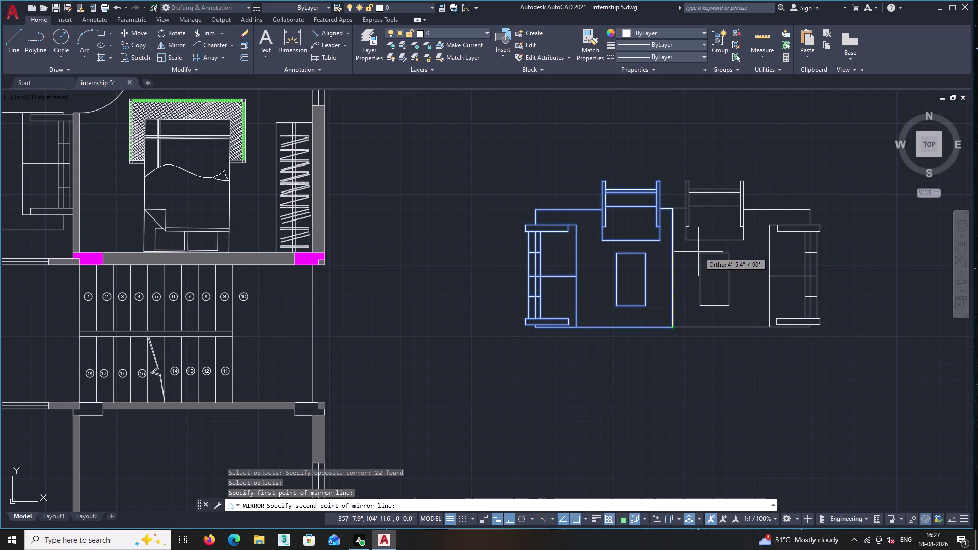
click(698, 251)
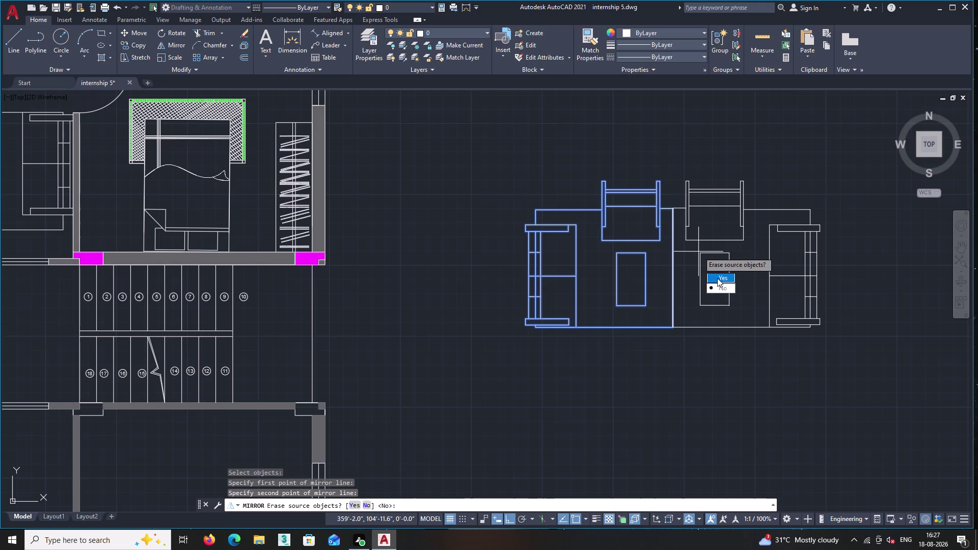
drag(717, 278, 698, 251)
click(836, 354)
Window-select the mirrored set and start Copy from the right-click menu.
click(612, 154)
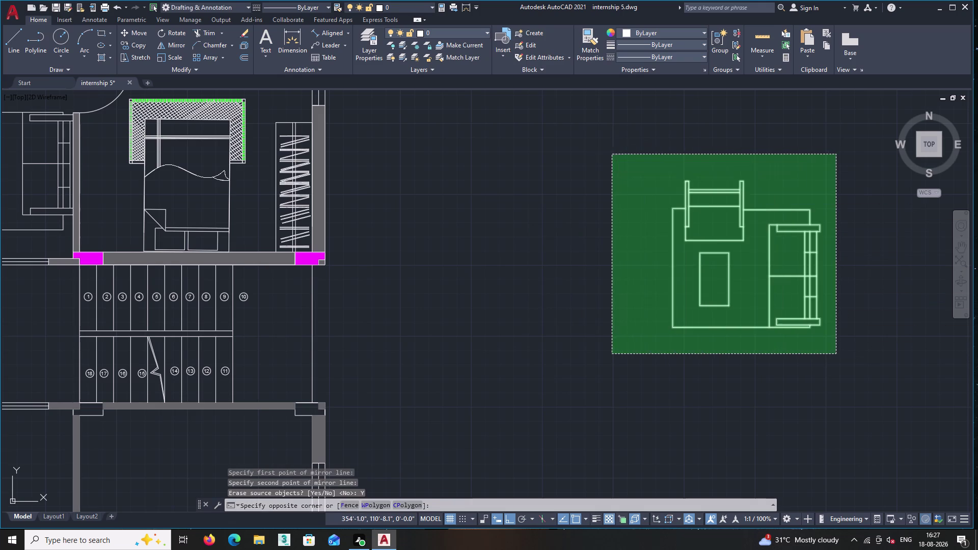
right_click(611, 151)
click(651, 232)
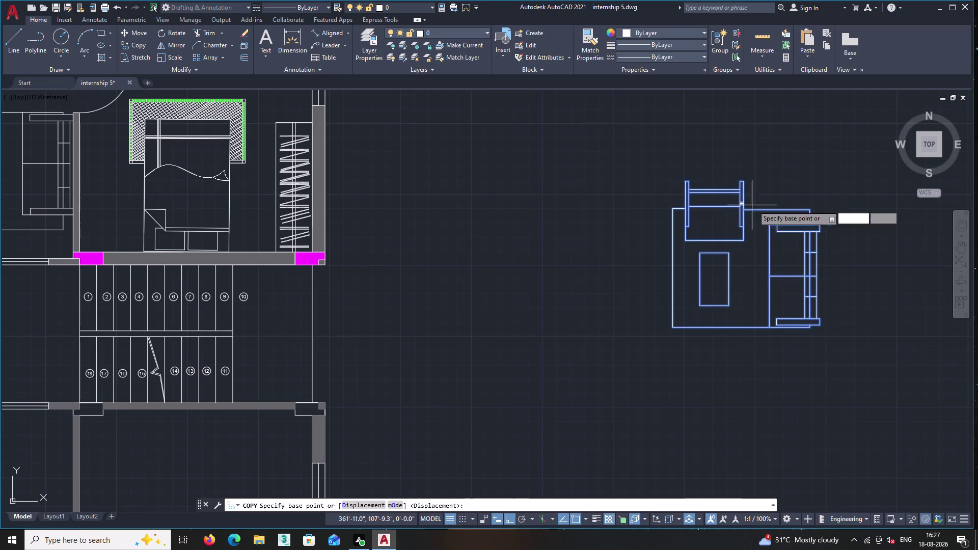
Place the mirrored set's copy in the living room beside the staircase, Ortho off.
click(810, 211)
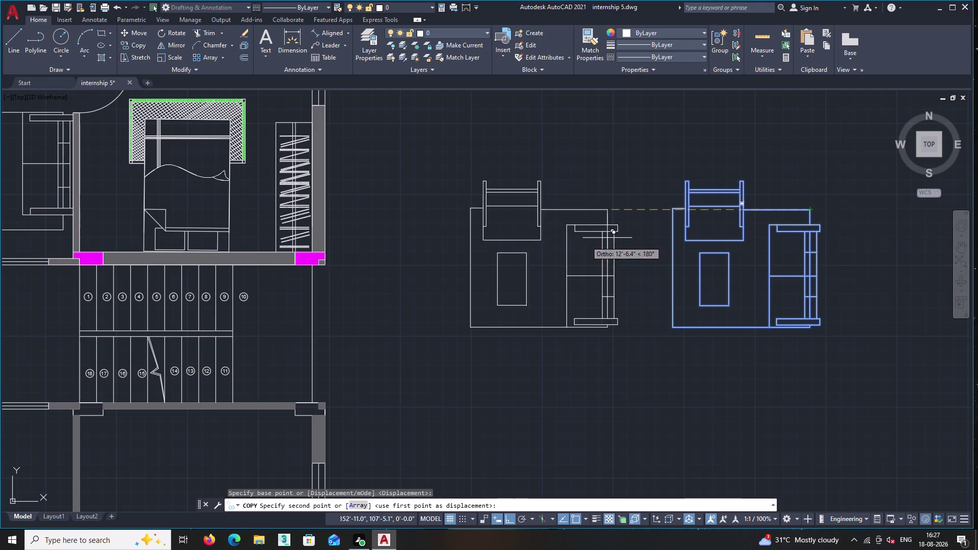
middle_drag(531, 253, 898, 221)
middle_drag(415, 260, 765, 231)
scroll(down, 3)
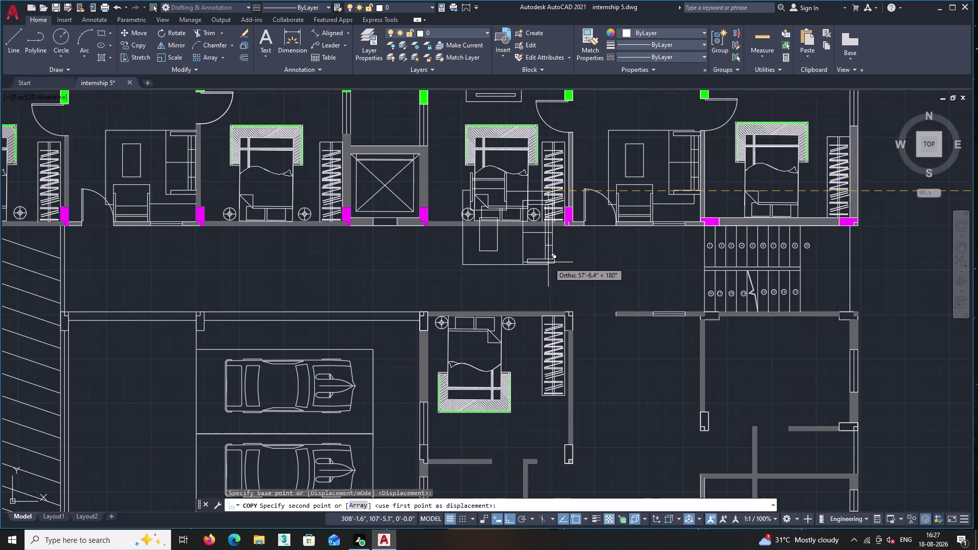
scroll(down, 3)
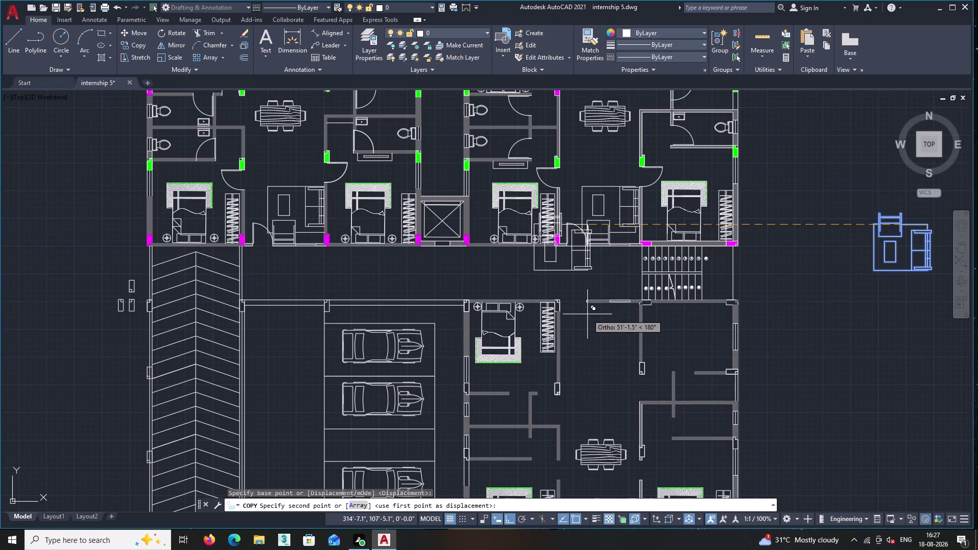
key(F8)
scroll(up, 3)
middle_drag(610, 318, 593, 316)
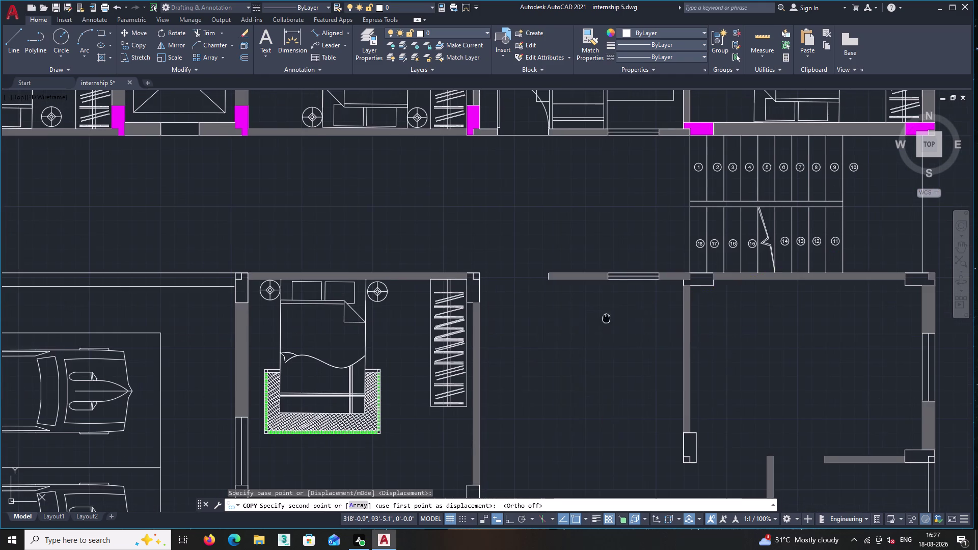
middle_drag(593, 316, 557, 314)
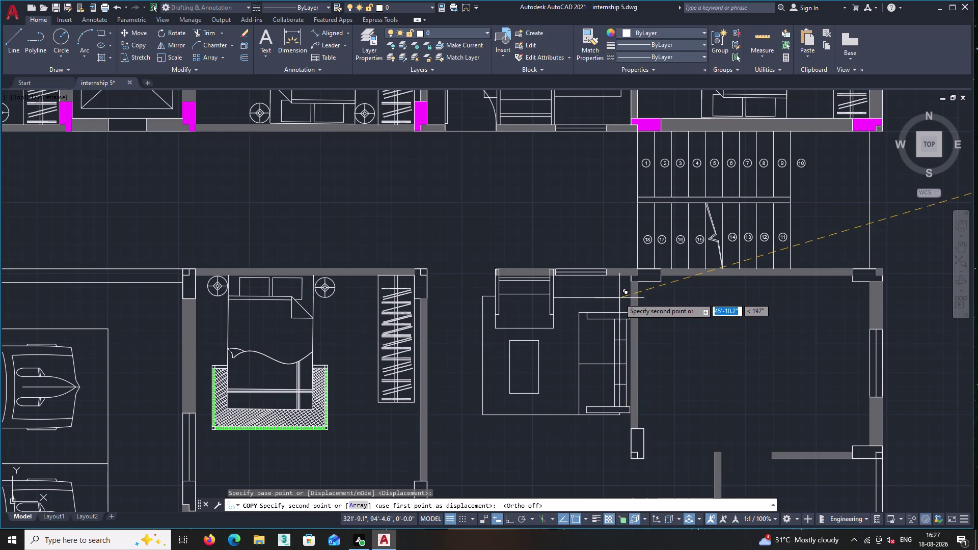
click(618, 298)
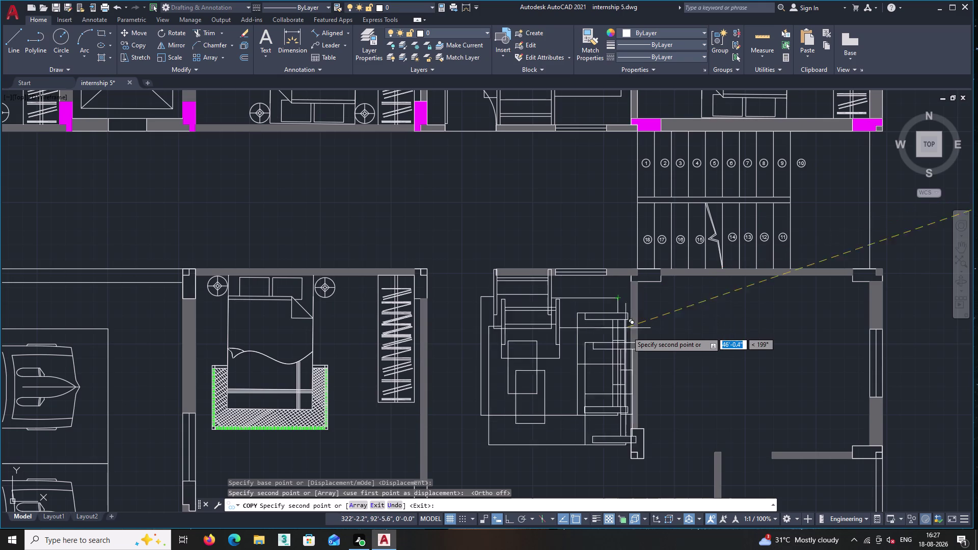
scroll(up, 3)
key(Escape)
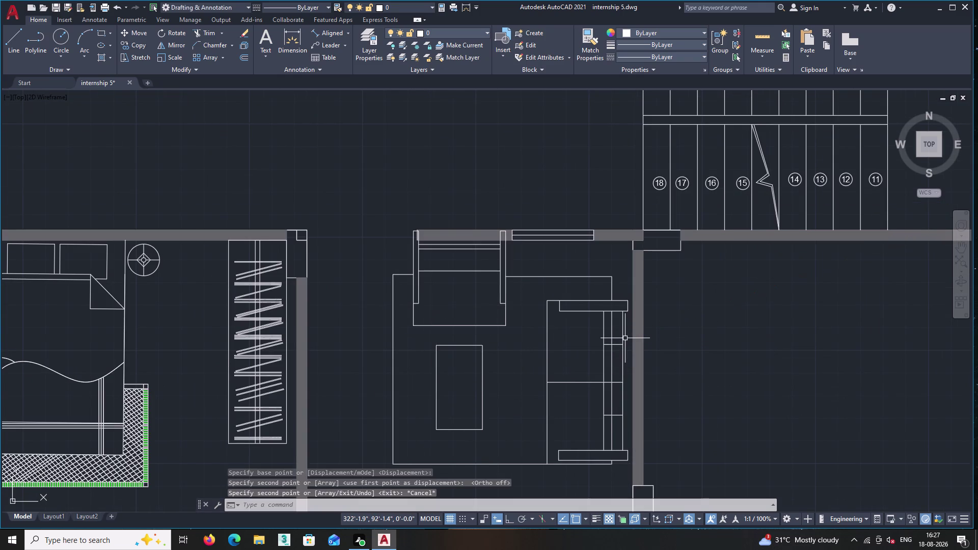
Window-select the copied sofa set in the living room.
middle_drag(608, 486, 572, 399)
click(572, 401)
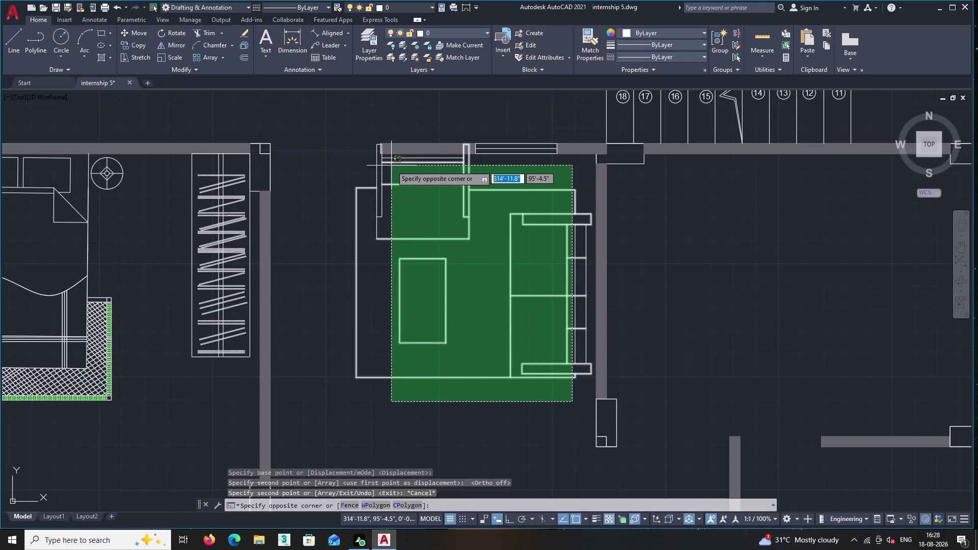
click(389, 177)
scroll(up, 3)
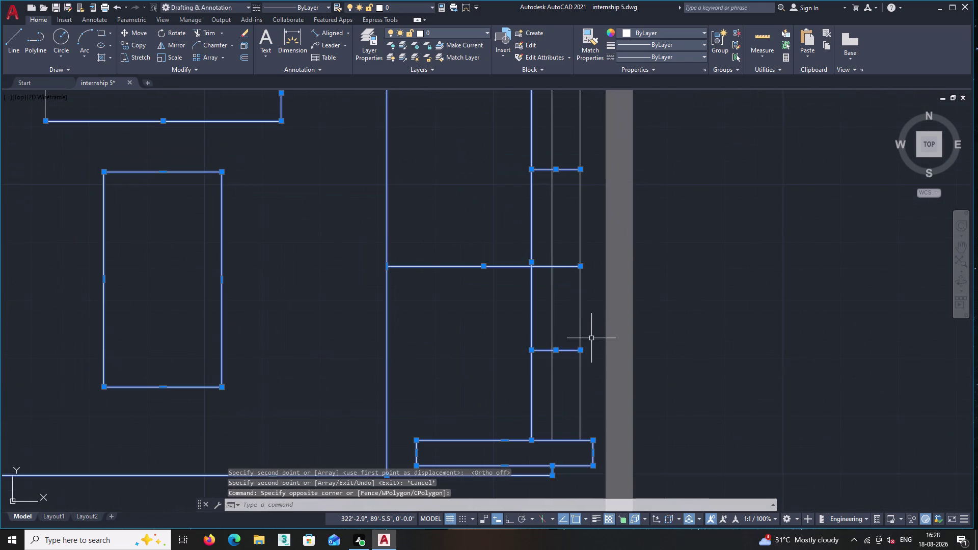
click(591, 340)
click(517, 221)
scroll(down, 3)
scroll(down, 3)
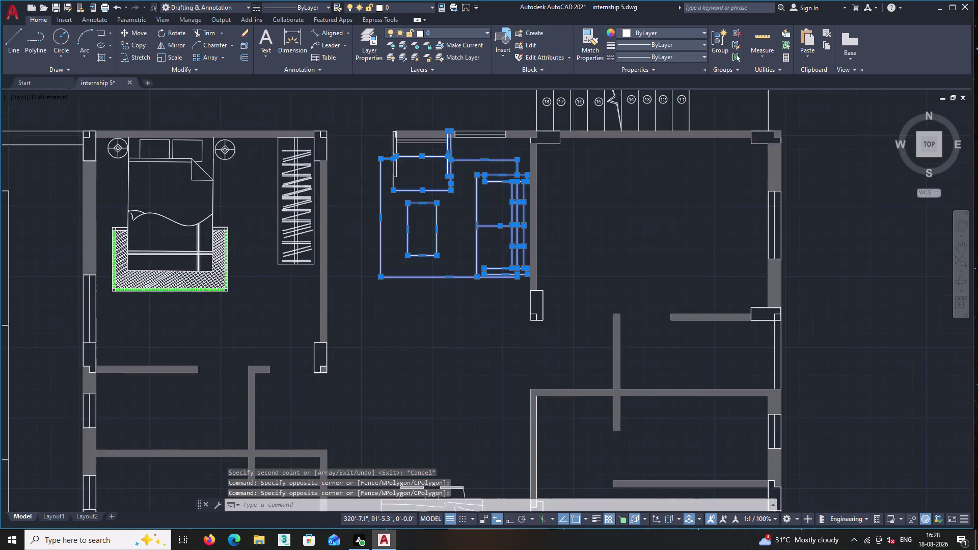
scroll(up, 3)
Add the pieces near the armchair to the selection with a small window.
middle_drag(452, 205, 484, 339)
scroll(up, 3)
double_click(462, 326)
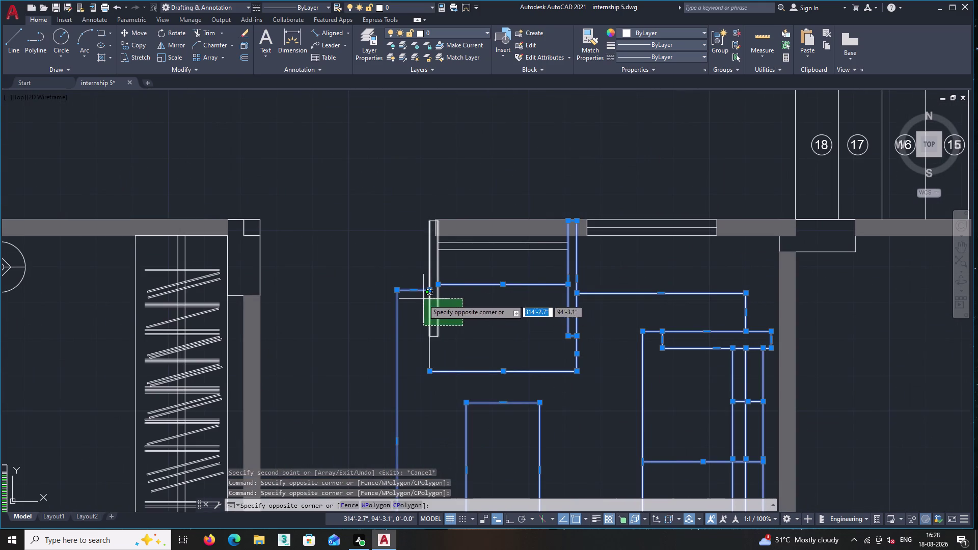
click(420, 299)
click(440, 366)
click(416, 349)
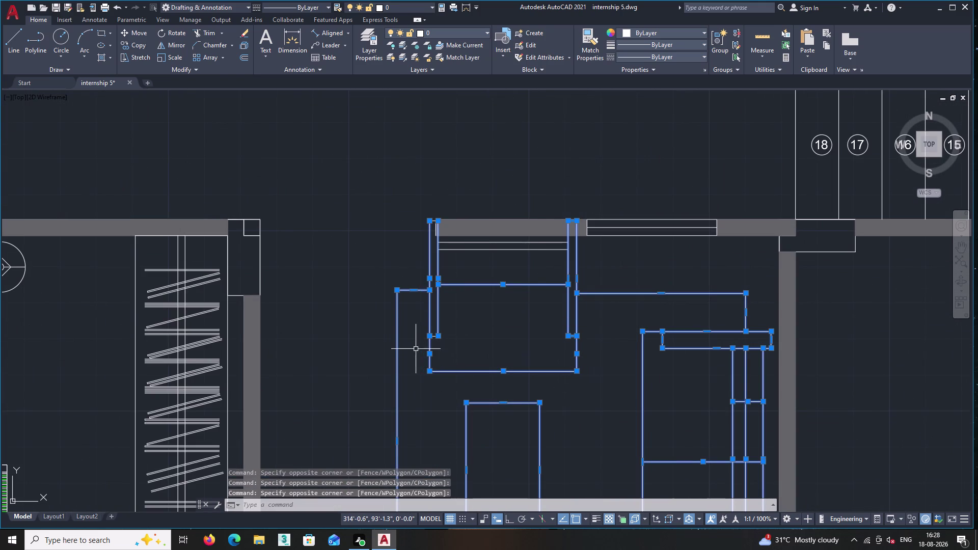
right_click(525, 322)
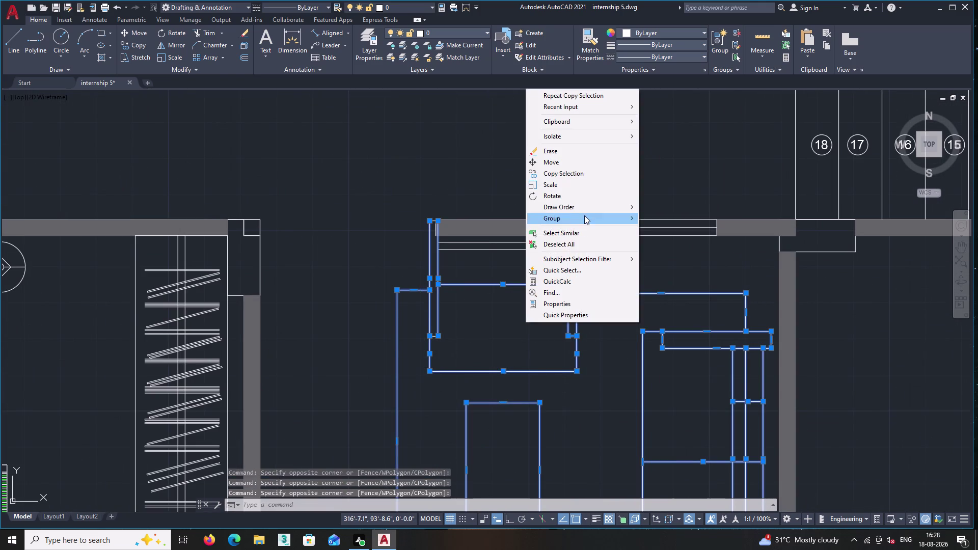
Move the set so the sofa's corner sits against the living-room wall.
click(562, 158)
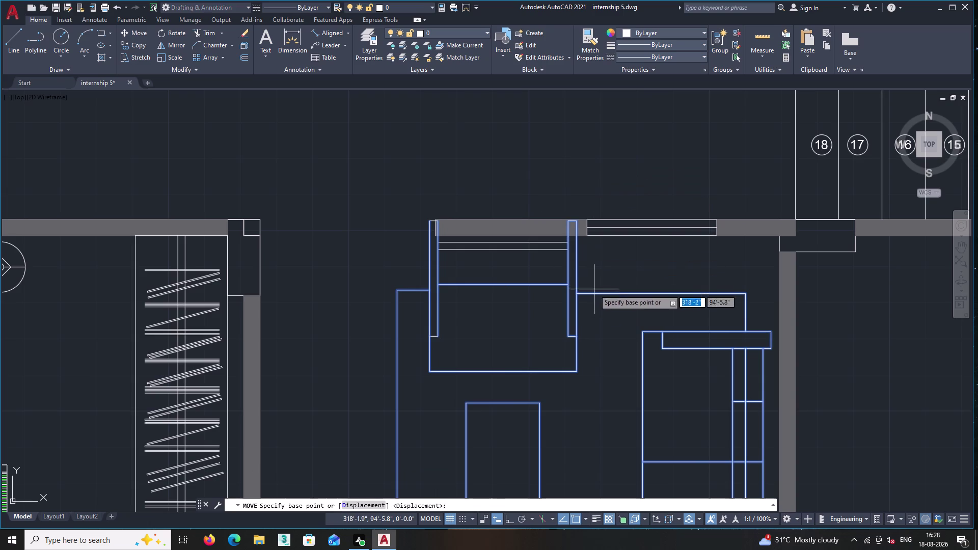
middle_drag(594, 289, 407, 165)
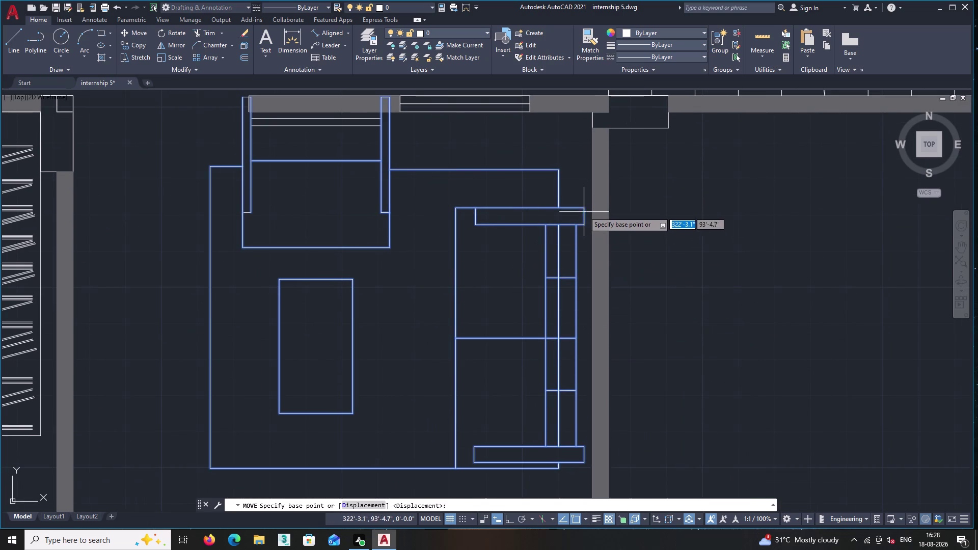
click(583, 208)
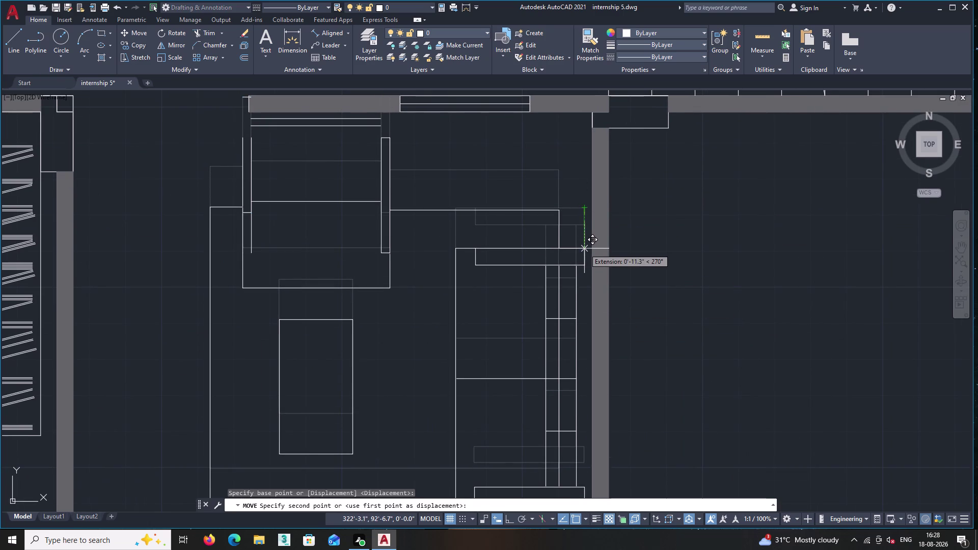
click(591, 248)
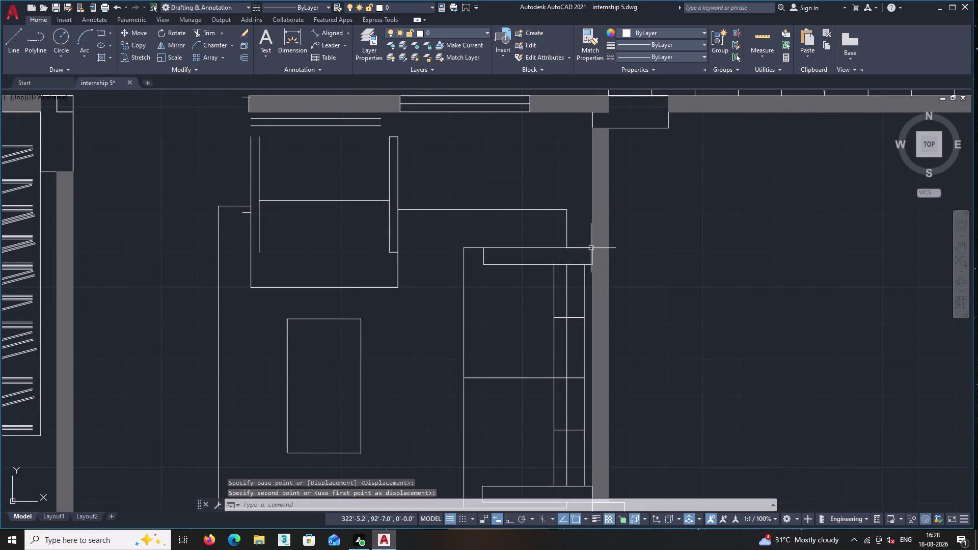
scroll(down, 3)
scroll(up, 3)
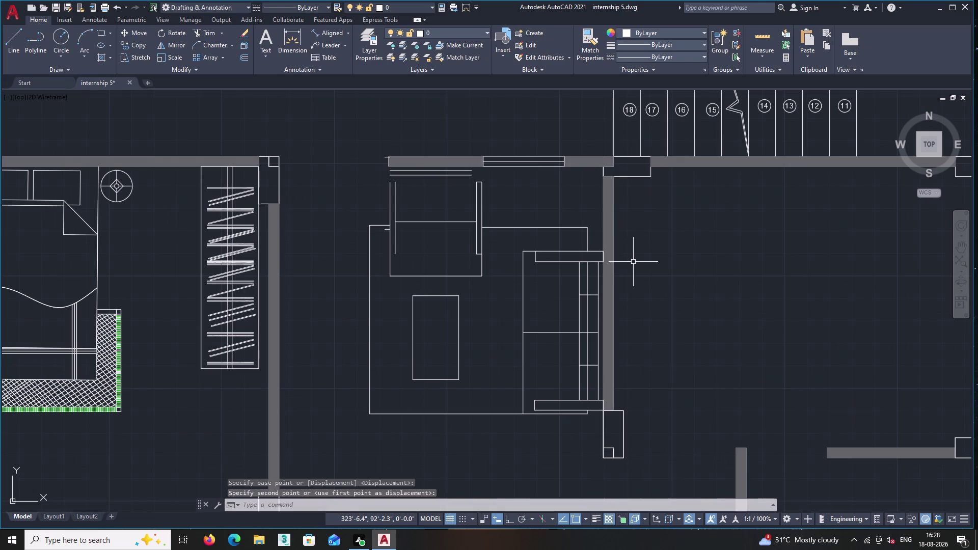
key(Return)
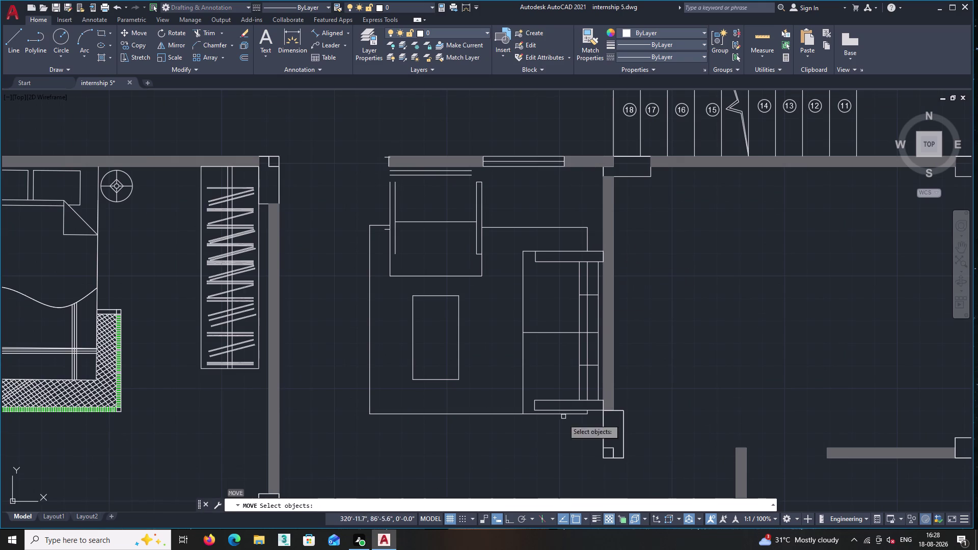
click(560, 444)
click(372, 203)
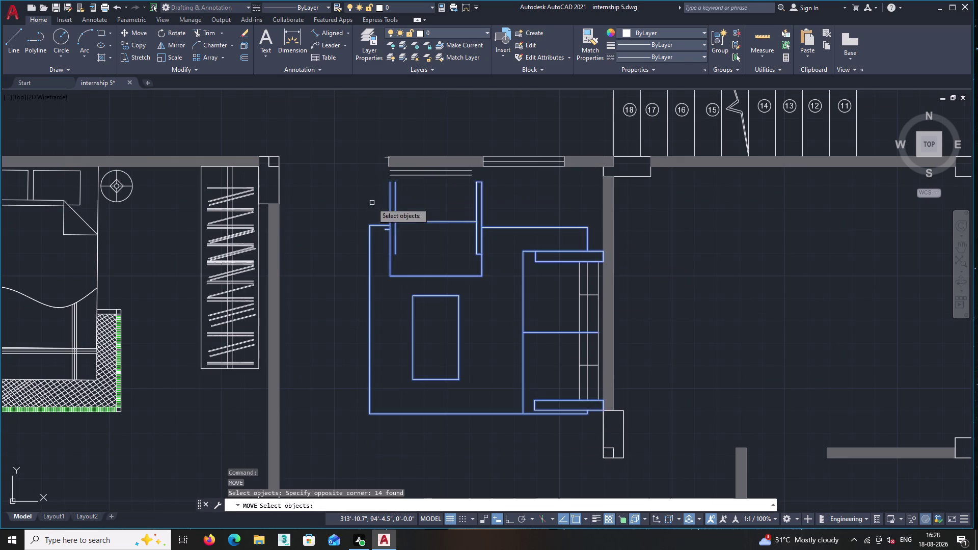
scroll(up, 3)
click(621, 380)
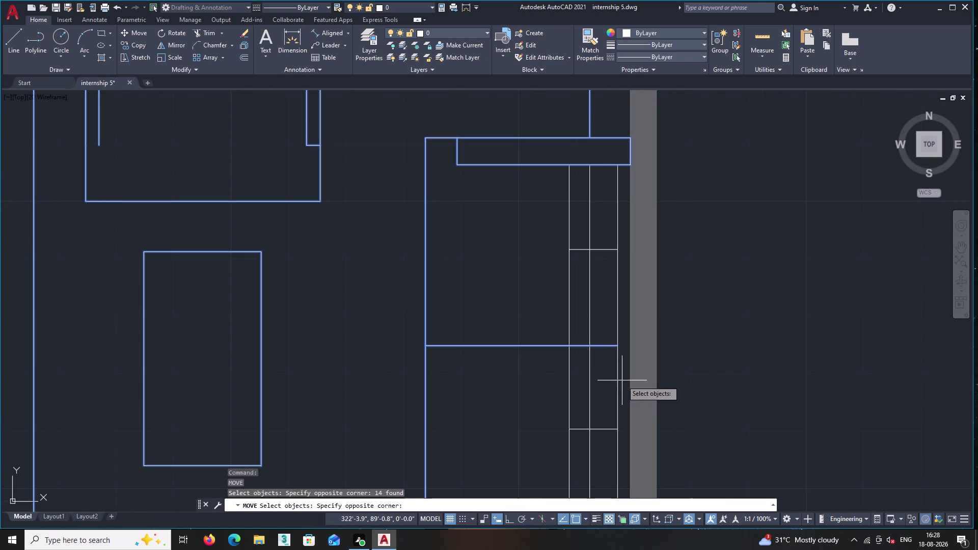
click(505, 173)
scroll(down, 3)
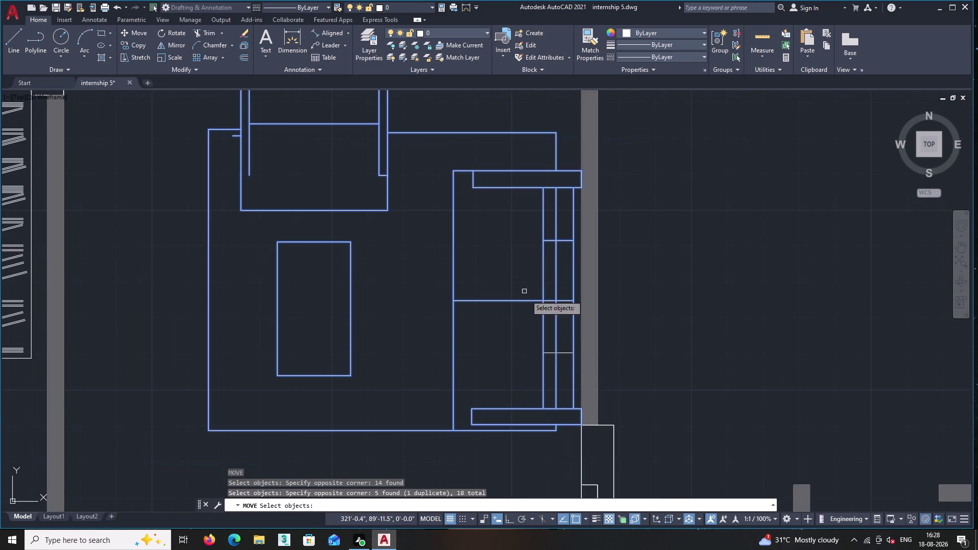
click(571, 382)
click(561, 365)
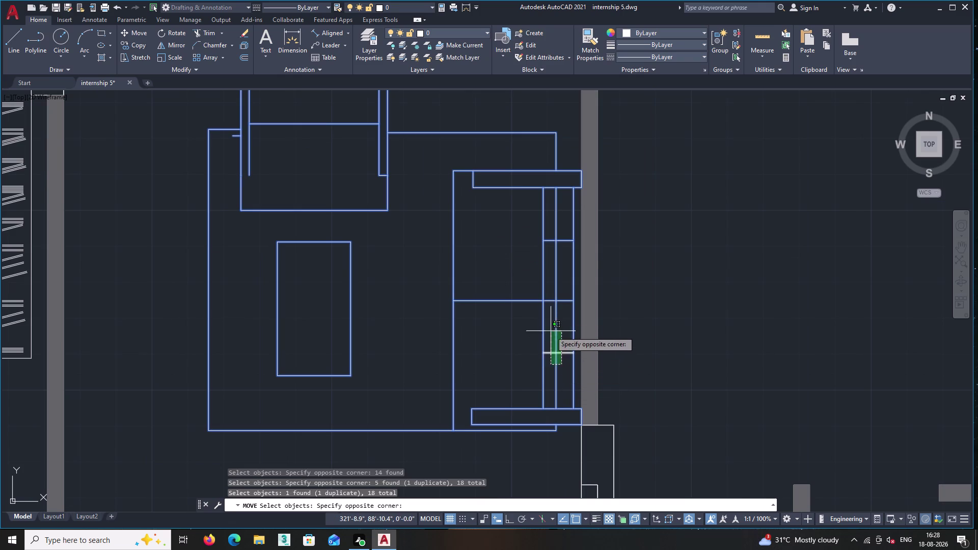
click(550, 331)
right_click(477, 244)
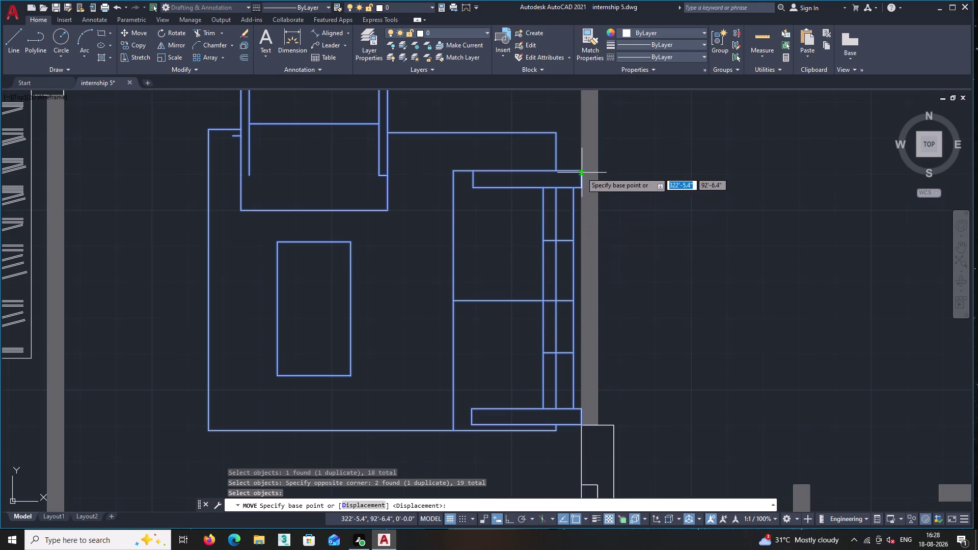
click(580, 169)
middle_drag(581, 159, 581, 180)
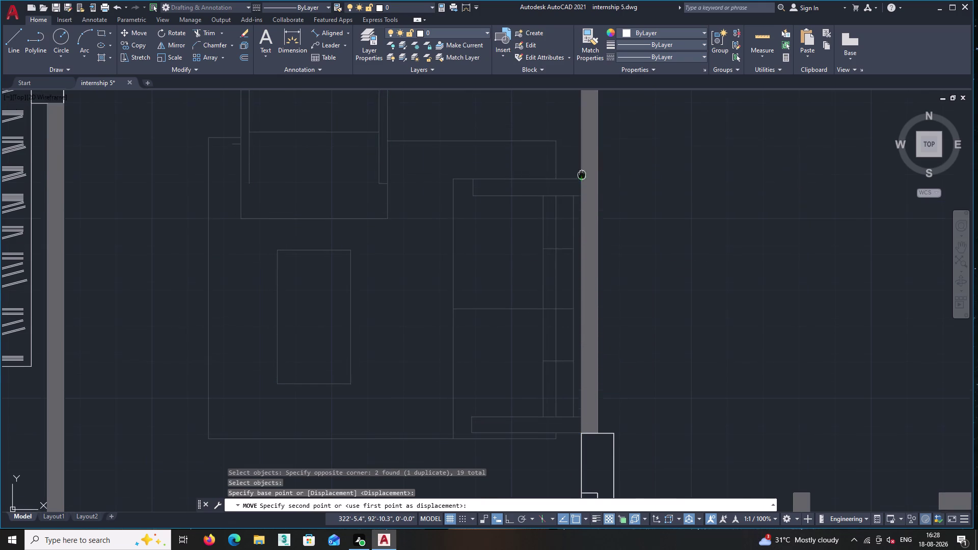
middle_drag(582, 180, 589, 237)
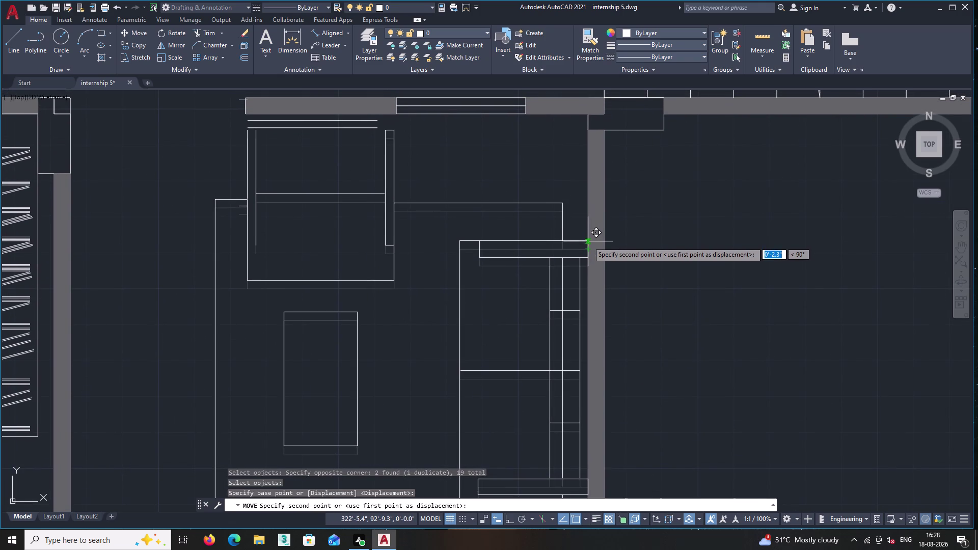
middle_drag(587, 243, 589, 203)
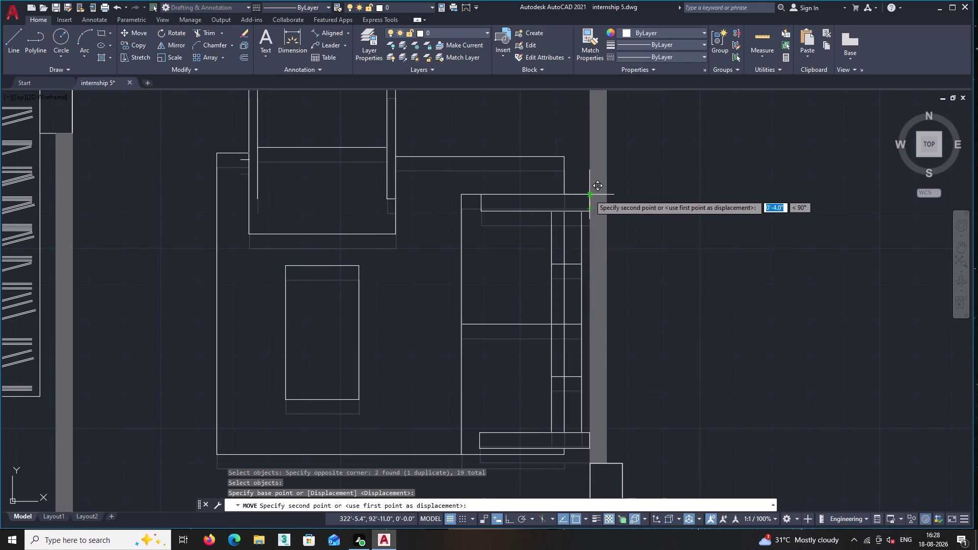
click(589, 193)
scroll(down, 3)
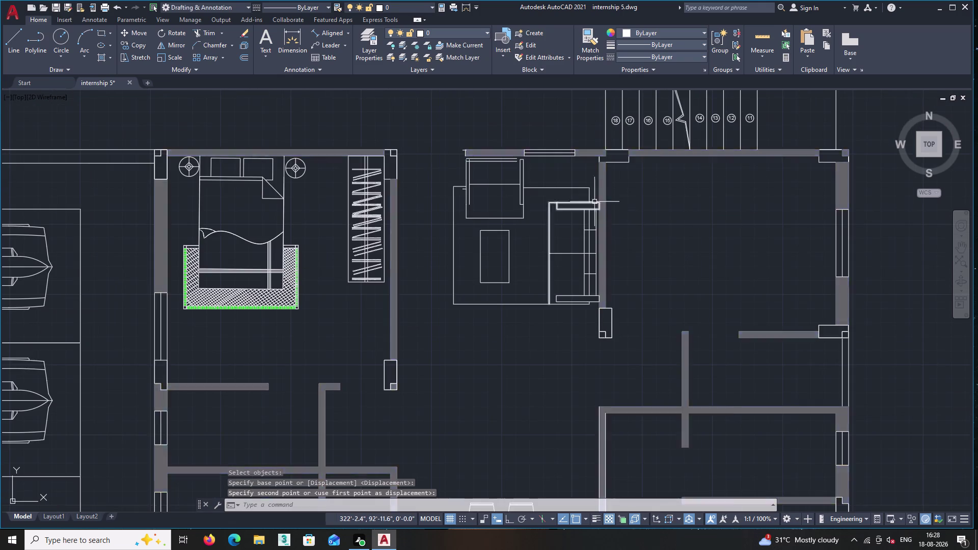
scroll(up, 3)
scroll(up, 3)
scroll(down, 3)
middle_drag(513, 221, 549, 330)
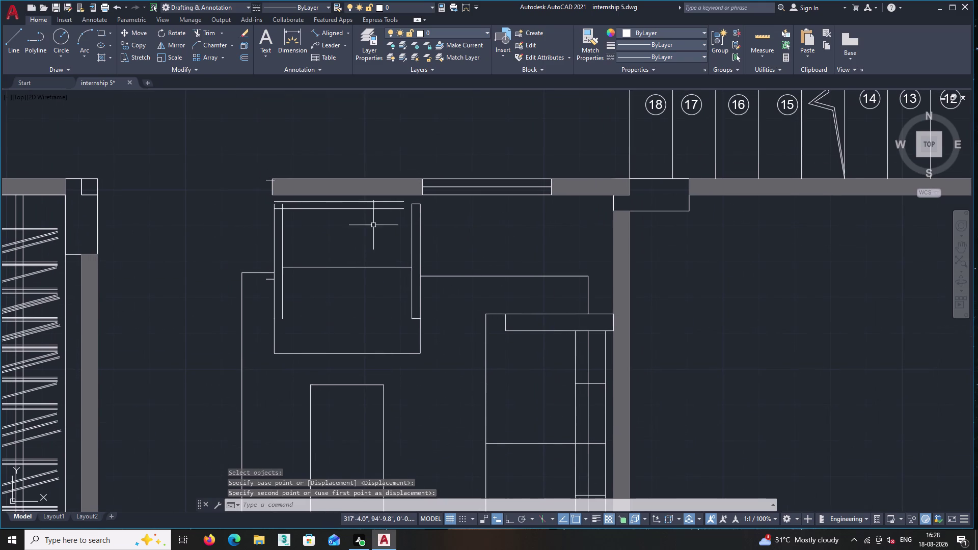
scroll(down, 3)
scroll(up, 3)
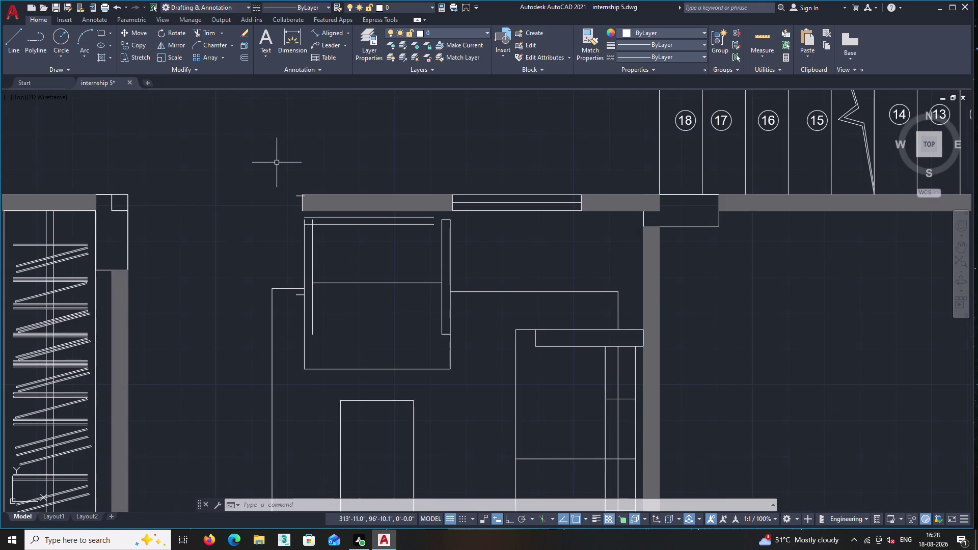
Trim three stray line ends where they cross the wall.
text(tr)
key(Return)
scroll(up, 3)
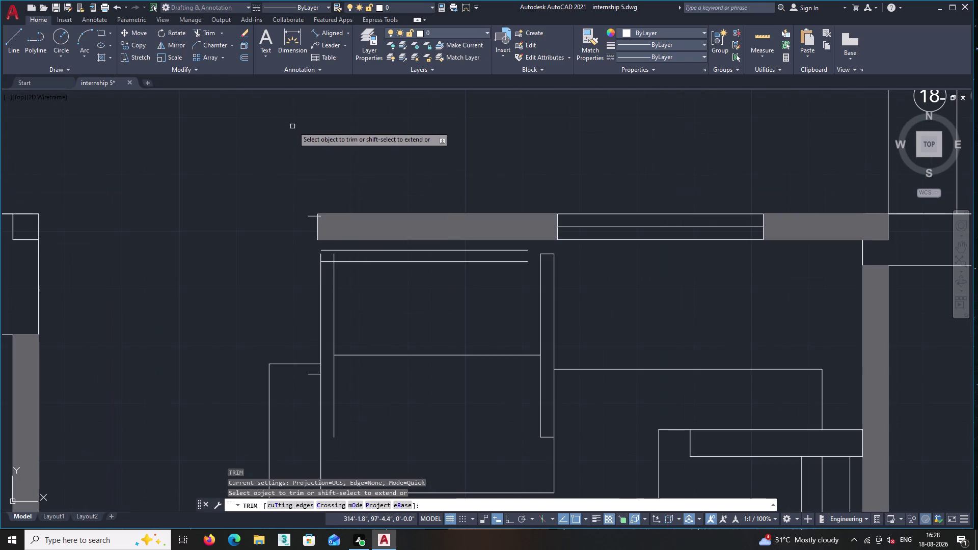
scroll(up, 3)
scroll(up, 3)
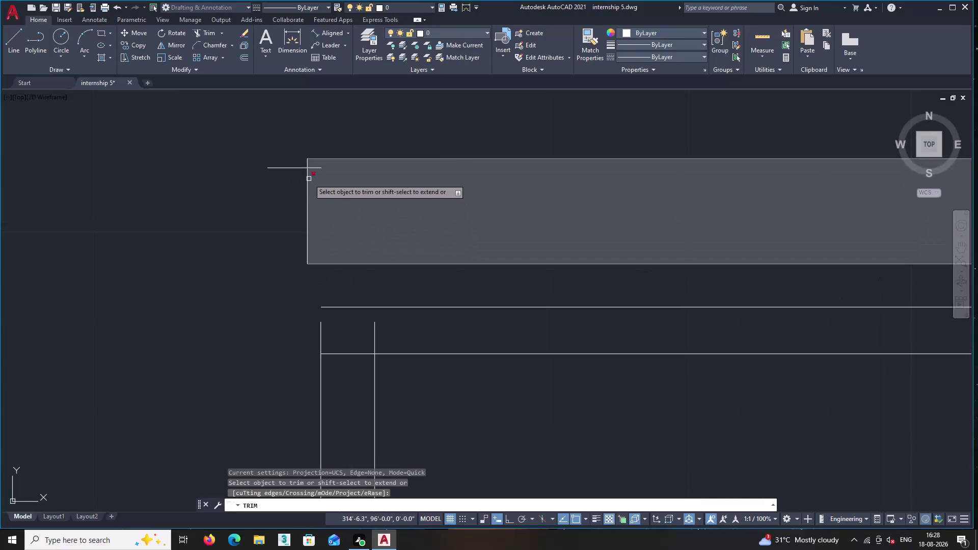
click(305, 168)
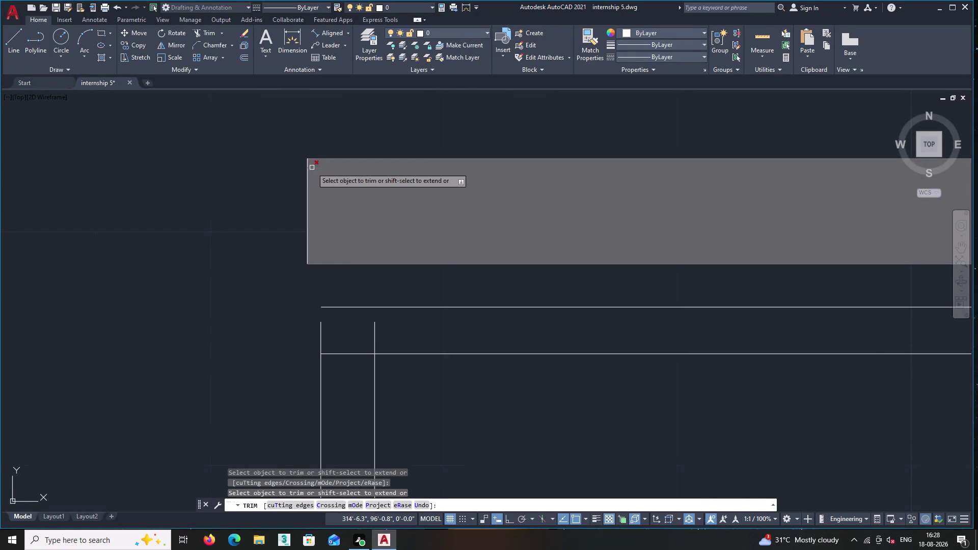
click(312, 167)
scroll(down, 3)
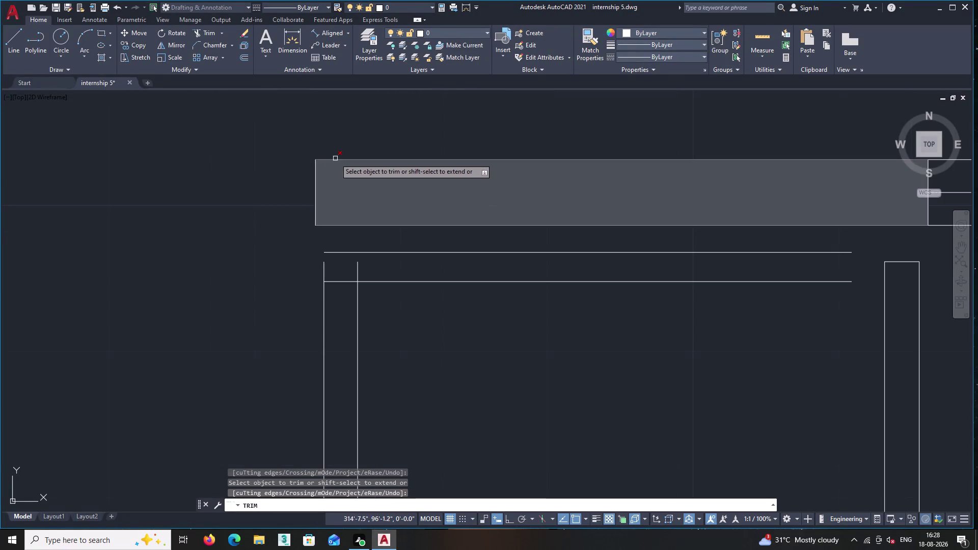
click(314, 194)
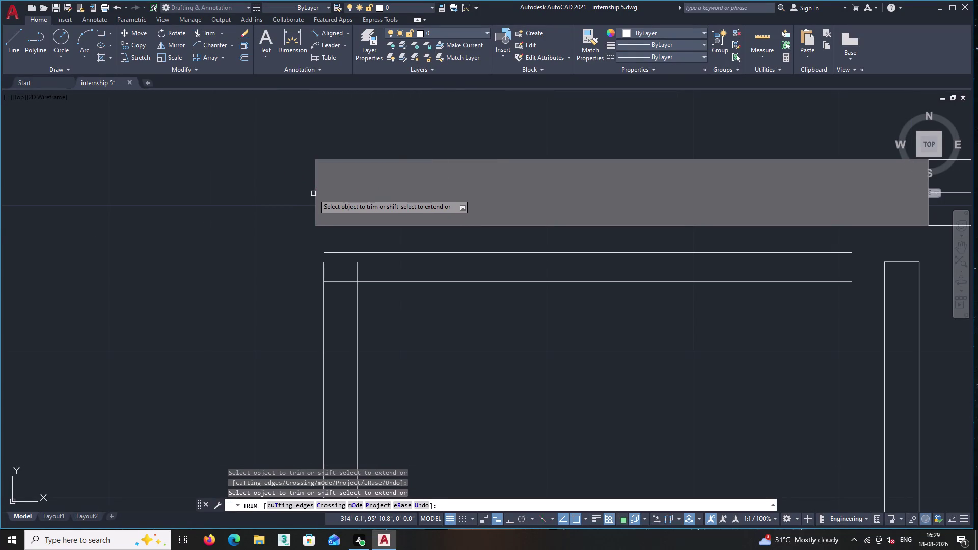
key(Return)
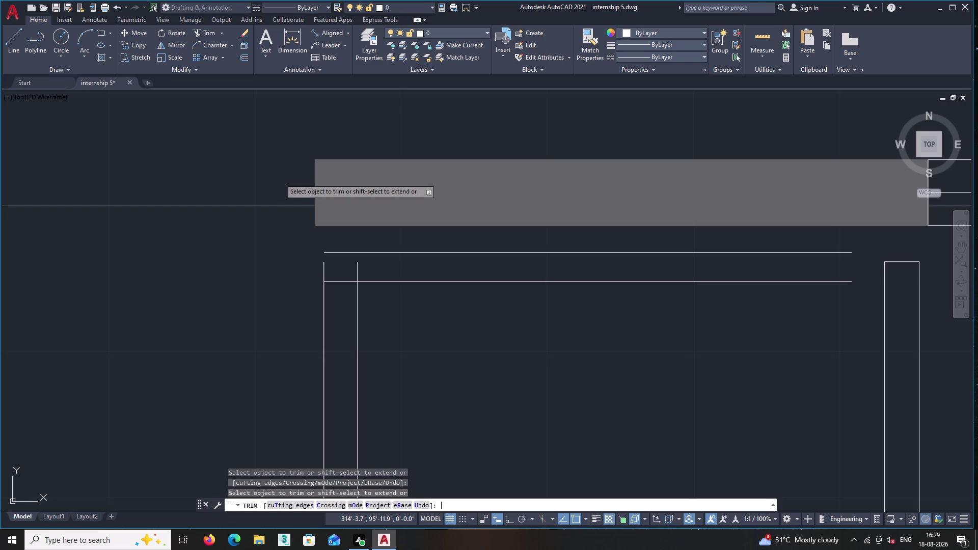
Pan to the narrow vertical rectangle under the top wall and launch Stretch.
scroll(up, 3)
scroll(down, 3)
scroll(down, 3)
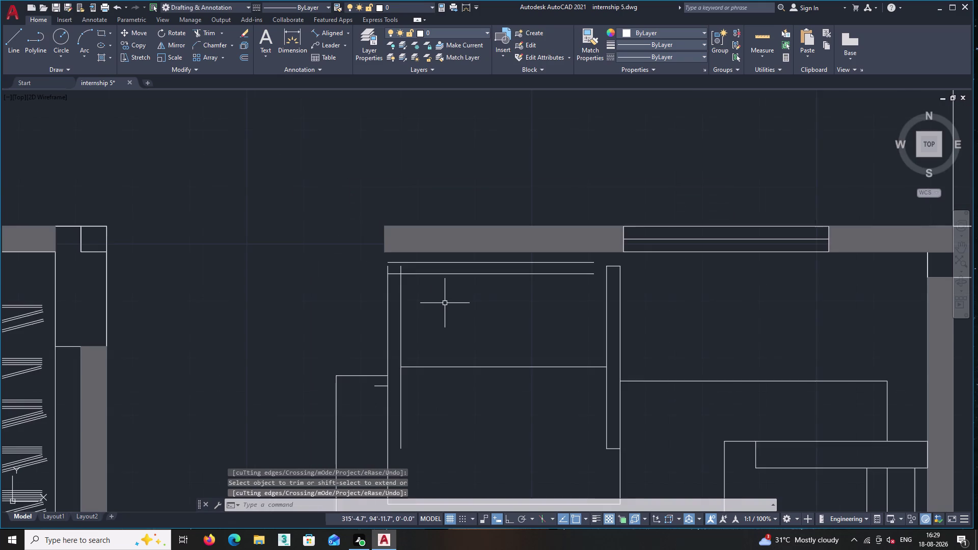
middle_drag(444, 303, 279, 295)
scroll(down, 3)
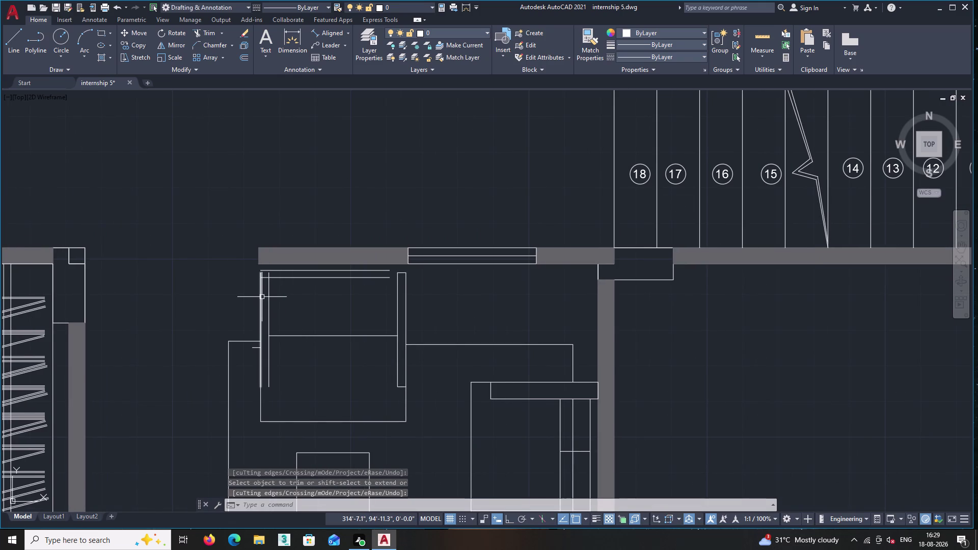
scroll(up, 3)
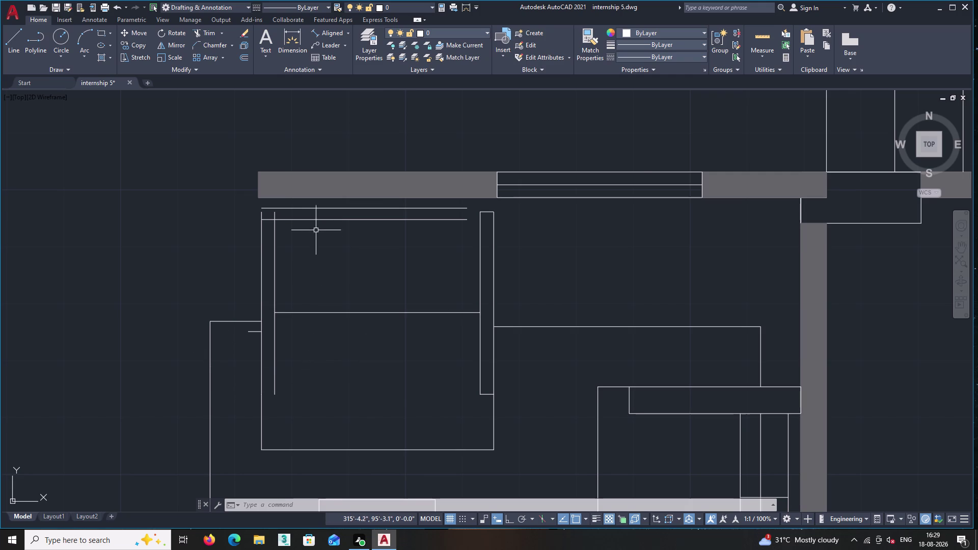
scroll(down, 3)
scroll(up, 3)
scroll(up, 3)
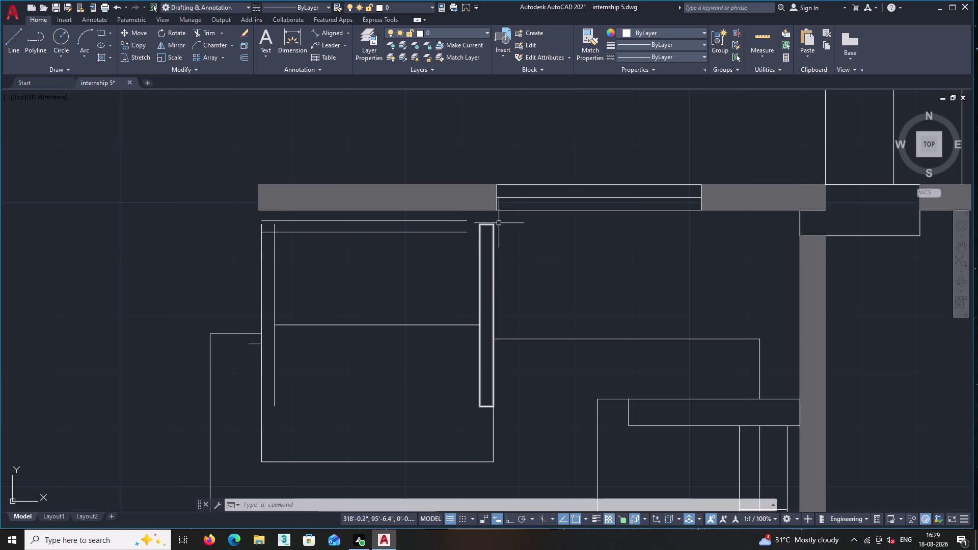
scroll(down, 3)
scroll(up, 3)
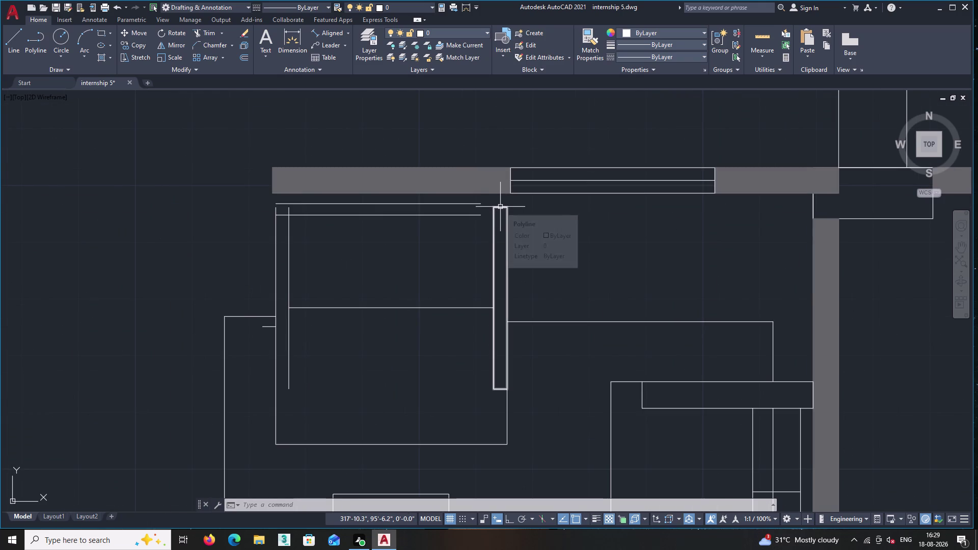
click(135, 55)
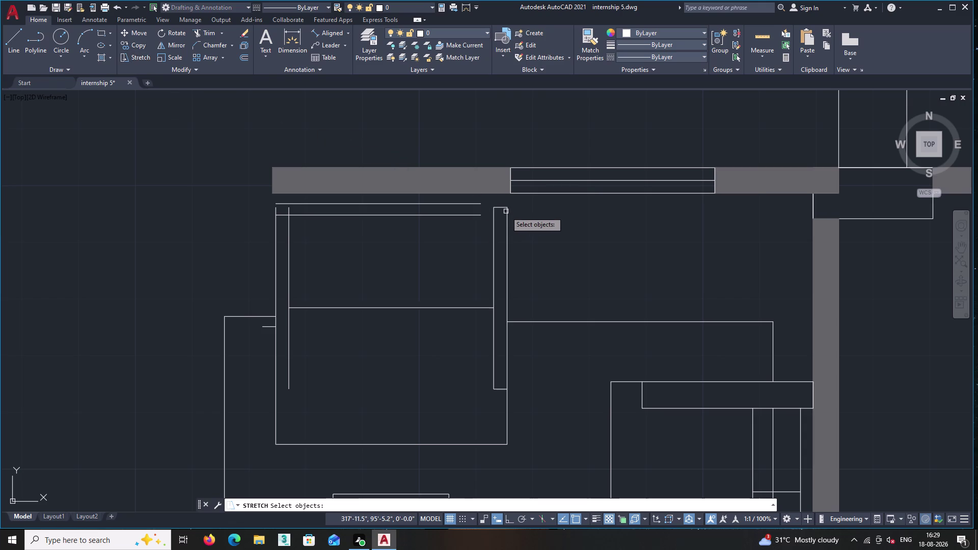
Make a first stretch attempt on the rectangle, cancelling the polyline editing options it triggered.
click(498, 207)
right_click(497, 207)
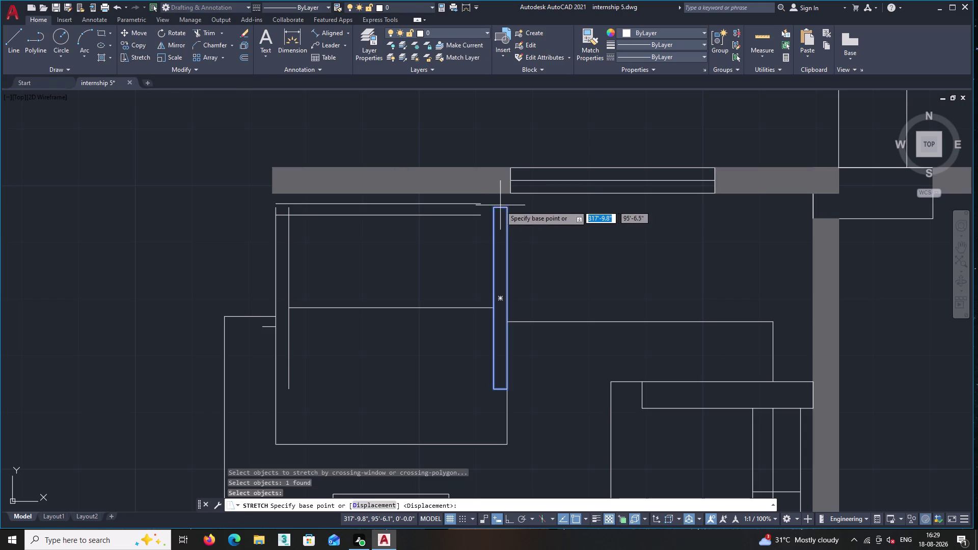
click(500, 205)
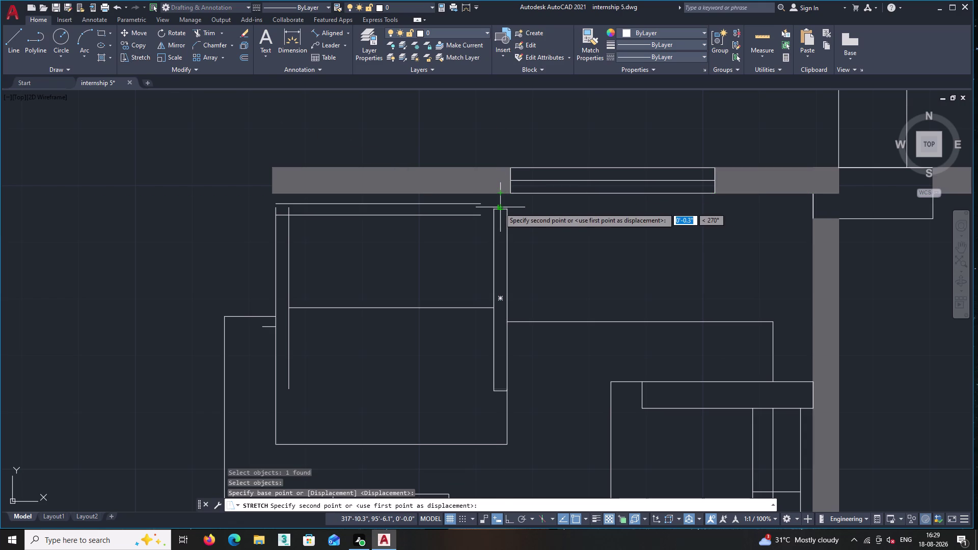
triple_click(499, 208)
triple_click(500, 207)
click(500, 203)
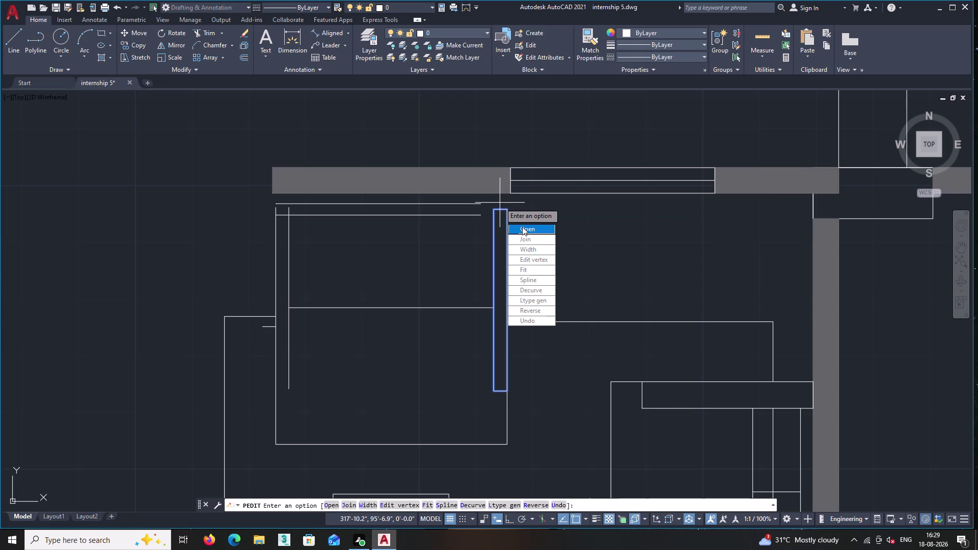
key(Escape)
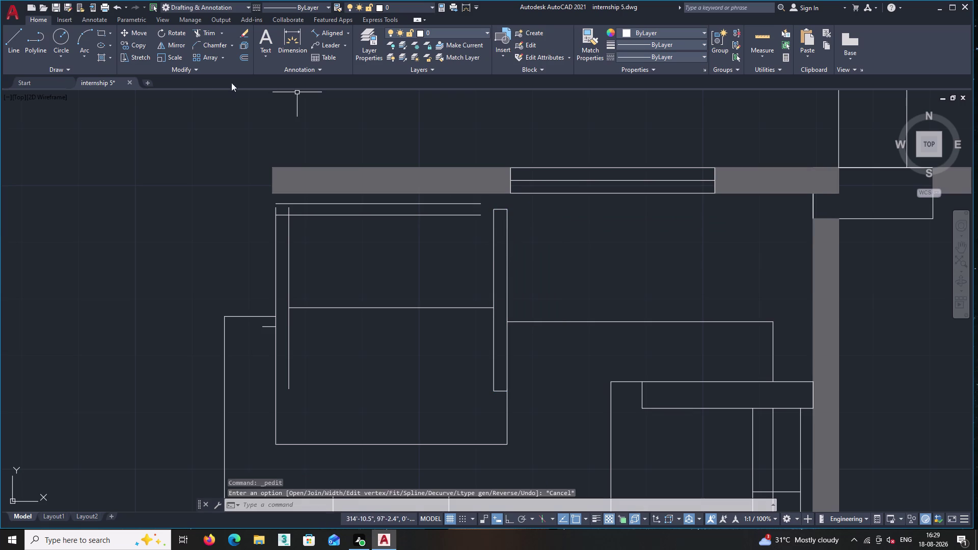
Stretch the rectangle's top edge up to the underside of the top wall.
click(144, 56)
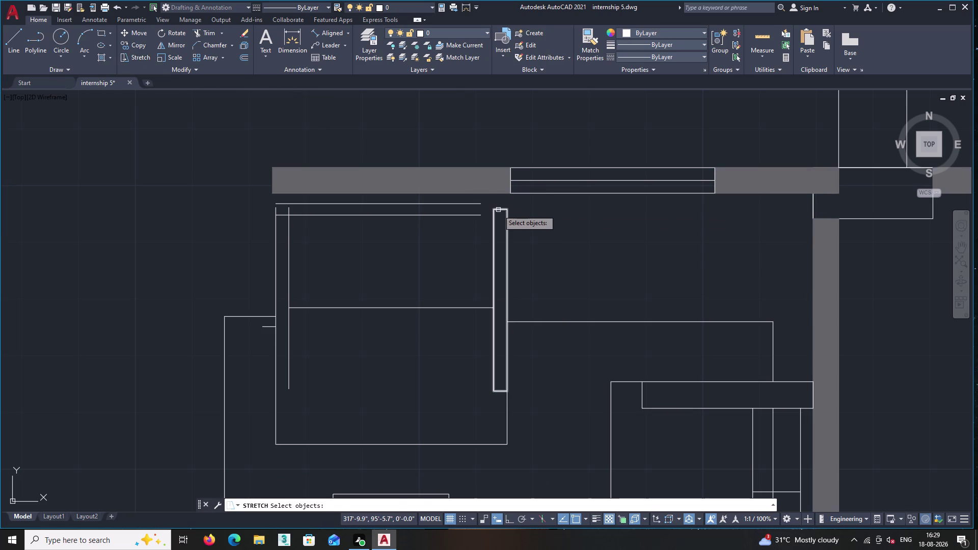
click(498, 209)
right_click(498, 210)
click(498, 209)
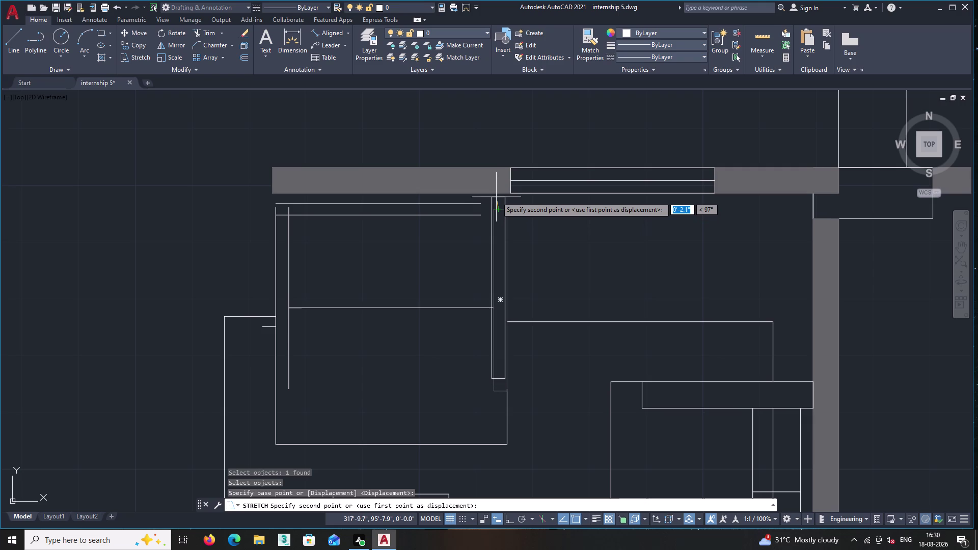
click(496, 193)
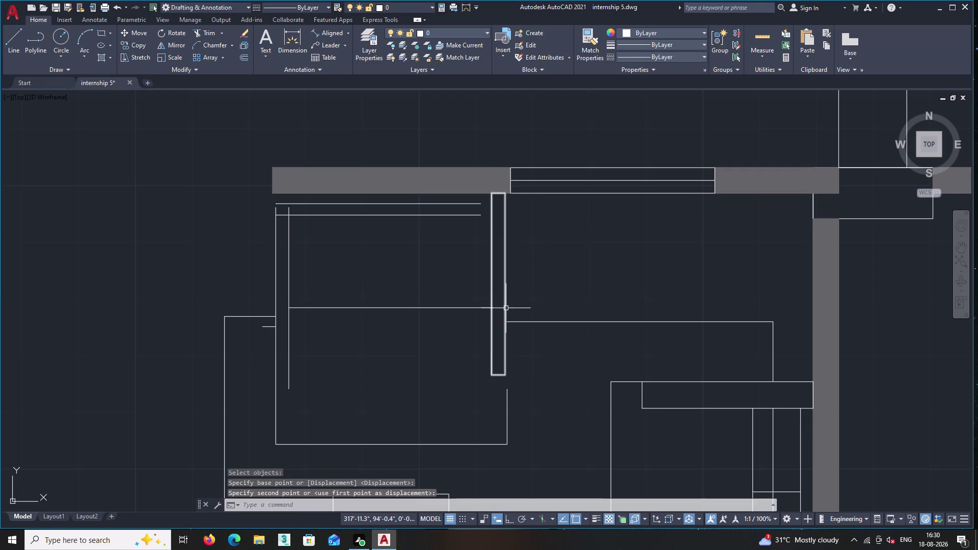
scroll(up, 3)
scroll(down, 3)
scroll(down, 3)
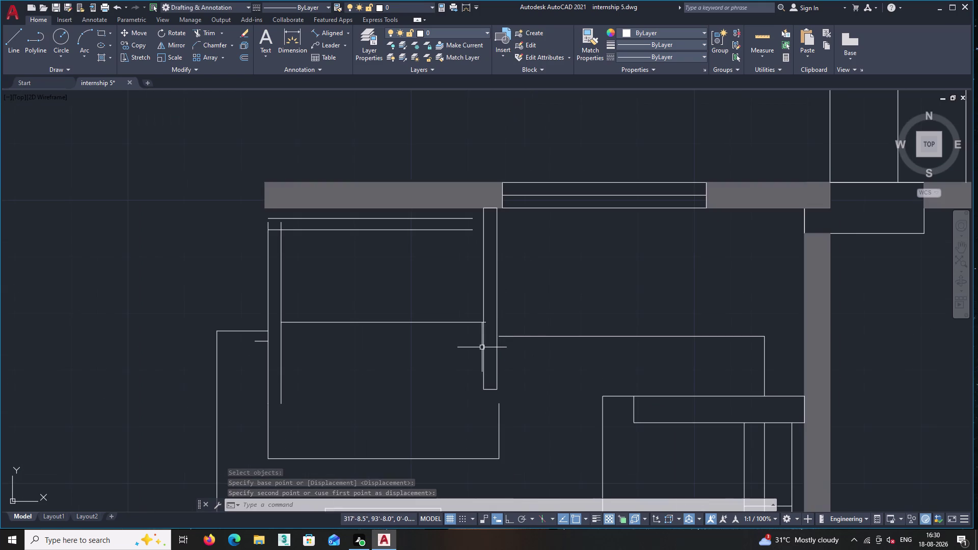
scroll(up, 3)
middle_drag(374, 315, 437, 314)
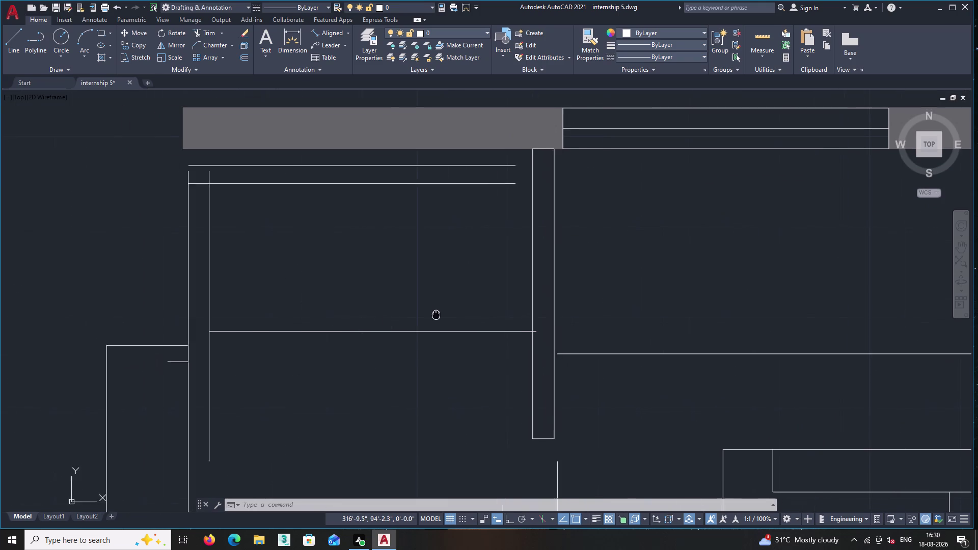
middle_drag(437, 314, 437, 313)
click(205, 33)
Trim the horizontal room line's end back to the narrow rectangle's left edge.
scroll(up, 3)
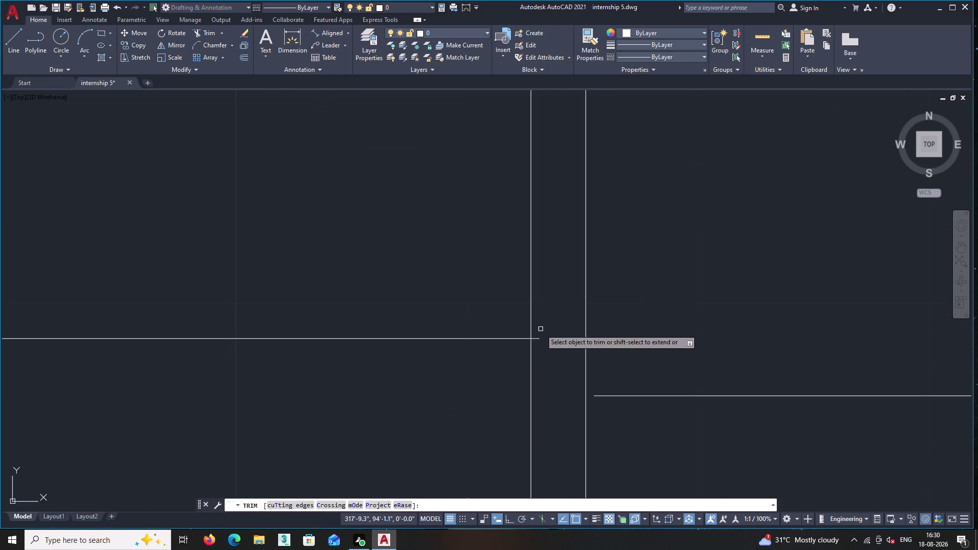
click(537, 340)
scroll(down, 3)
middle_drag(470, 383, 435, 277)
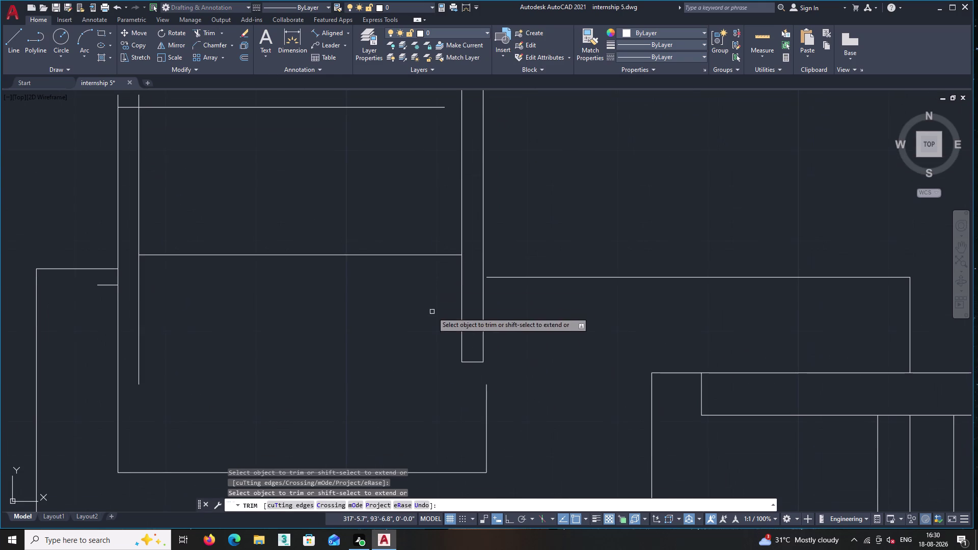
scroll(down, 3)
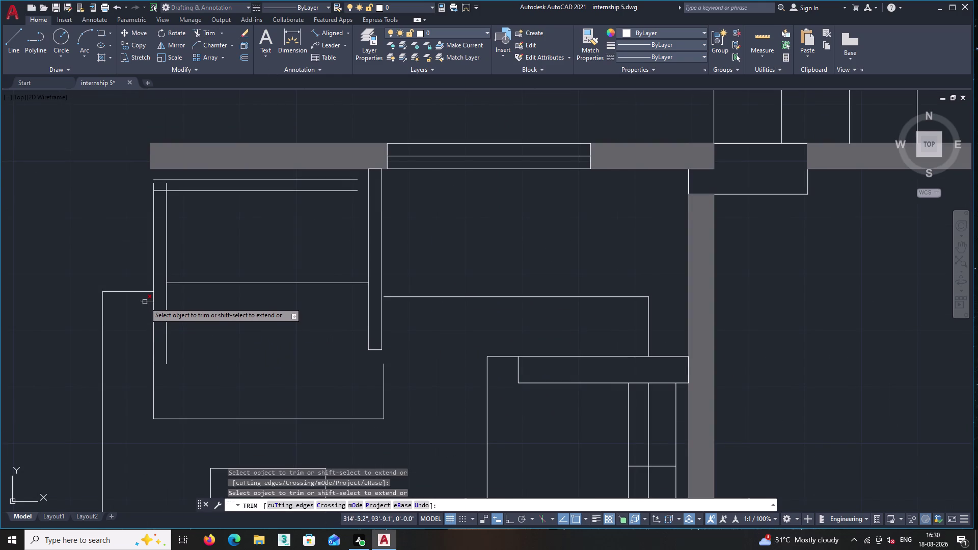
click(145, 302)
scroll(down, 3)
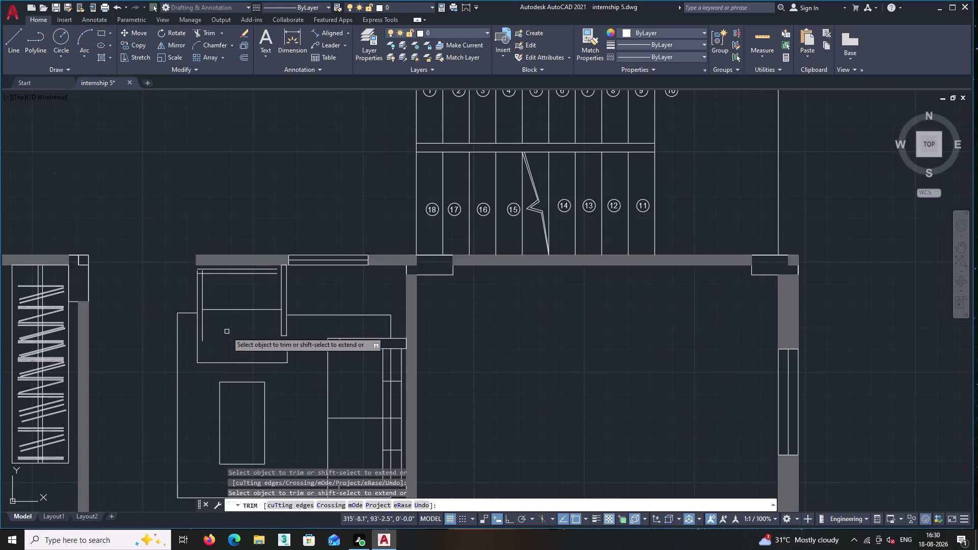
key(Return)
scroll(up, 3)
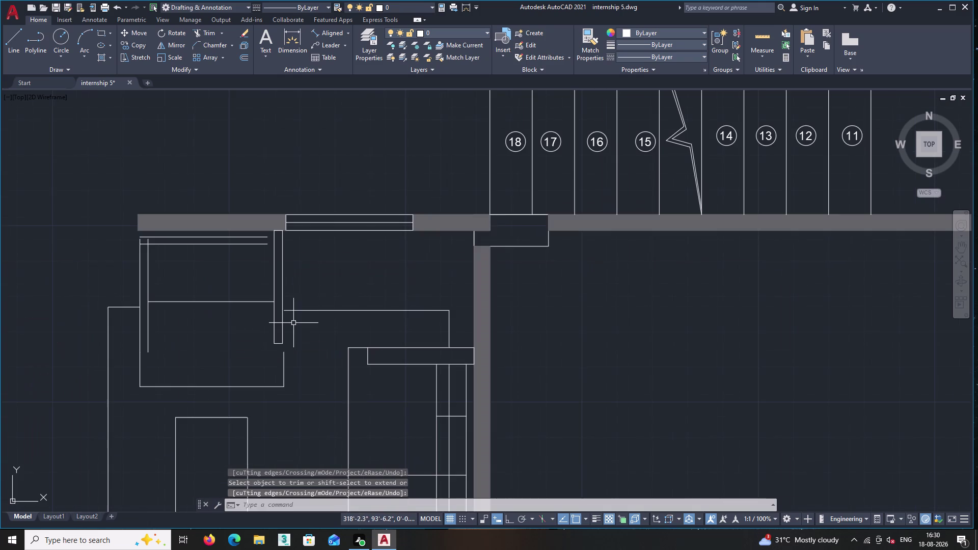
scroll(up, 3)
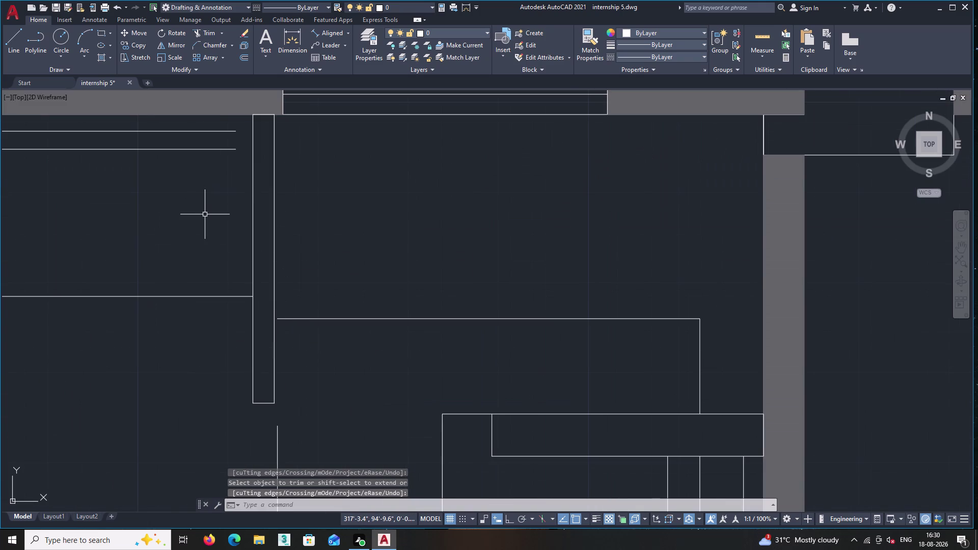
Try extending a line to the rectangle, then undo the extension.
text(ex)
key(Return)
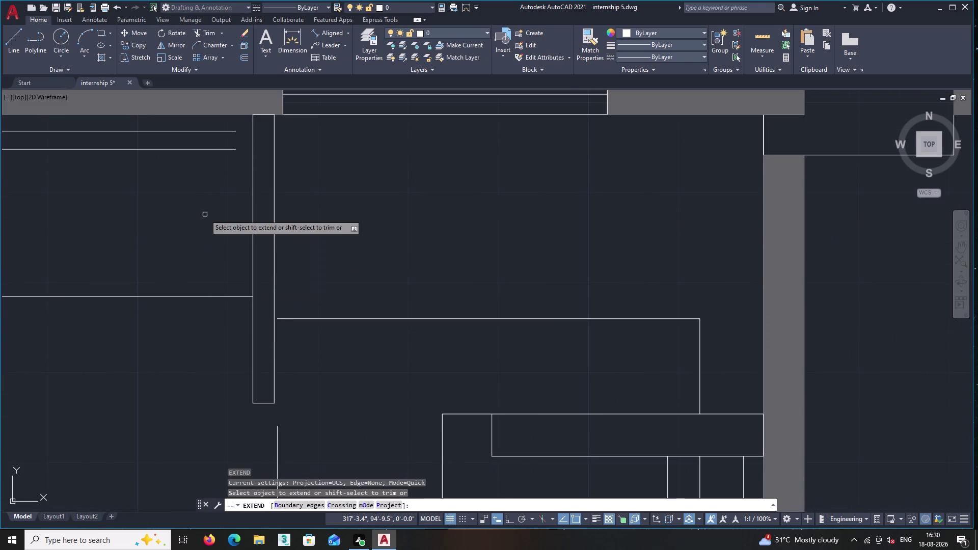
click(298, 320)
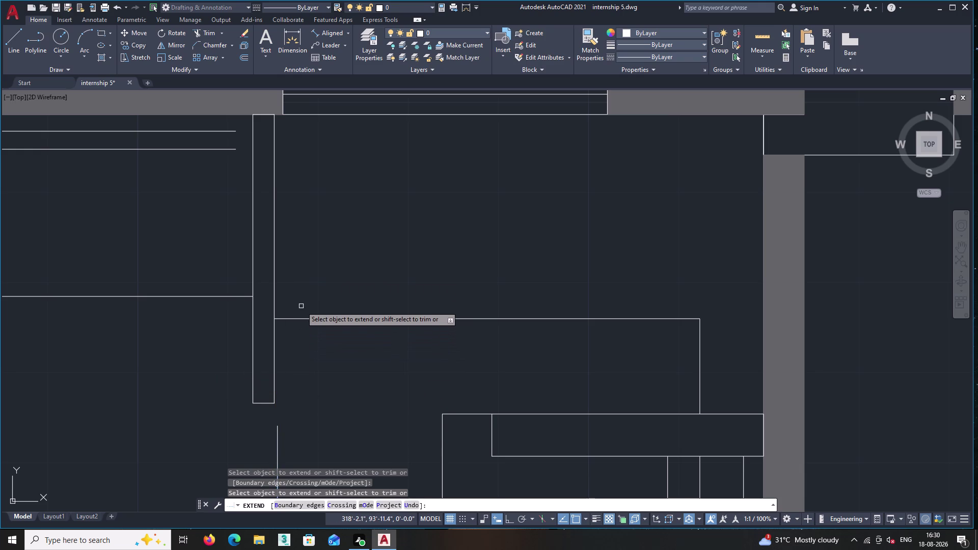
key(ctrl+z)
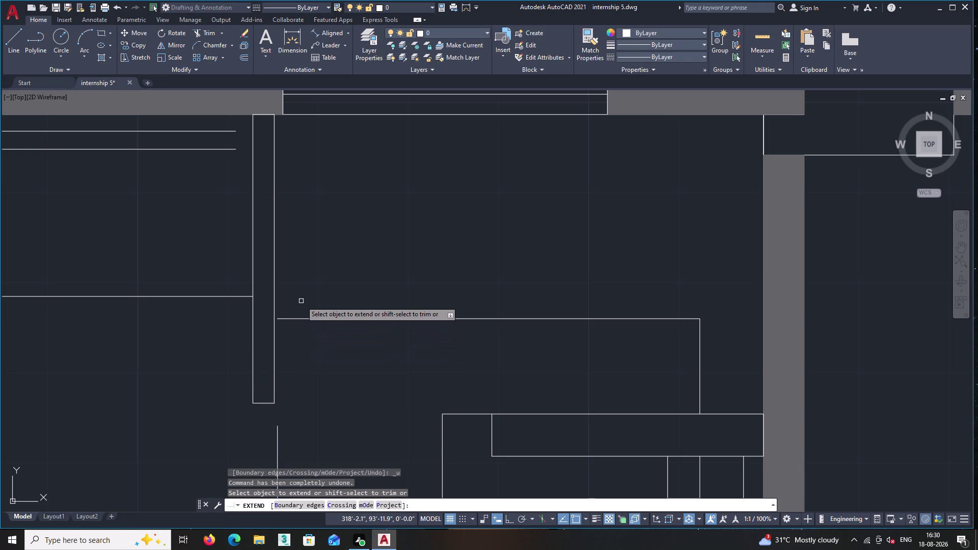
key(Return)
scroll(down, 3)
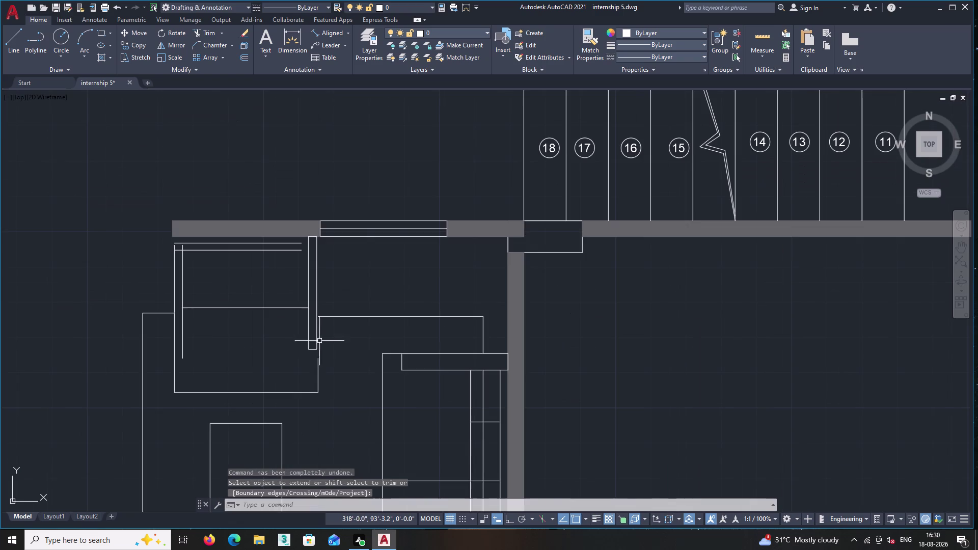
scroll(up, 3)
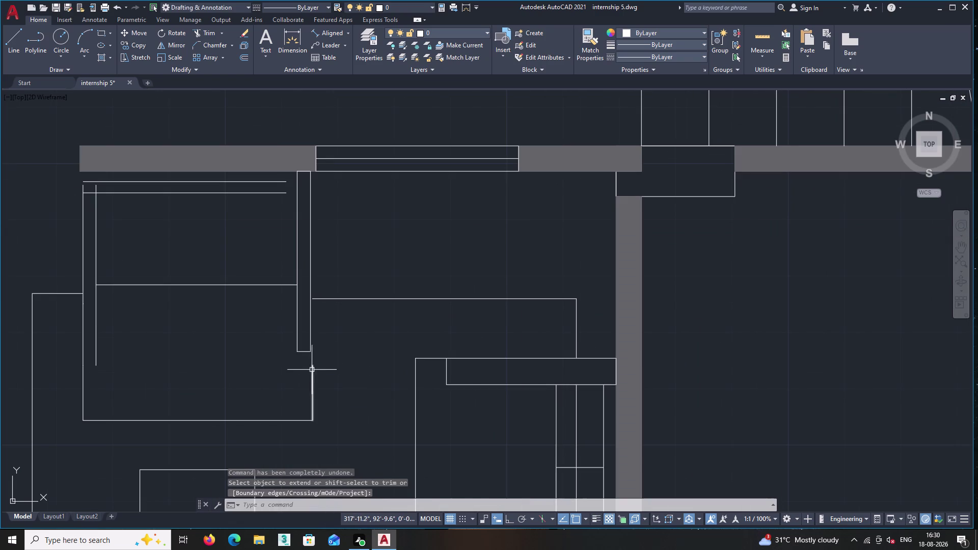
Erase the stray short line and draw a vertical line from the partition end past the bottom edge.
click(311, 389)
key(Delete)
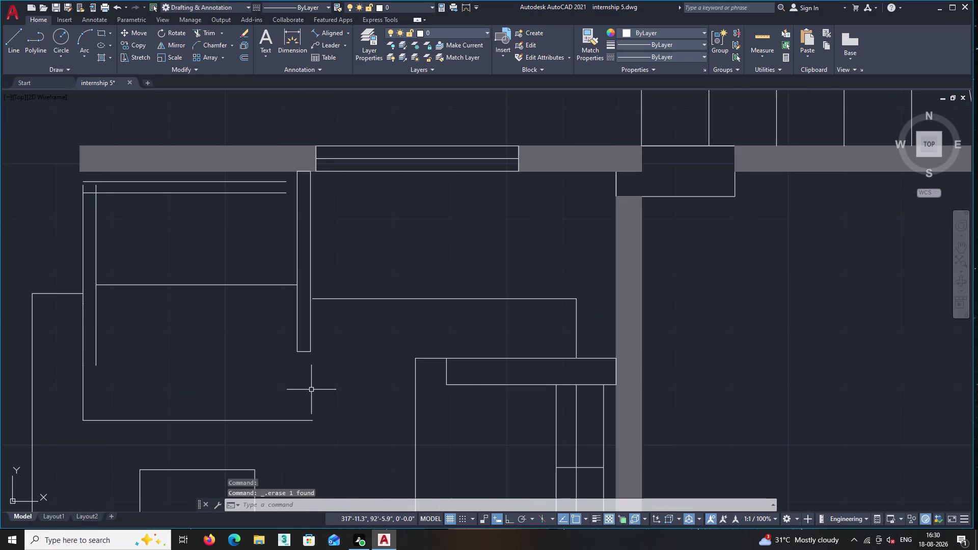
click(10, 42)
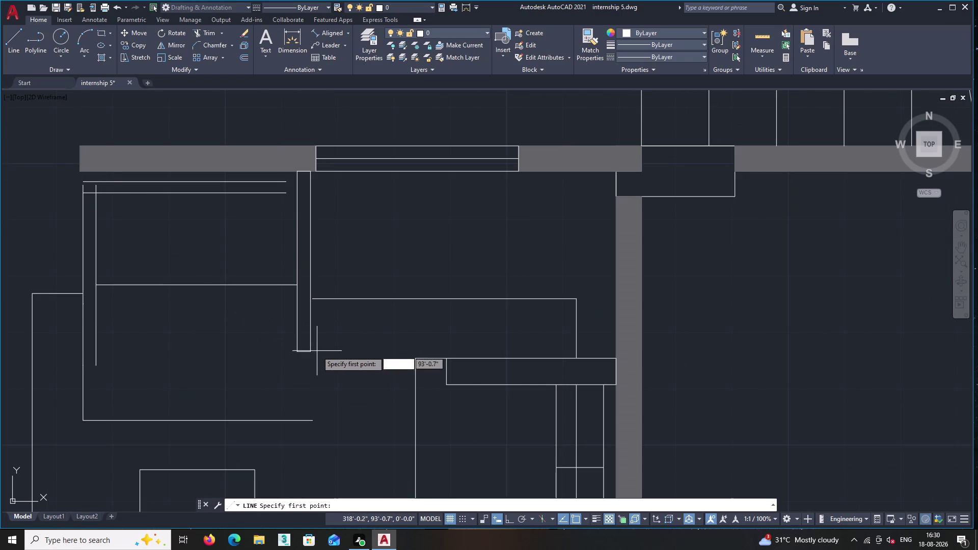
double_click(310, 352)
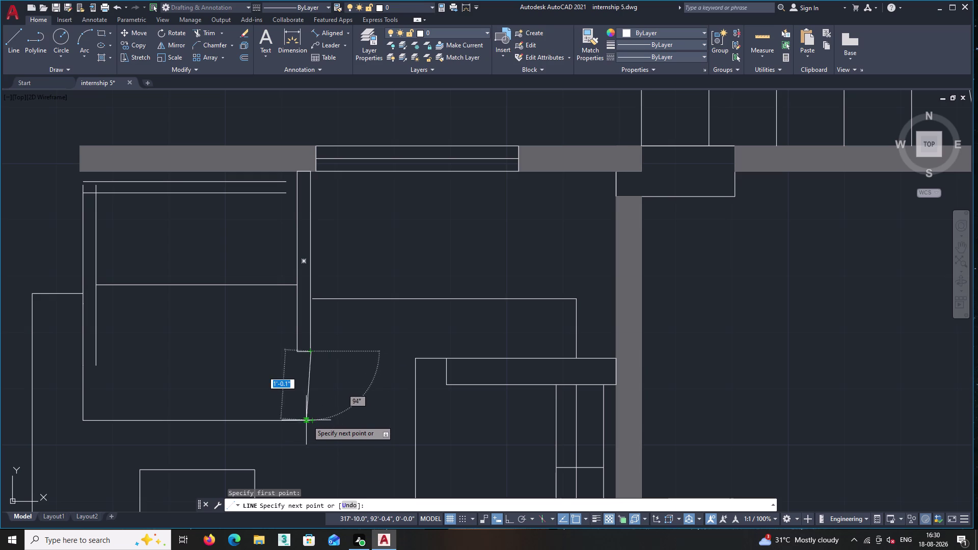
scroll(up, 3)
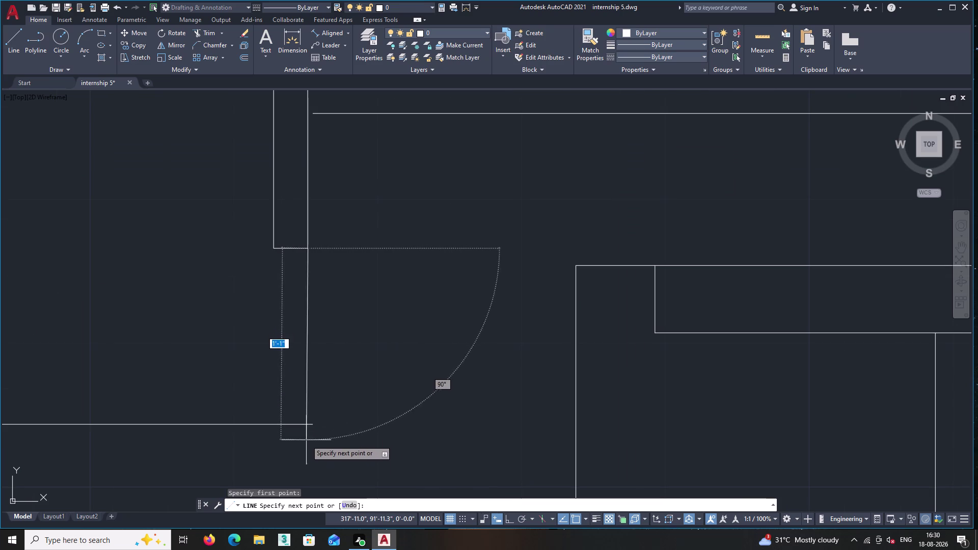
double_click(306, 452)
key(Return)
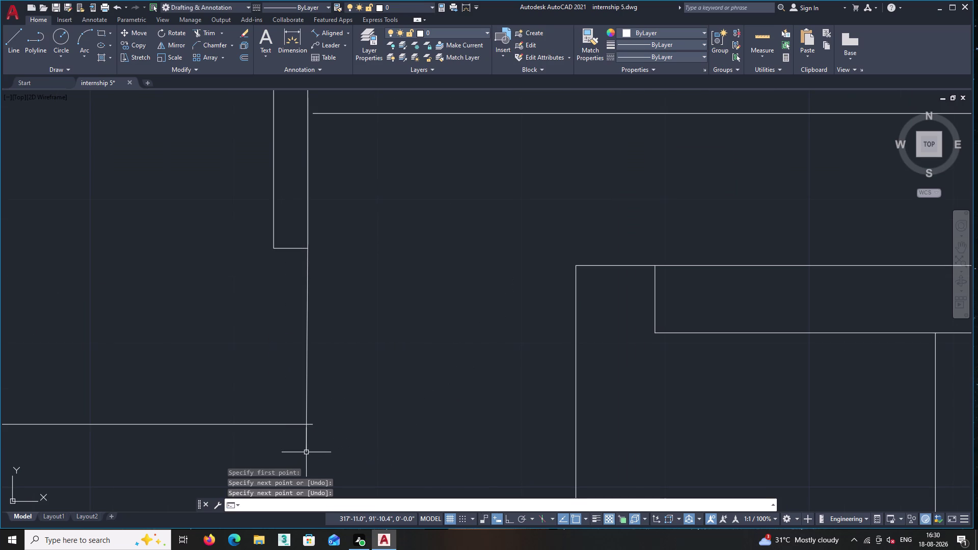
text(tr)
key(Return)
scroll(up, 3)
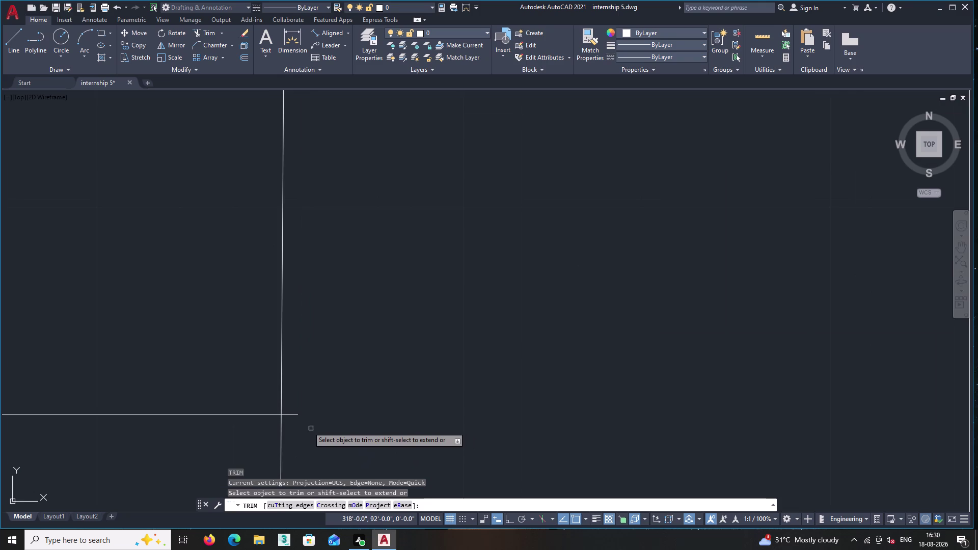
Fence-trim the new vertical line's overshoot below the bottom edge.
scroll(up, 3)
click(294, 397)
click(268, 451)
scroll(down, 3)
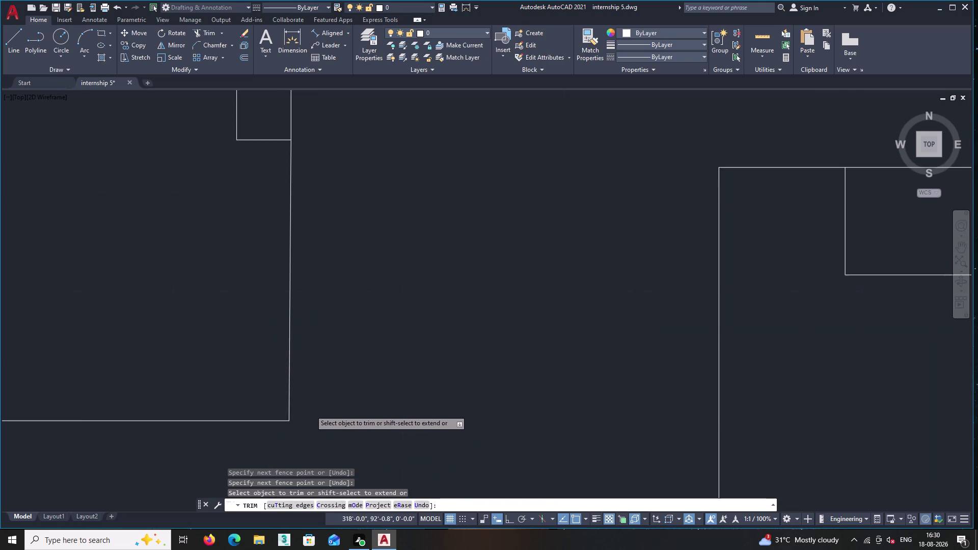
scroll(down, 3)
middle_drag(331, 359, 333, 413)
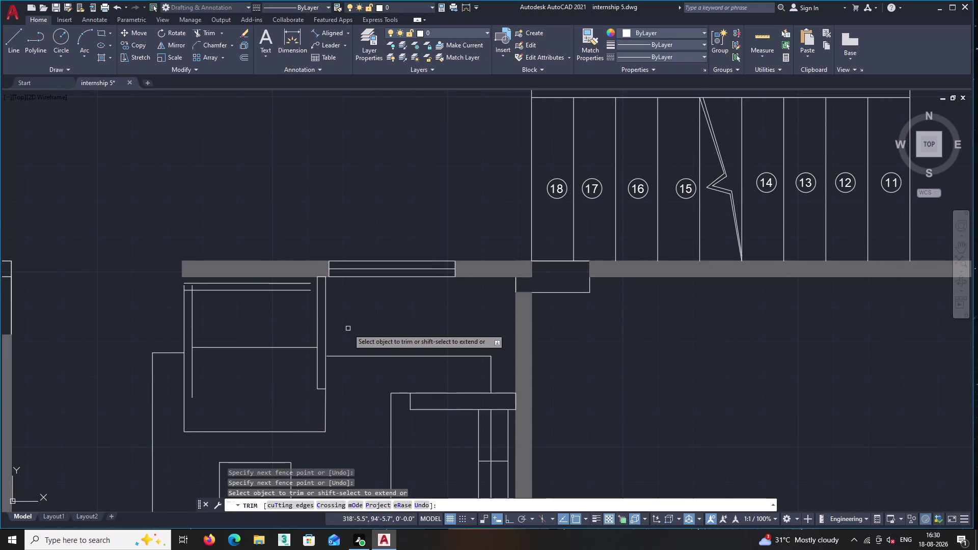
key(Return)
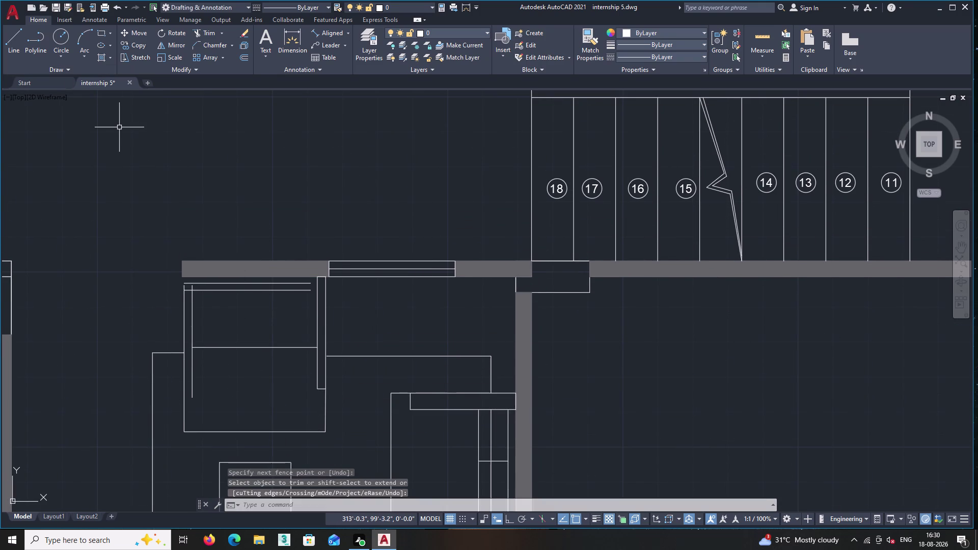
Trim away the short horizontal lines at the top of the box.
text(tr)
key(shift+Return)
scroll(up, 3)
scroll(up, 3)
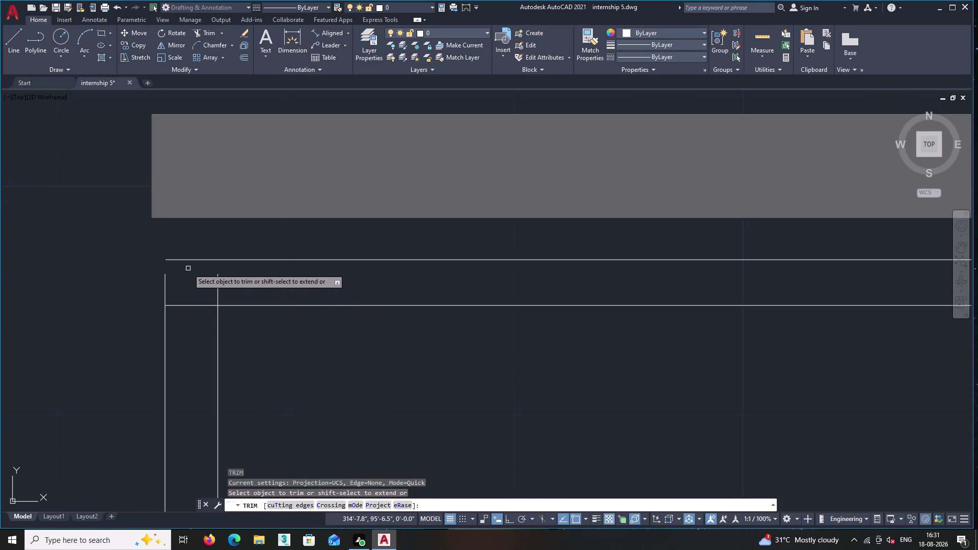
scroll(down, 3)
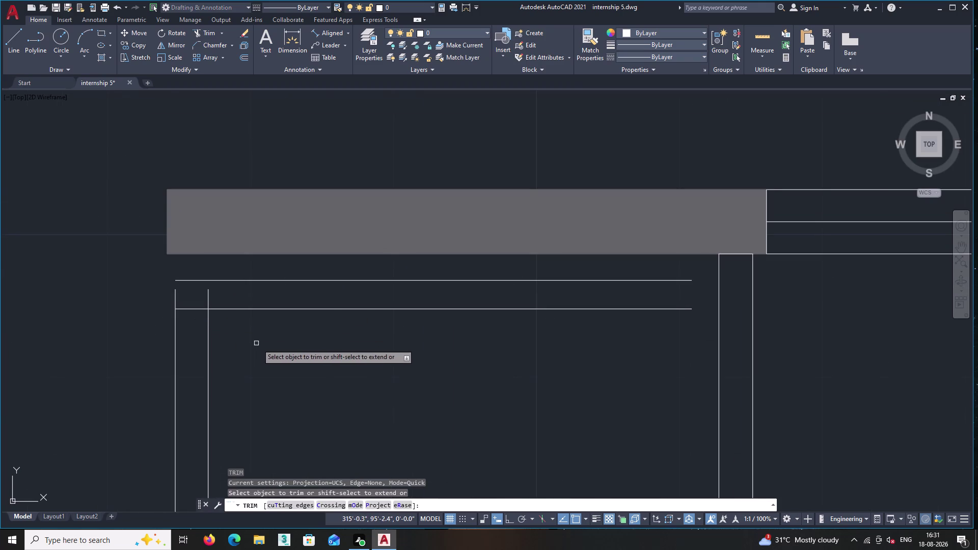
scroll(down, 3)
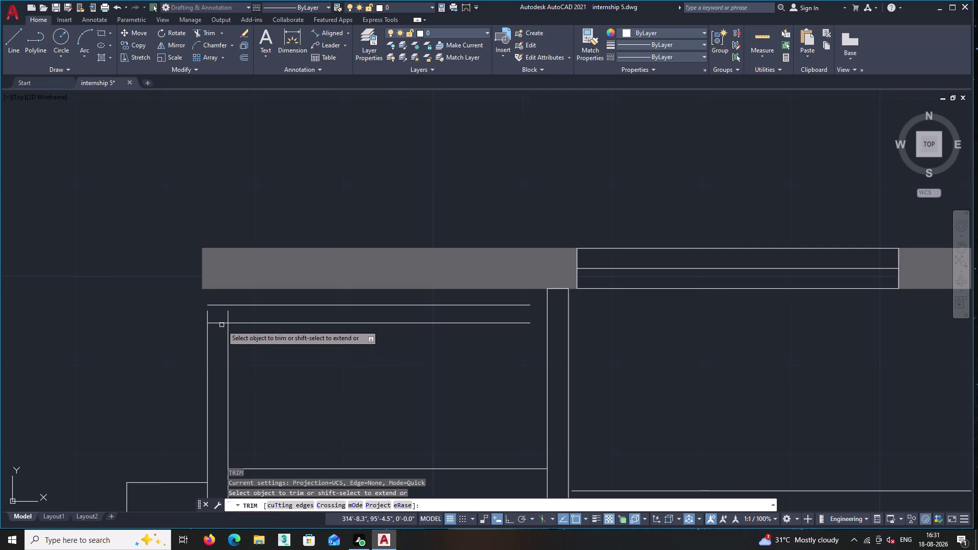
click(221, 325)
click(245, 324)
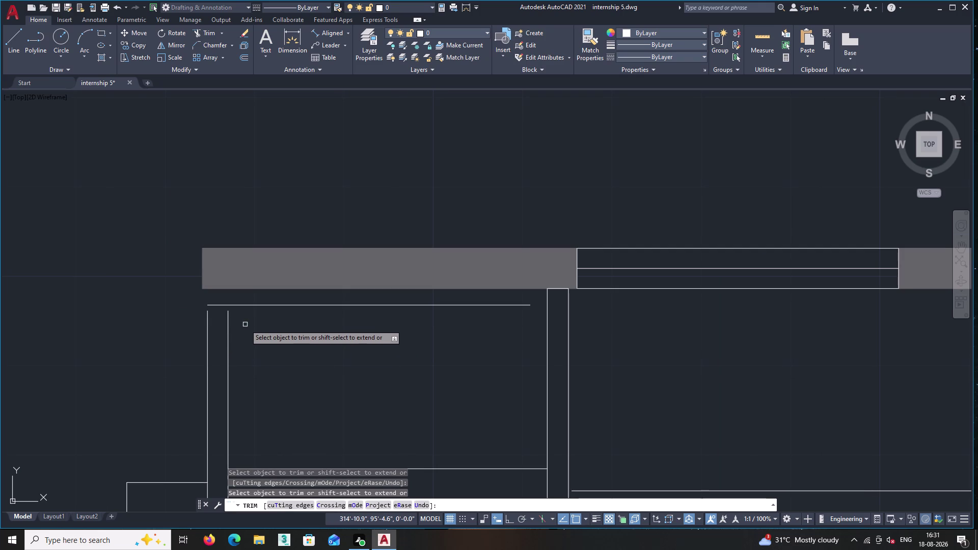
click(298, 305)
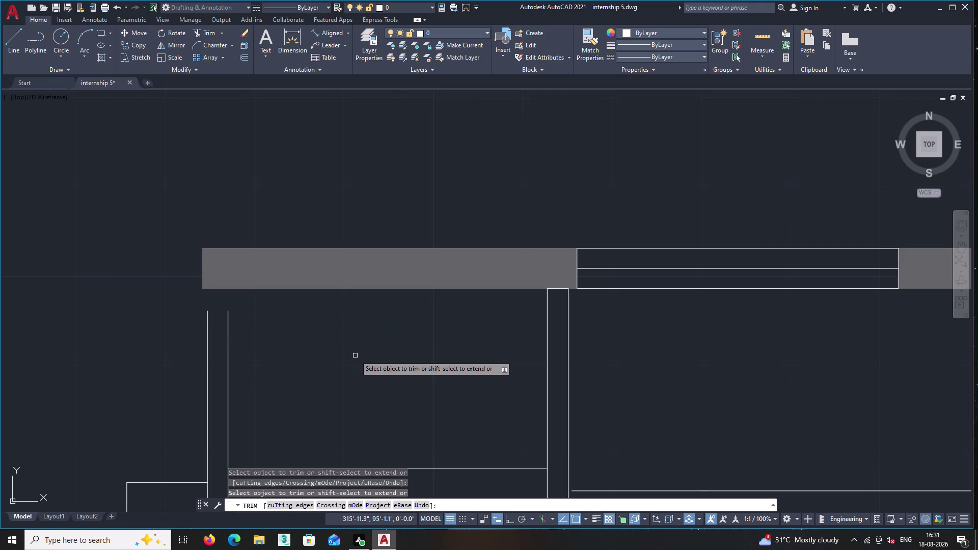
key(Return)
Extend the box's left edge and a neighbouring line up to the wall.
text(ex)
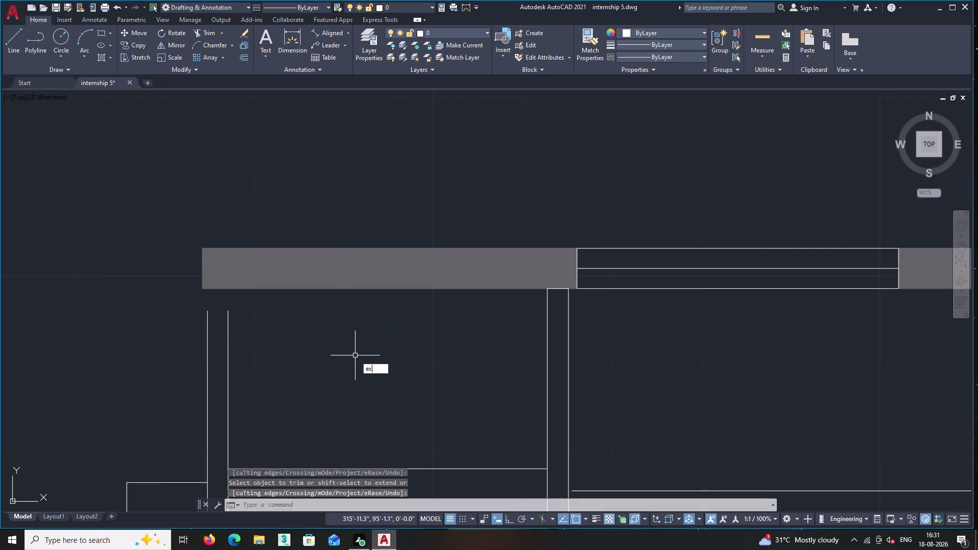
key(Return)
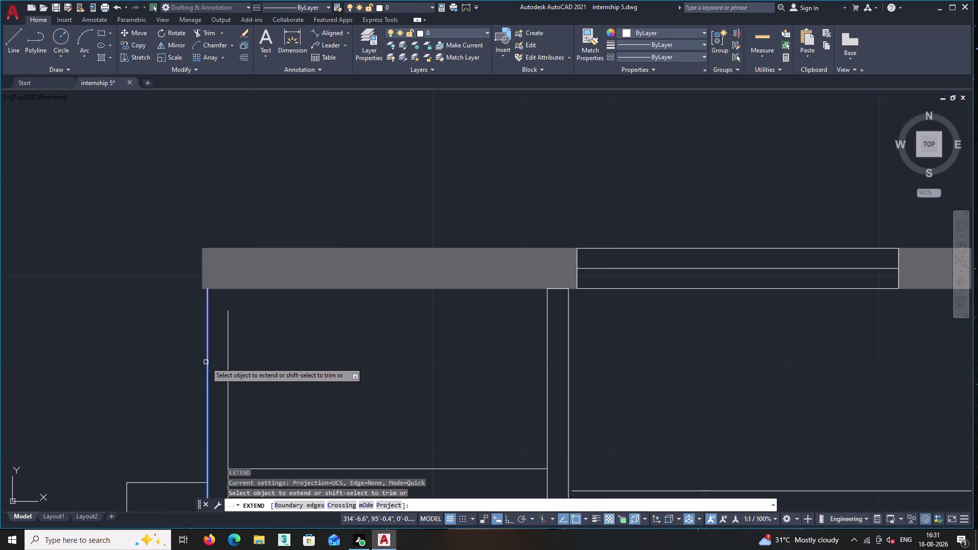
double_click(206, 362)
click(230, 363)
scroll(down, 3)
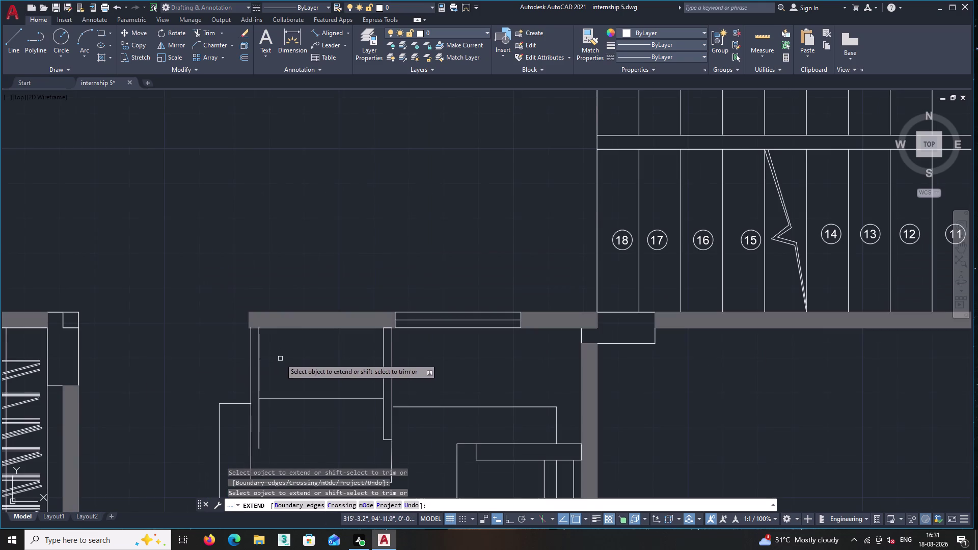
middle_drag(287, 437, 247, 368)
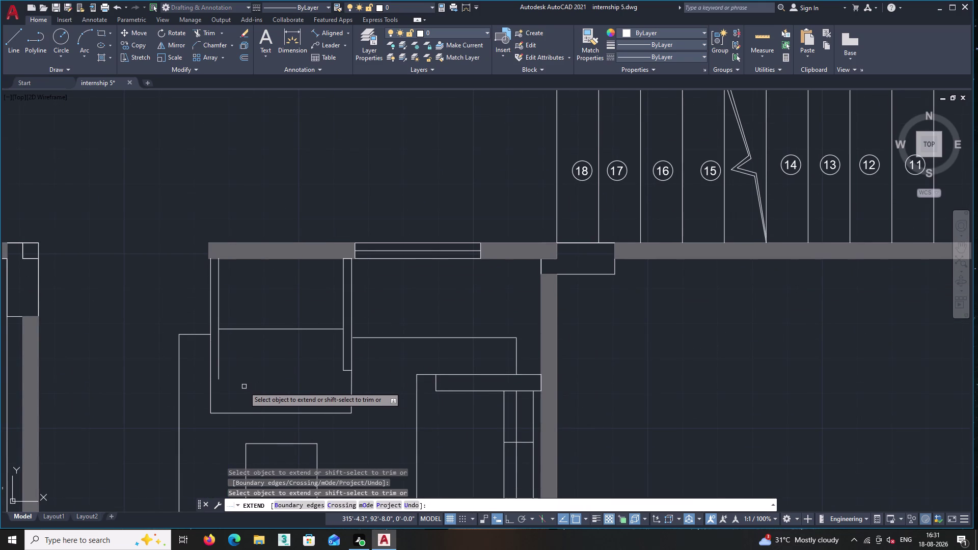
click(12, 43)
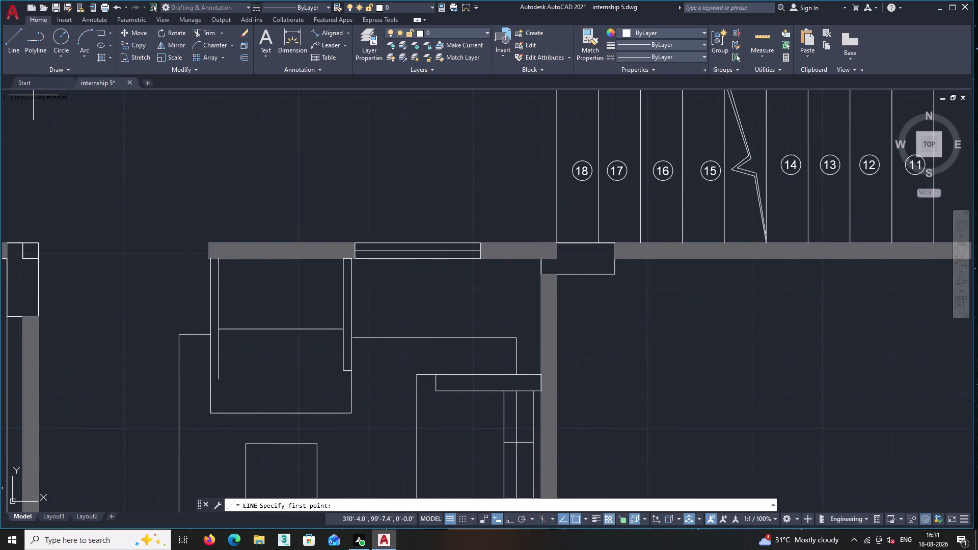
Draw a short horizontal closing line leftward from the strip's left edge near the bottom.
scroll(up, 3)
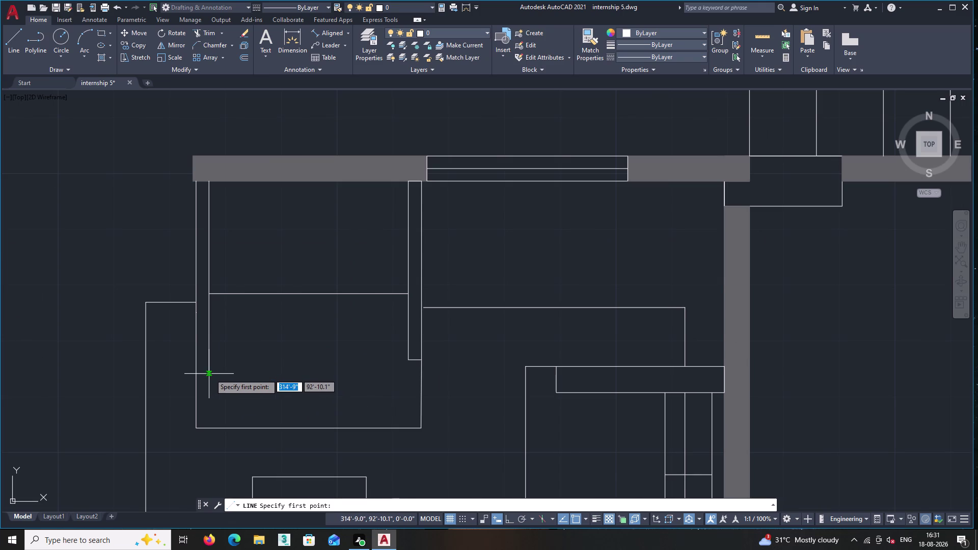
click(209, 373)
scroll(up, 3)
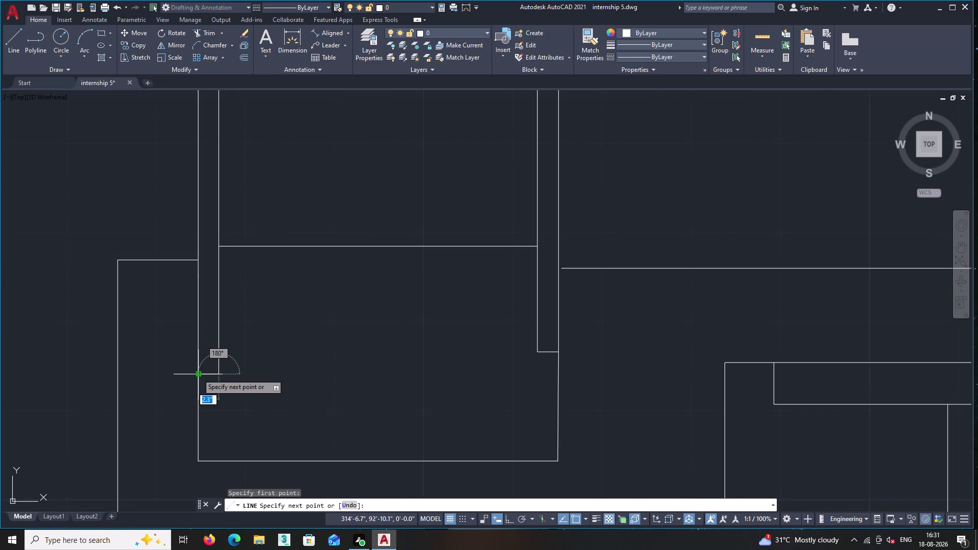
click(197, 374)
key(Return)
scroll(down, 3)
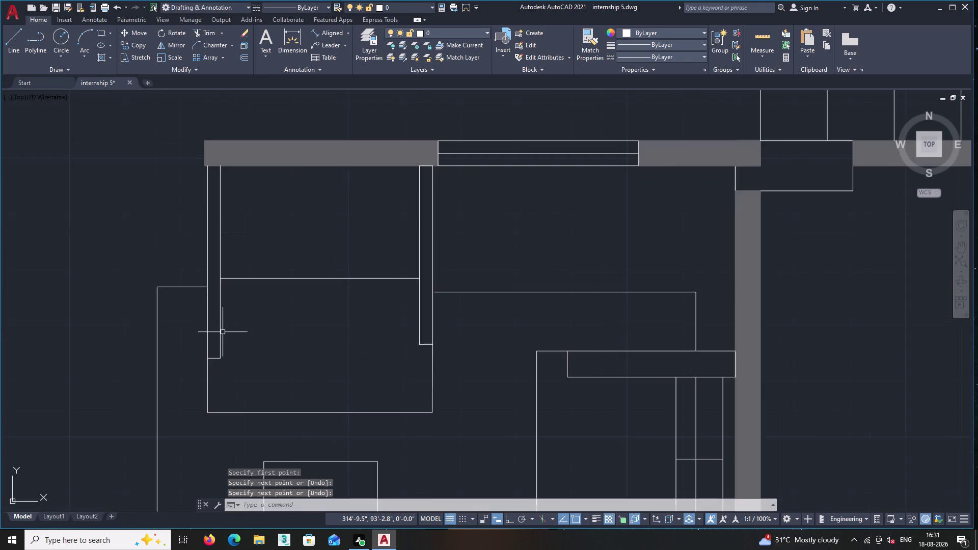
middle_drag(223, 332, 245, 423)
scroll(down, 3)
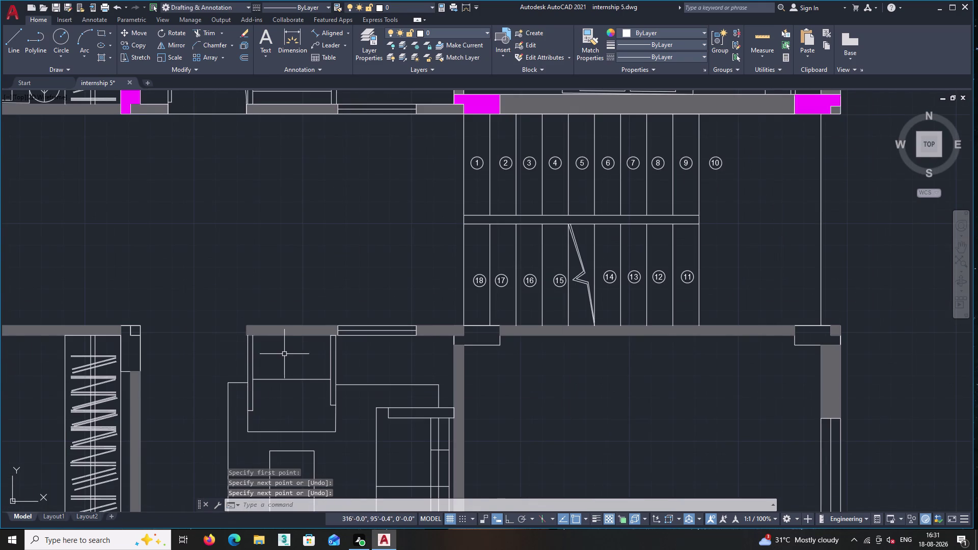
scroll(up, 3)
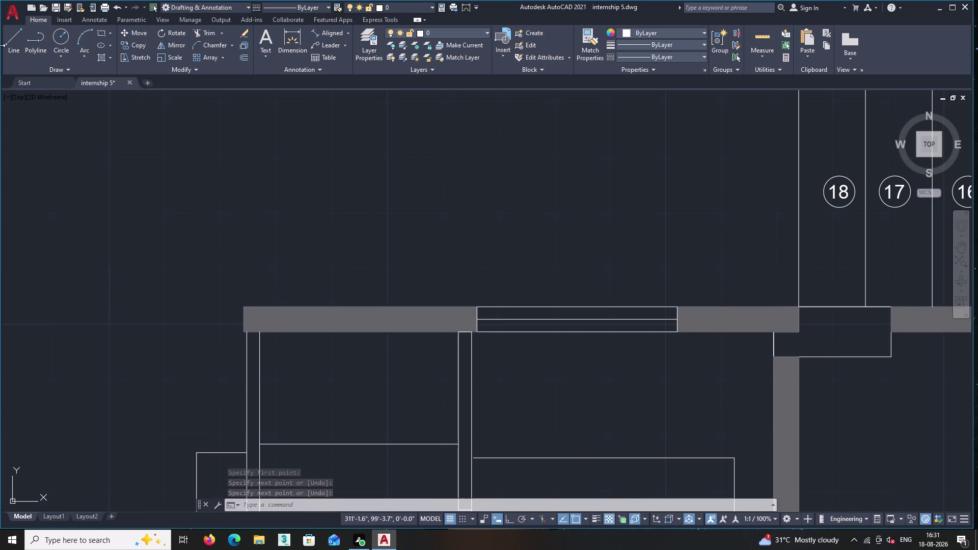
Draw a short closing line along the wall from the wall corner.
click(6, 42)
scroll(up, 3)
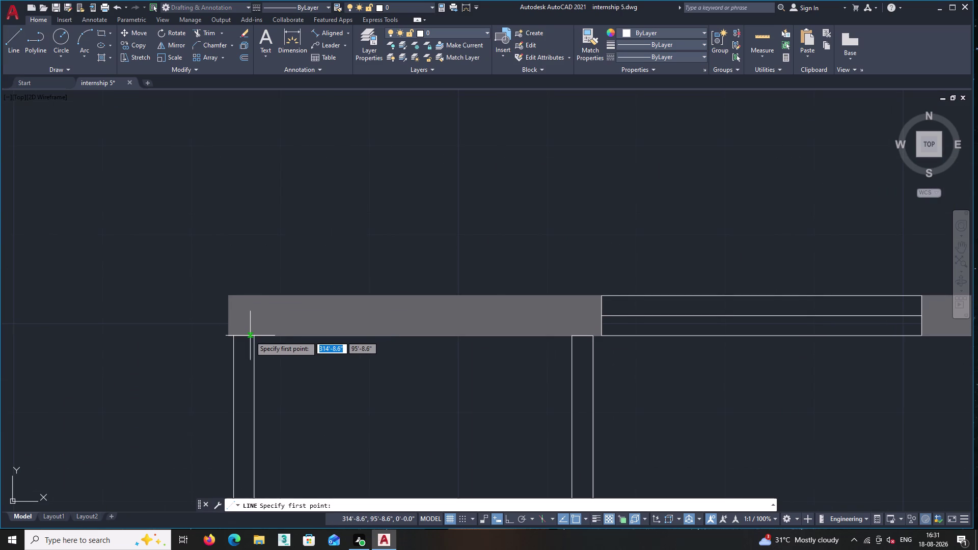
click(254, 337)
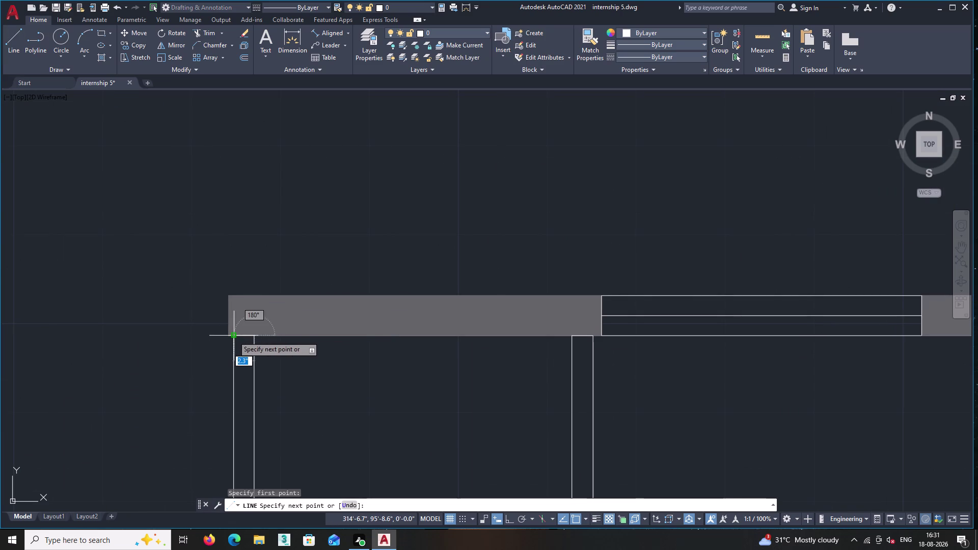
click(233, 336)
key(Return)
scroll(down, 3)
middle_drag(284, 407, 68, 275)
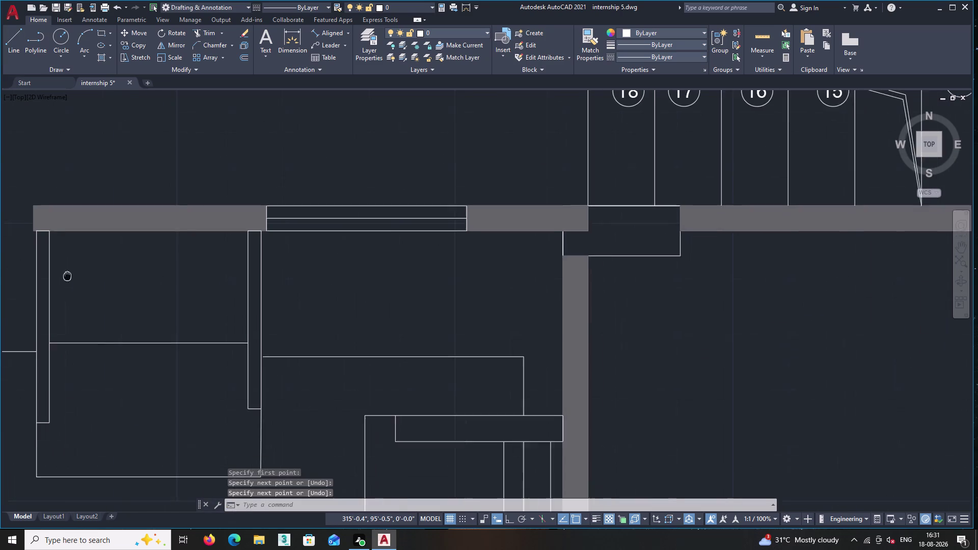
scroll(down, 3)
scroll(down, 3)
scroll(up, 3)
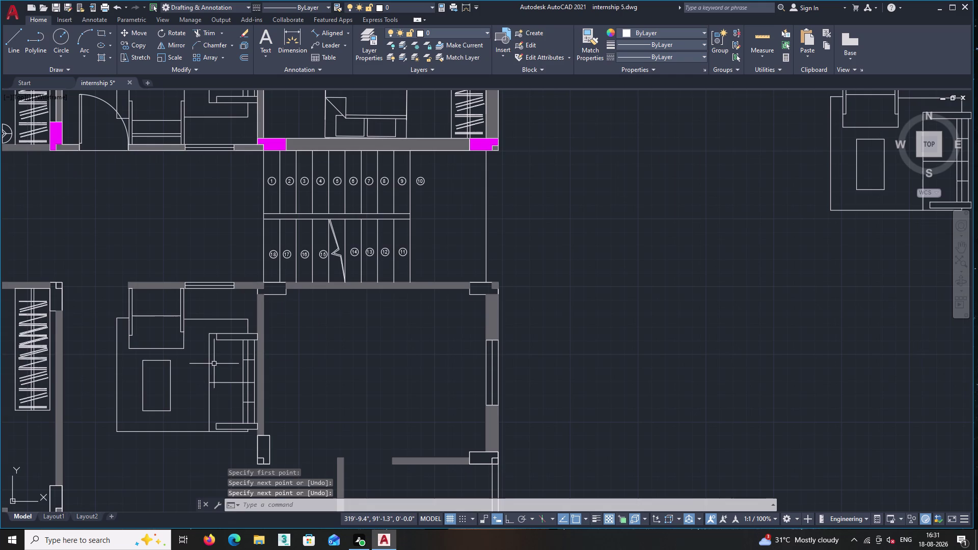
middle_click(291, 445)
scroll(up, 3)
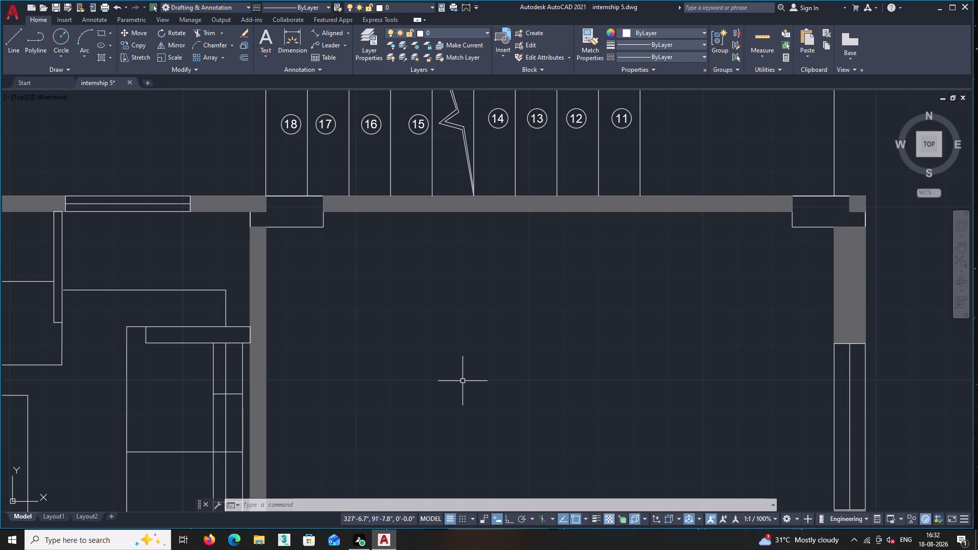
scroll(down, 3)
scroll(down, 3)
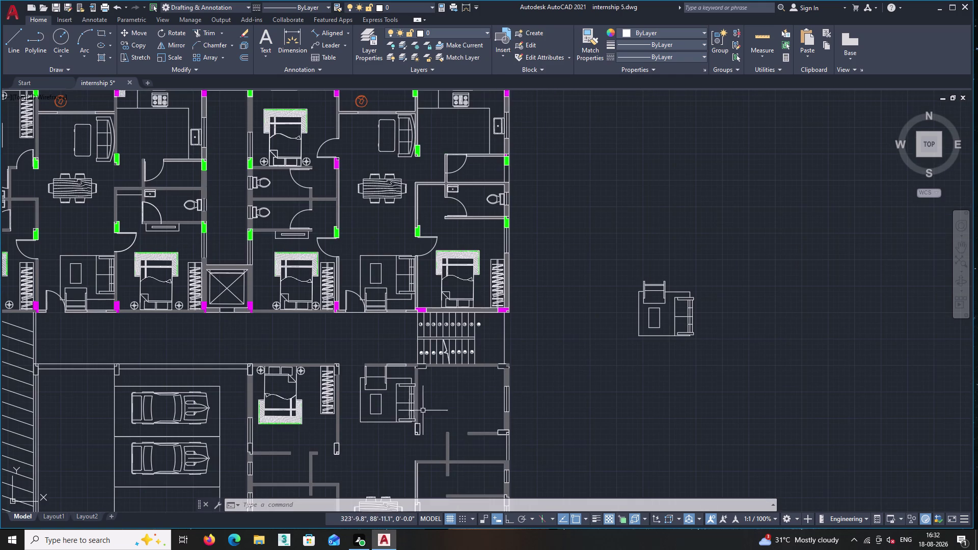
middle_drag(396, 443, 393, 330)
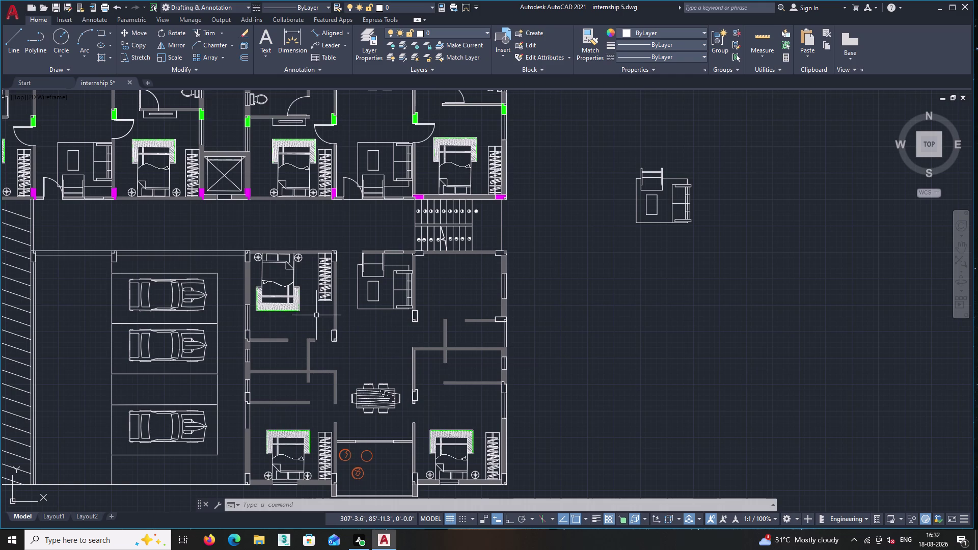
scroll(up, 3)
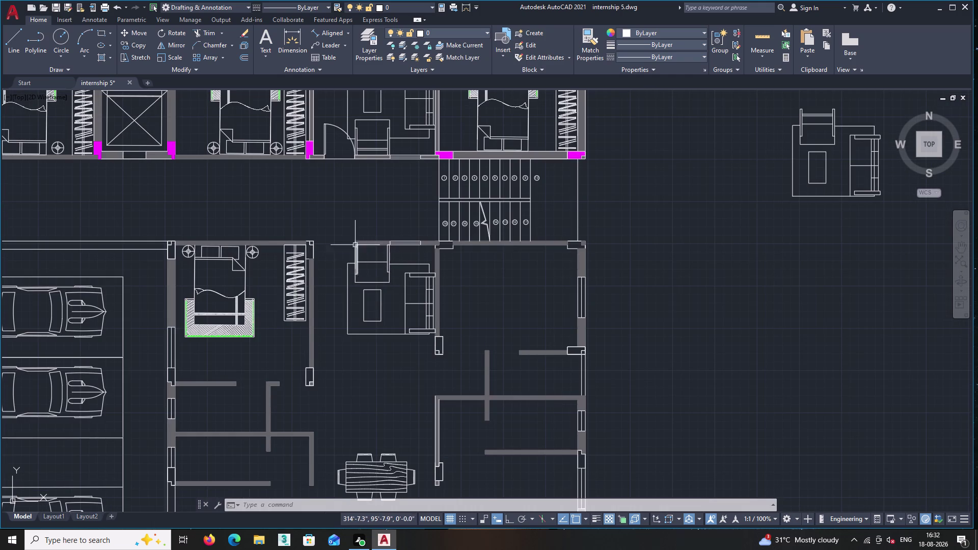
scroll(up, 3)
scroll(down, 3)
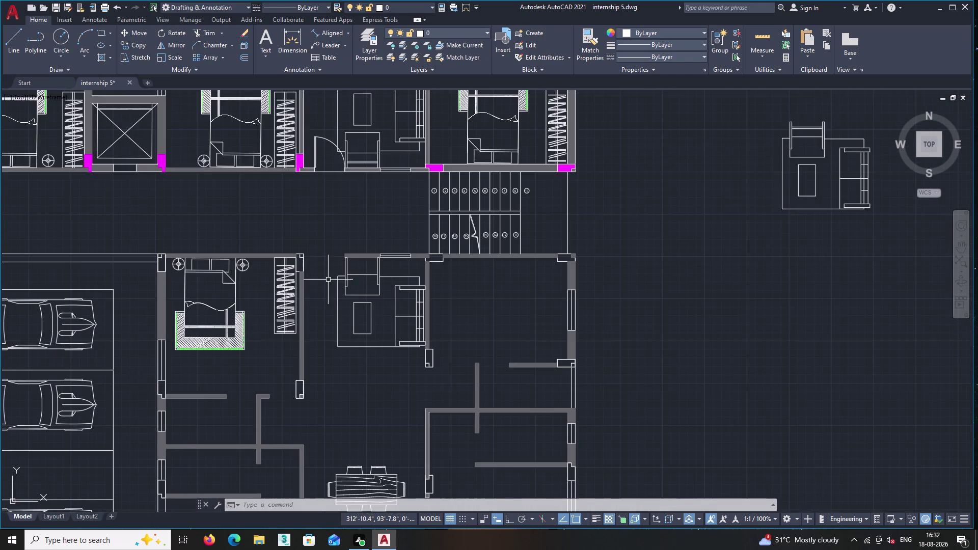
scroll(down, 3)
middle_drag(343, 340, 312, 343)
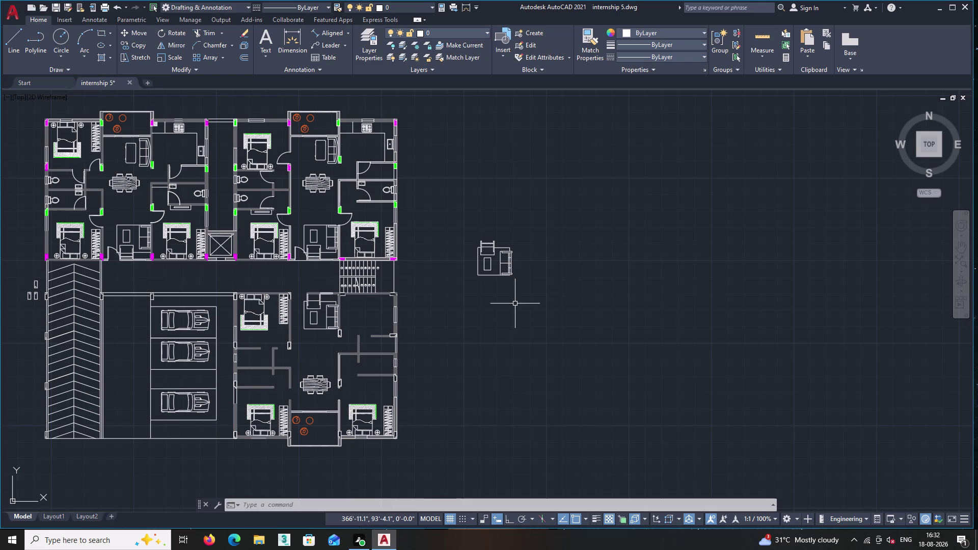
Window-select and delete the 22-object furniture block right of the plan.
click(565, 302)
click(464, 210)
key(Delete)
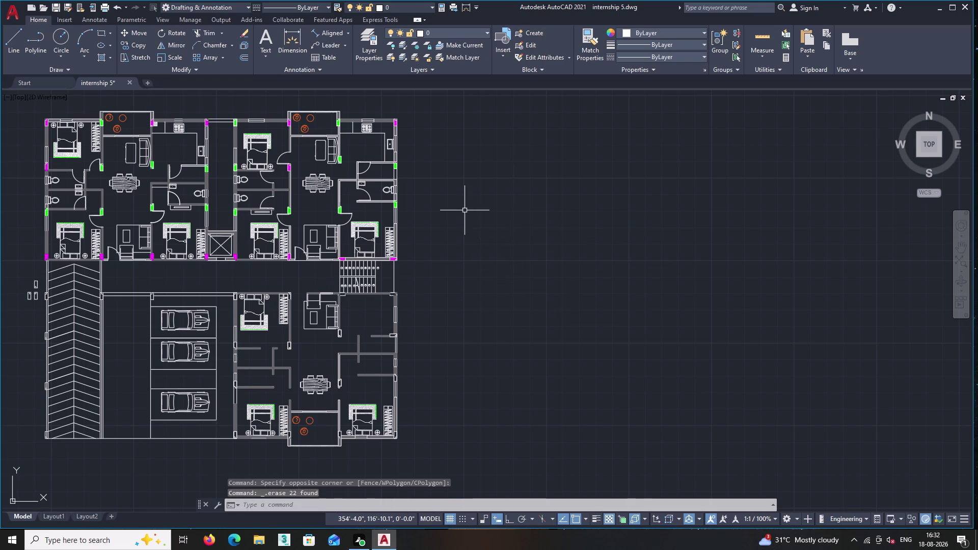
Pan across the parking driveway to the small boxes beside the bays.
middle_drag(0, 316, 110, 298)
middle_drag(89, 291, 268, 286)
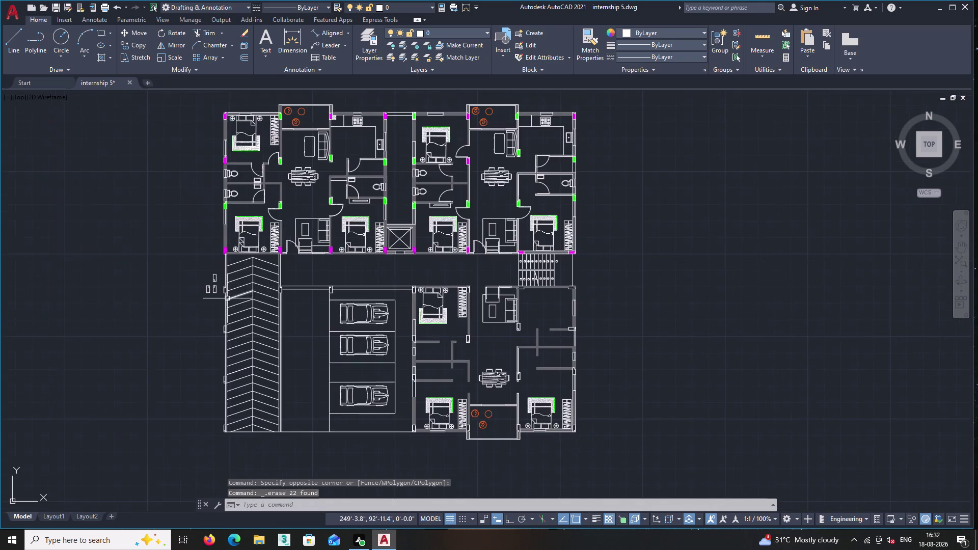
scroll(up, 3)
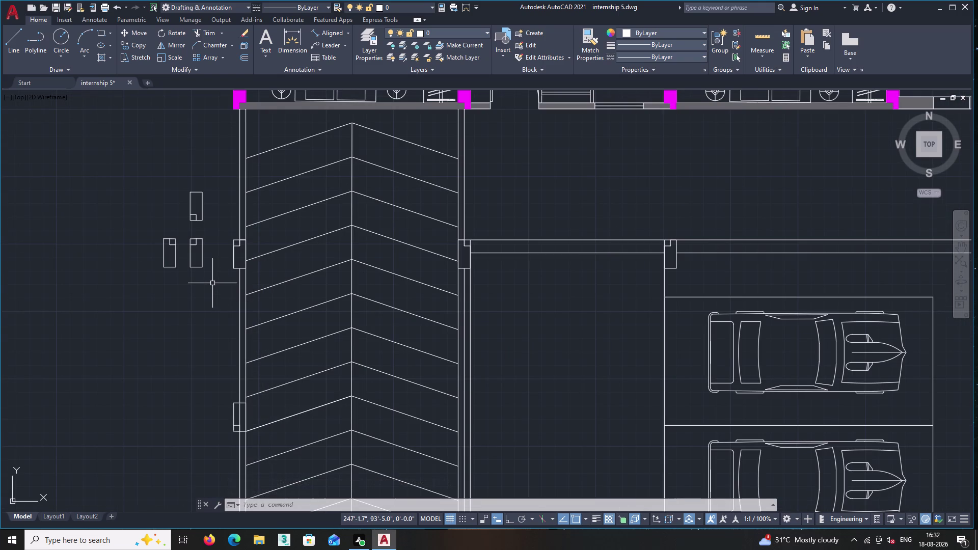
middle_drag(511, 372, 458, 314)
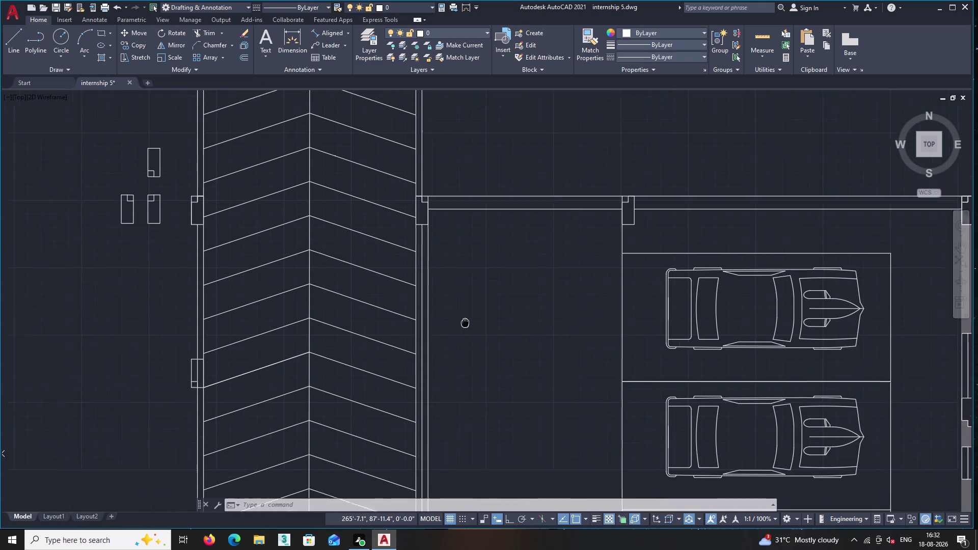
middle_drag(459, 314, 459, 314)
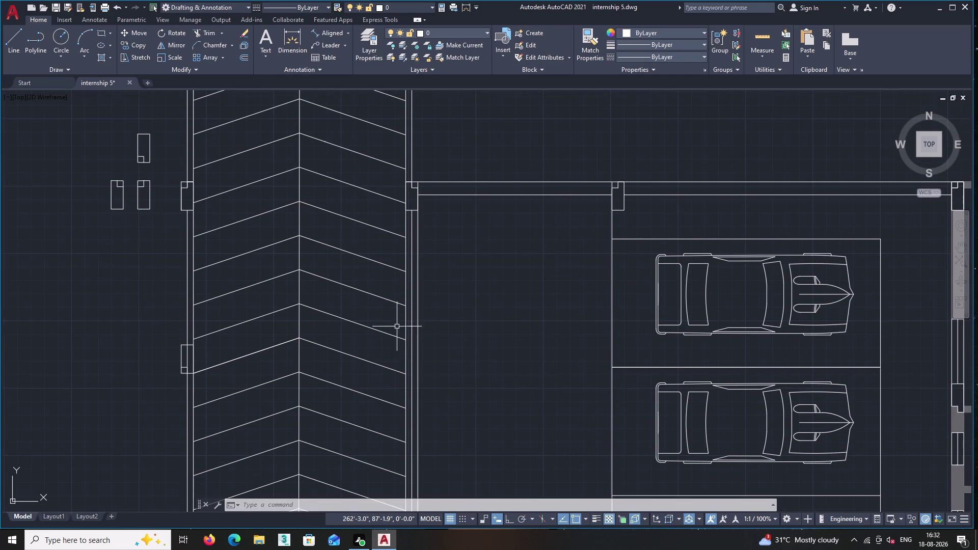
middle_drag(131, 247, 140, 243)
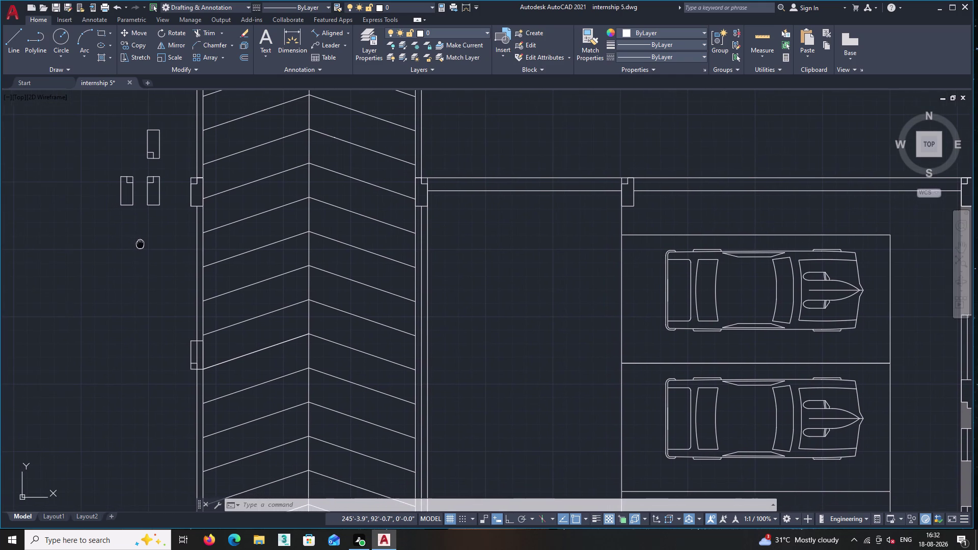
middle_drag(140, 243, 147, 243)
scroll(down, 3)
middle_drag(447, 364, 447, 362)
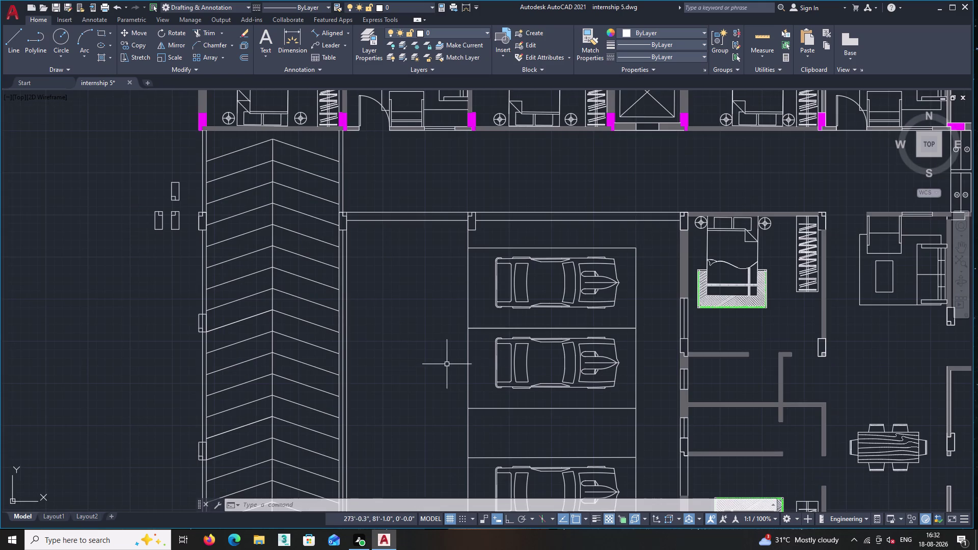
middle_drag(446, 363, 411, 260)
scroll(down, 3)
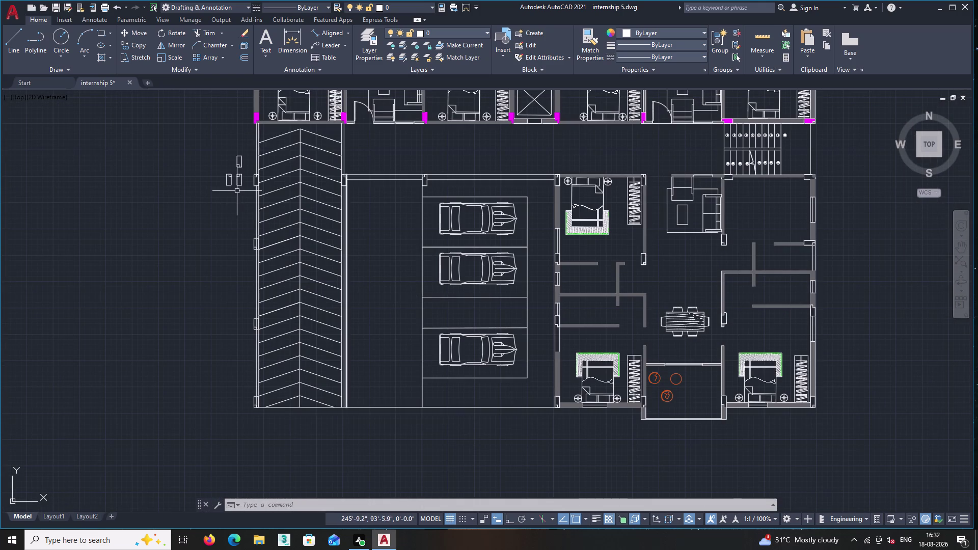
scroll(up, 3)
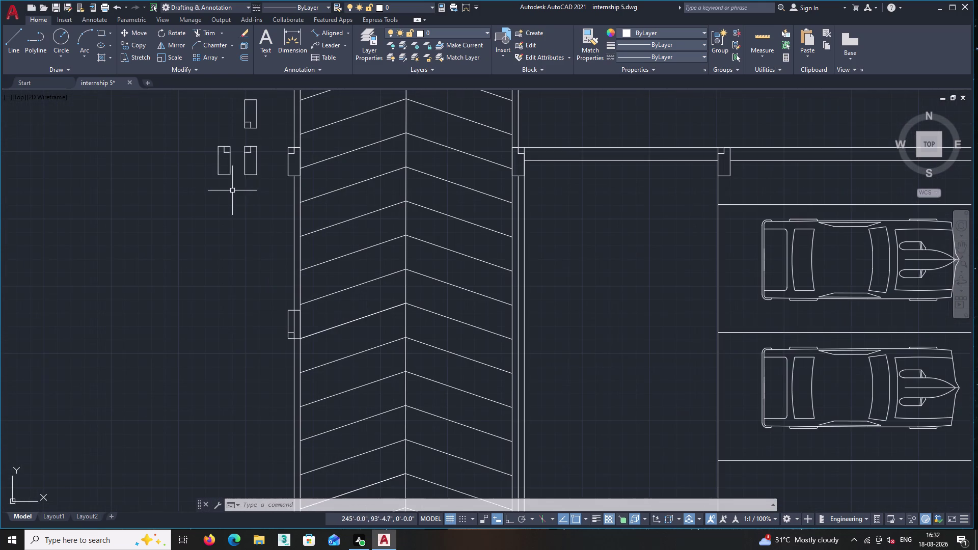
Copy the small box from beside the driveway onto the parking bay dividing line.
drag(264, 186, 260, 179)
click(240, 133)
right_click(239, 141)
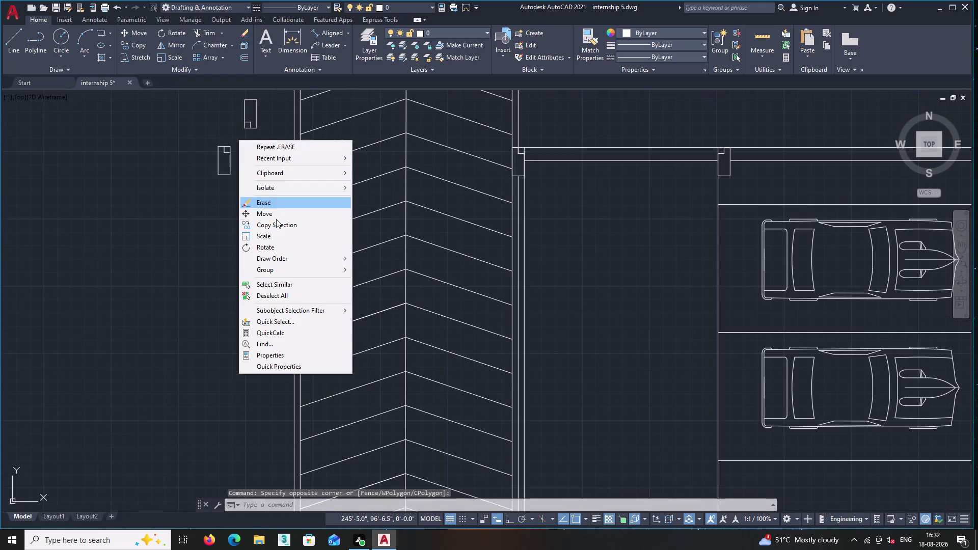
click(276, 227)
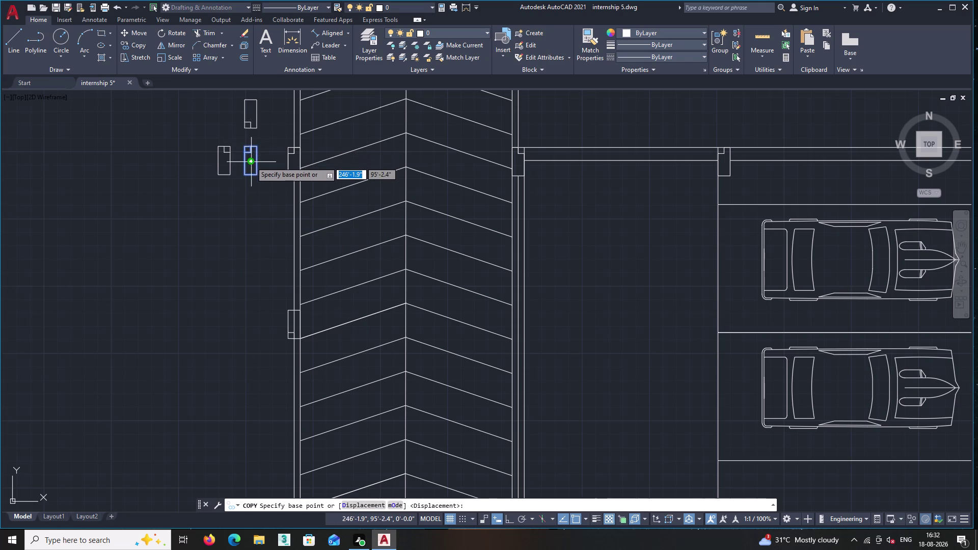
click(251, 162)
middle_drag(420, 226, 161, 177)
scroll(down, 3)
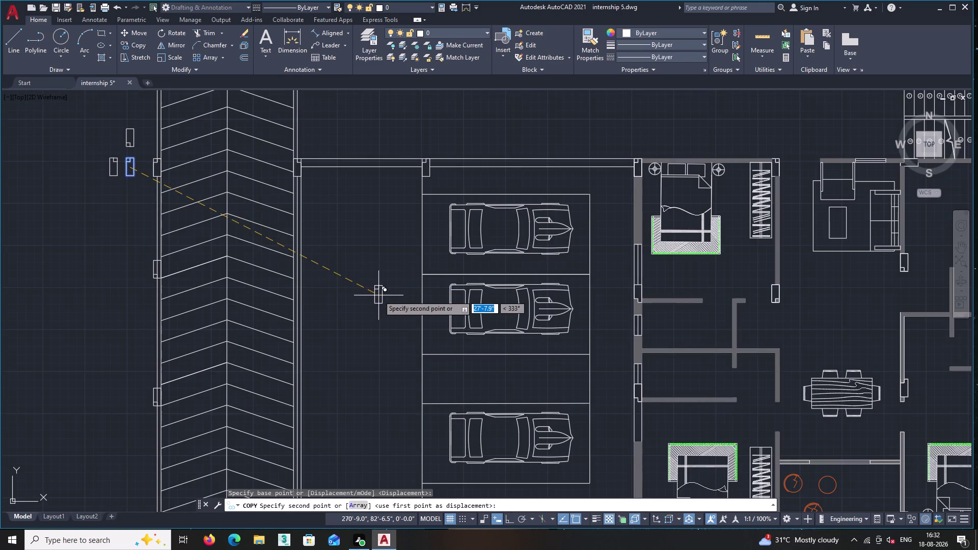
scroll(up, 3)
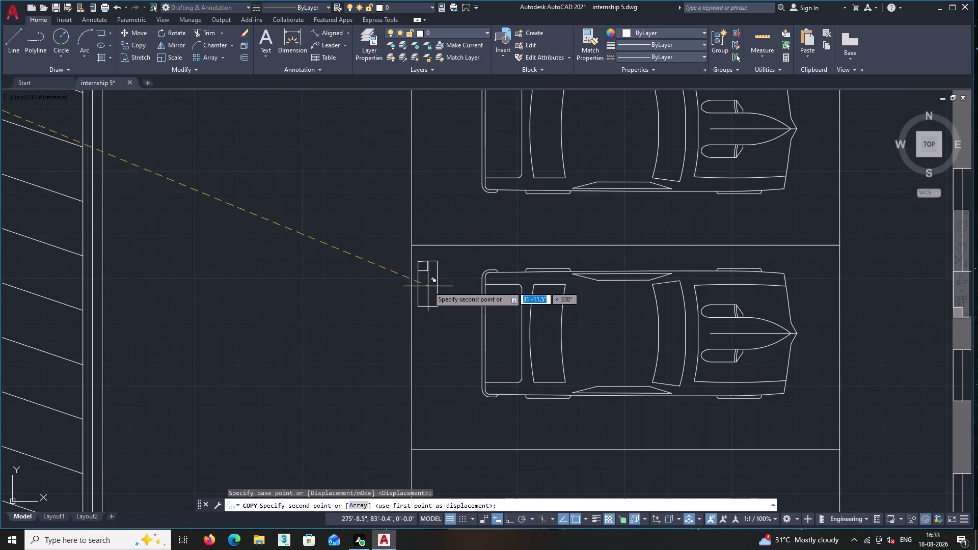
scroll(down, 3)
middle_drag(423, 376, 389, 277)
scroll(up, 3)
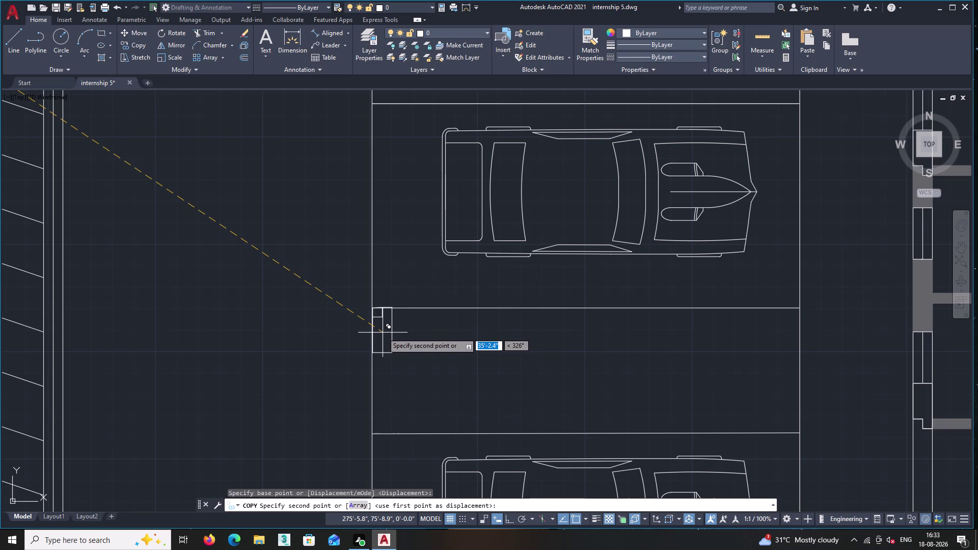
click(383, 333)
middle_drag(387, 386, 373, 290)
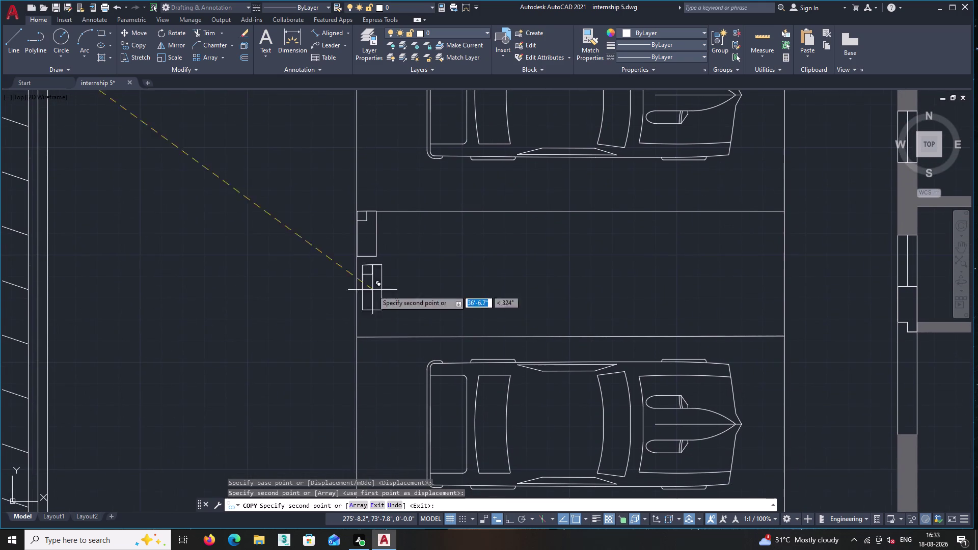
key(Escape)
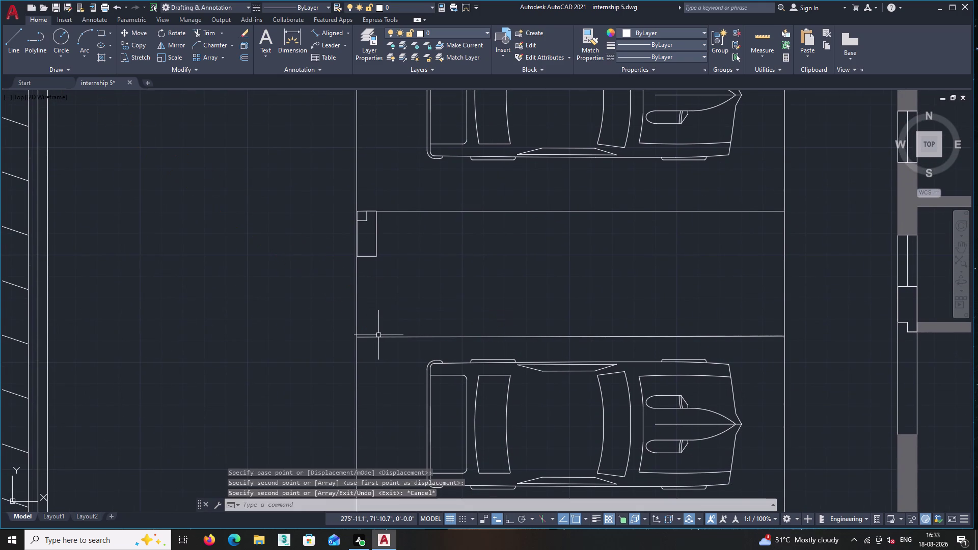
scroll(up, 3)
scroll(up, 3)
Move the copied box so its corner snaps onto the parking bay line.
click(335, 247)
click(330, 221)
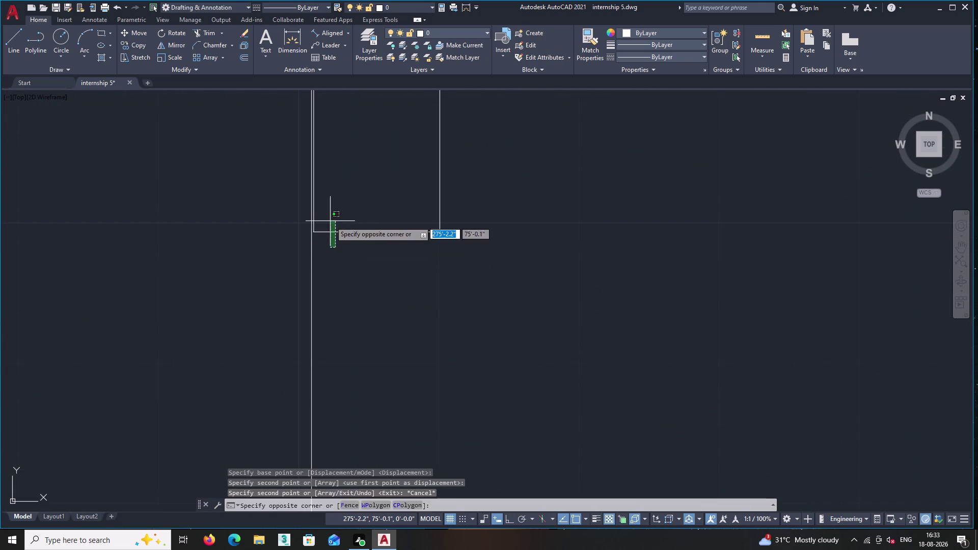
right_click(335, 207)
click(367, 295)
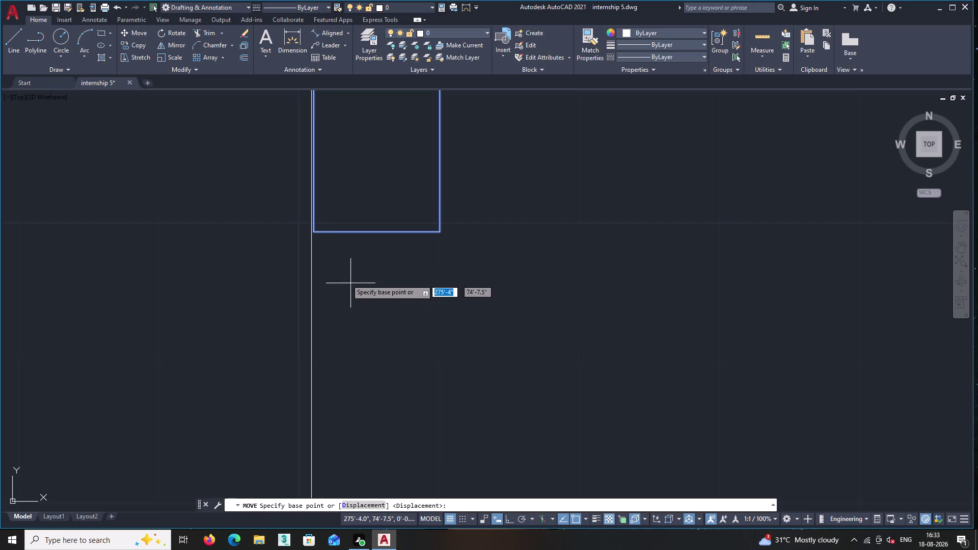
scroll(up, 3)
middle_drag(316, 236, 334, 549)
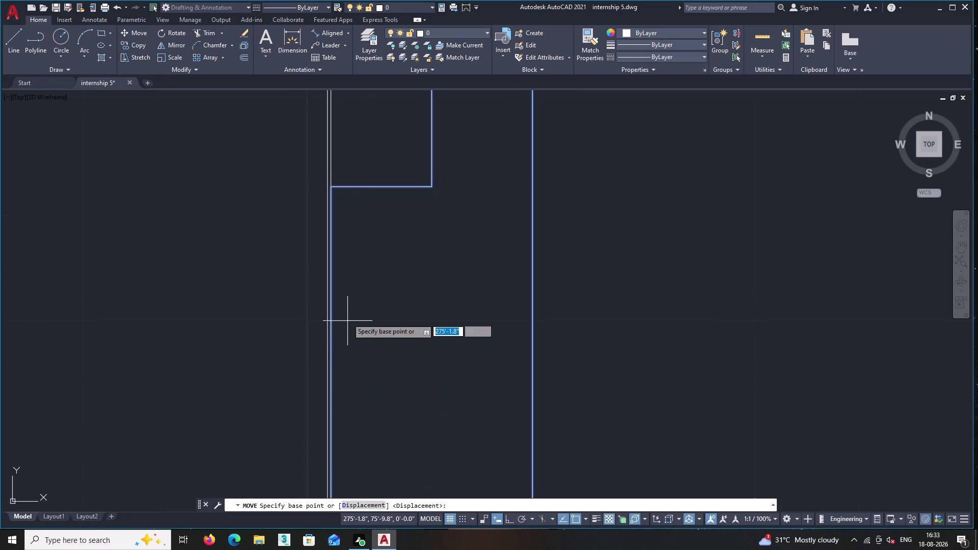
scroll(down, 3)
scroll(down, 3)
scroll(up, 3)
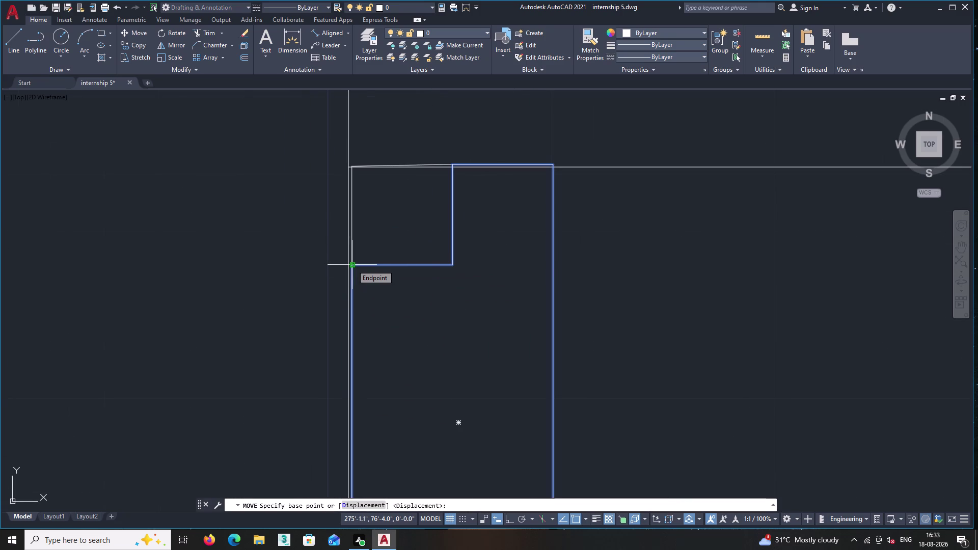
click(352, 265)
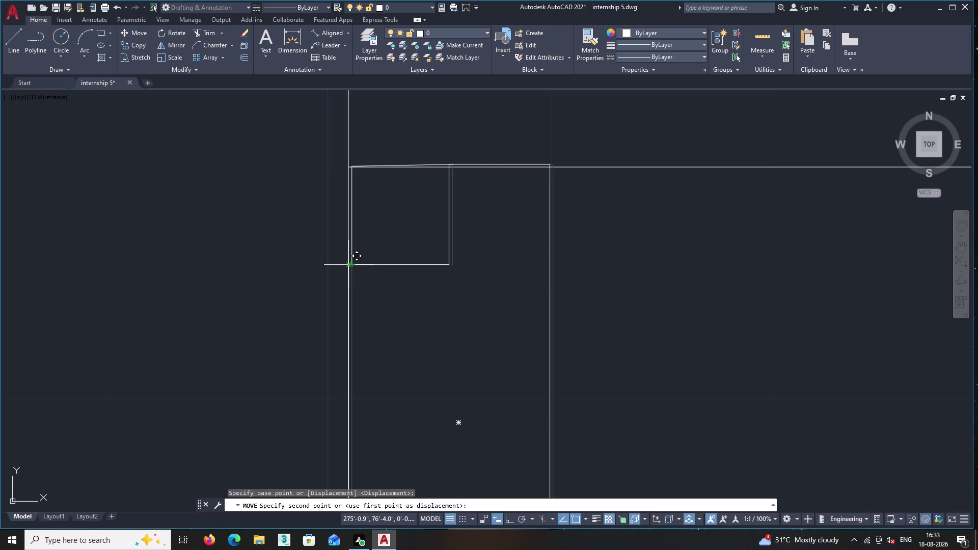
click(347, 264)
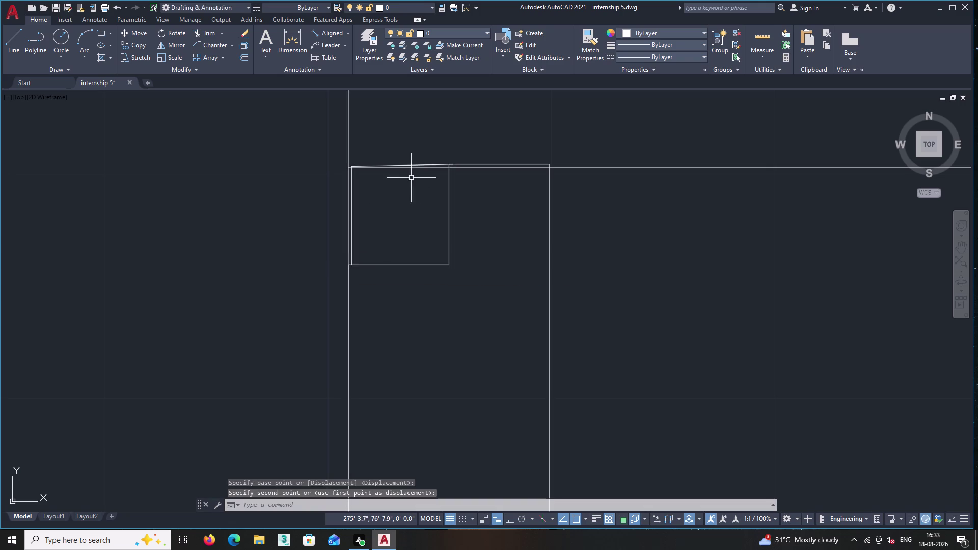
Erase the overlapping duplicate edge along the box's top.
click(420, 165)
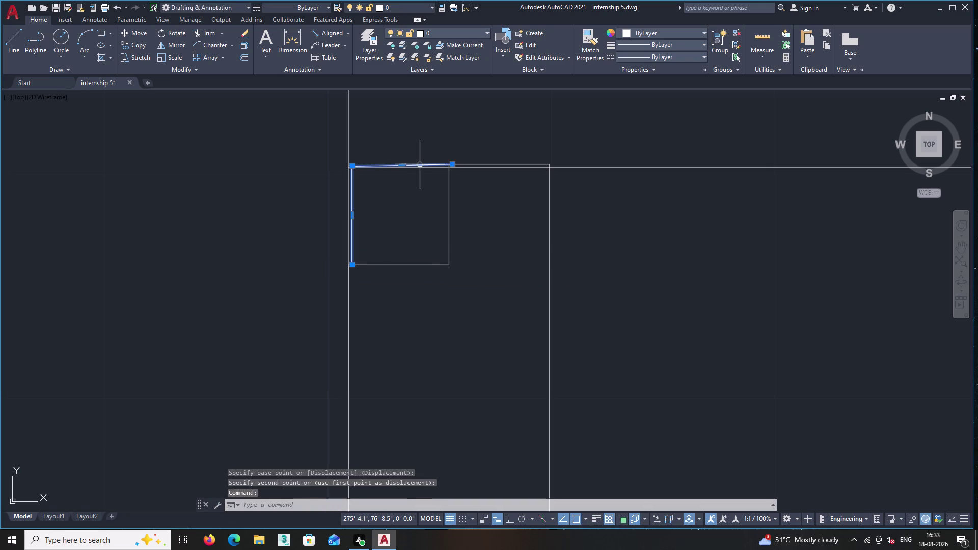
key(Delete)
scroll(up, 3)
scroll(up, 3)
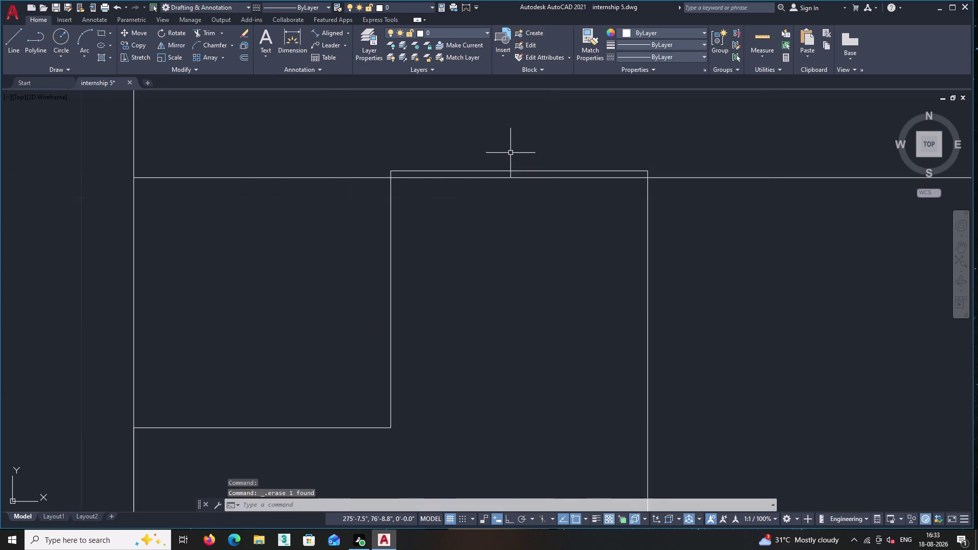
scroll(down, 3)
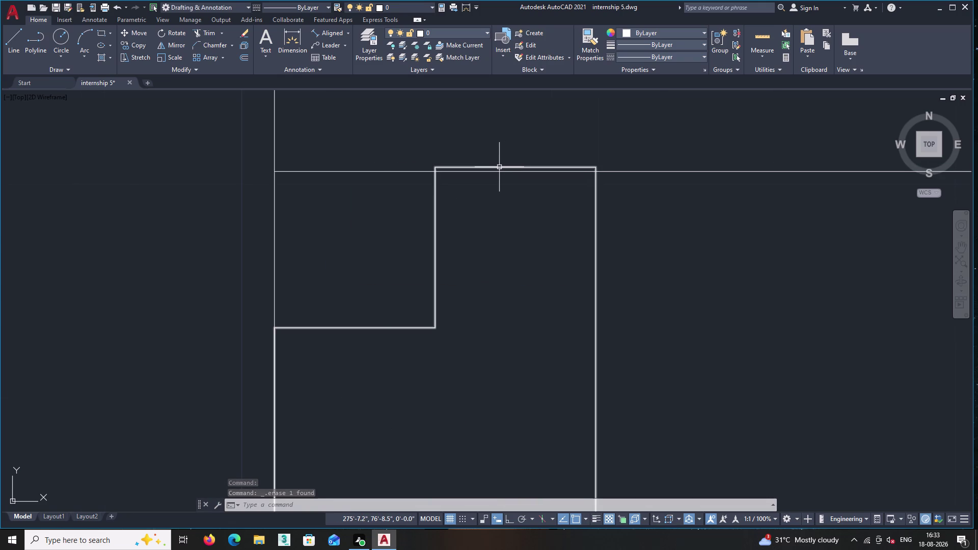
scroll(up, 3)
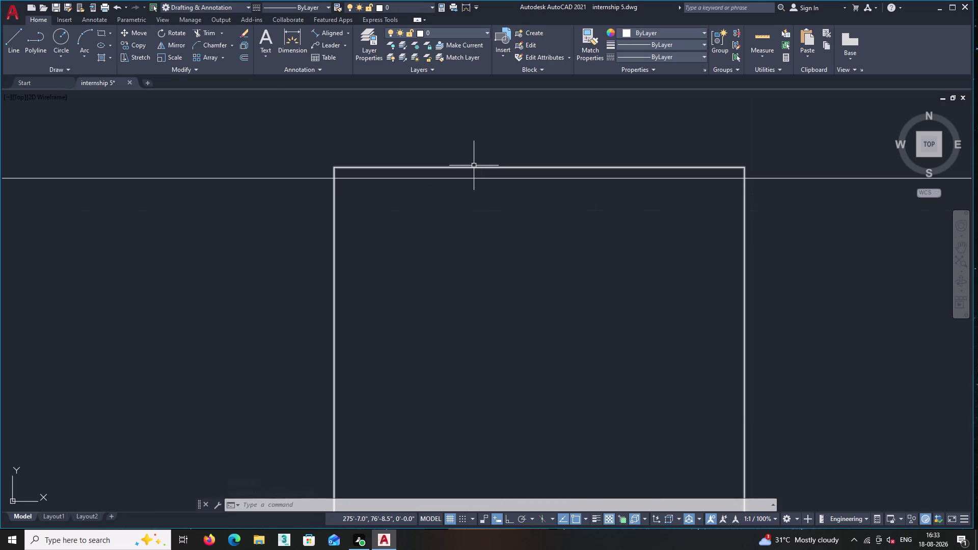
scroll(up, 3)
Start a polyline edit on the box outline, then cancel it.
double_click(455, 169)
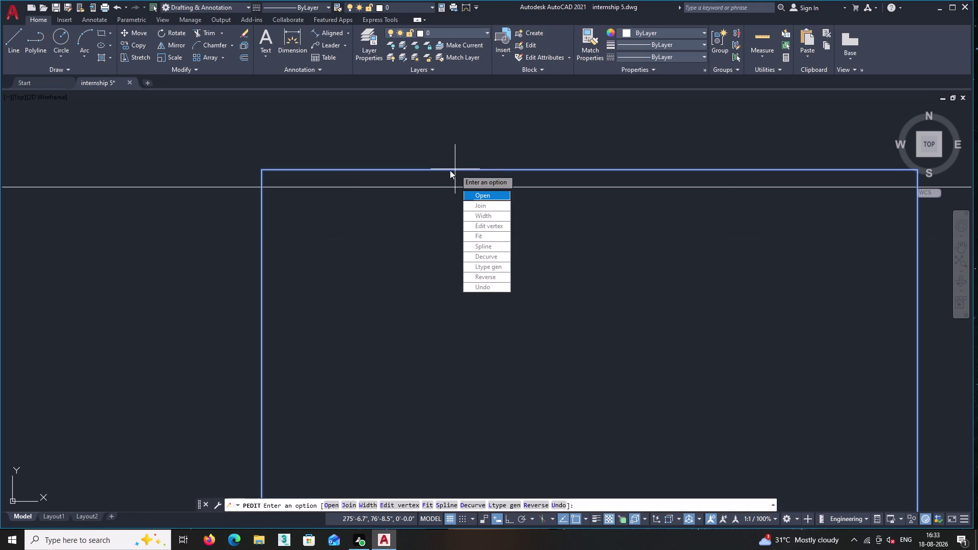
right_click(391, 130)
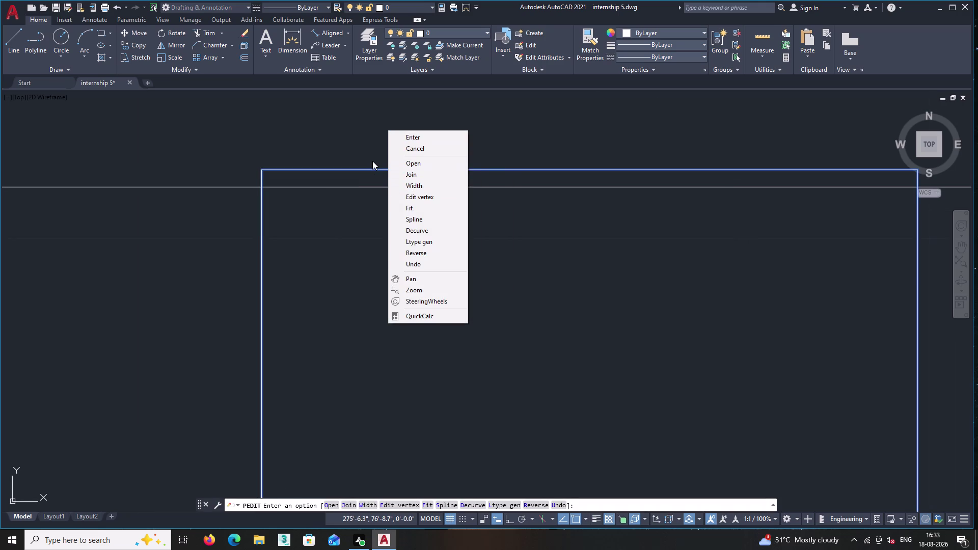
key(Escape)
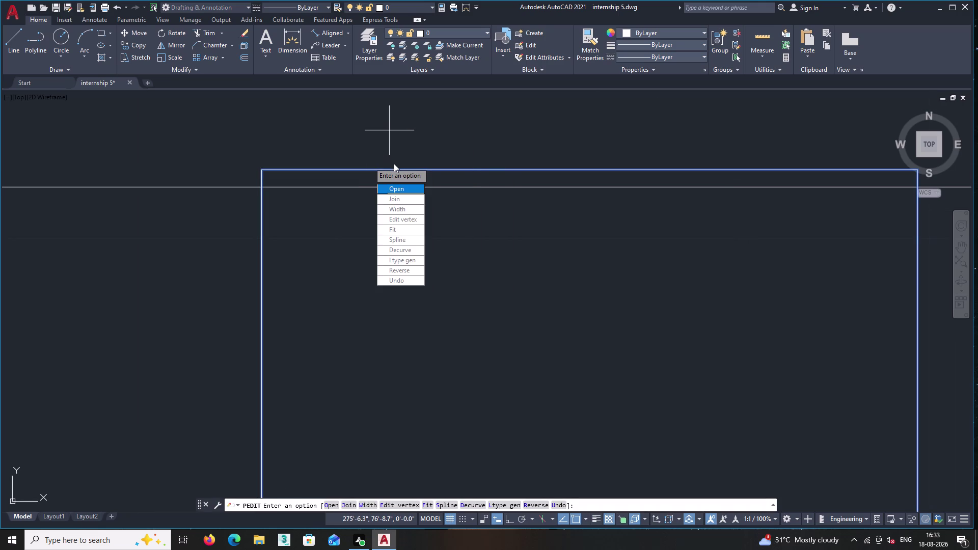
key(Escape)
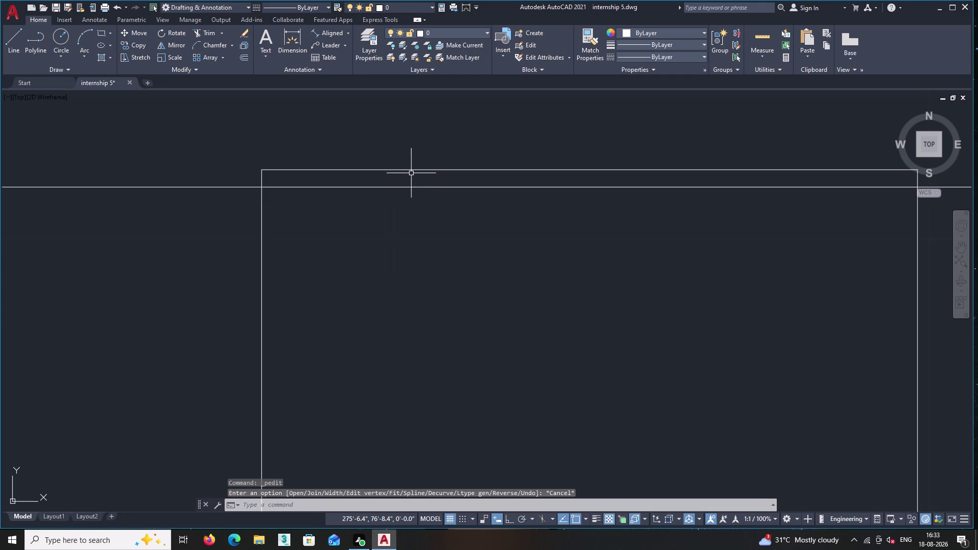
scroll(up, 3)
Move the window-selected box lines from their corner down onto the bay's horizontal line.
double_click(423, 182)
click(409, 145)
right_click(399, 133)
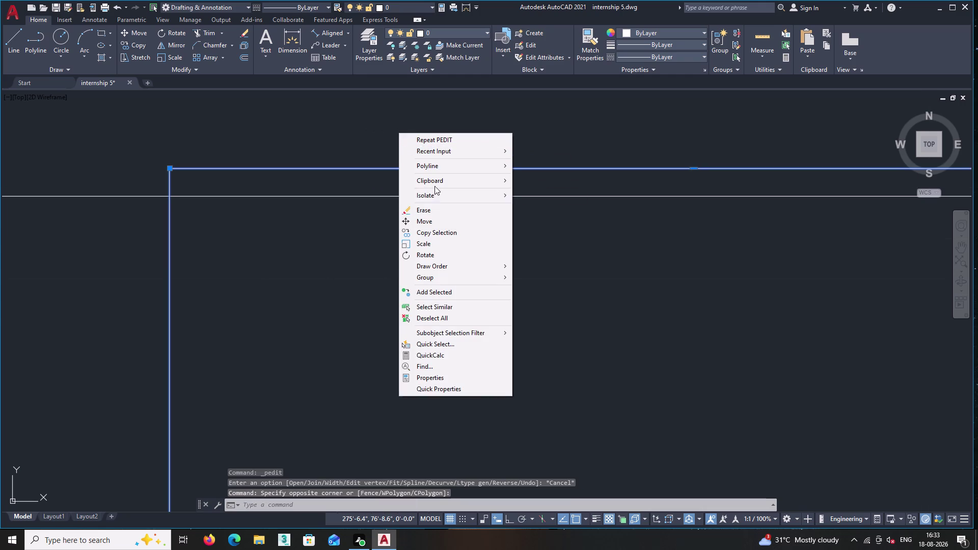
click(431, 220)
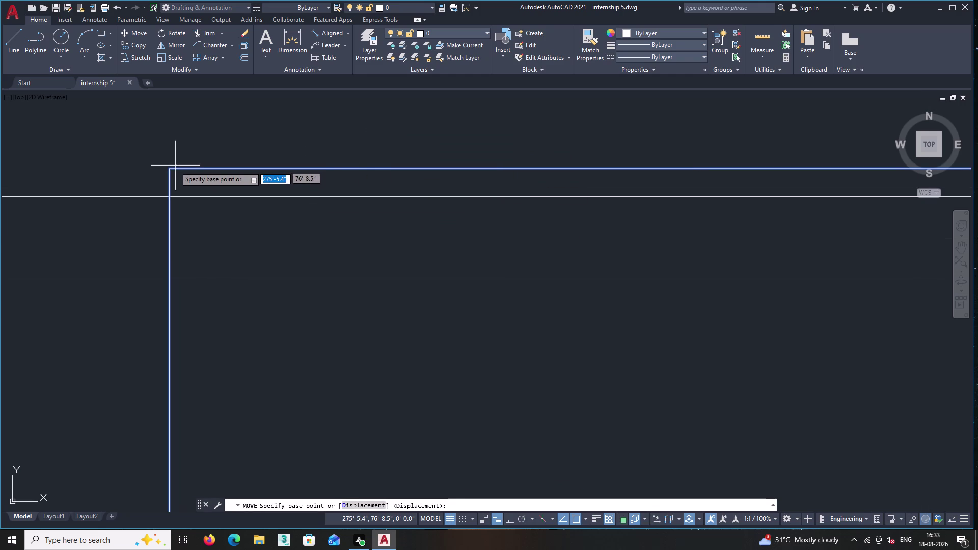
click(168, 168)
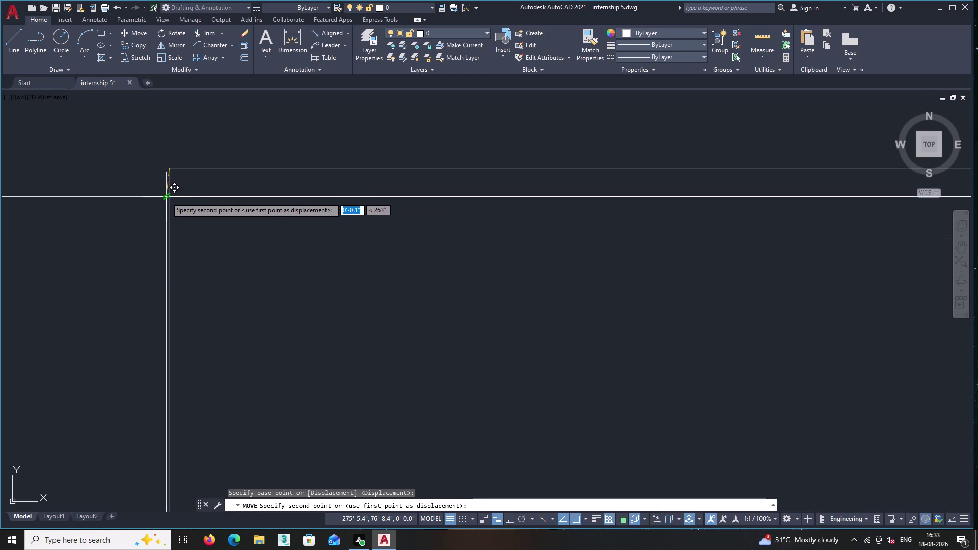
click(169, 198)
scroll(down, 3)
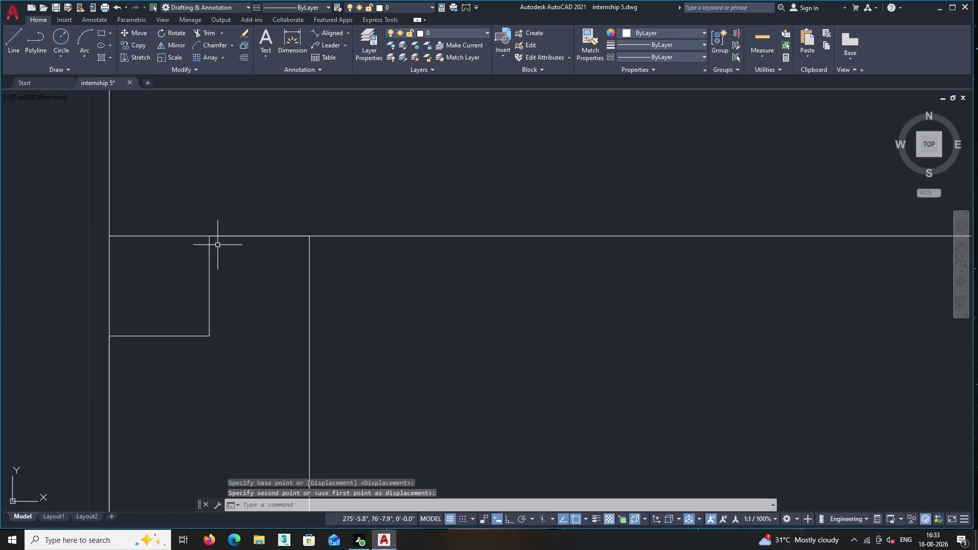
scroll(down, 3)
scroll(down, 3)
middle_drag(233, 288, 278, 271)
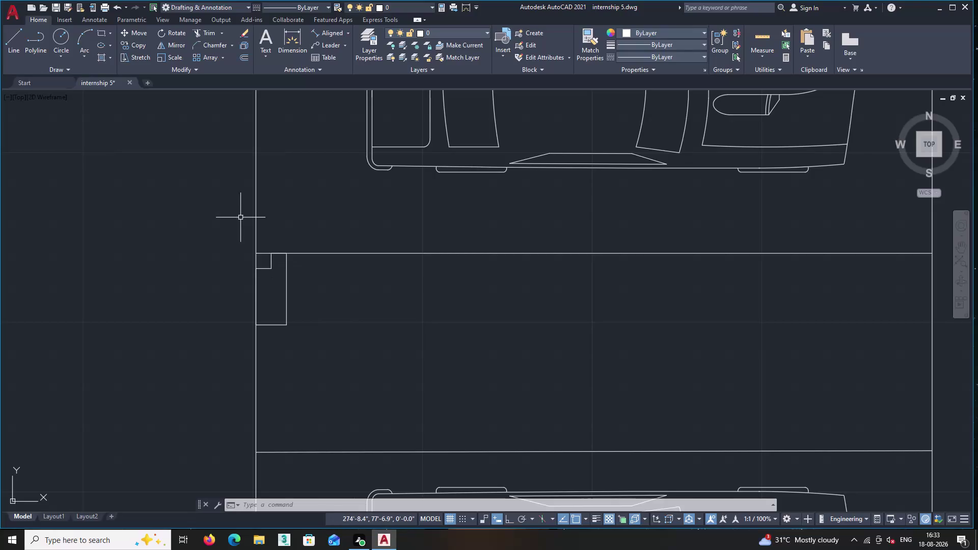
Pan across the parking bays to bring the spare door-stop boxes into view.
scroll(down, 3)
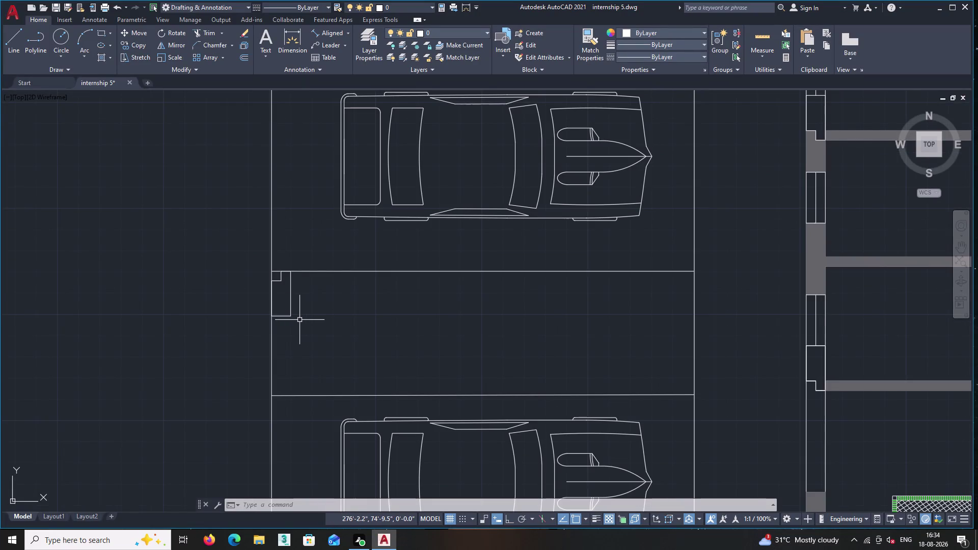
middle_drag(302, 310, 274, 270)
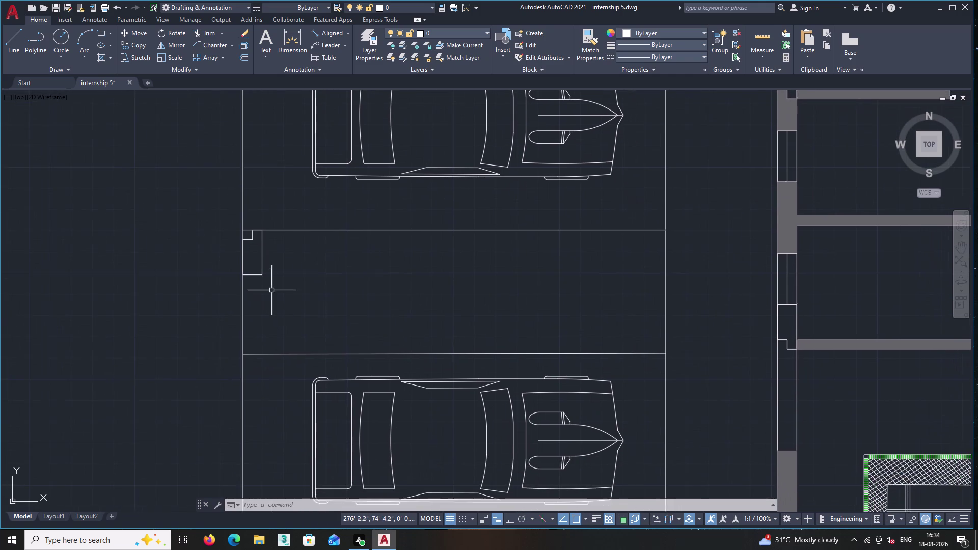
scroll(down, 3)
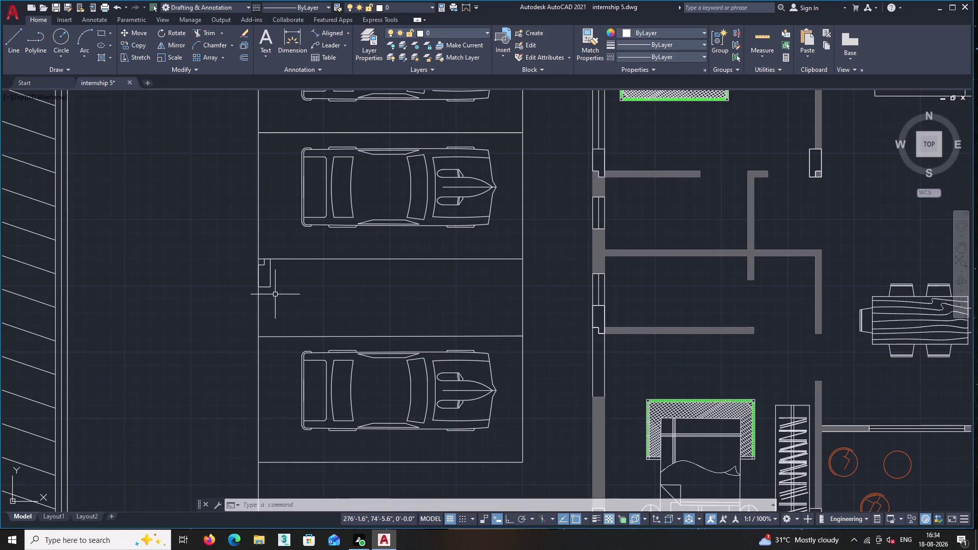
middle_drag(348, 294, 428, 288)
scroll(down, 3)
middle_drag(238, 296, 387, 276)
scroll(up, 3)
middle_drag(254, 167, 246, 243)
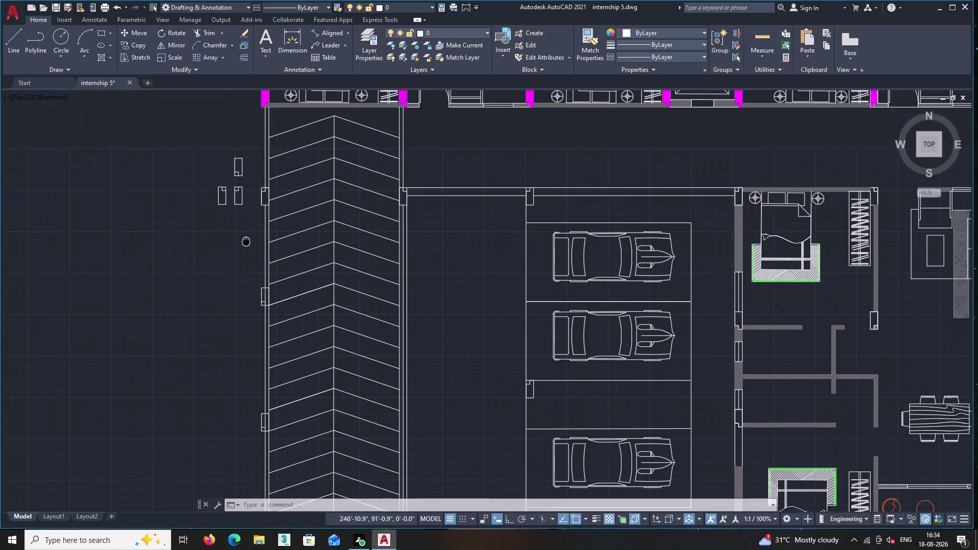
middle_drag(246, 243, 242, 247)
scroll(up, 3)
scroll(up, 3)
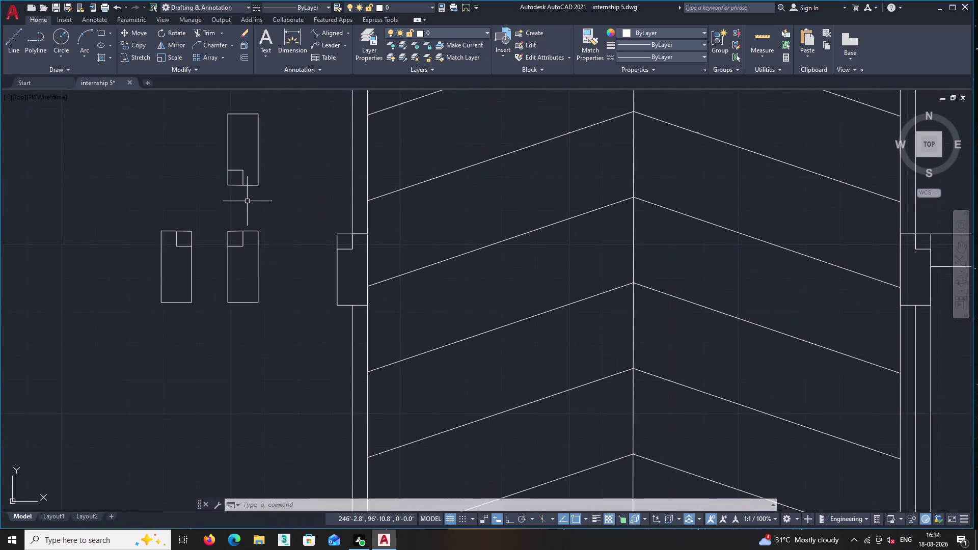
Copy the spare box from its corner to the lower-left corner of a parking bay.
click(269, 198)
click(208, 104)
right_click(208, 105)
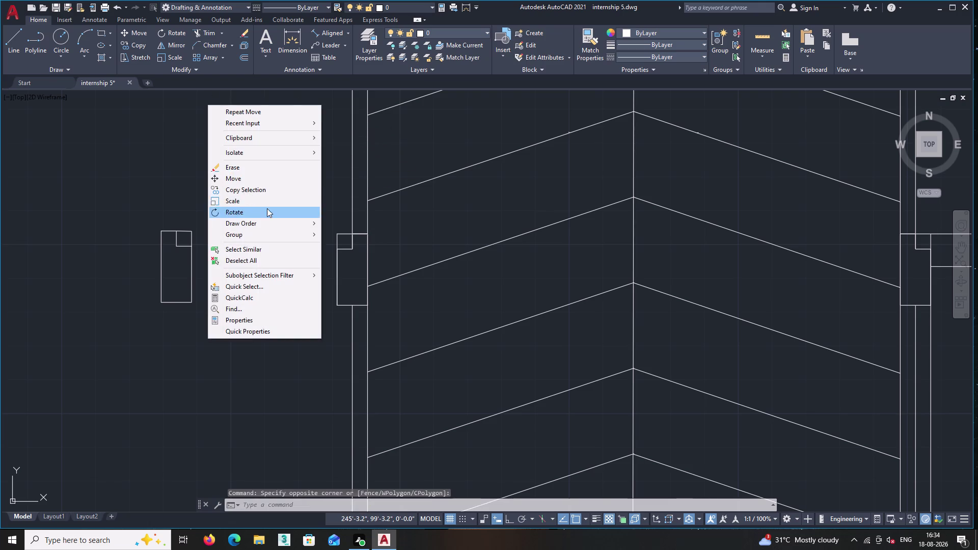
click(252, 188)
click(256, 186)
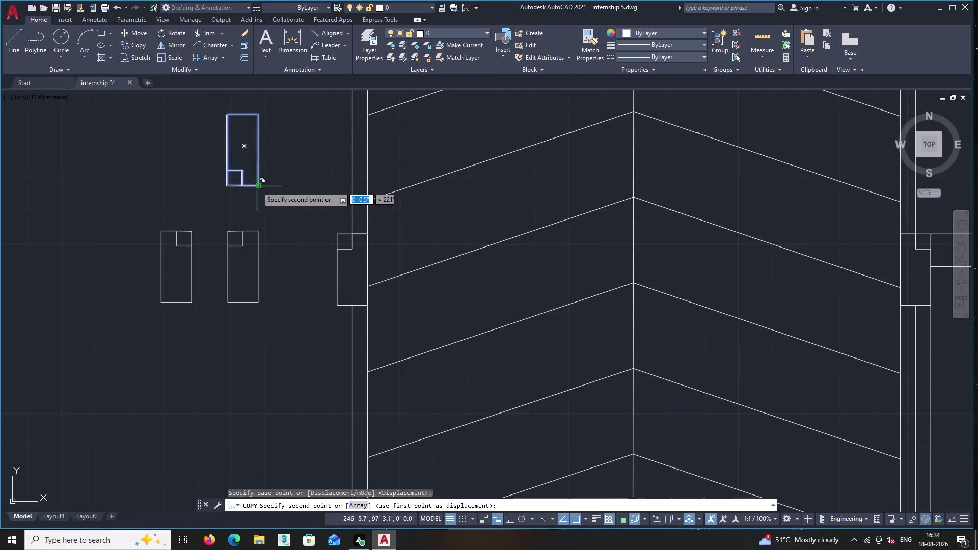
middle_drag(311, 320, 127, 168)
scroll(down, 3)
middle_drag(504, 362, 340, 274)
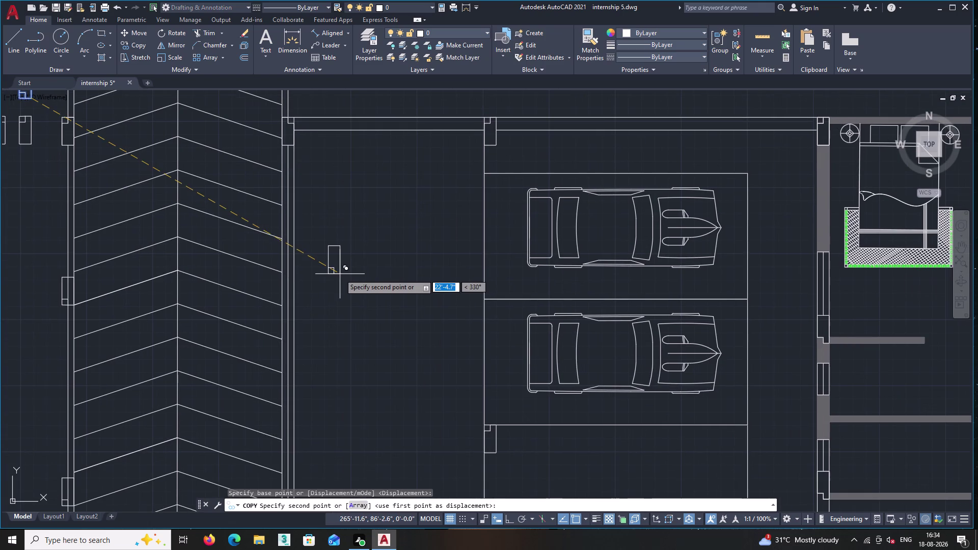
middle_drag(381, 333, 364, 277)
middle_drag(418, 361, 359, 239)
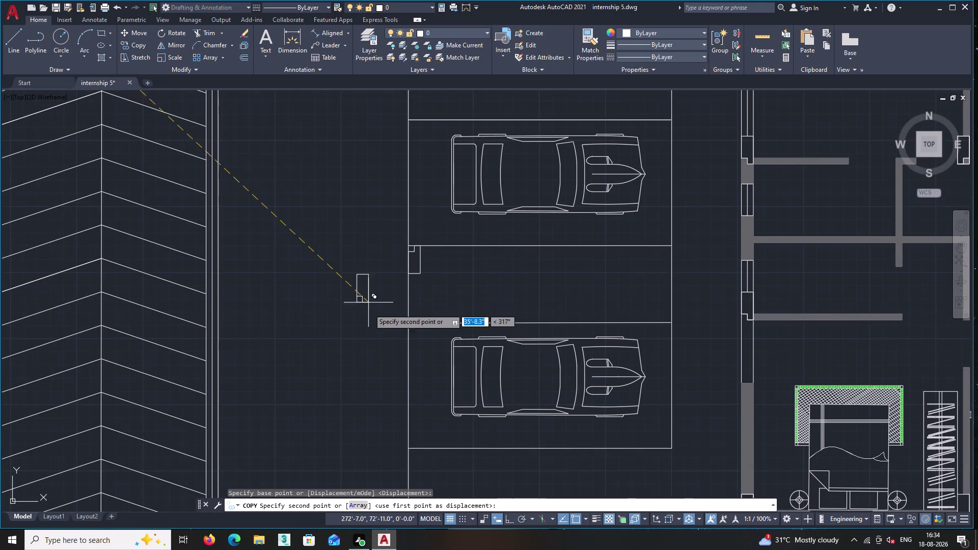
middle_drag(367, 313, 342, 236)
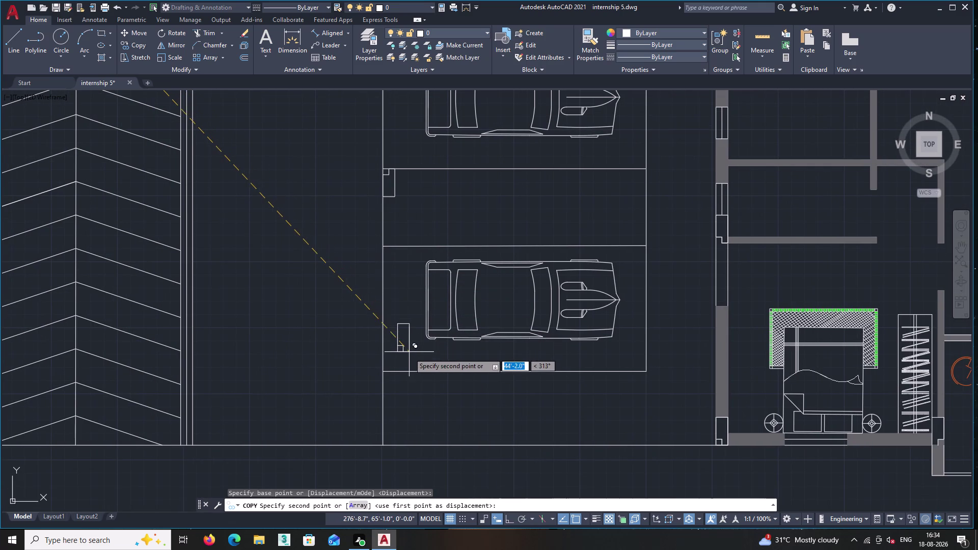
scroll(up, 3)
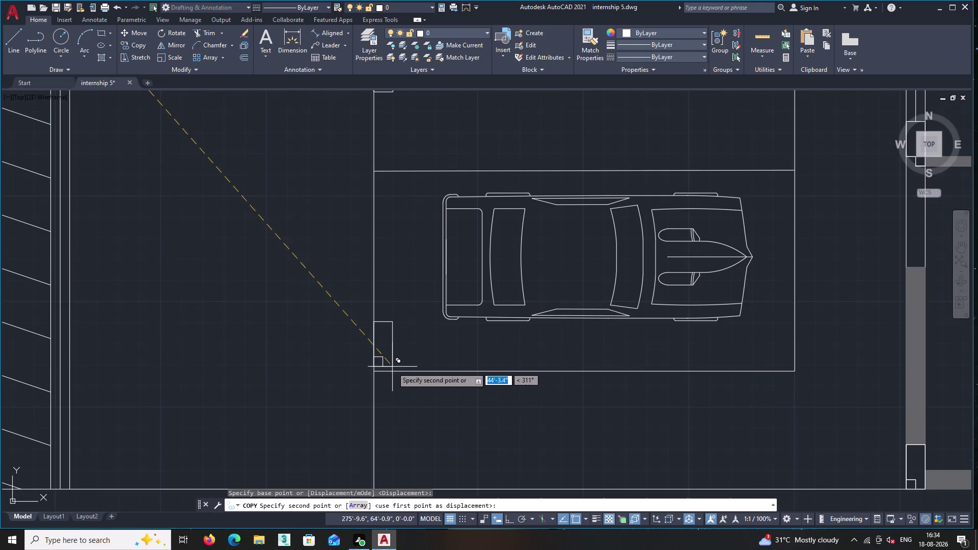
click(407, 365)
key(Escape)
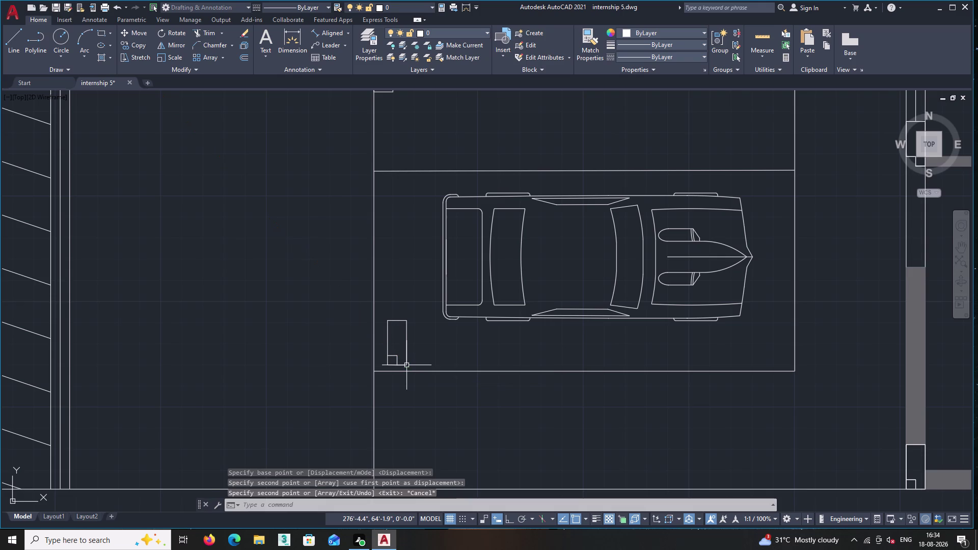
scroll(up, 3)
Move the newly placed box onto the bay line corner.
click(412, 371)
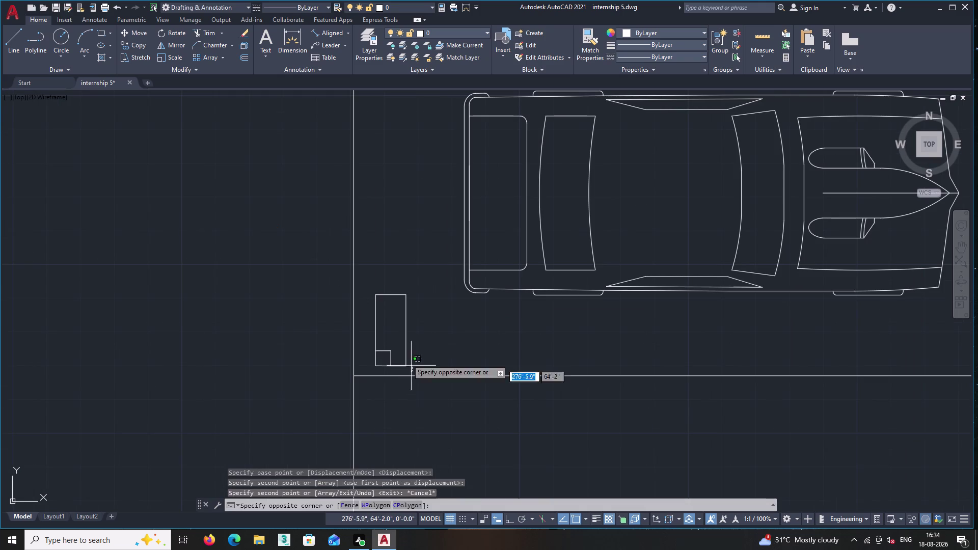
click(370, 302)
right_click(373, 262)
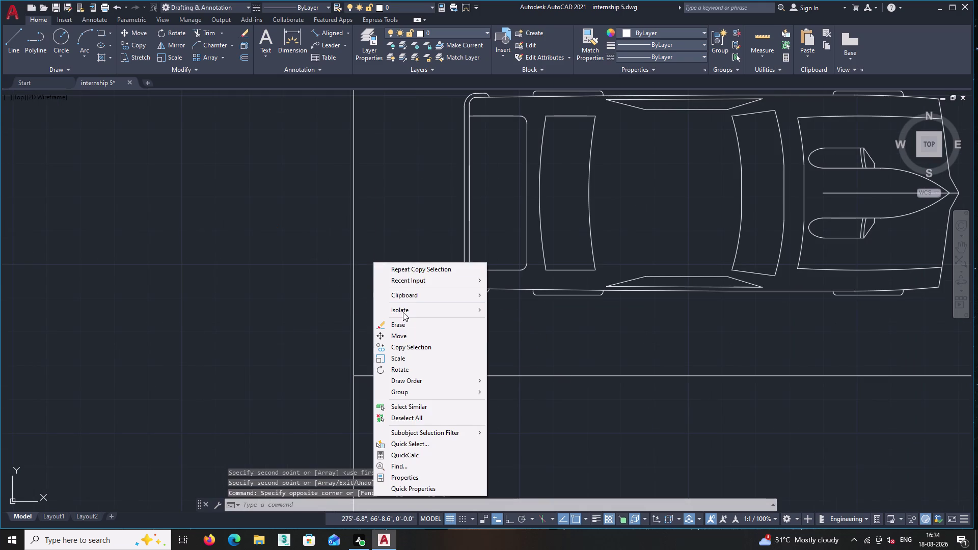
click(399, 332)
double_click(377, 366)
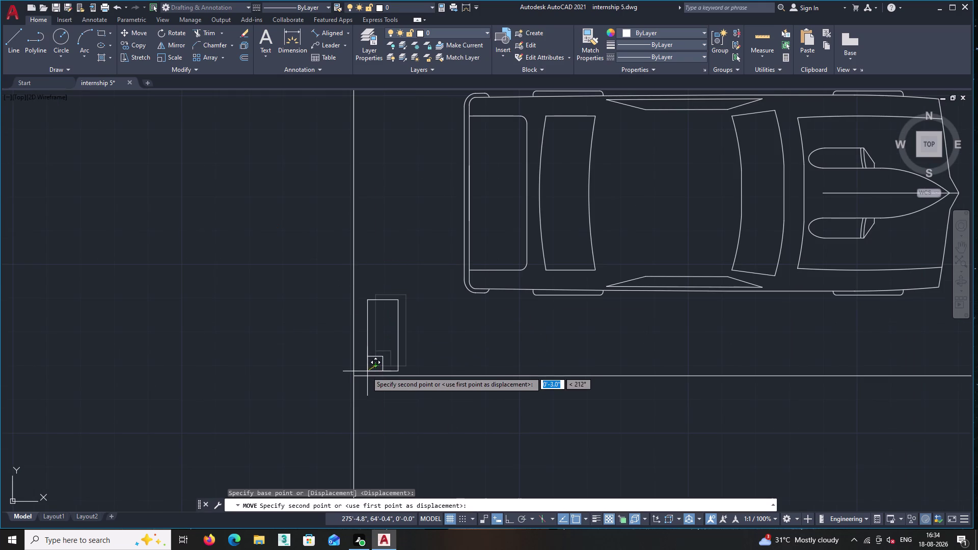
click(354, 374)
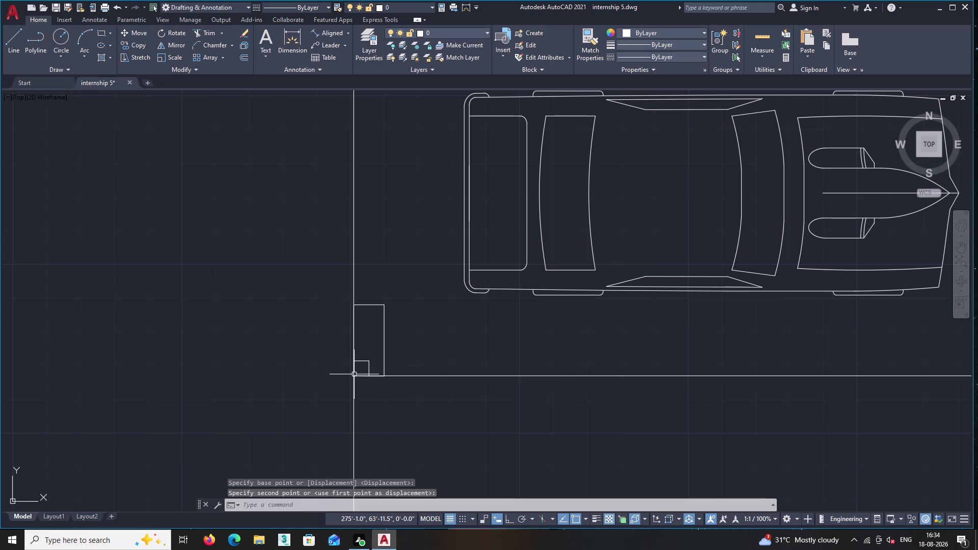
key(Return)
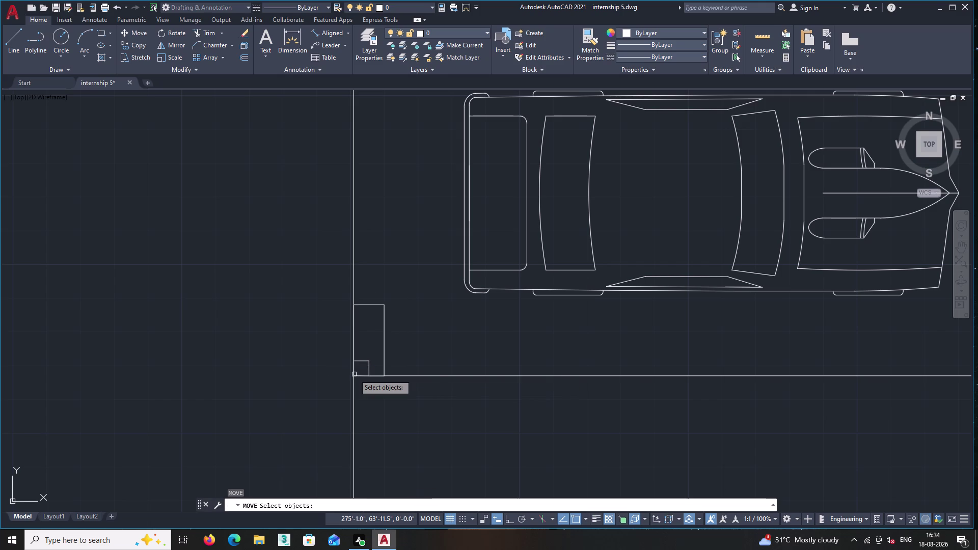
scroll(down, 3)
middle_drag(402, 408, 362, 303)
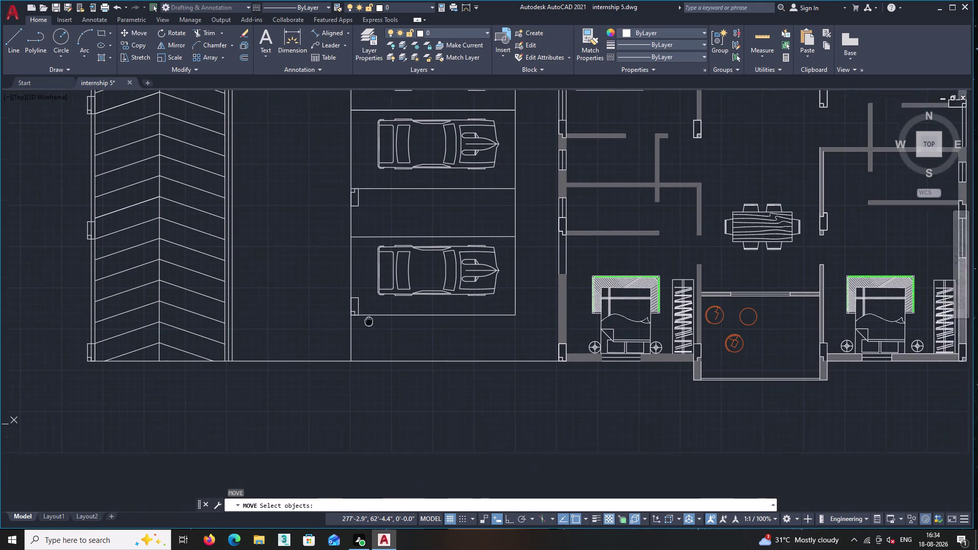
middle_drag(362, 302, 361, 294)
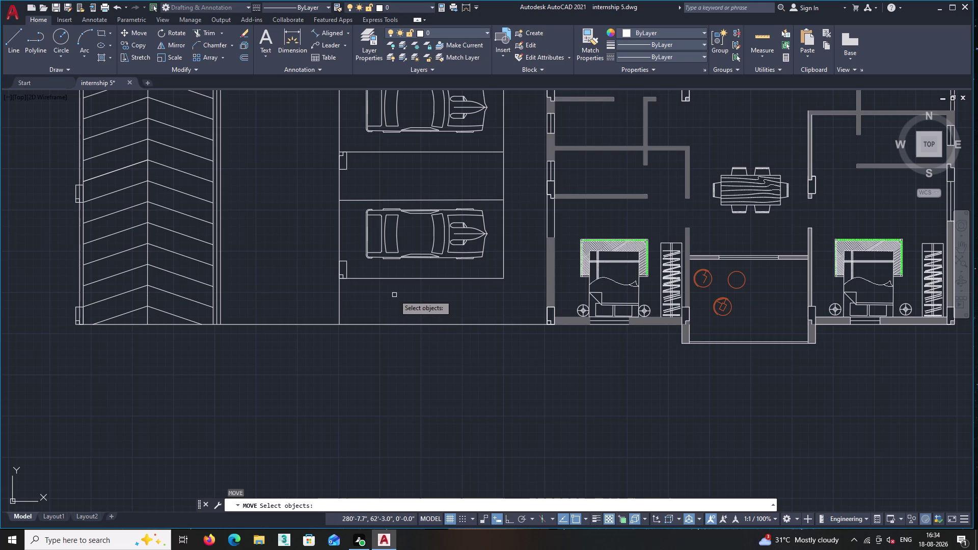
key(Return)
scroll(up, 3)
scroll(up, 3)
Select the box and small square at the bay corner, then cancel the selection.
click(356, 272)
click(273, 258)
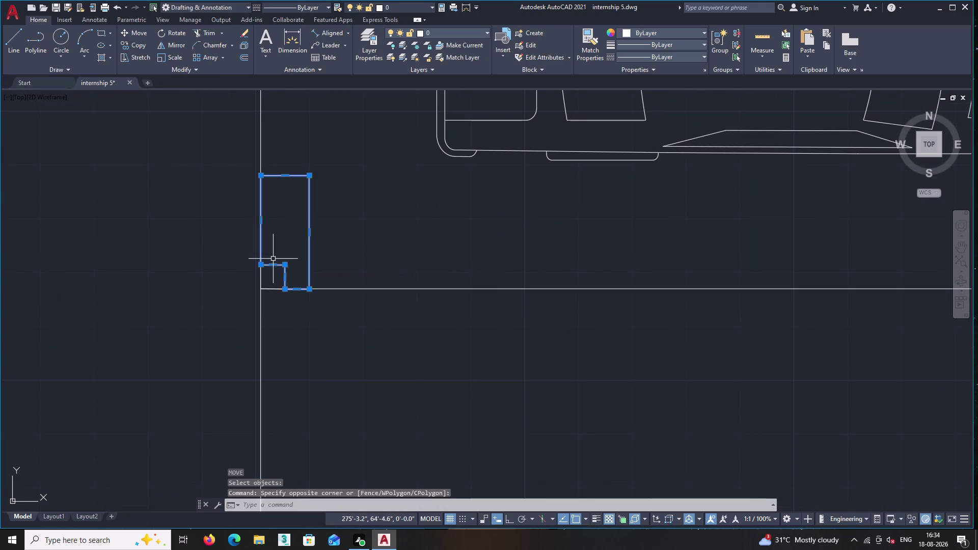
scroll(up, 3)
click(275, 295)
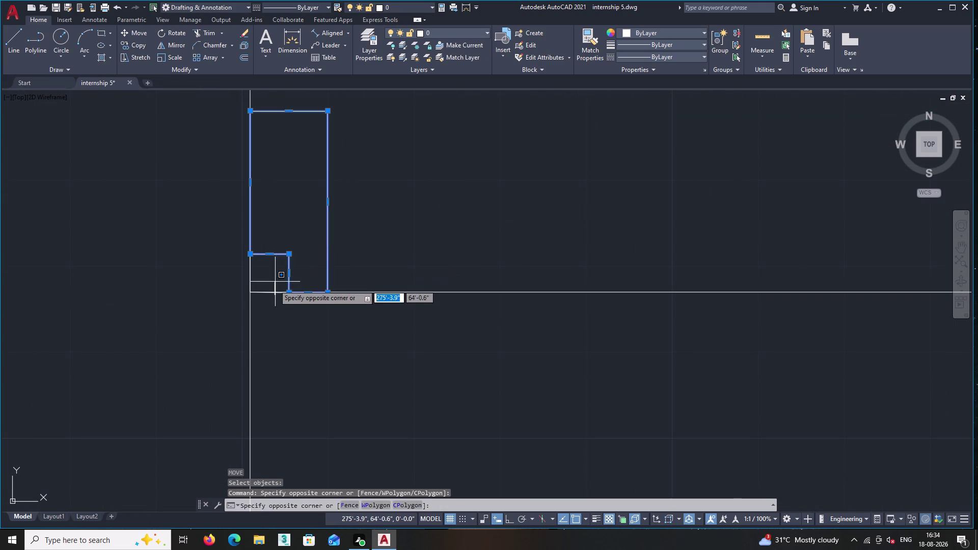
click(272, 287)
right_click(340, 235)
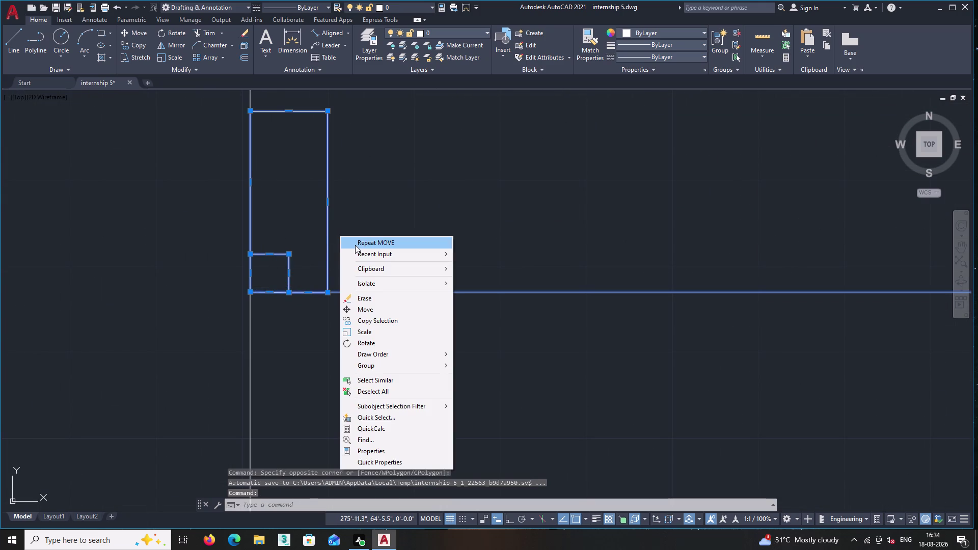
key(Escape)
key(Escape)
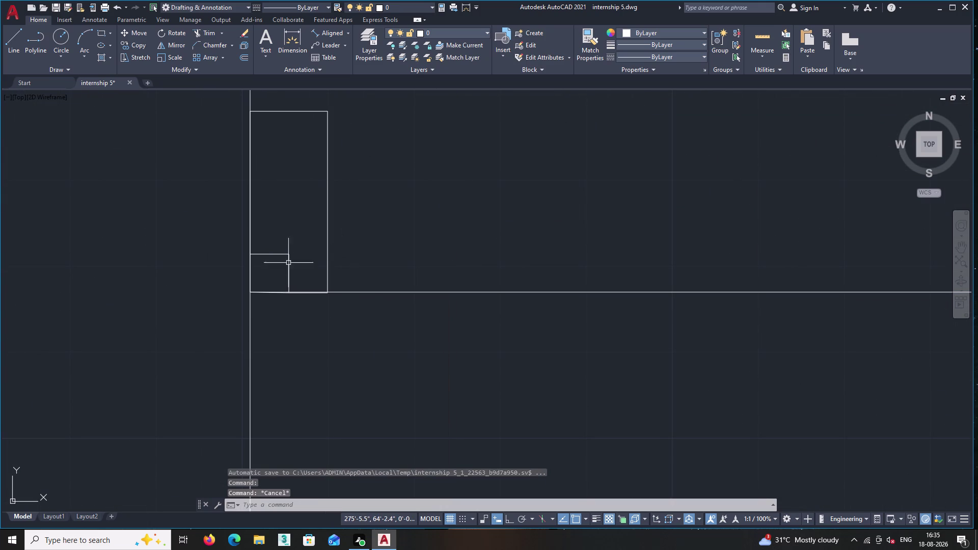
Erase the stray line at the box bottom, then undo the changes.
scroll(up, 3)
scroll(up, 3)
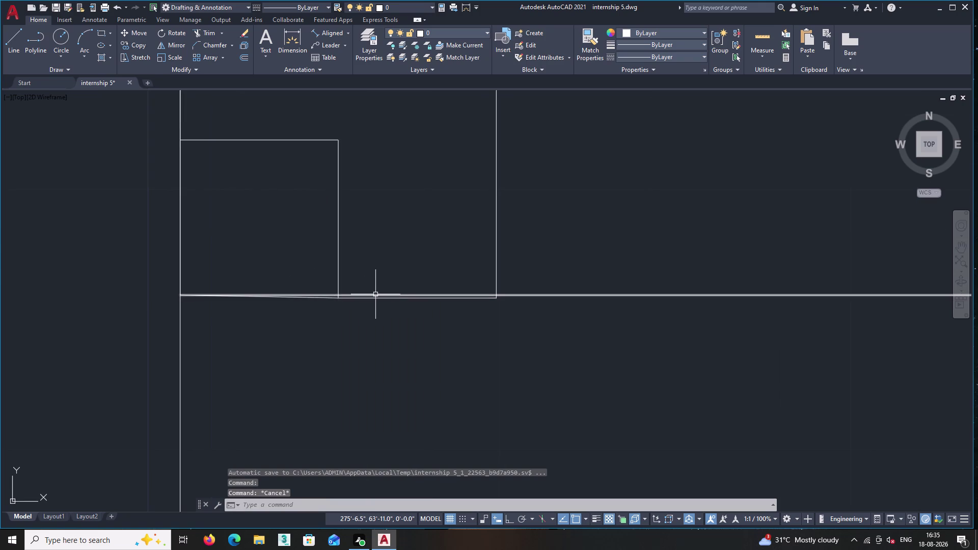
click(376, 296)
key(Delete)
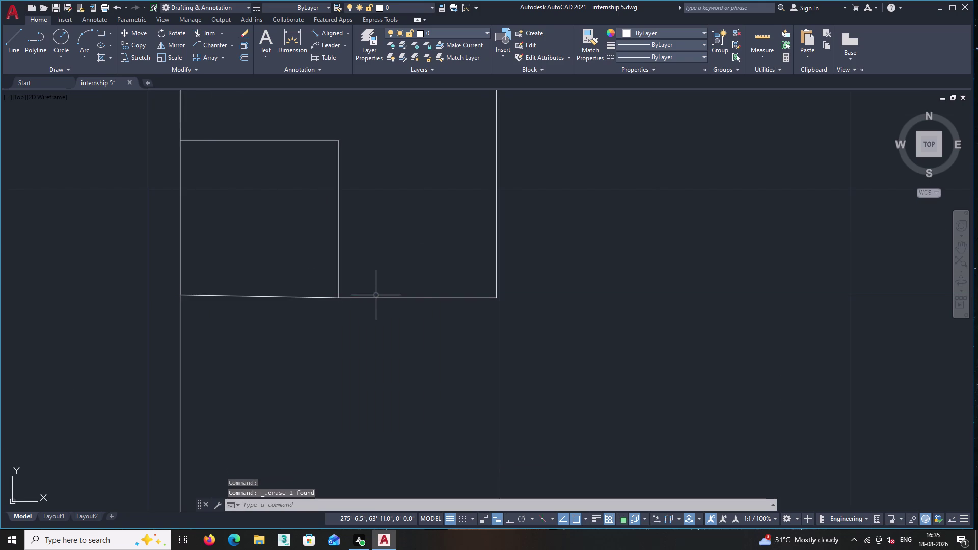
scroll(down, 3)
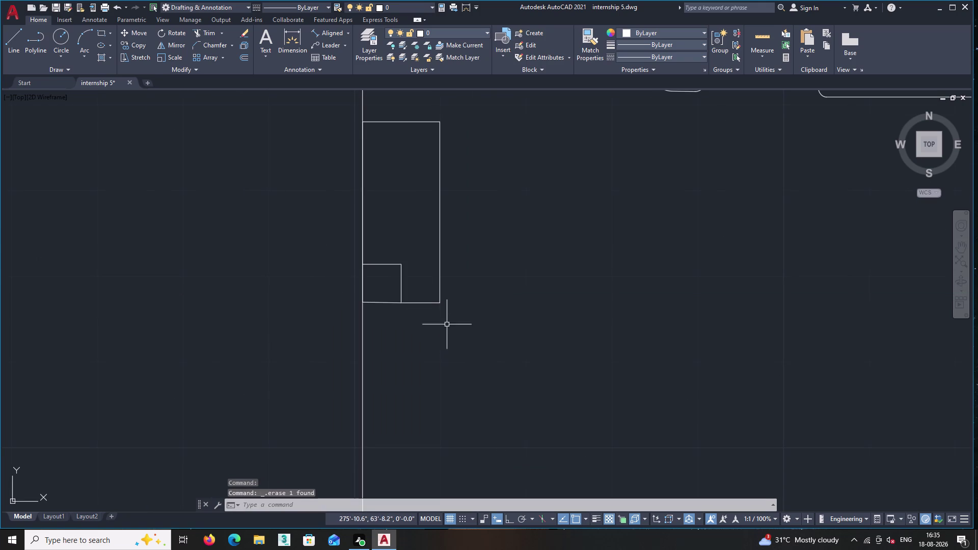
key(ctrl+z)
key(ctrl+z)
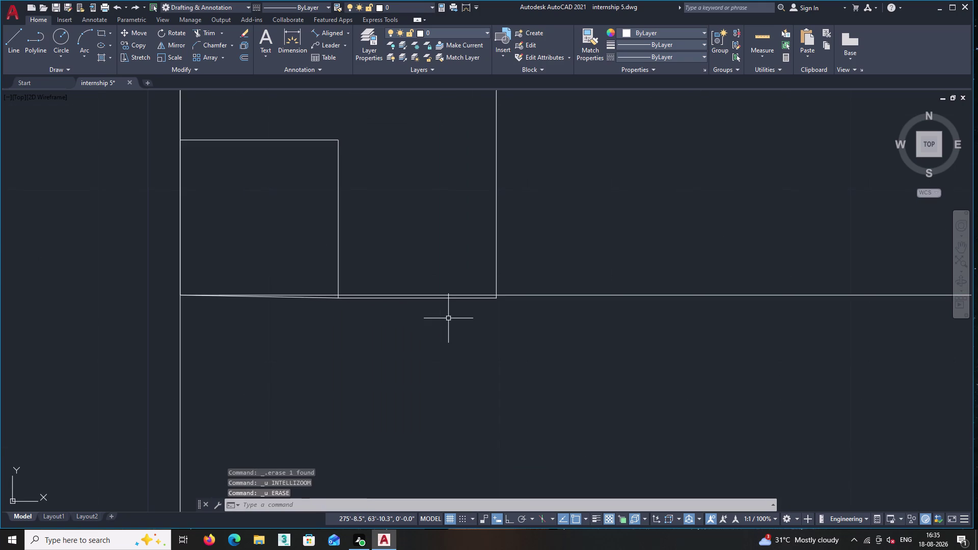
Delete the misplaced door-stop box and the leftover short line segment.
click(424, 299)
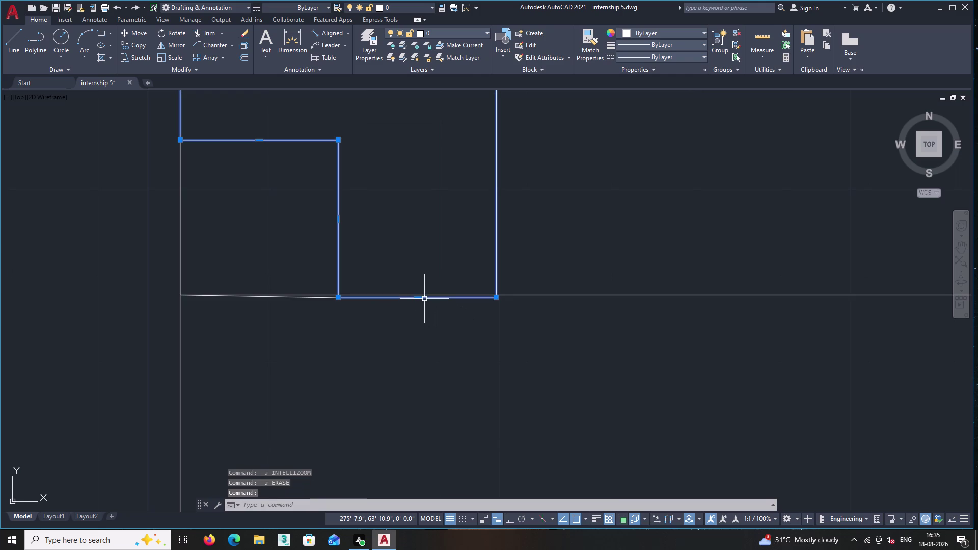
key(Delete)
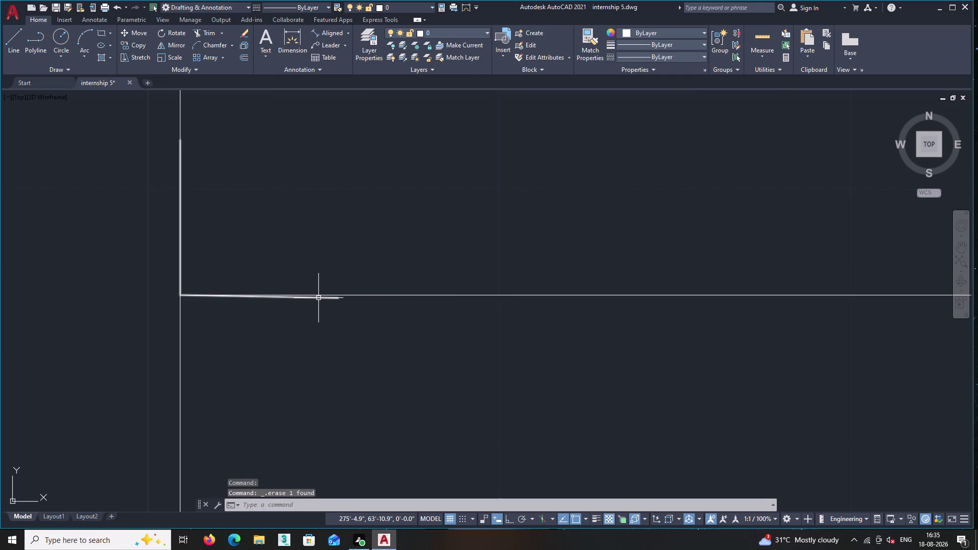
click(318, 298)
key(Delete)
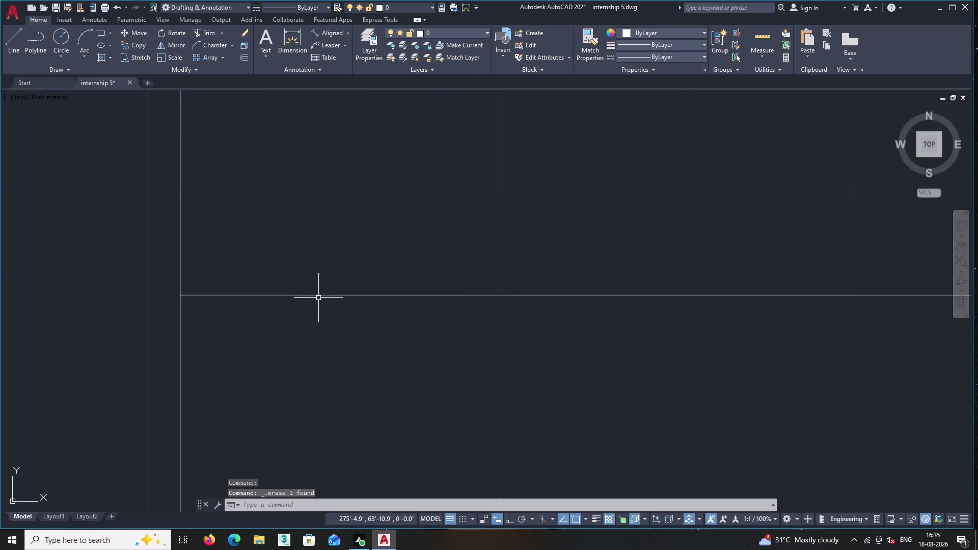
Zoom out and pan to the spare boxes beside the ramp.
scroll(down, 3)
middle_drag(331, 255, 312, 259)
scroll(down, 3)
middle_drag(337, 283, 337, 312)
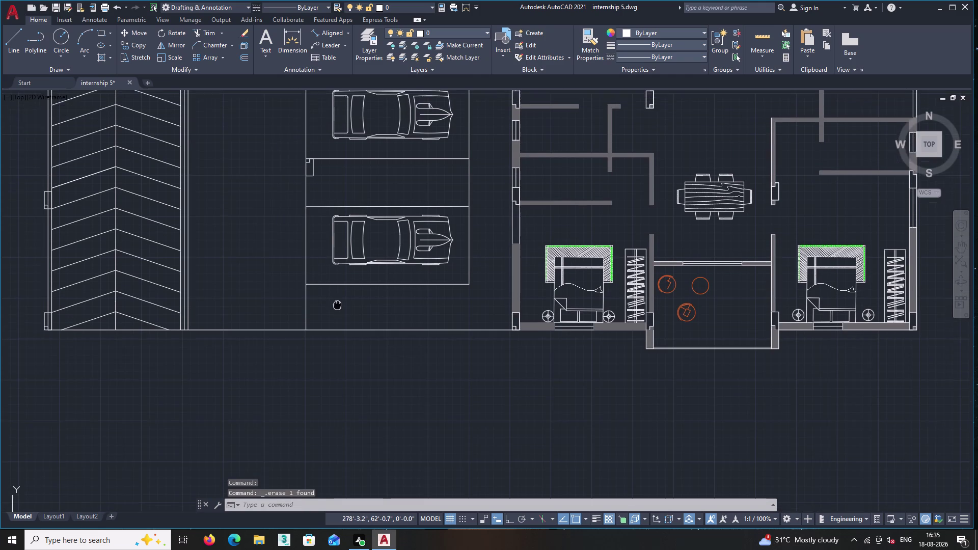
middle_drag(338, 312, 337, 319)
middle_drag(185, 271, 362, 306)
scroll(down, 3)
middle_drag(197, 223, 219, 306)
scroll(down, 3)
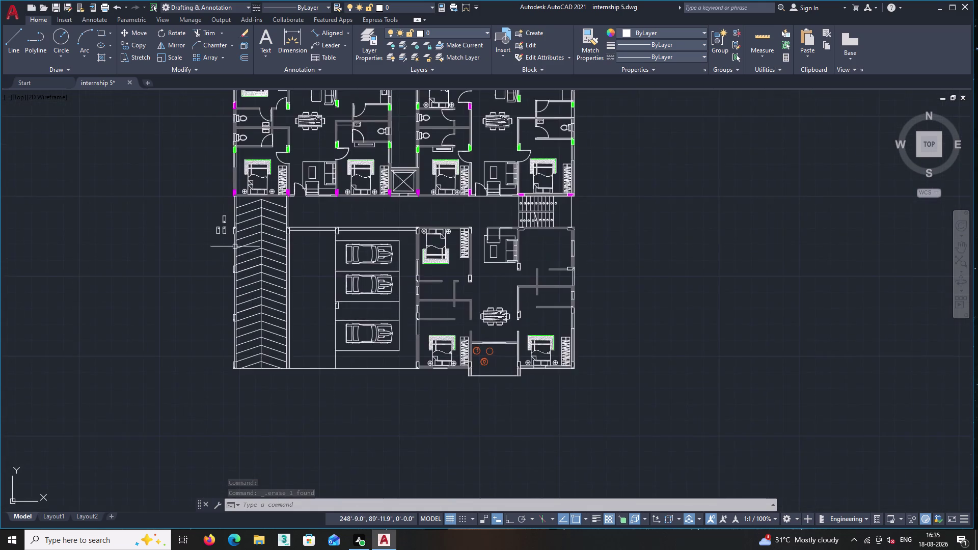
scroll(up, 3)
scroll(up, 3)
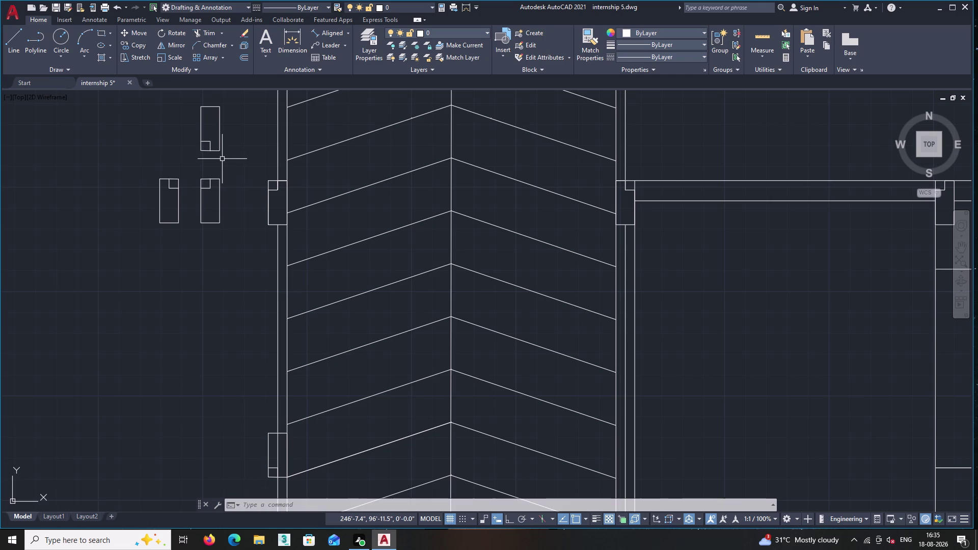
scroll(down, 3)
middle_drag(464, 306, 407, 210)
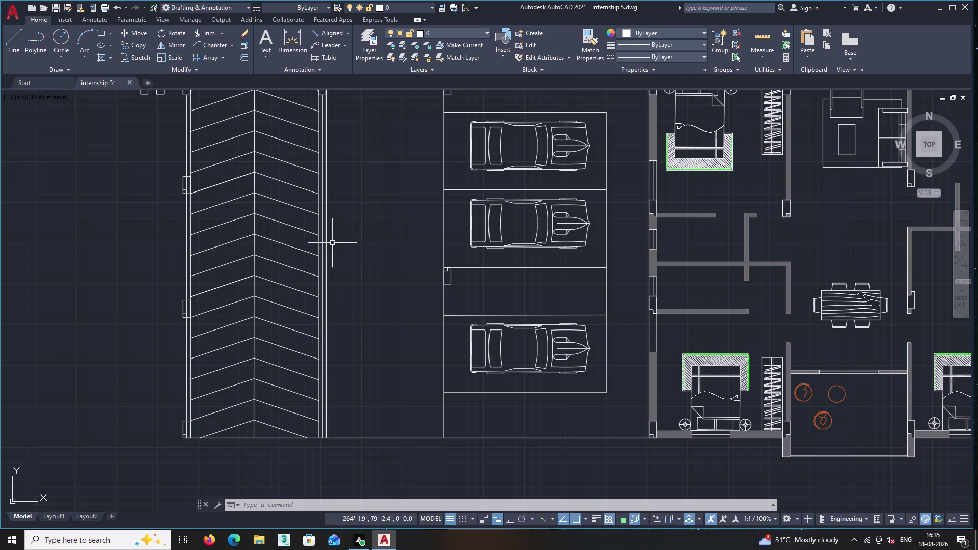
middle_drag(175, 192, 203, 275)
scroll(up, 3)
scroll(up, 3)
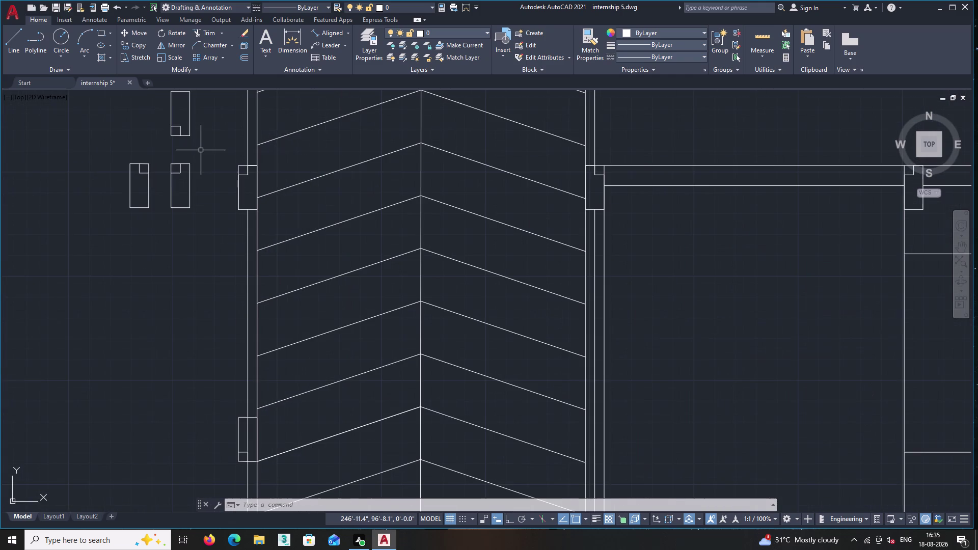
Copy the spare door-stop box, using its corner as base, to the parking bay line corner.
drag(200, 150, 198, 144)
middle_drag(183, 118, 223, 215)
click(199, 158)
right_click(191, 134)
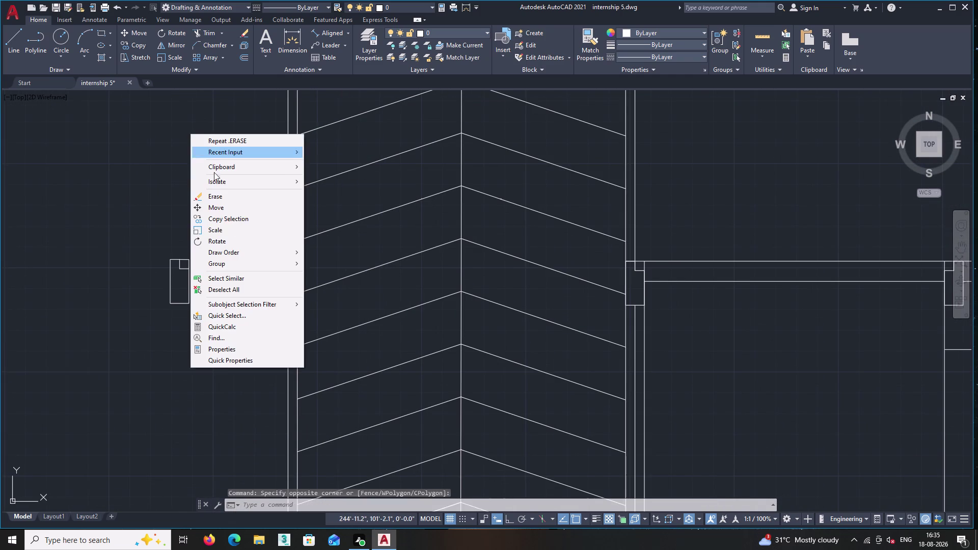
click(234, 219)
double_click(231, 233)
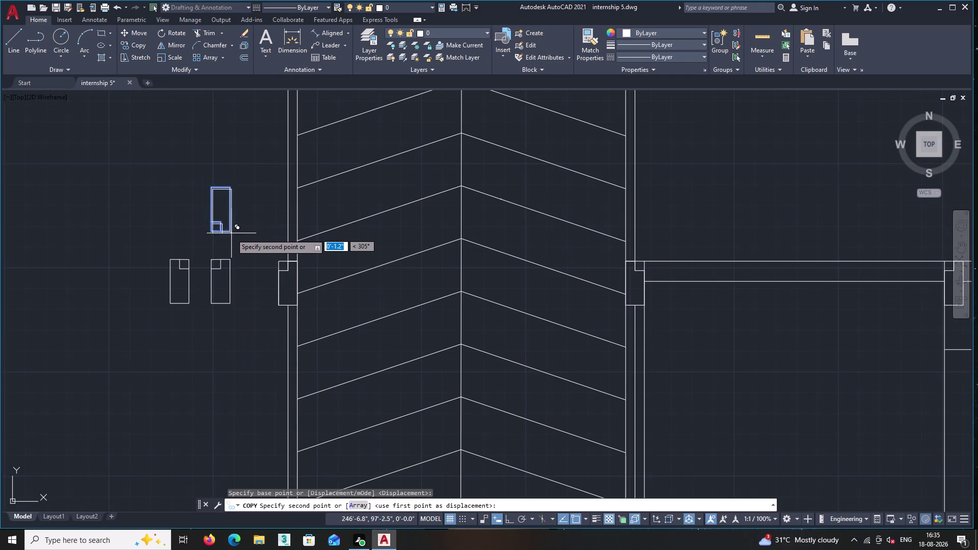
middle_drag(285, 316, 137, 171)
middle_drag(635, 434, 476, 191)
scroll(down, 3)
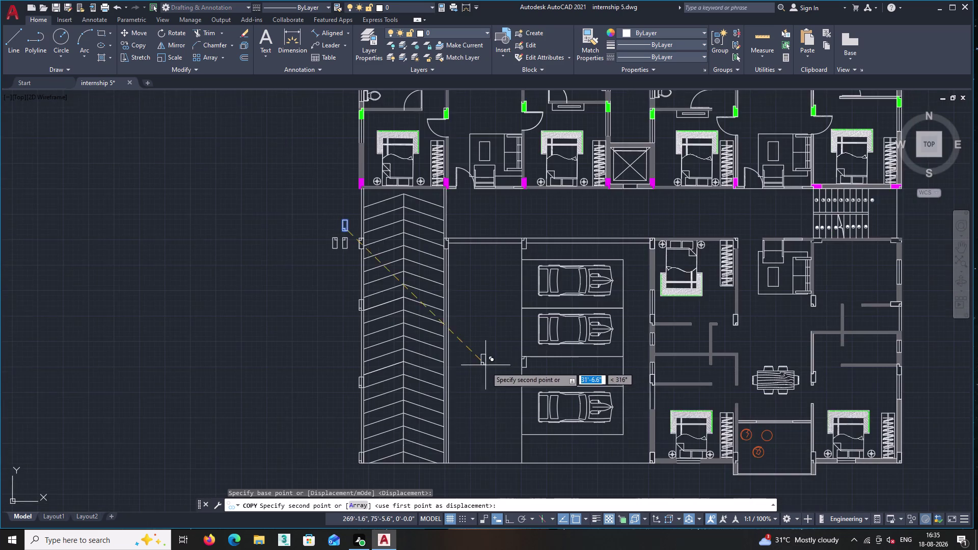
middle_drag(489, 370, 412, 189)
scroll(up, 3)
scroll(up, 3)
scroll(up, 3)
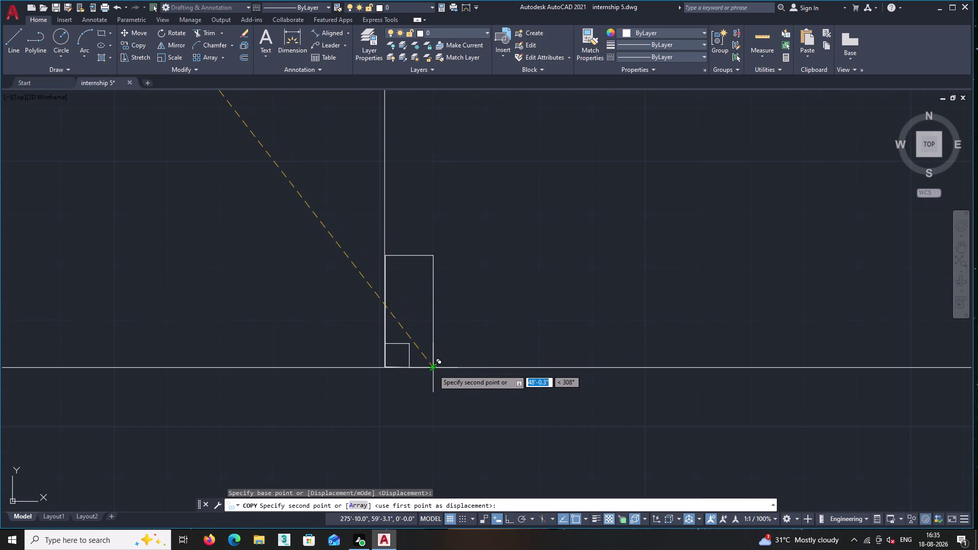
double_click(445, 359)
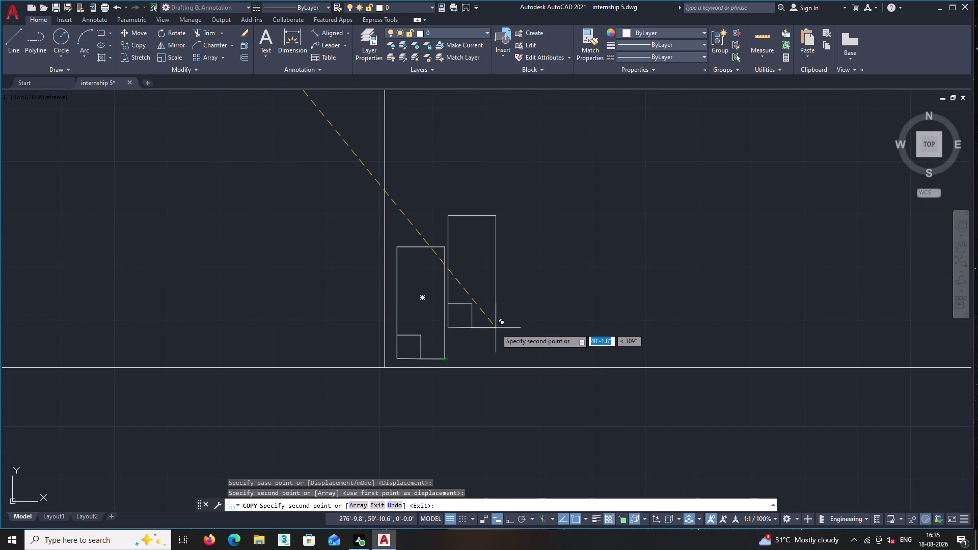
key(Escape)
Move the copied box so its bottom corner snaps onto the bay line.
scroll(up, 3)
scroll(up, 3)
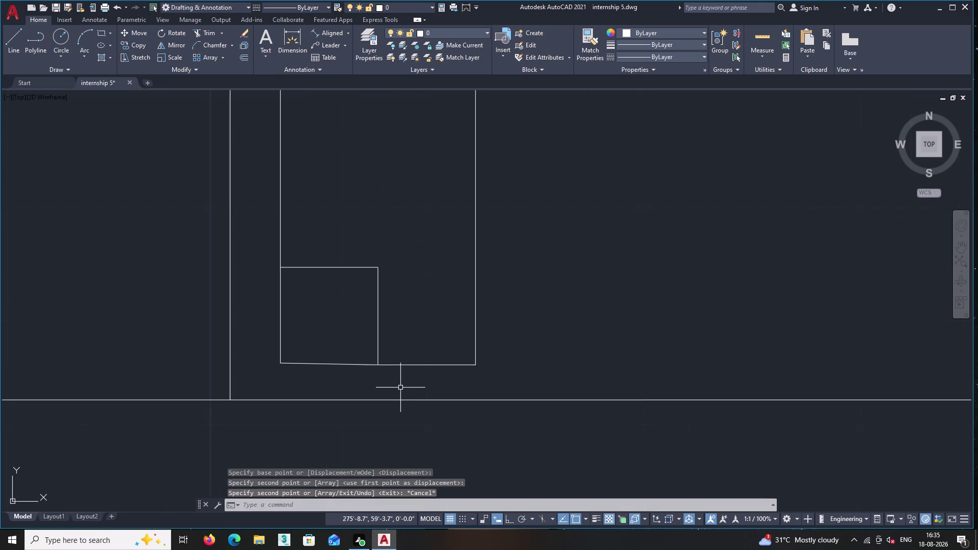
click(384, 385)
click(305, 272)
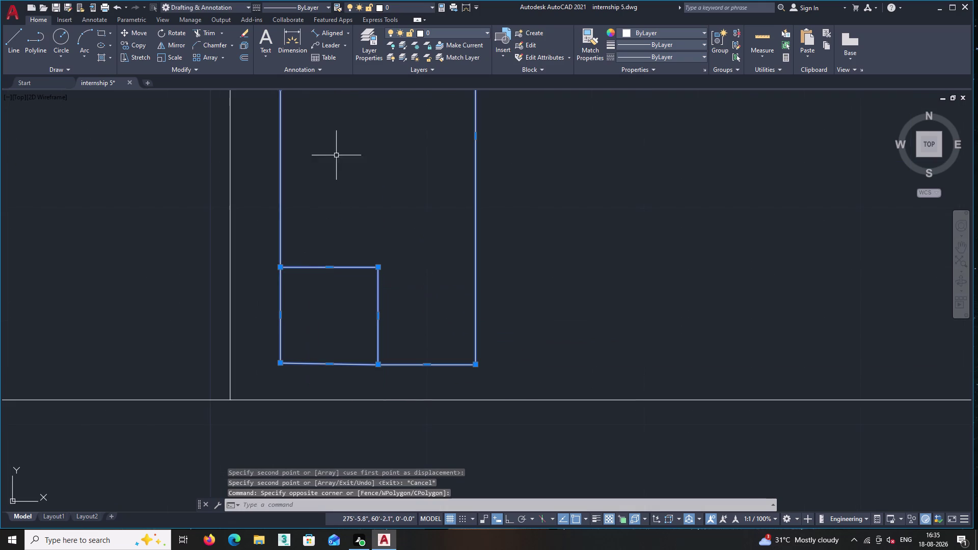
scroll(down, 3)
scroll(down, 3)
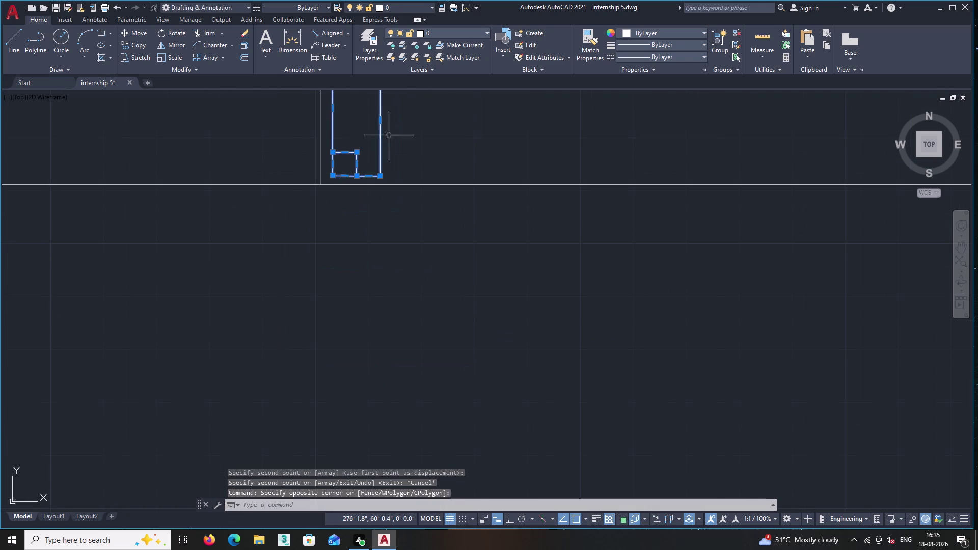
right_click(410, 135)
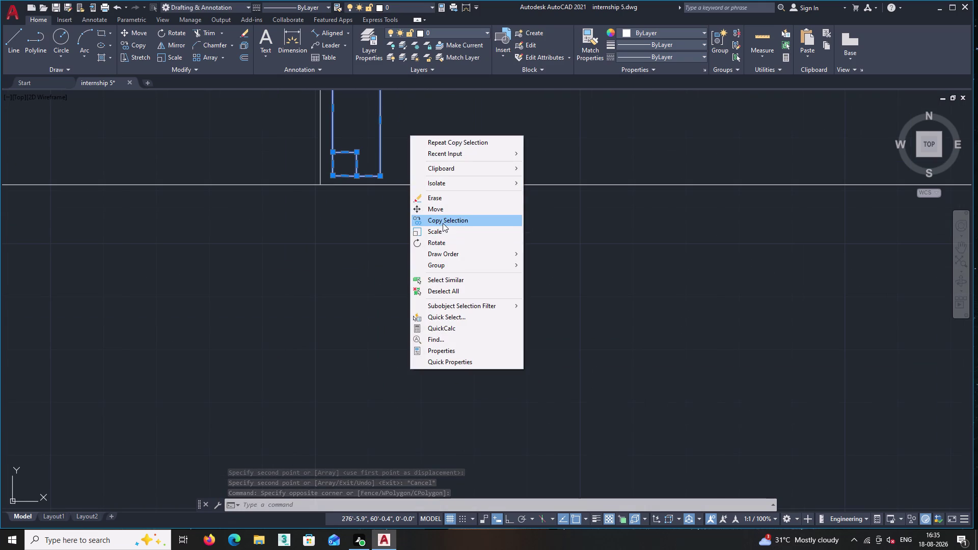
click(434, 209)
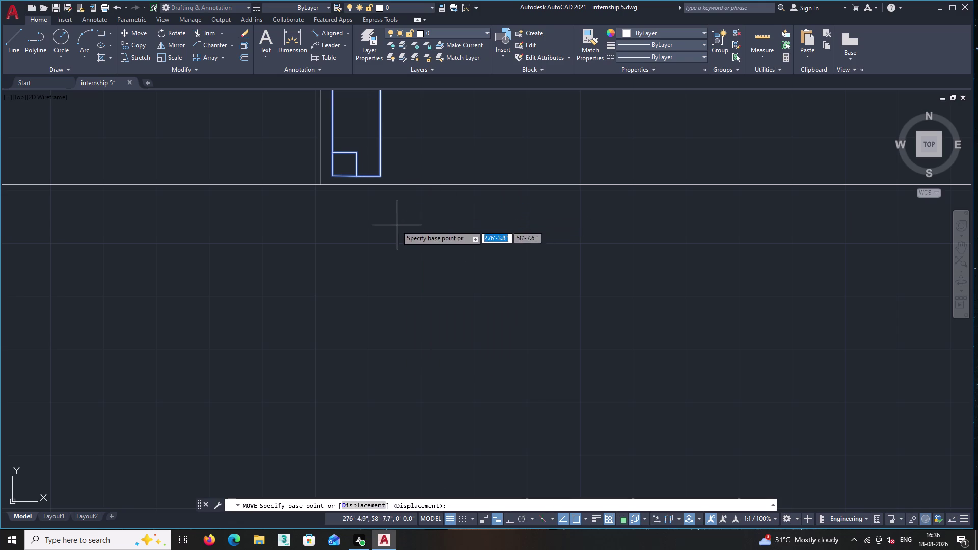
scroll(up, 3)
scroll(up, 3)
middle_drag(302, 178, 309, 210)
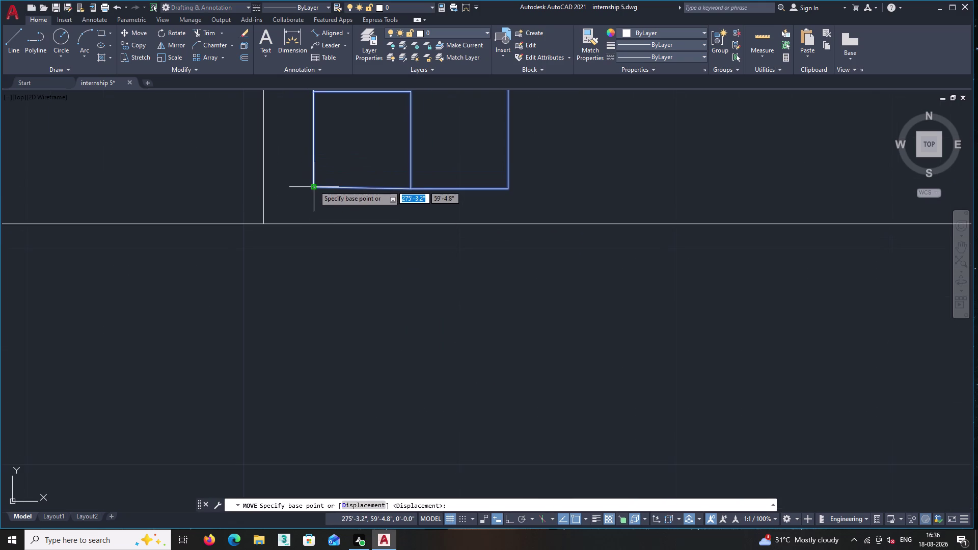
click(314, 185)
click(263, 225)
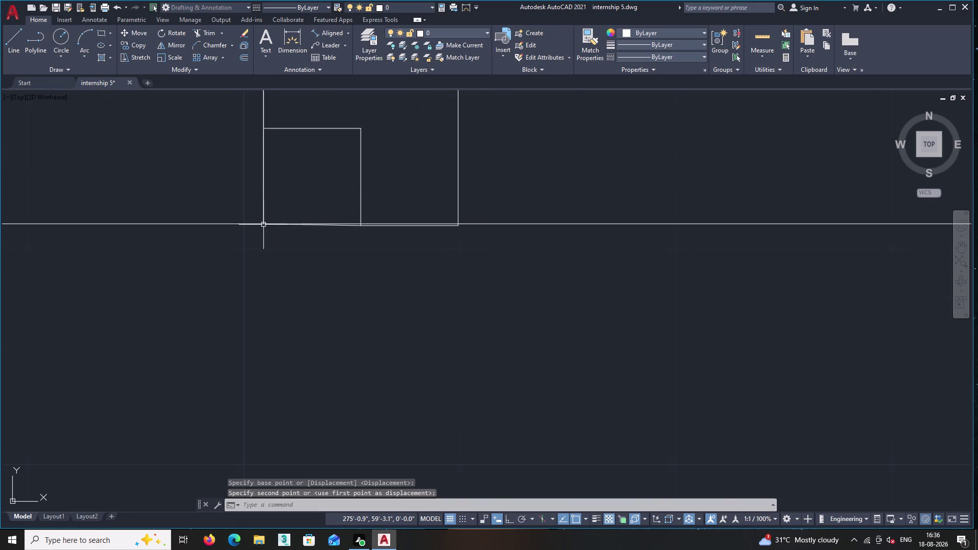
scroll(down, 3)
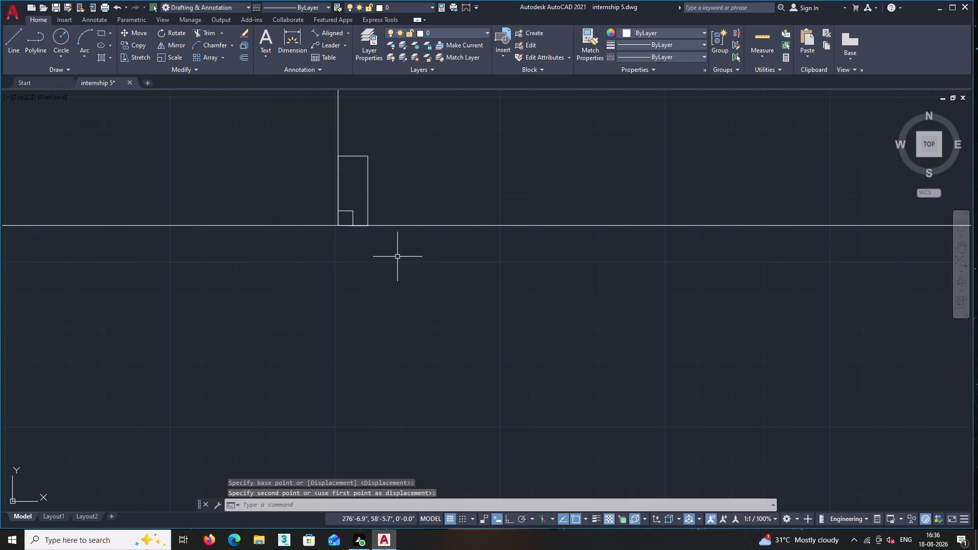
middle_drag(421, 261, 418, 304)
scroll(down, 3)
middle_drag(404, 223, 375, 264)
scroll(down, 3)
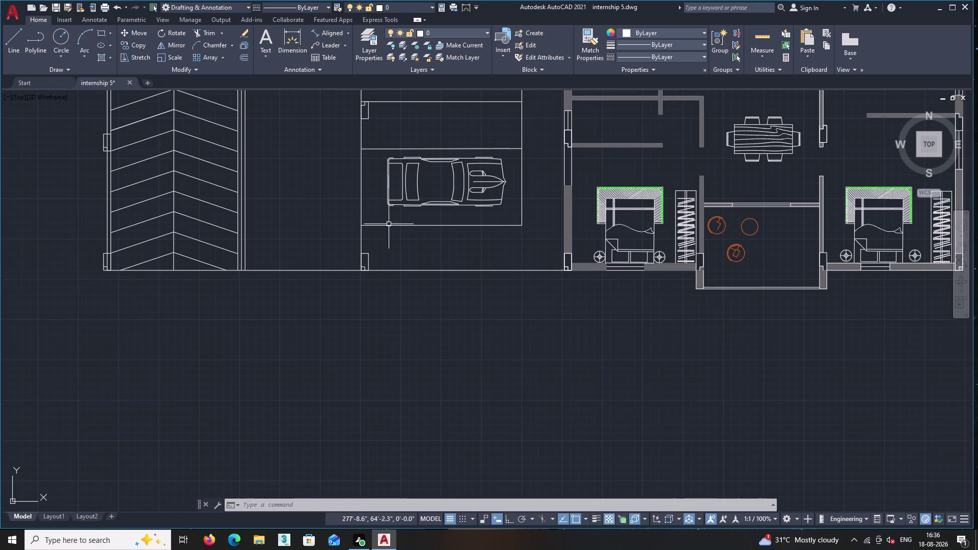
Draw lines from the box's top corner, across and down to the bay line.
scroll(up, 3)
scroll(up, 3)
scroll(up, 3)
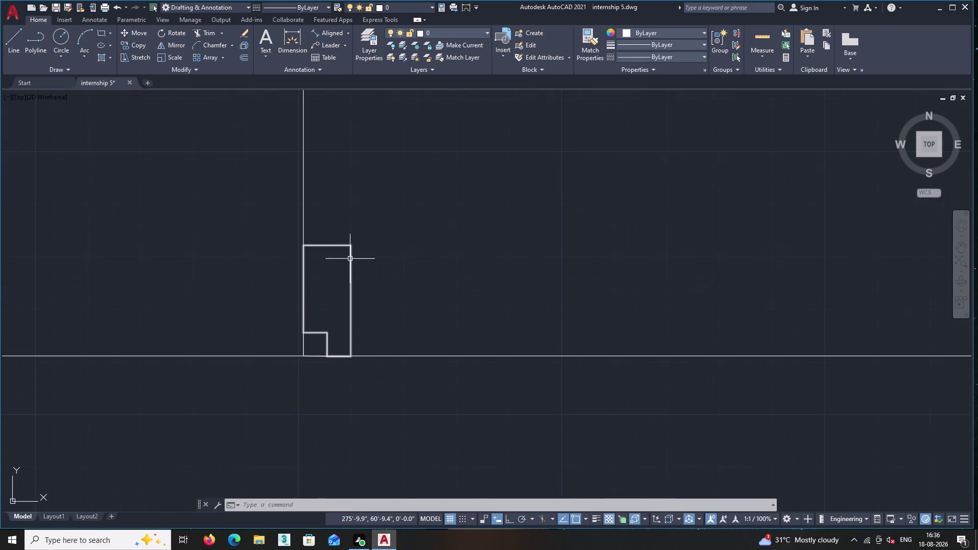
scroll(down, 3)
scroll(down, 3)
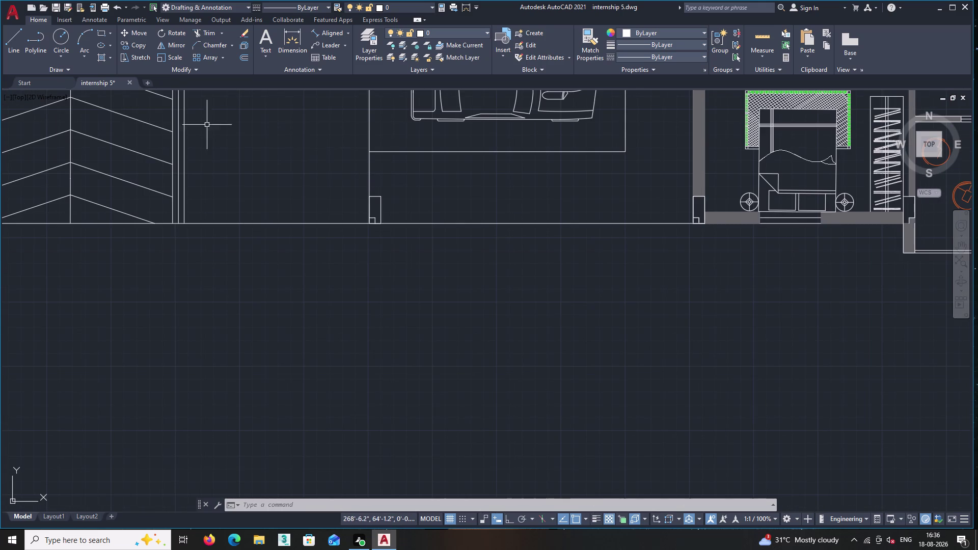
click(12, 35)
scroll(up, 3)
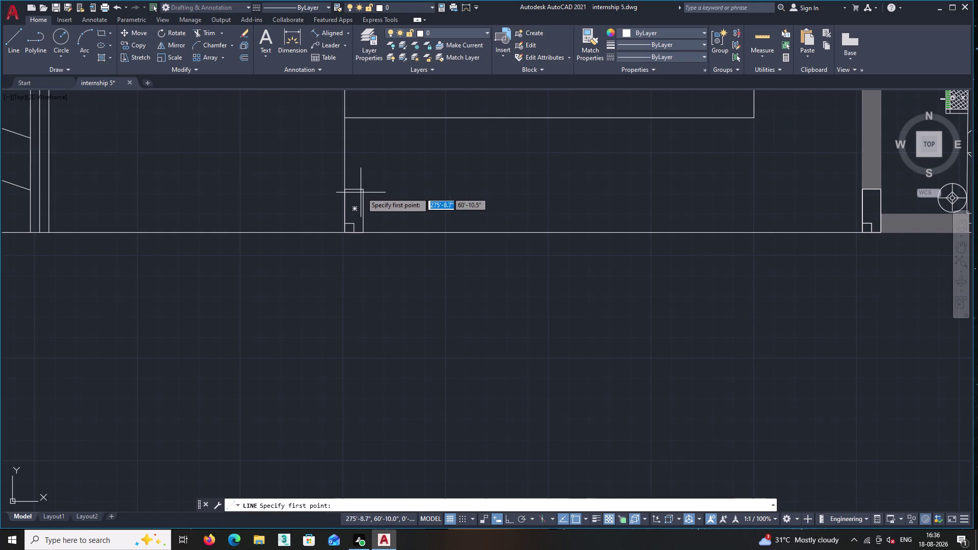
click(363, 188)
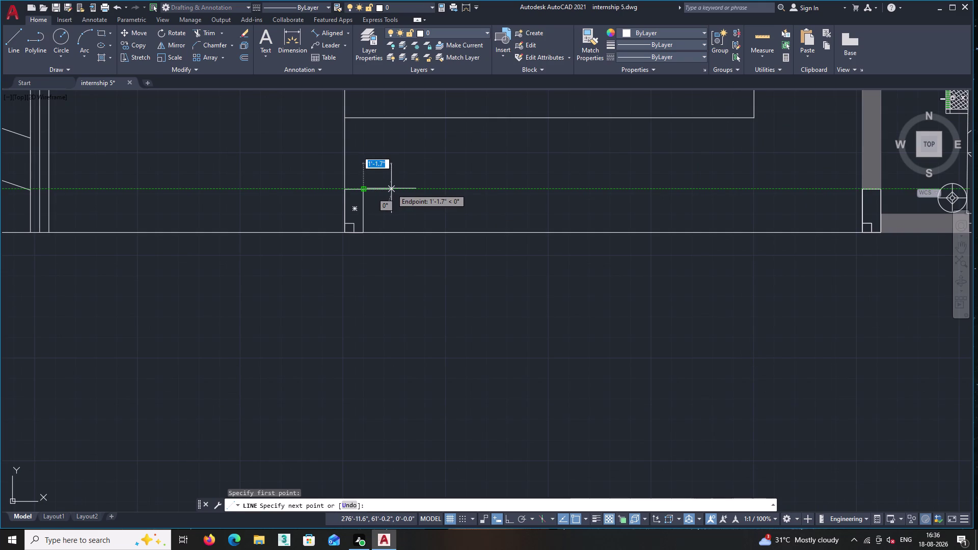
click(391, 188)
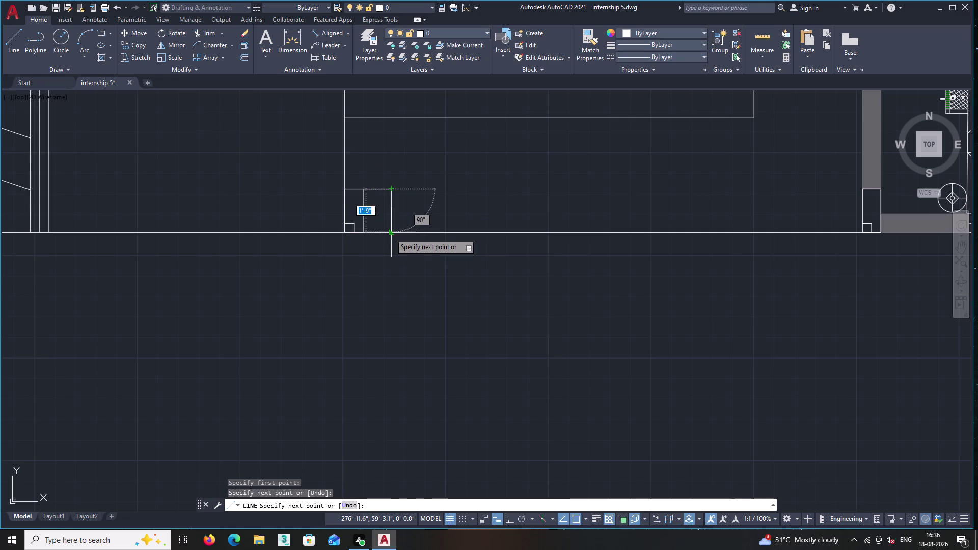
scroll(up, 3)
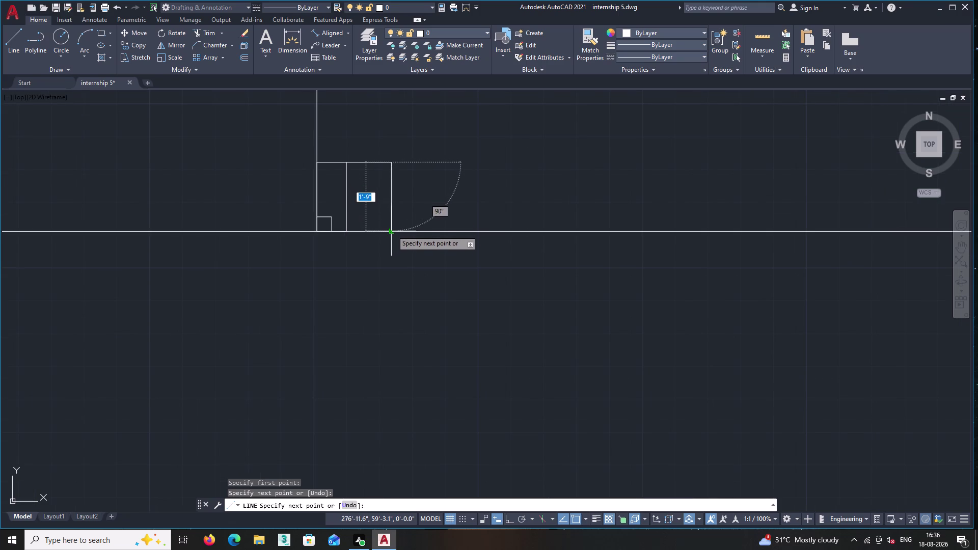
click(392, 232)
key(Return)
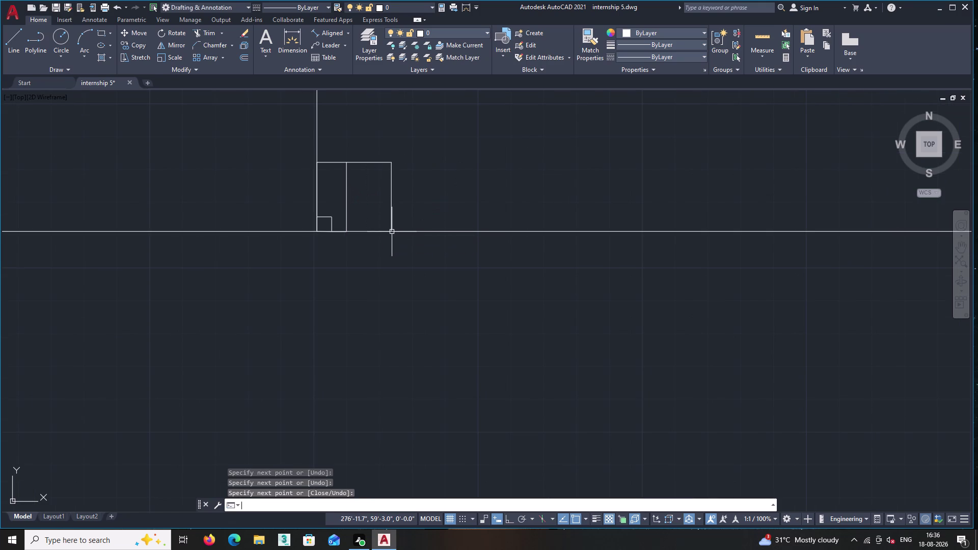
Draw a second small box outline with three corner points along the parking bay edge.
scroll(down, 3)
scroll(down, 3)
middle_drag(414, 208, 347, 217)
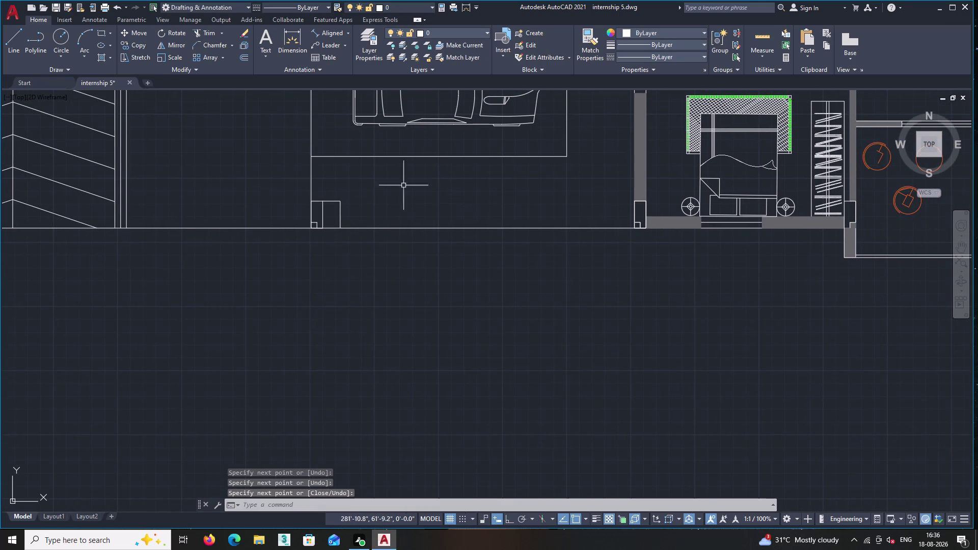
middle_drag(438, 200, 371, 188)
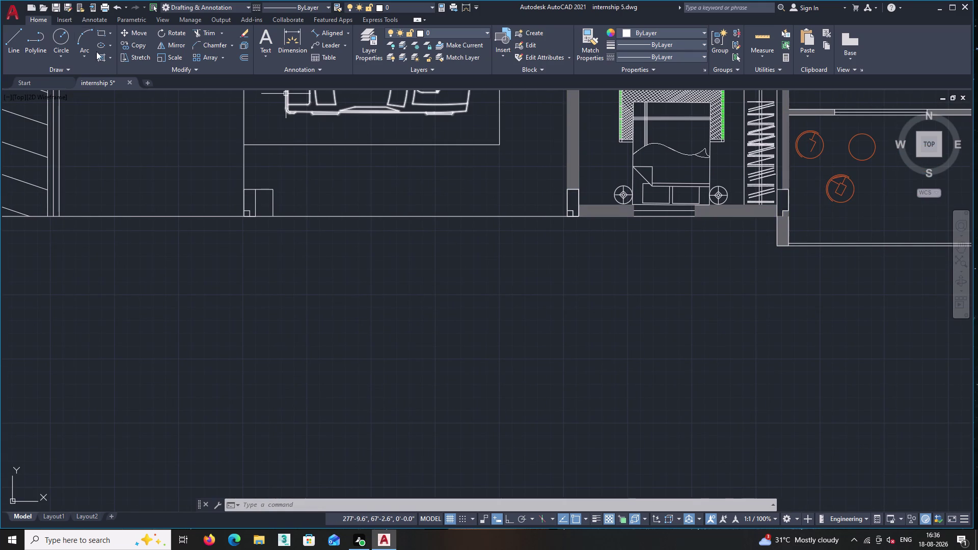
double_click(7, 37)
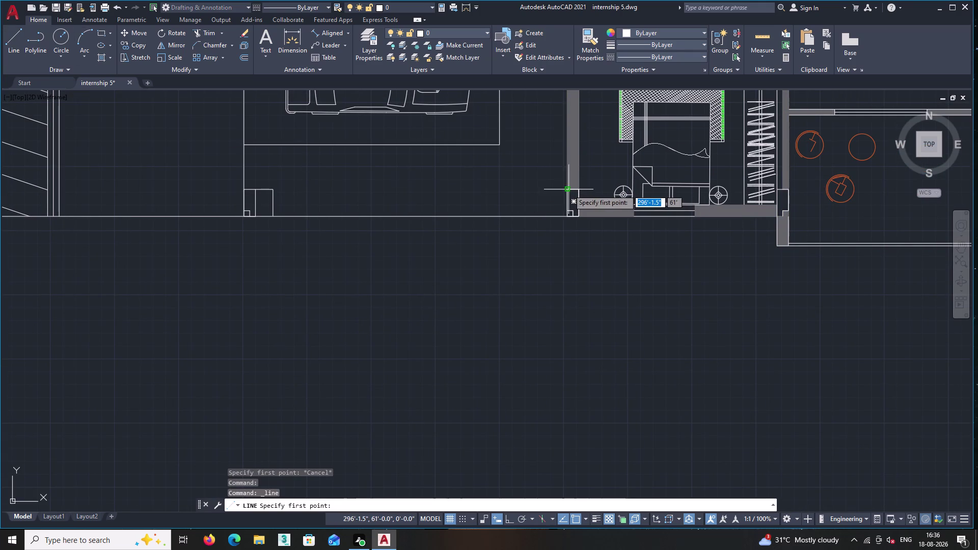
click(568, 189)
double_click(544, 189)
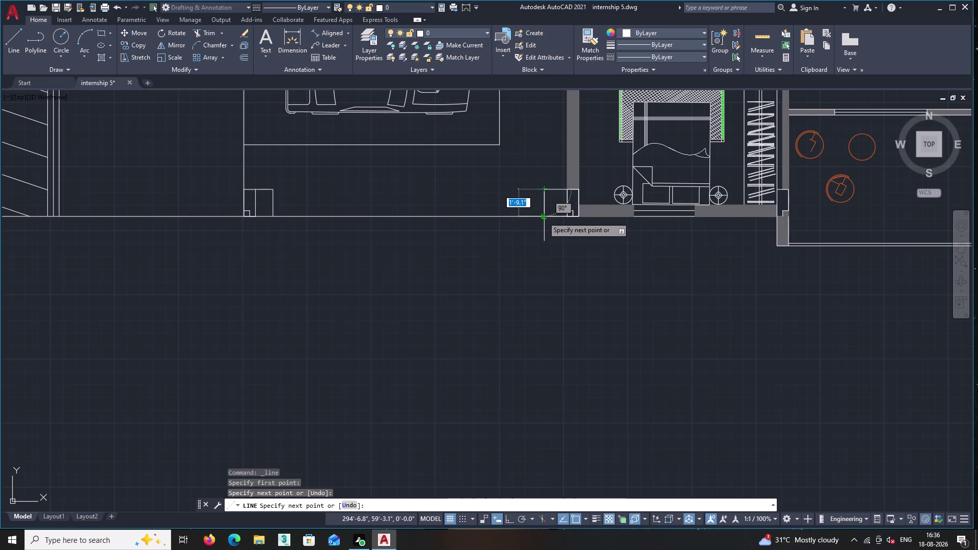
scroll(up, 3)
double_click(545, 221)
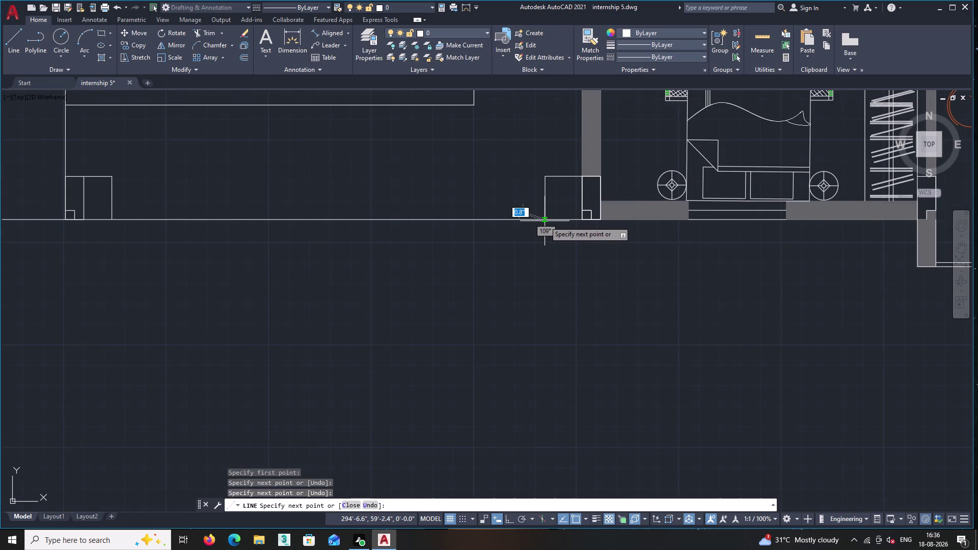
key(Return)
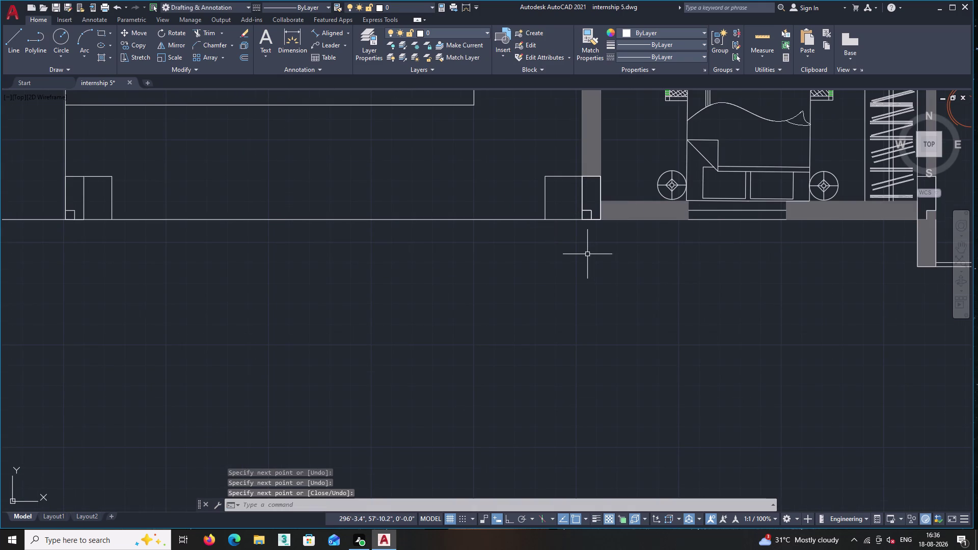
scroll(down, 3)
scroll(down, 3)
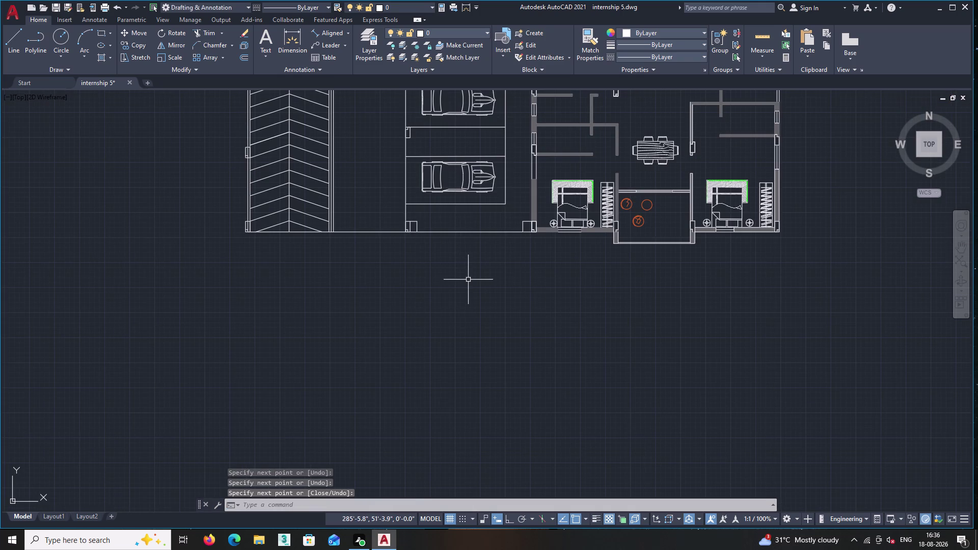
Draw a small box along the bay line, closing it against the outer line.
key(Return)
middle_drag(467, 283, 476, 396)
scroll(up, 3)
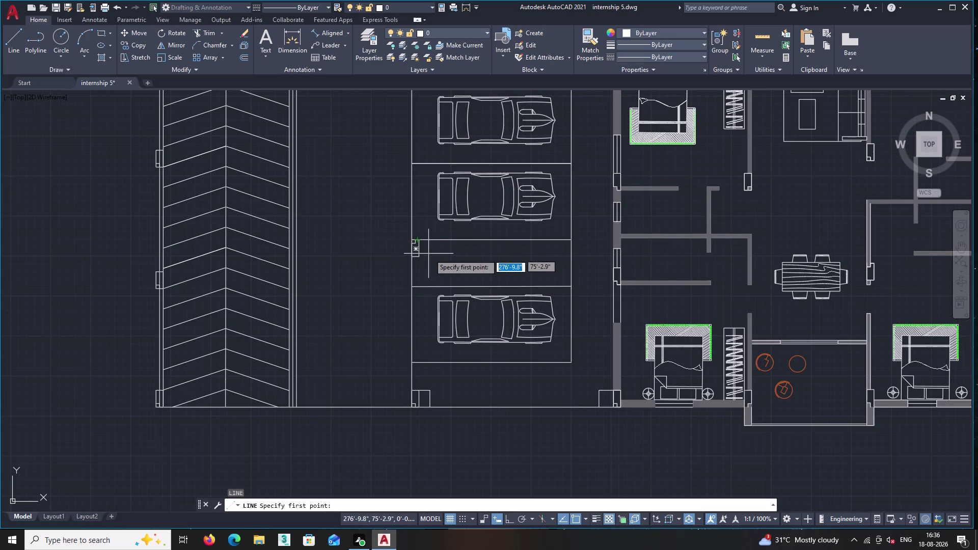
scroll(up, 3)
click(407, 258)
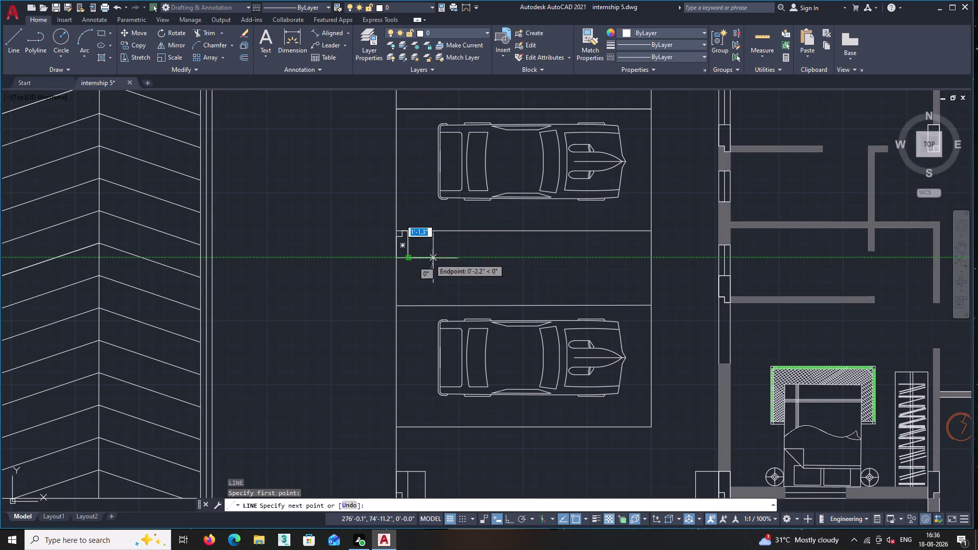
click(432, 259)
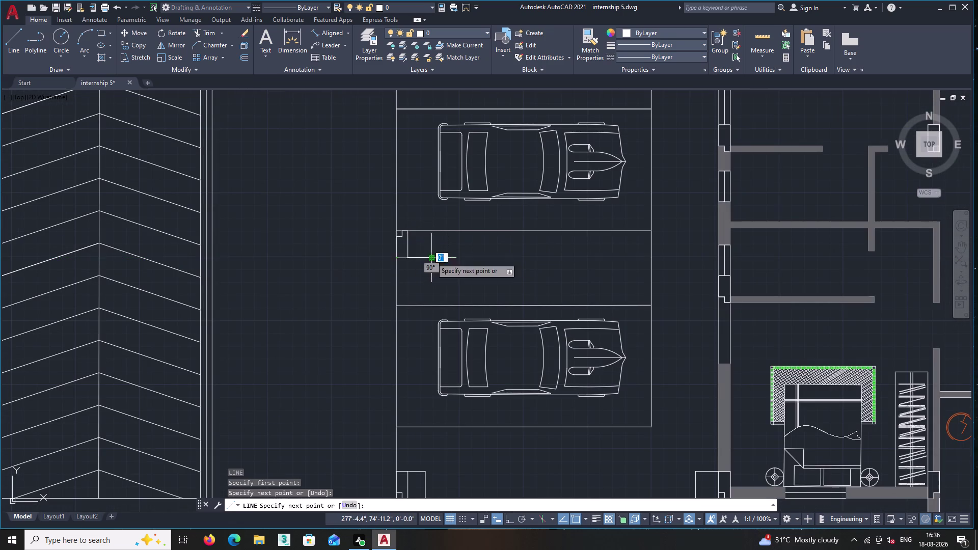
scroll(up, 3)
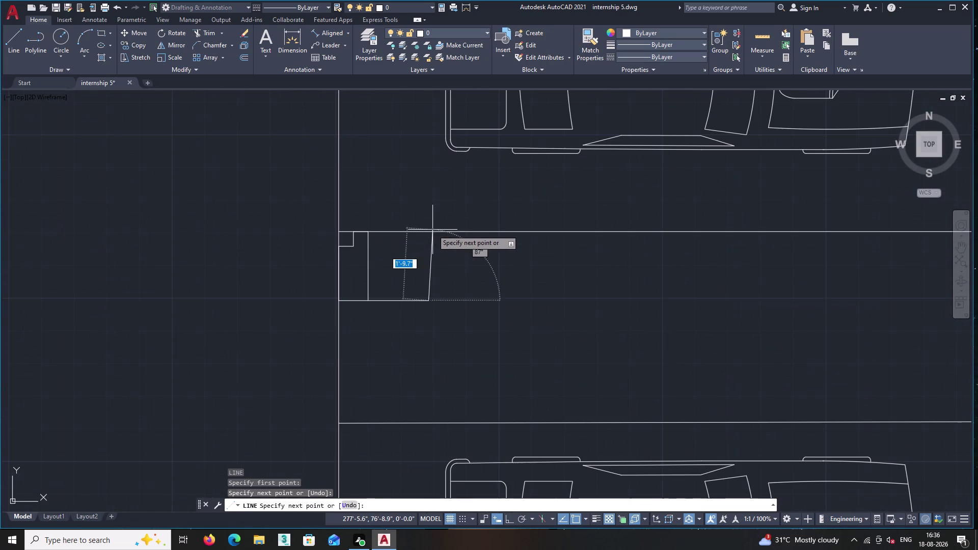
click(428, 232)
key(Return)
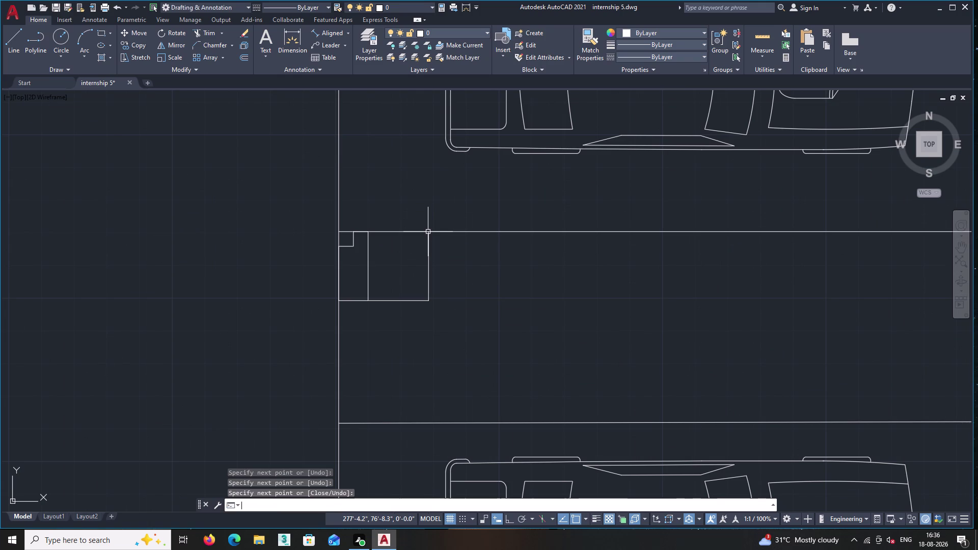
scroll(down, 3)
Draw another small box at the next bay line, closing it back at the top wall.
middle_drag(429, 282, 373, 288)
key(Return)
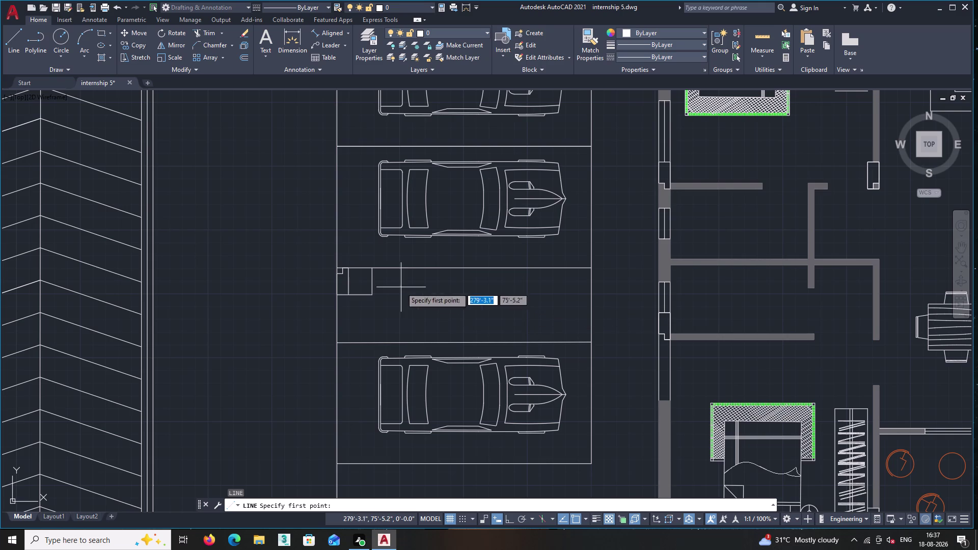
middle_drag(401, 287, 408, 380)
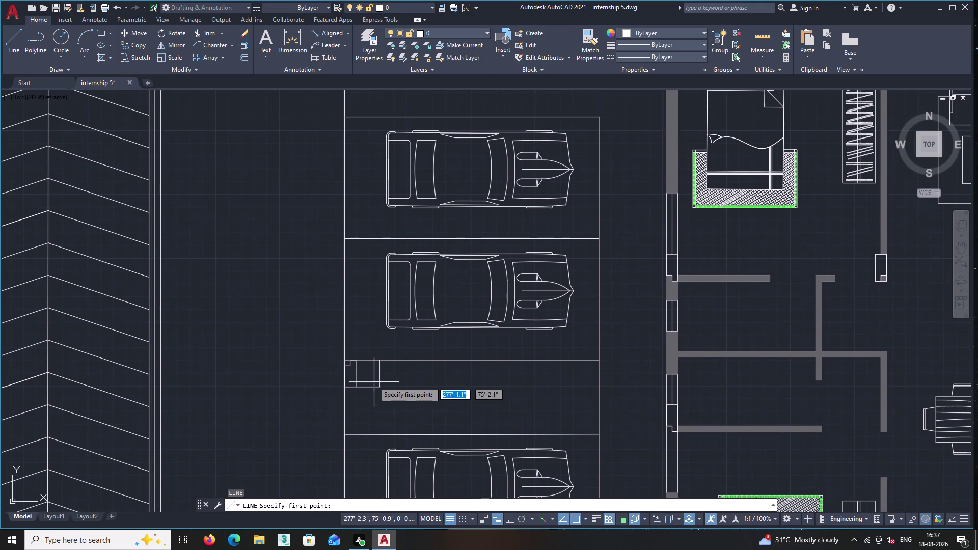
scroll(up, 3)
scroll(down, 3)
middle_drag(355, 267, 344, 440)
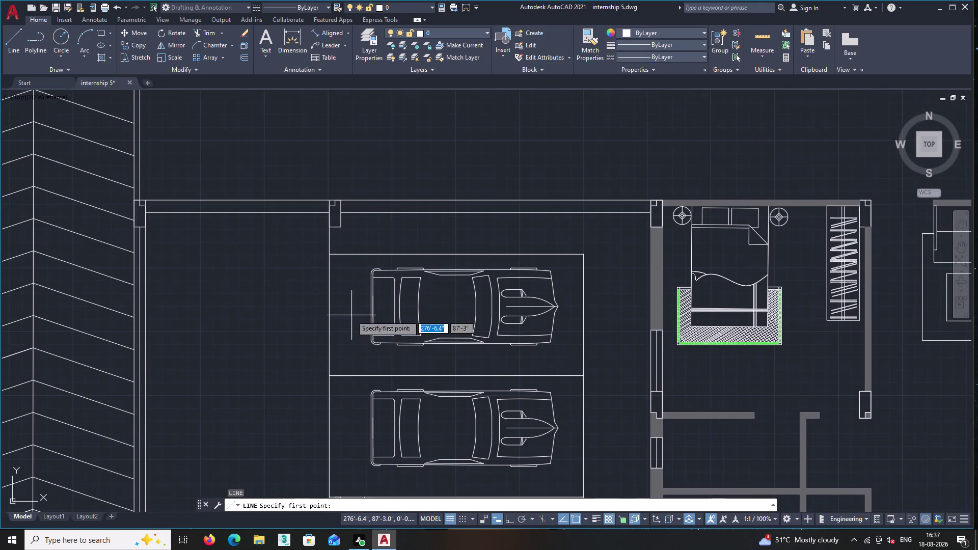
scroll(up, 3)
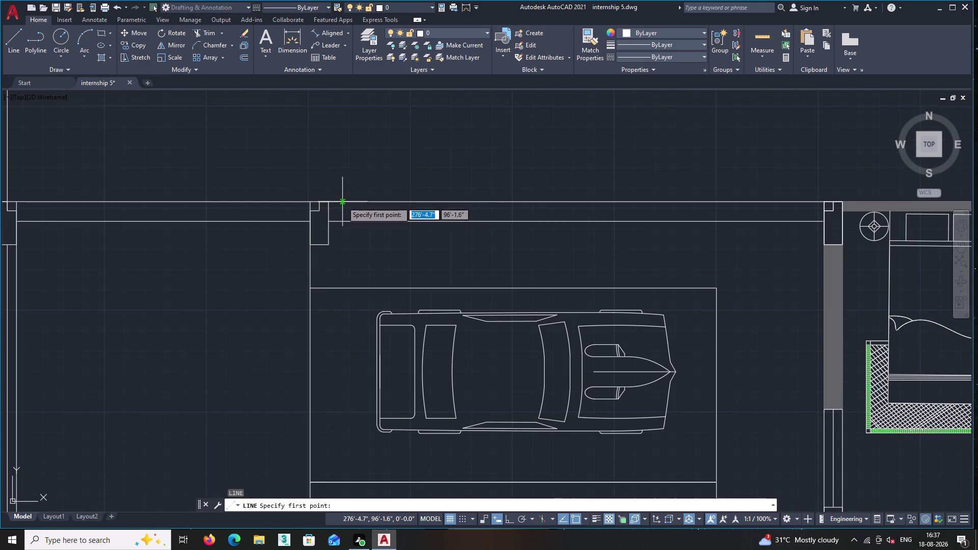
click(328, 246)
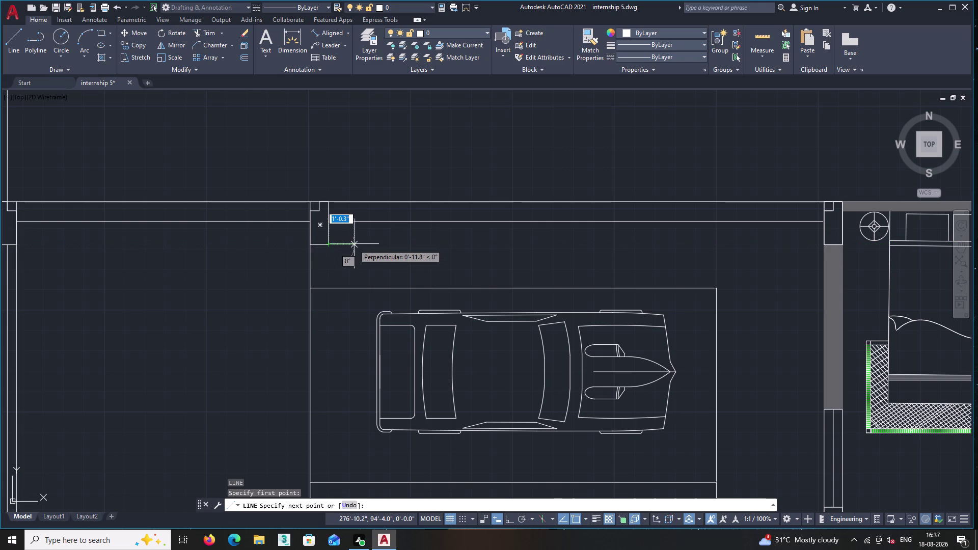
double_click(349, 243)
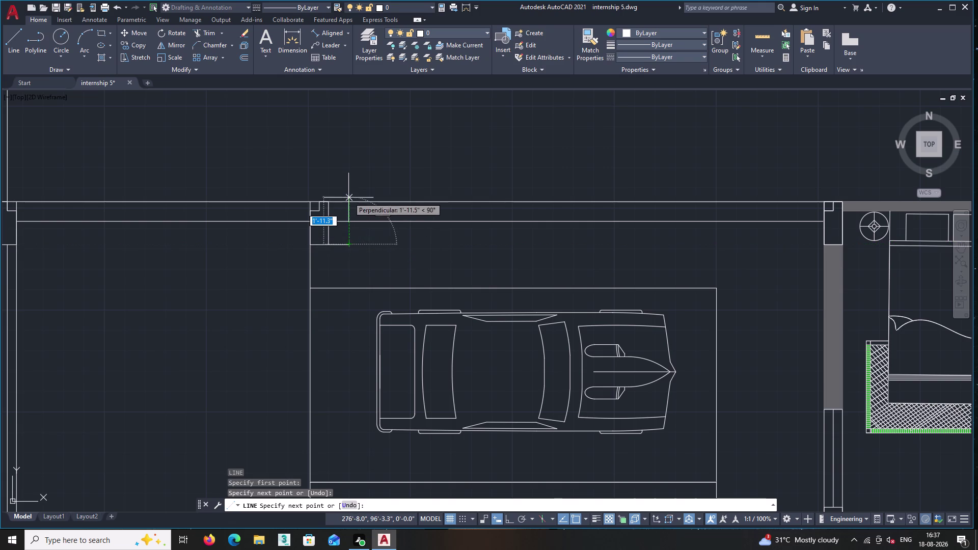
click(348, 203)
key(Return)
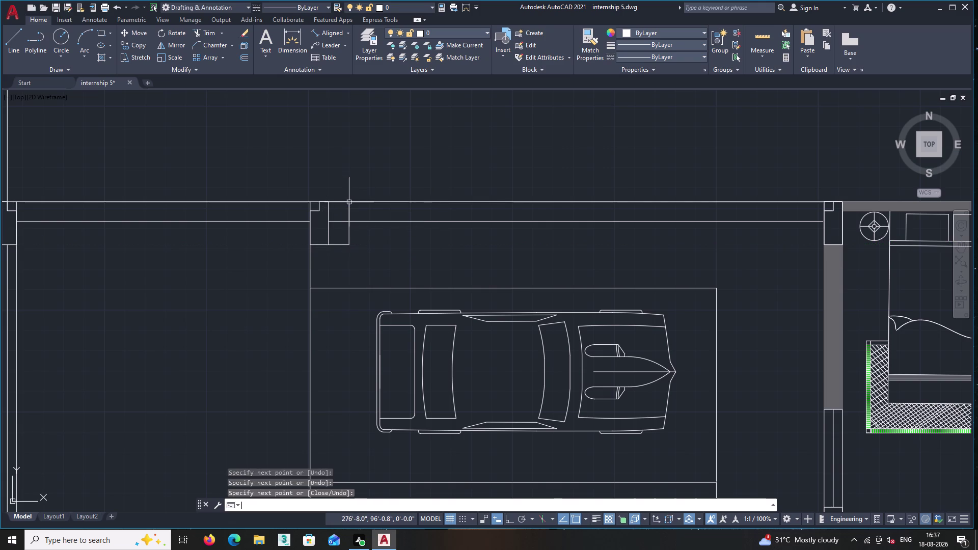
middle_drag(369, 230, 329, 270)
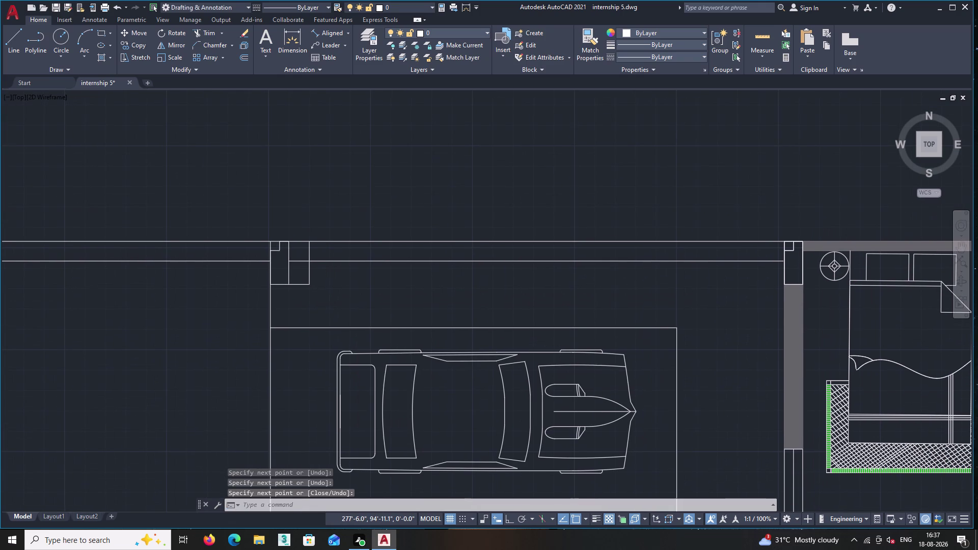
scroll(down, 3)
middle_drag(373, 226, 331, 205)
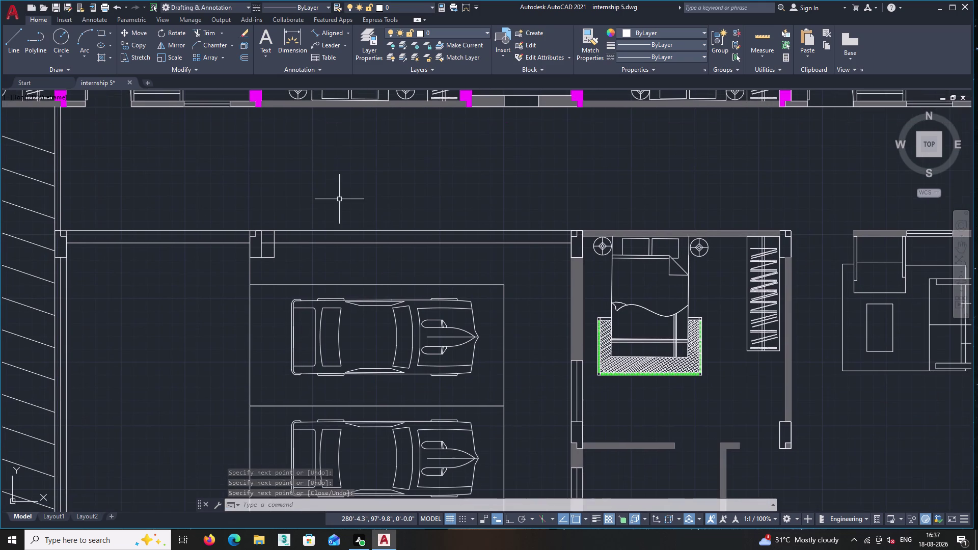
middle_drag(379, 250, 314, 236)
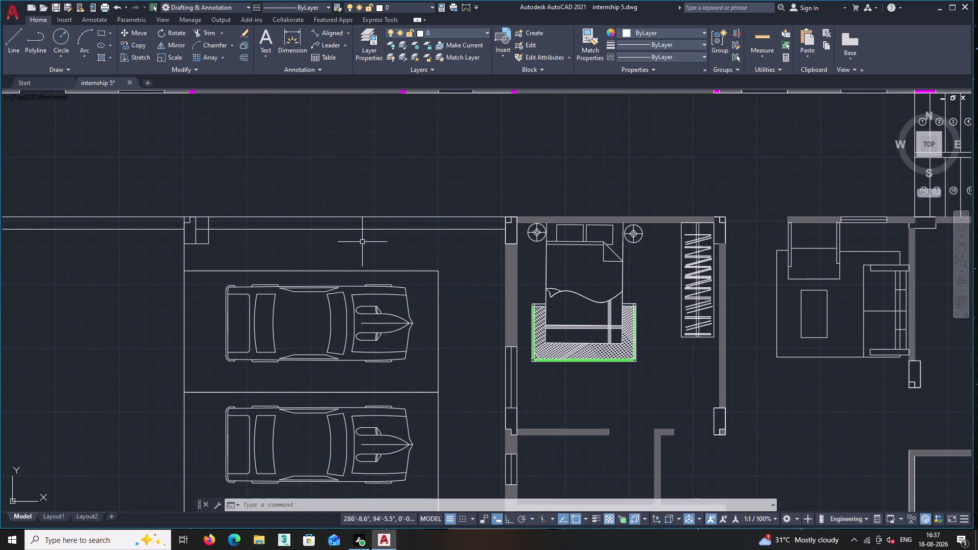
scroll(down, 3)
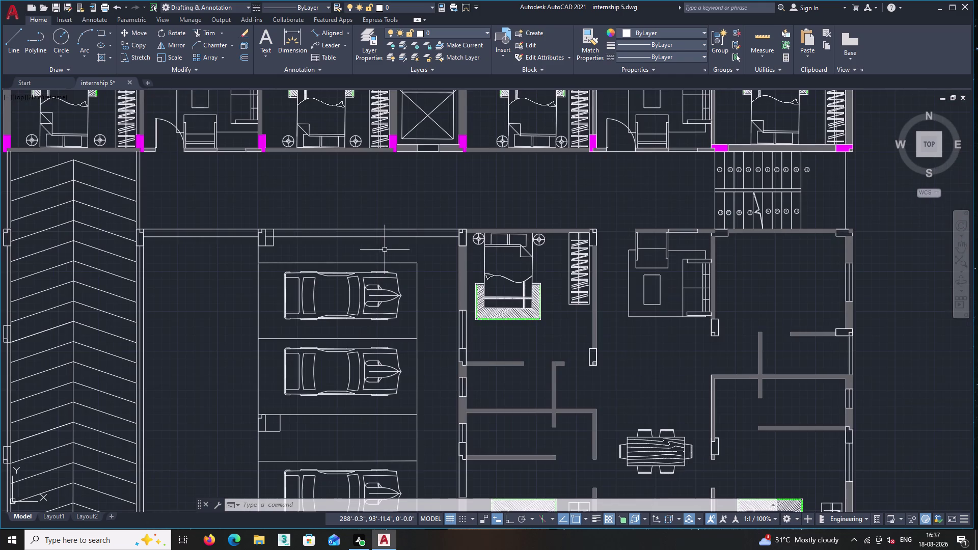
scroll(up, 3)
scroll(down, 3)
middle_drag(439, 324, 478, 221)
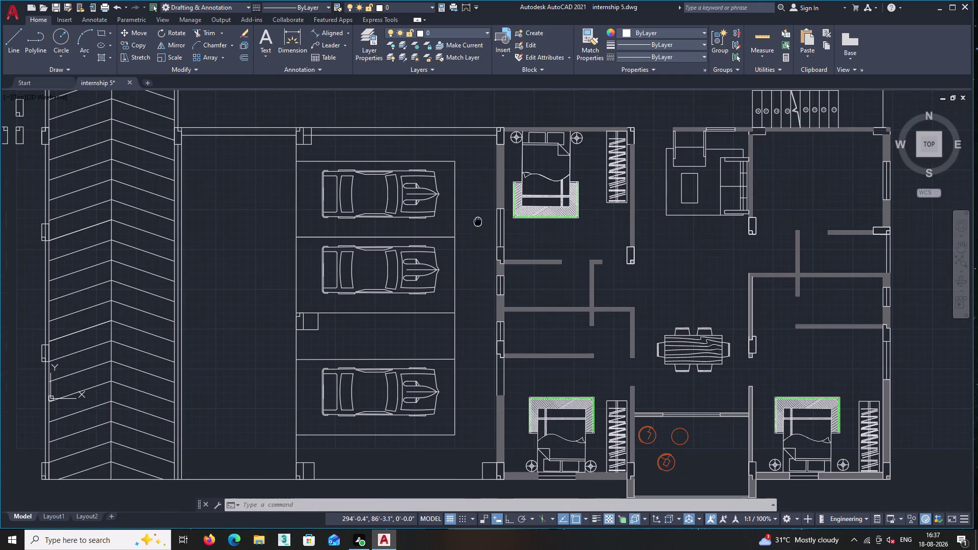
middle_drag(479, 221, 479, 221)
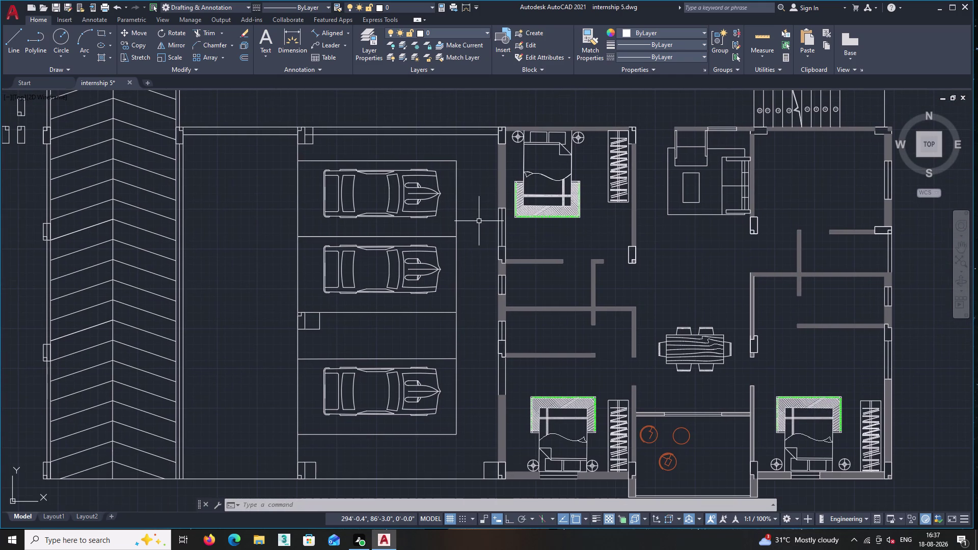
middle_drag(455, 343, 484, 205)
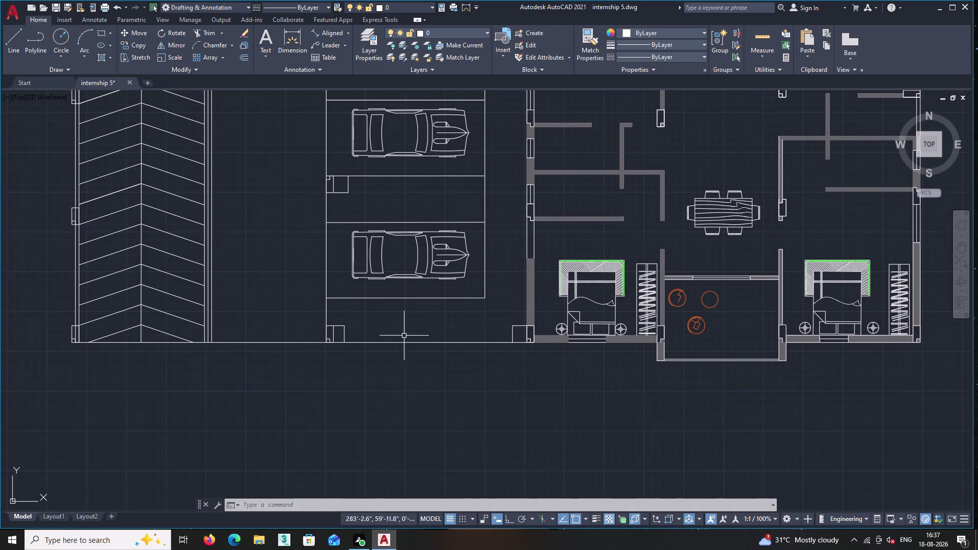
scroll(down, 3)
middle_drag(319, 315, 366, 381)
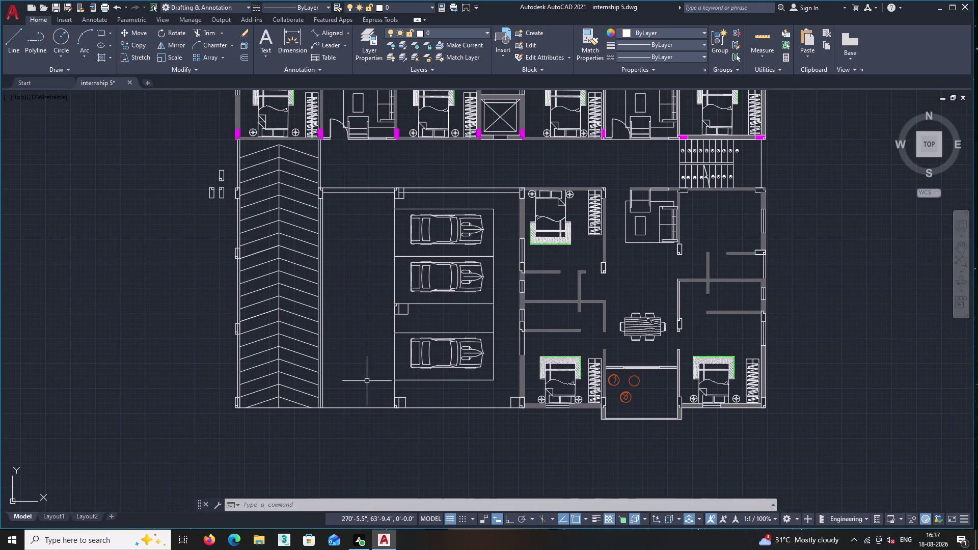
key(h)
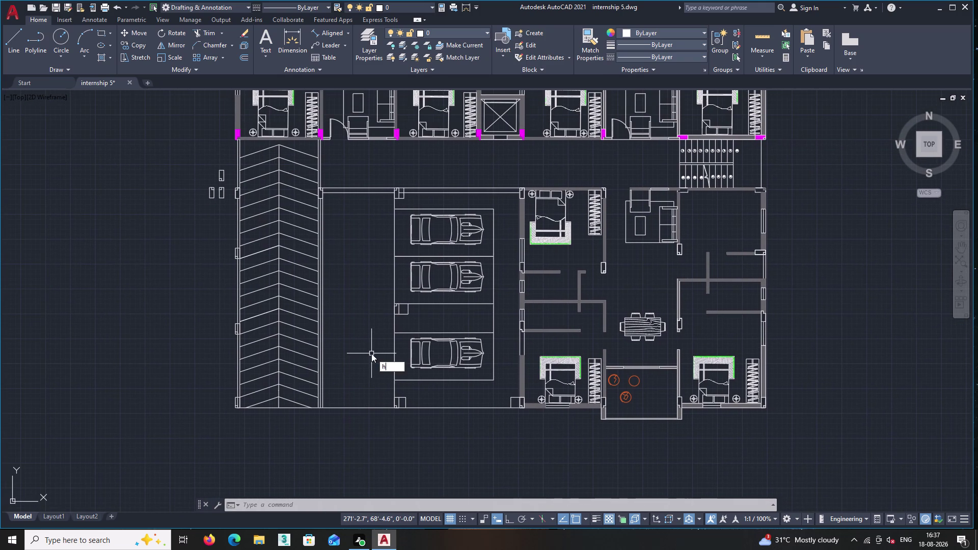
Hatch the bottom bay-line door-stop box with SOLID Magenta, then fill the upper box too.
key(Return)
scroll(up, 3)
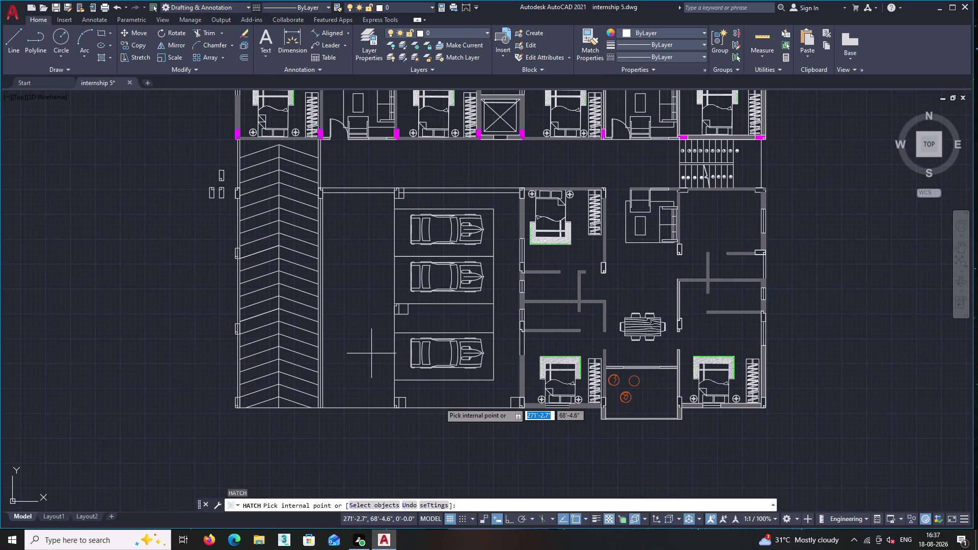
scroll(up, 3)
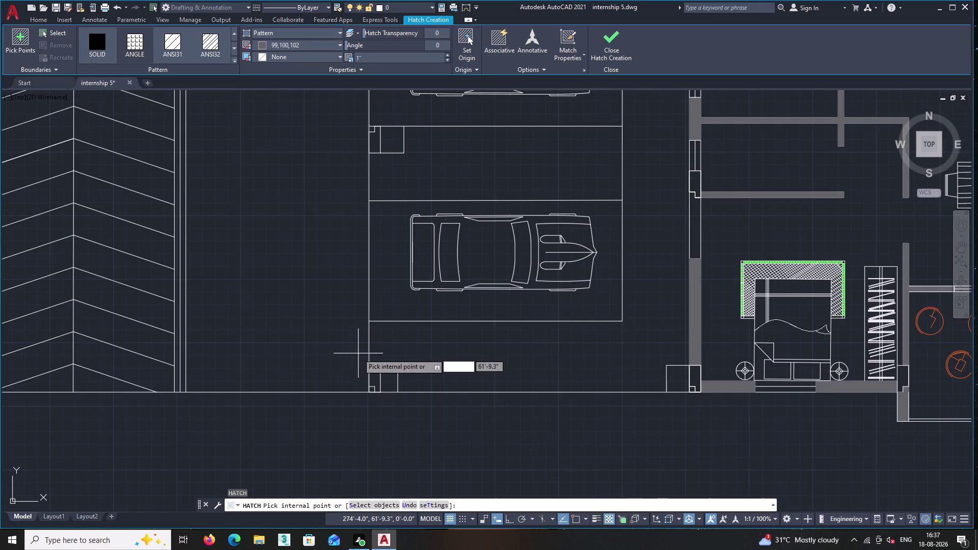
double_click(372, 372)
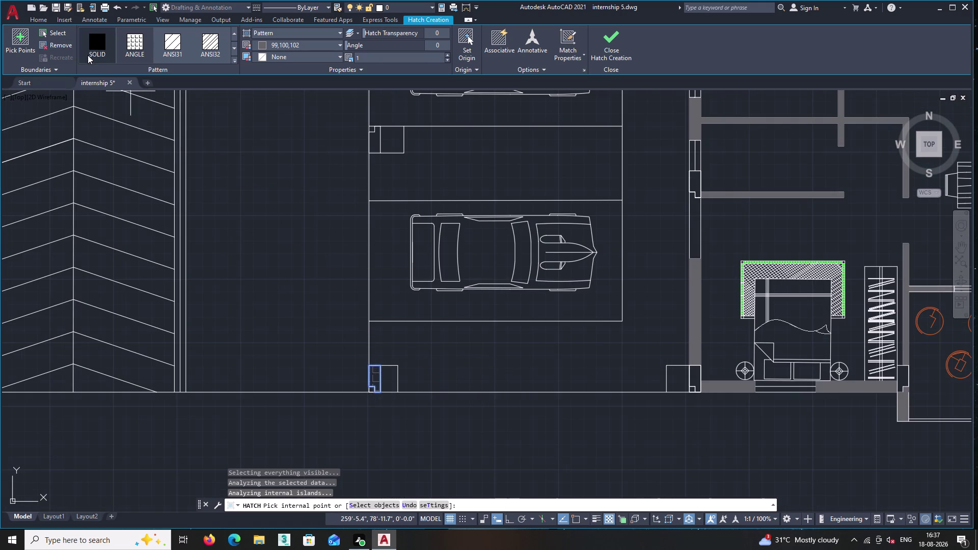
click(95, 43)
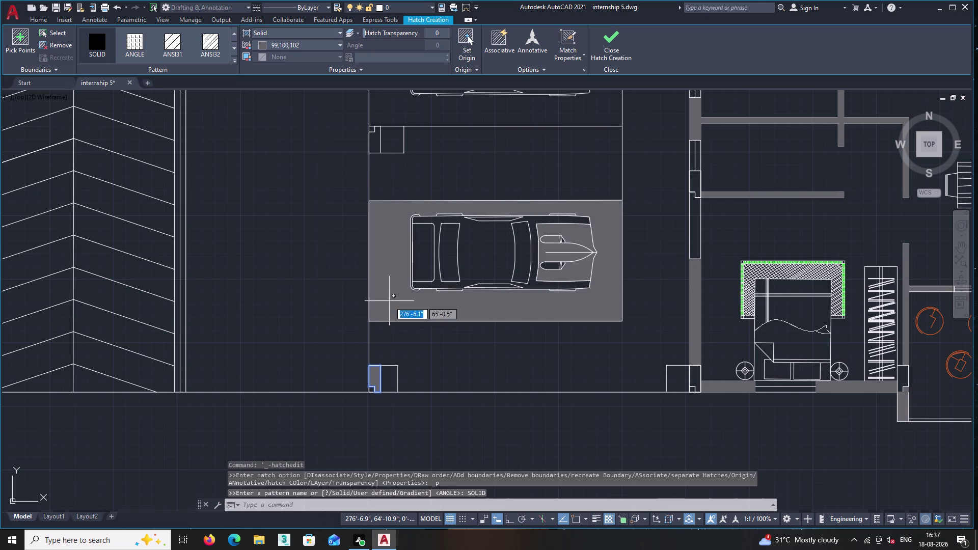
click(337, 43)
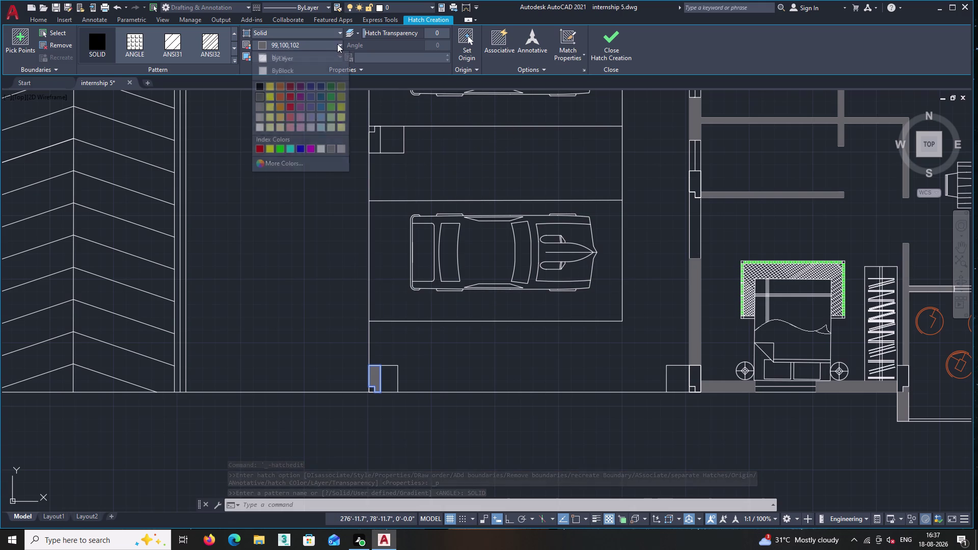
click(311, 148)
key(Escape)
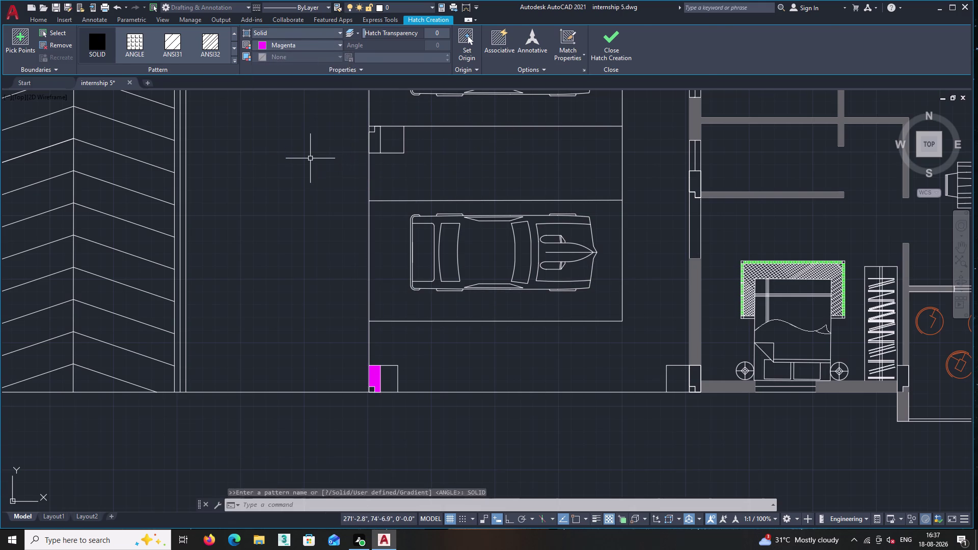
key(Return)
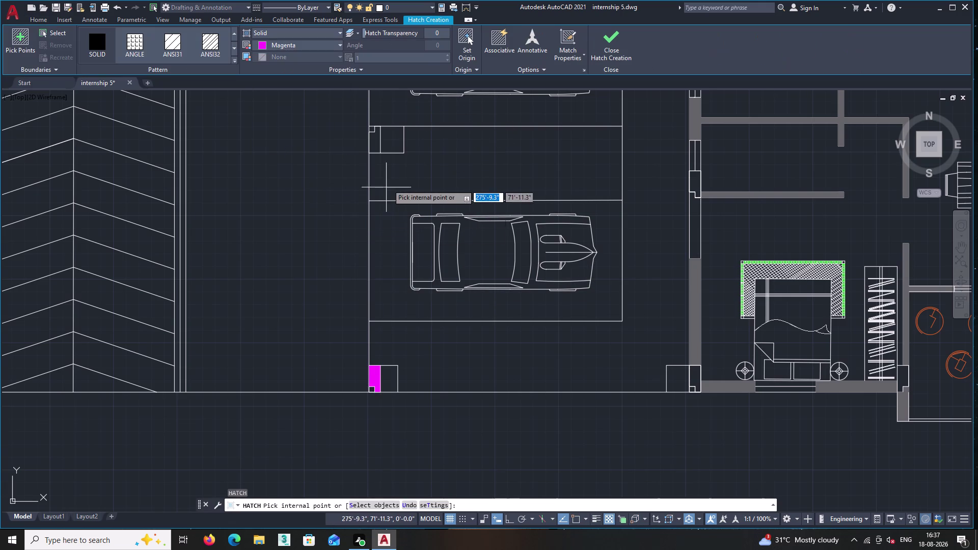
click(375, 146)
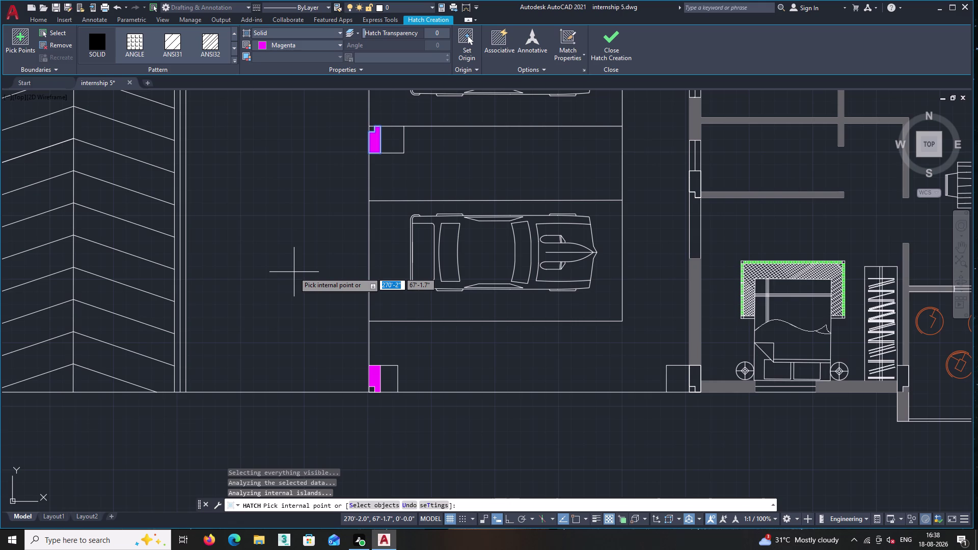
Fill the door-stop boxes at the top bay line and beside the ramp.
middle_drag(307, 192, 347, 437)
scroll(down, 3)
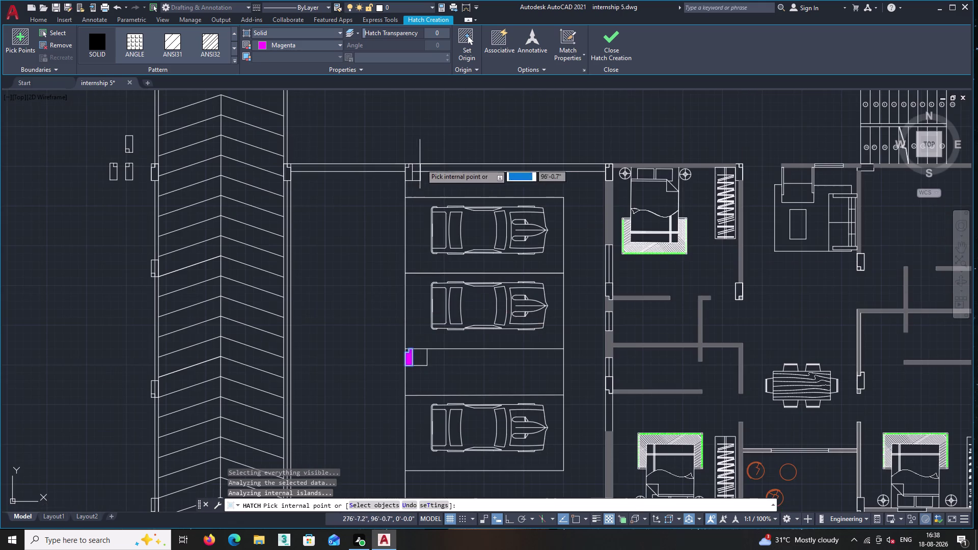
scroll(up, 3)
click(399, 184)
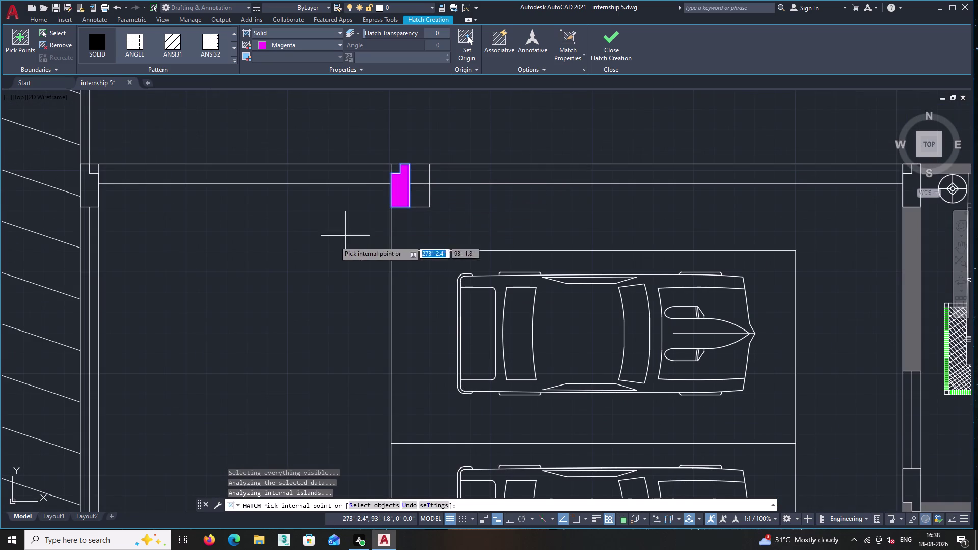
middle_drag(277, 274, 481, 226)
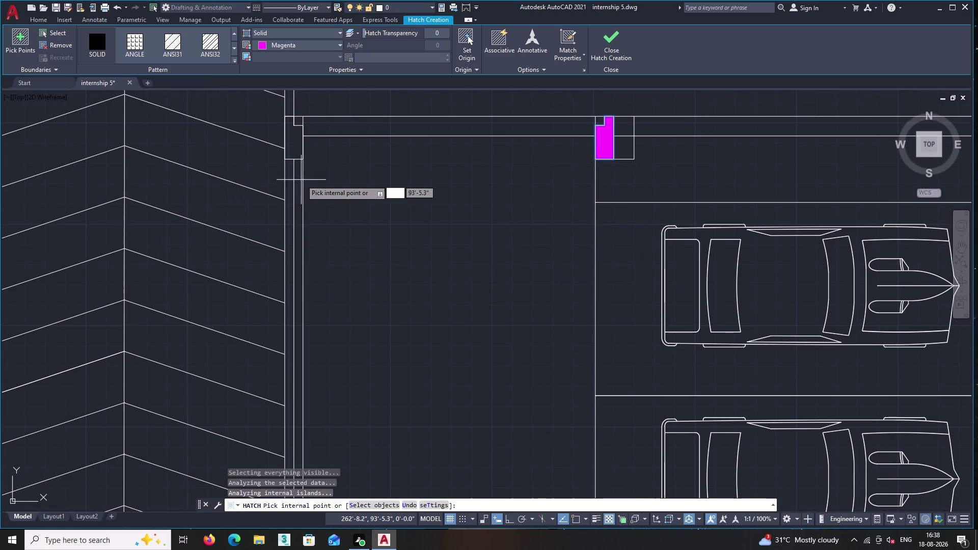
click(289, 144)
Fill the door-stop box by the apartment wall, then zoom around to check the fills.
scroll(down, 3)
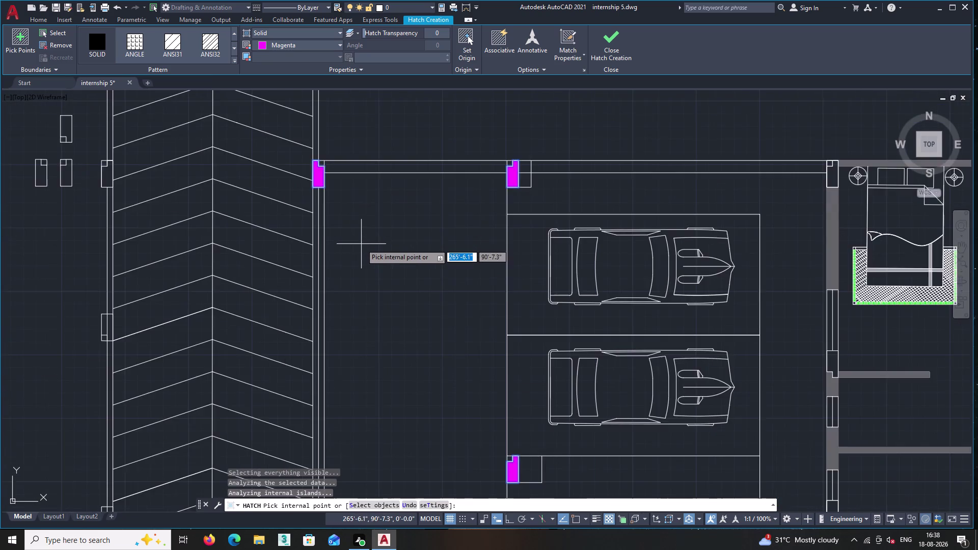
scroll(down, 3)
middle_drag(366, 274, 346, 165)
scroll(up, 3)
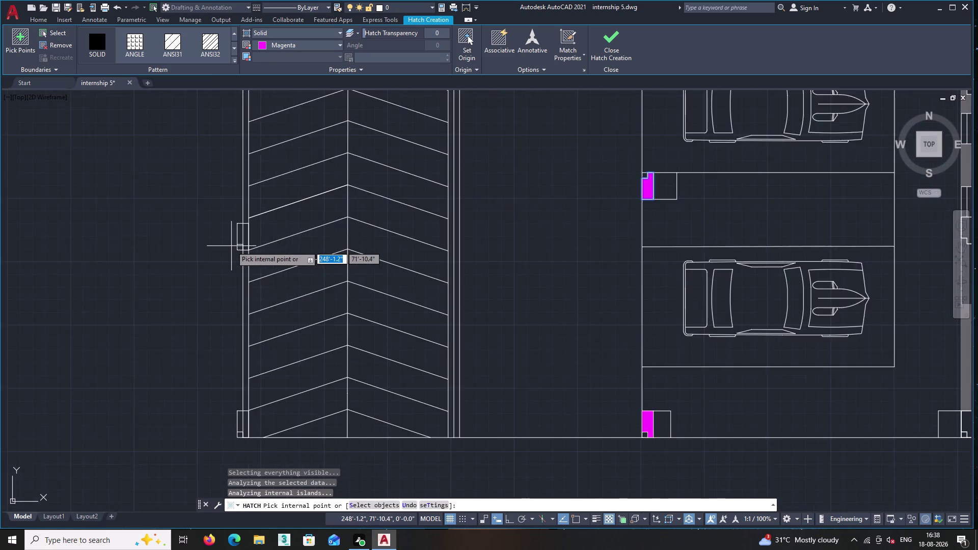
scroll(up, 3)
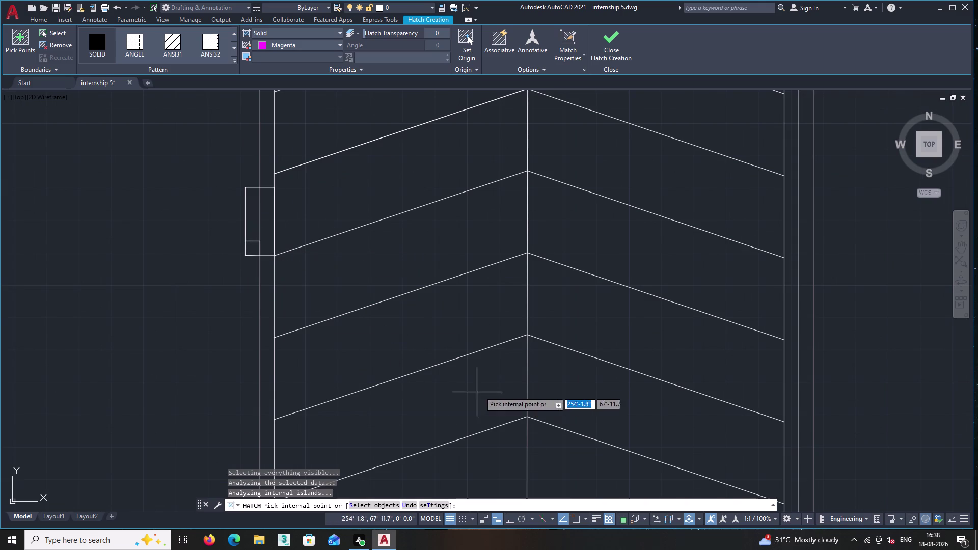
middle_drag(482, 382, 240, 172)
scroll(down, 3)
middle_drag(639, 373, 547, 312)
scroll(up, 3)
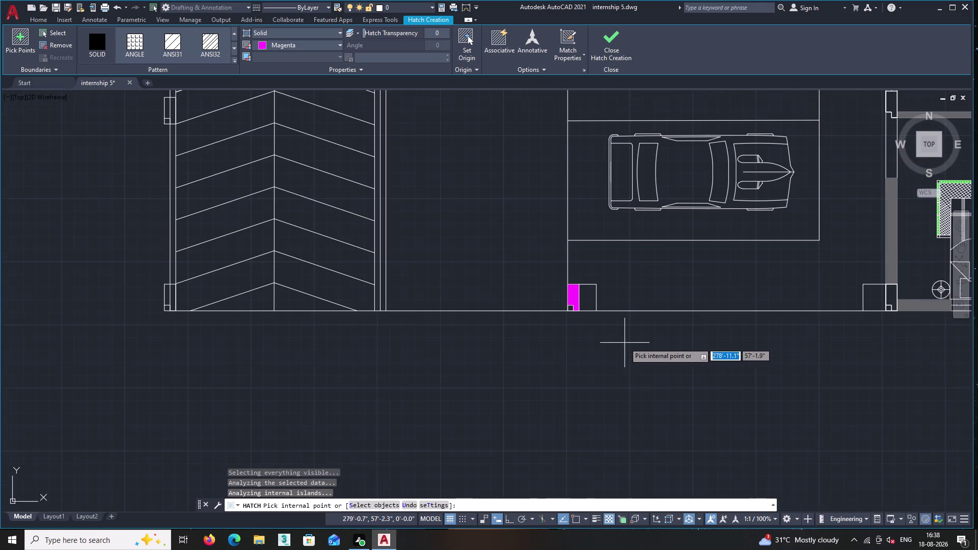
middle_drag(637, 342, 453, 346)
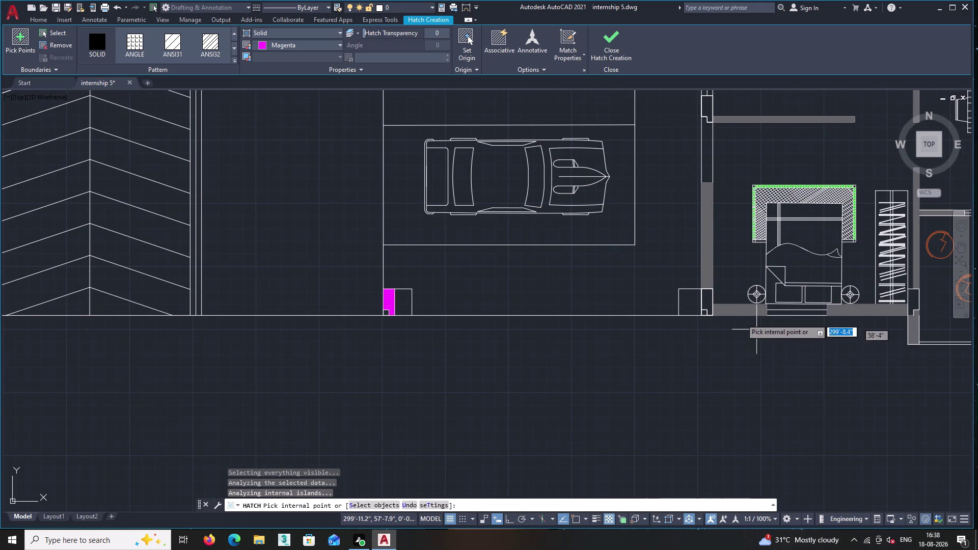
click(703, 303)
middle_drag(709, 357, 589, 529)
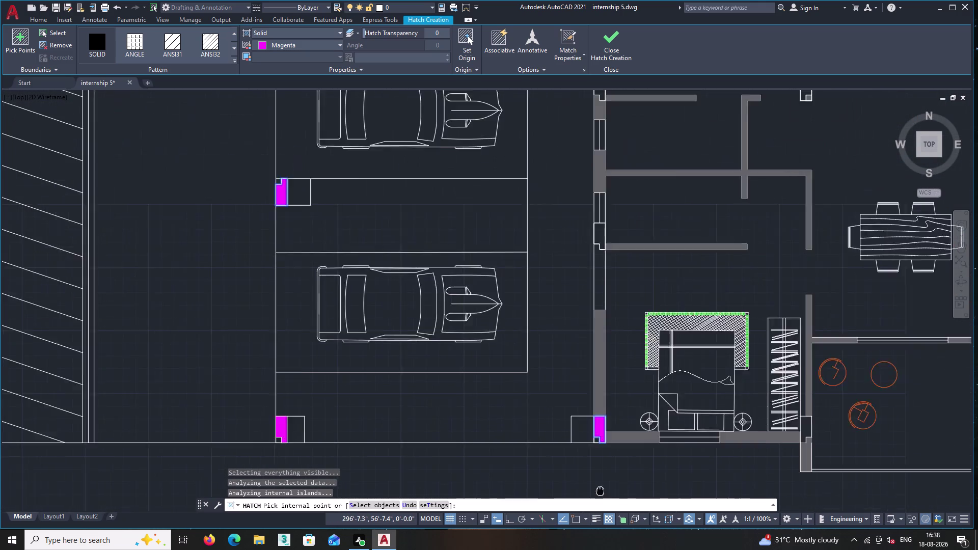
middle_drag(589, 528, 593, 542)
scroll(up, 3)
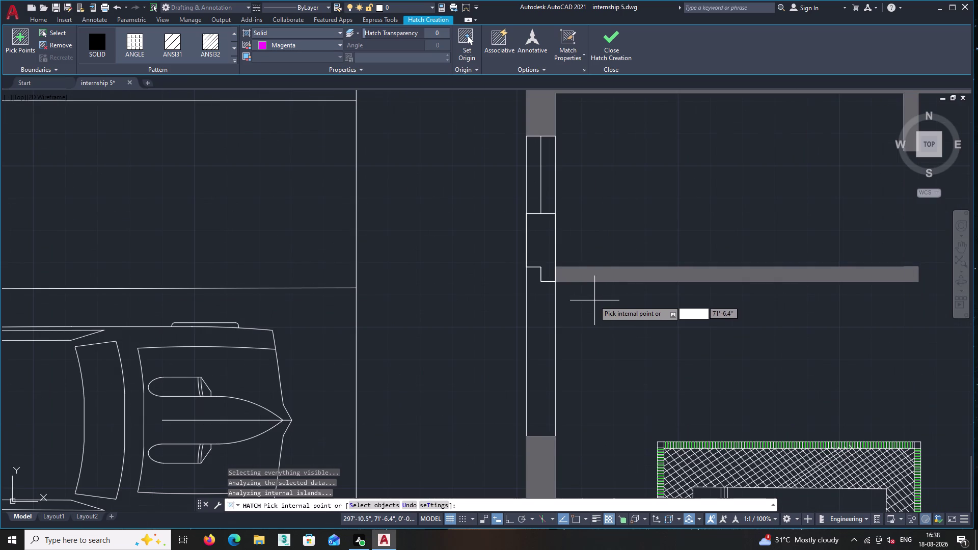
scroll(down, 3)
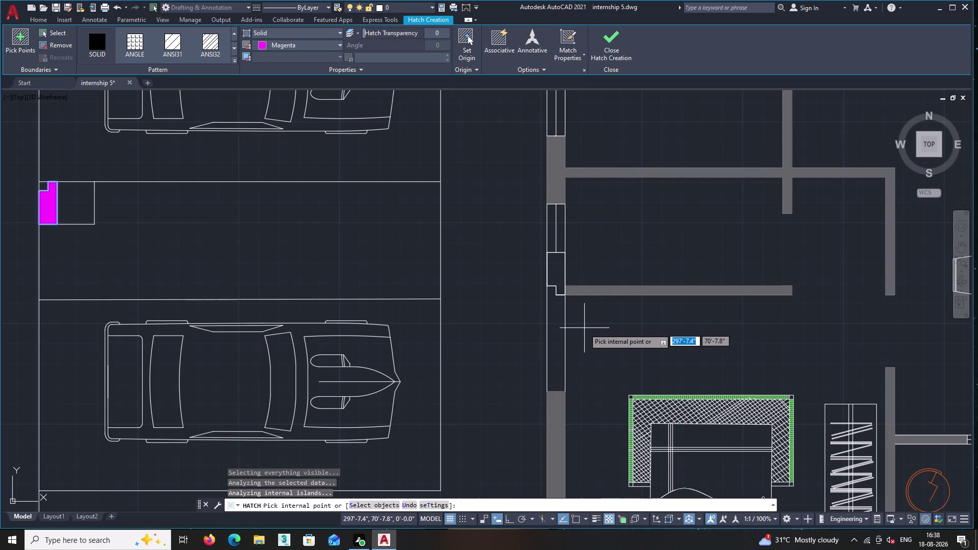
scroll(down, 3)
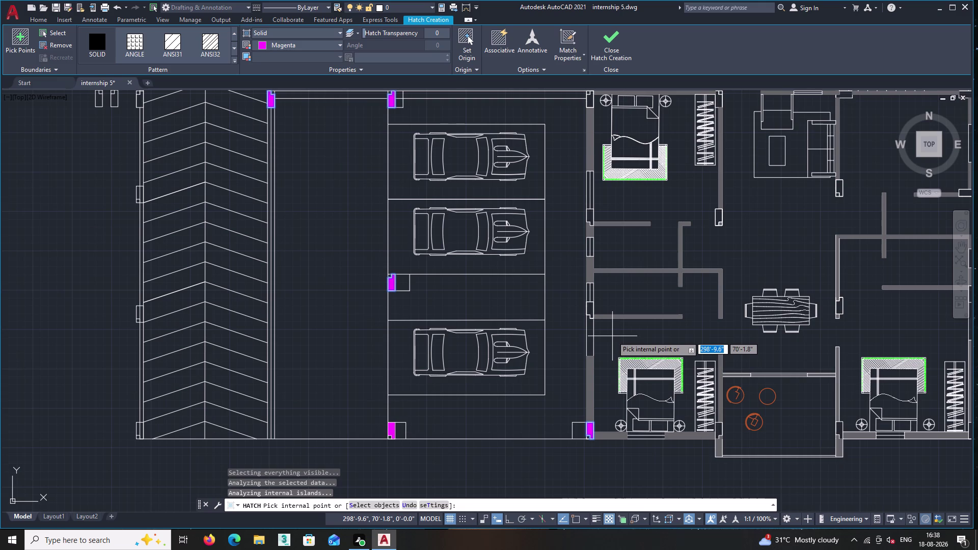
scroll(up, 3)
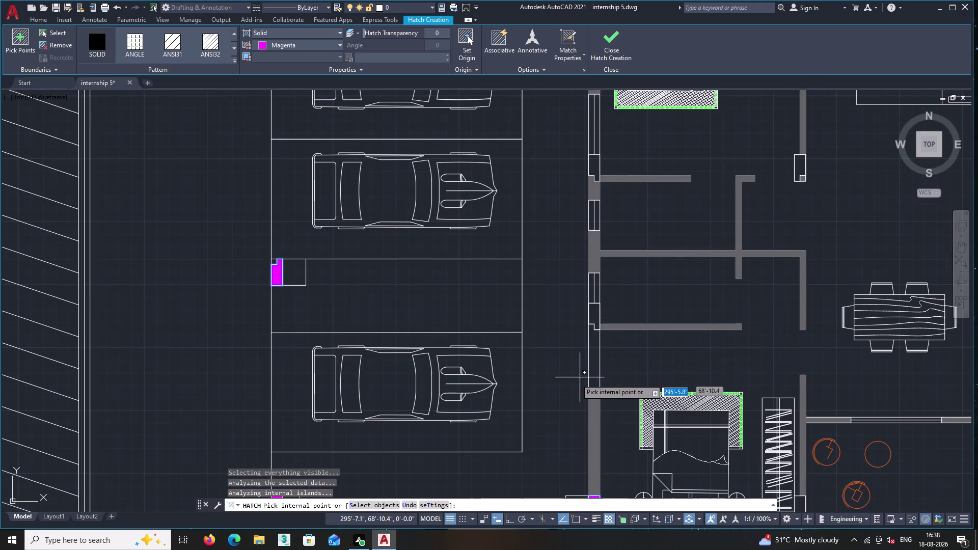
scroll(down, 3)
scroll(down, 3)
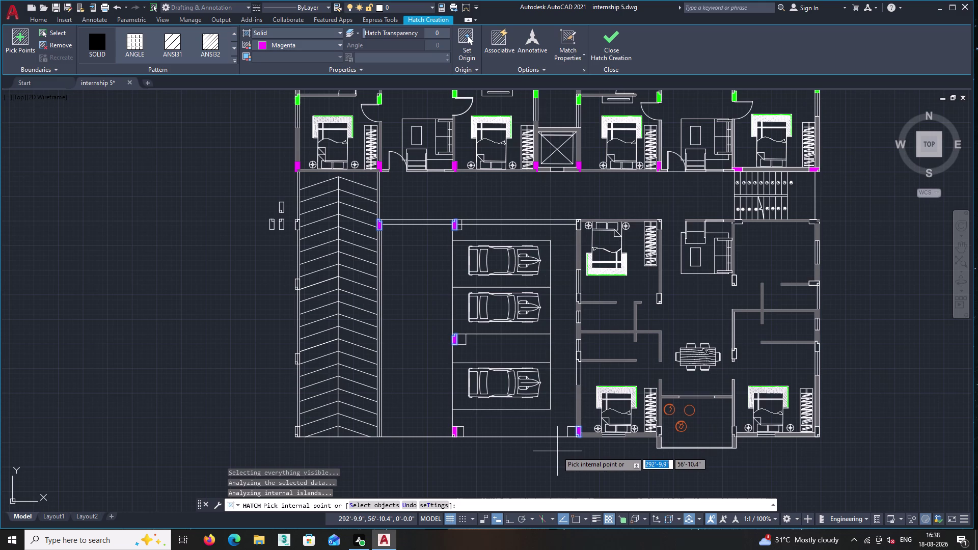
scroll(up, 3)
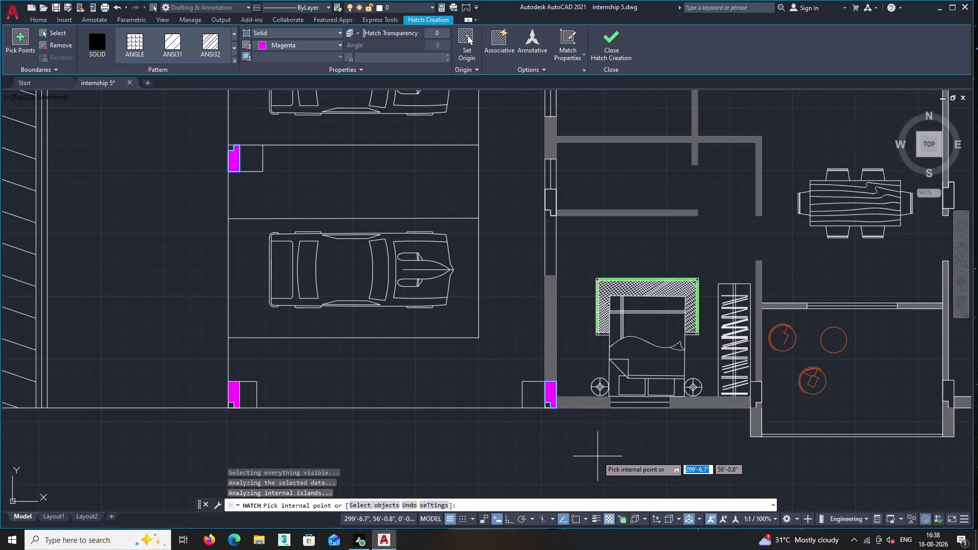